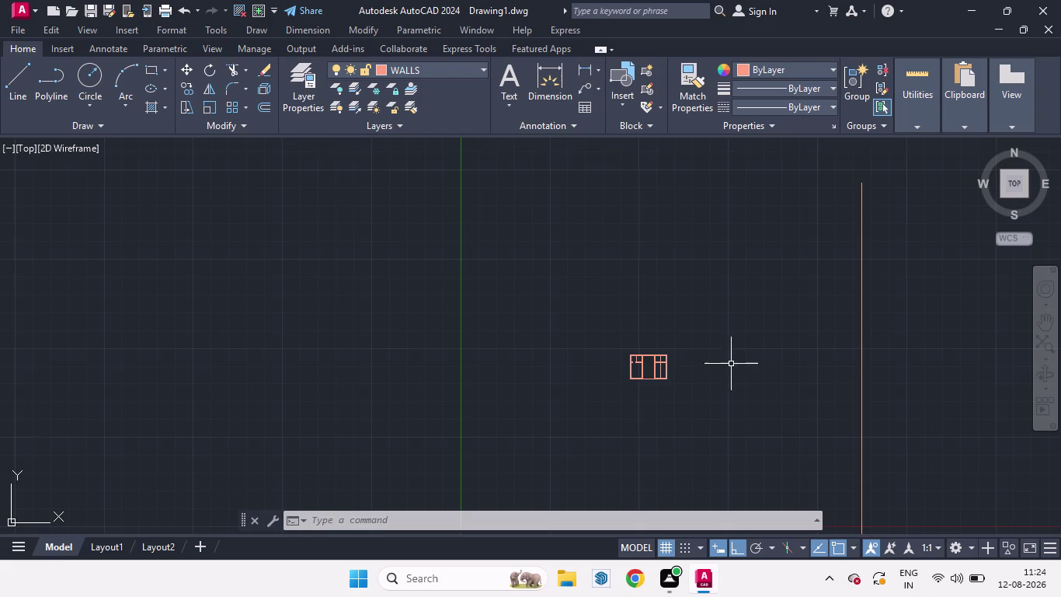
Pan around the floor plan and delete the stray object.
scroll(up, 3)
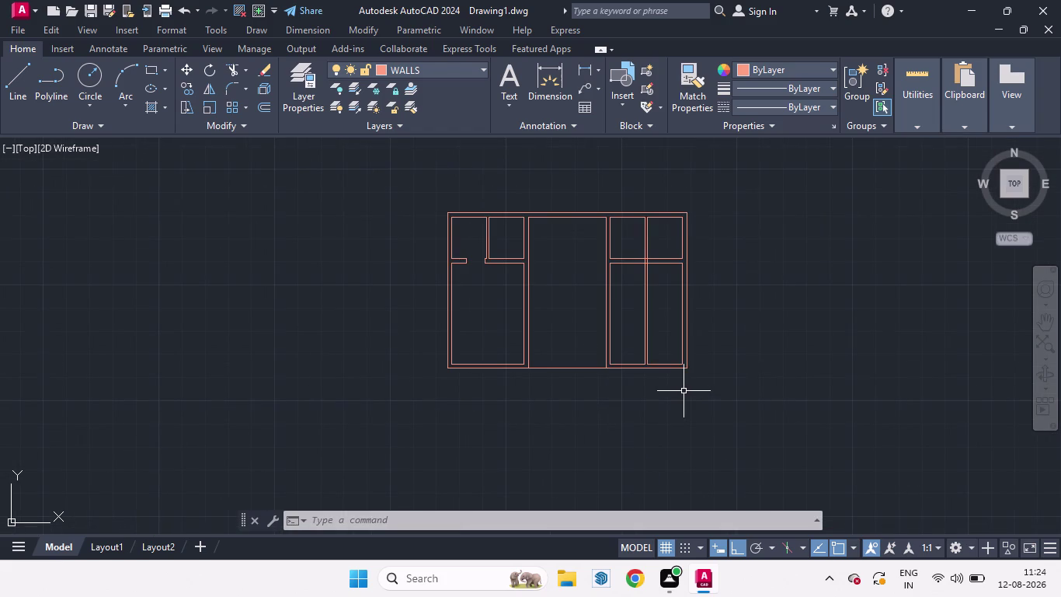
scroll(down, 3)
scroll(up, 3)
scroll(down, 3)
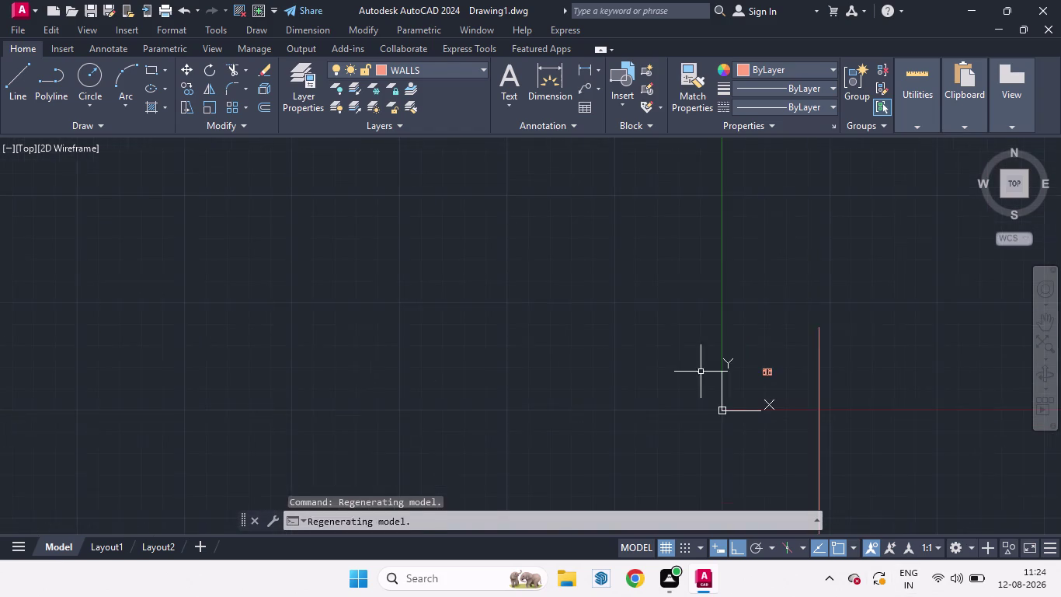
scroll(up, 3)
click(757, 359)
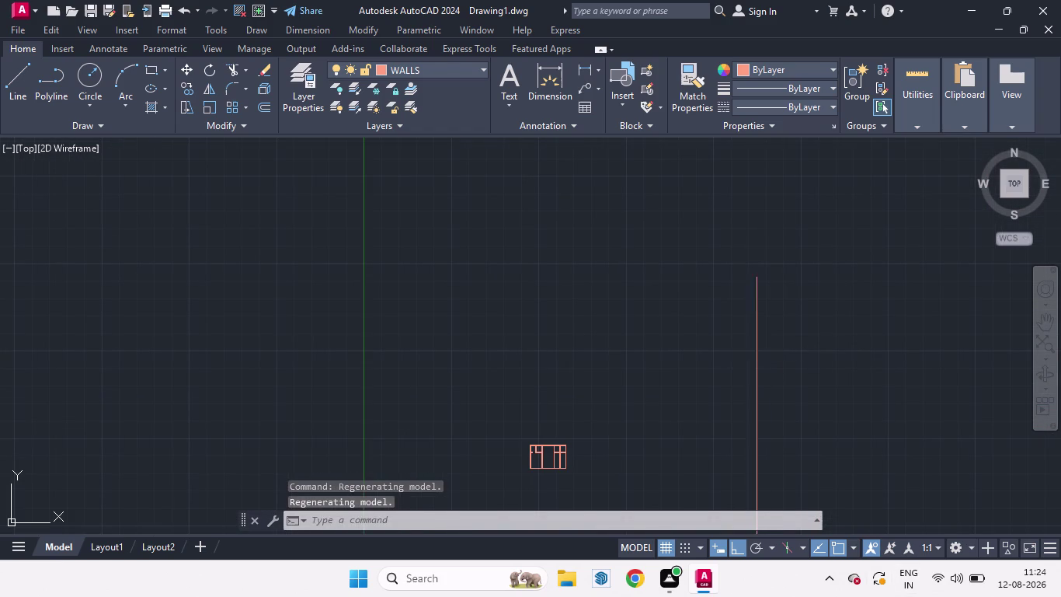
key(Delete)
Zoom in on the door gap in the upper-left room.
scroll(down, 3)
scroll(up, 3)
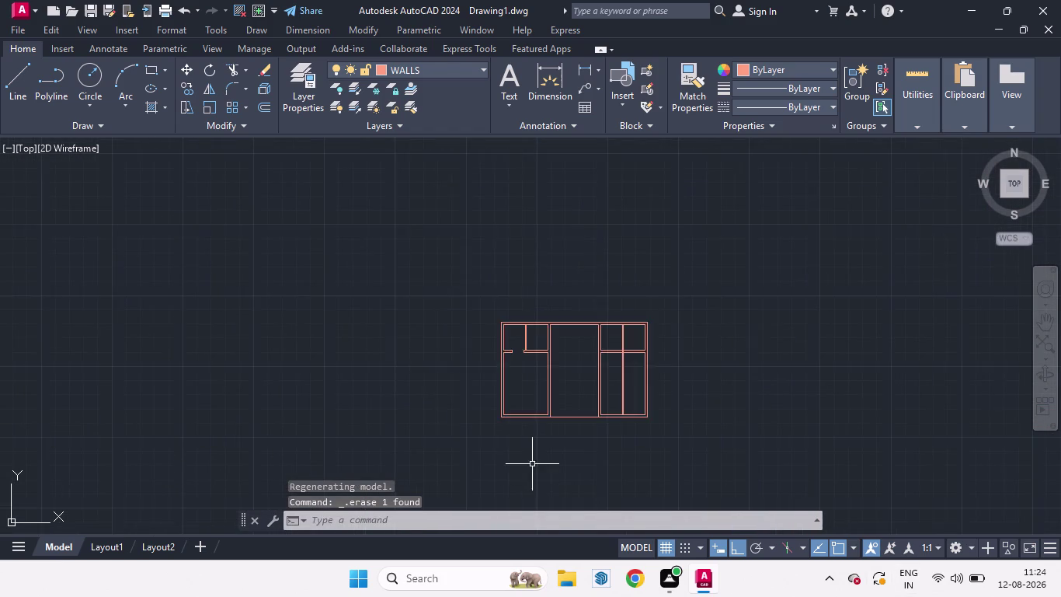
scroll(up, 3)
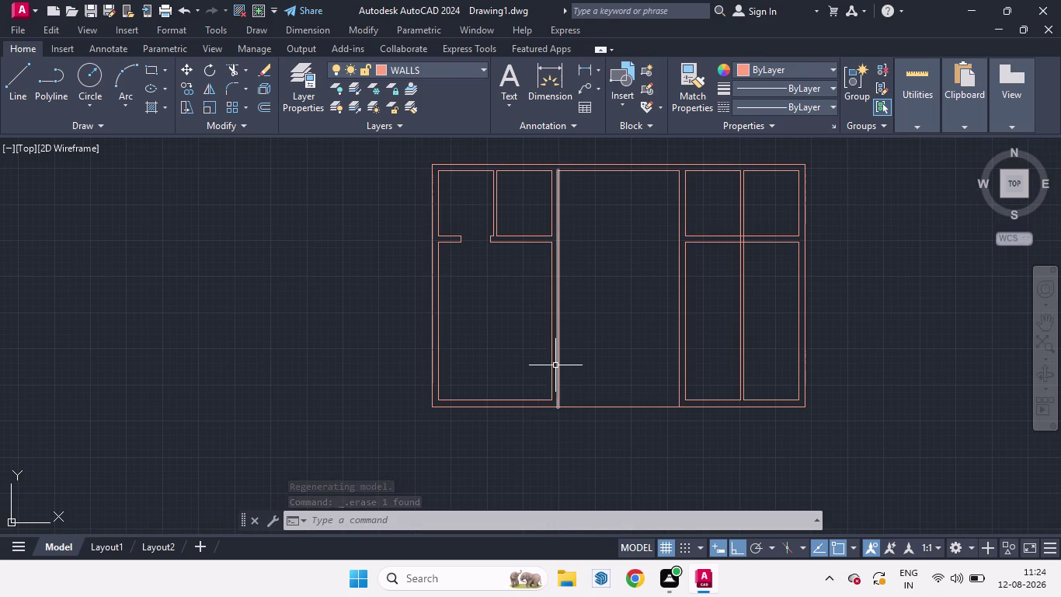
scroll(up, 3)
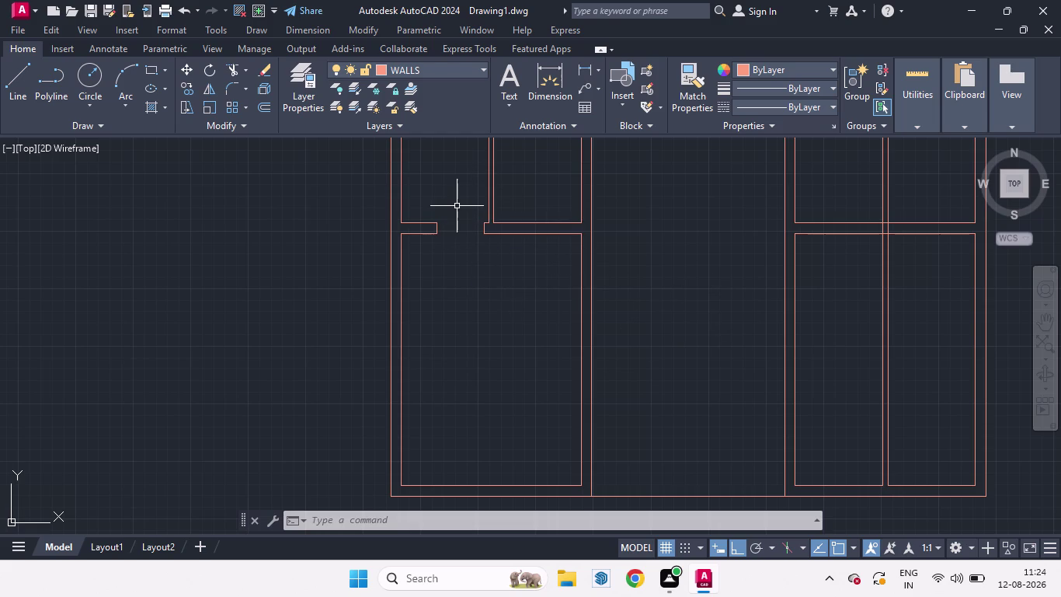
Draw a short line from the wall corner across the wall.
key(l)
key(Return)
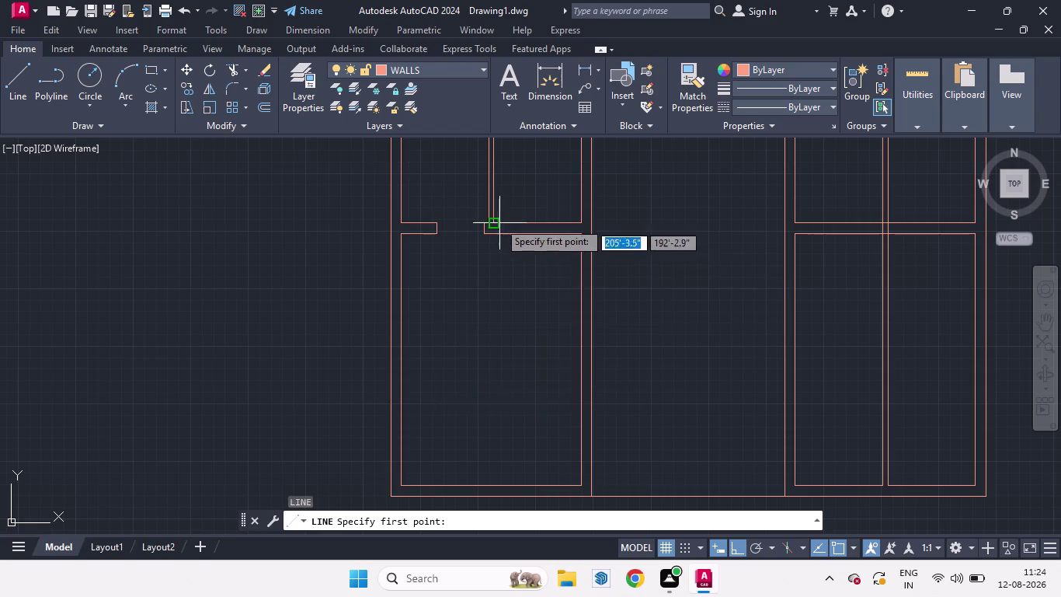
scroll(up, 3)
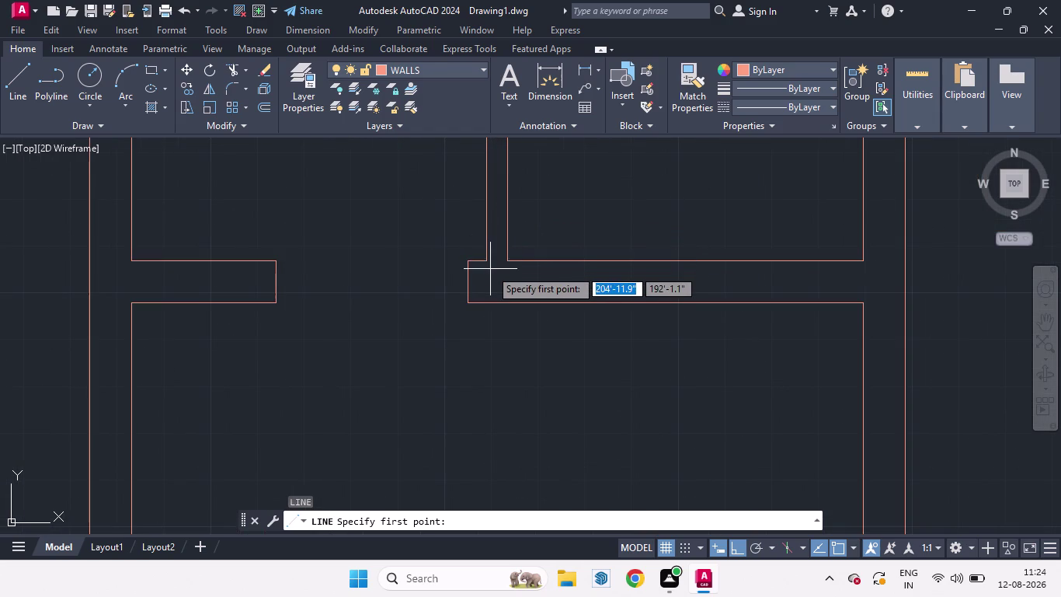
click(485, 261)
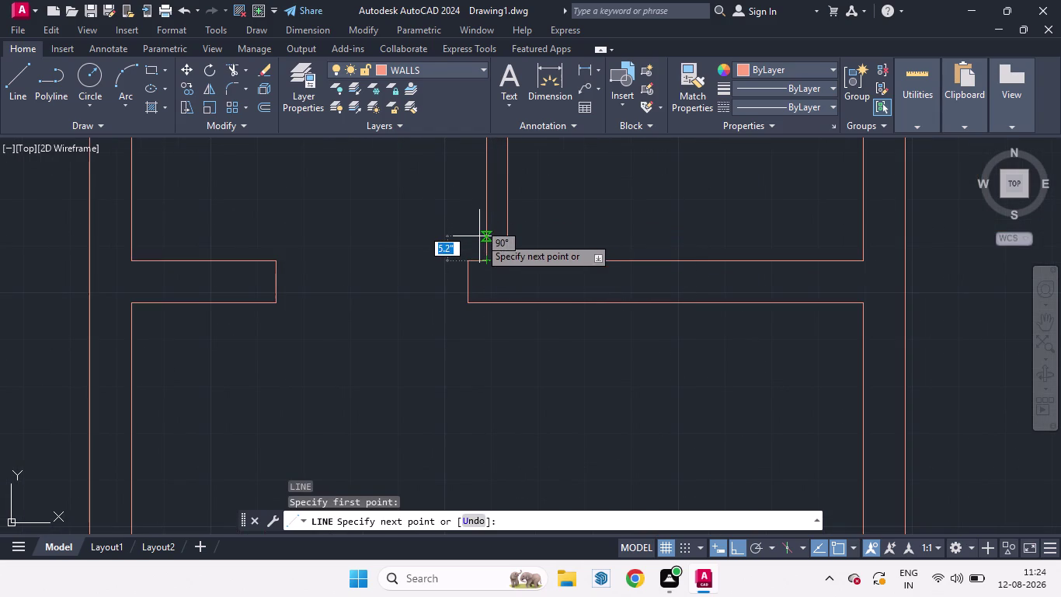
key(4)
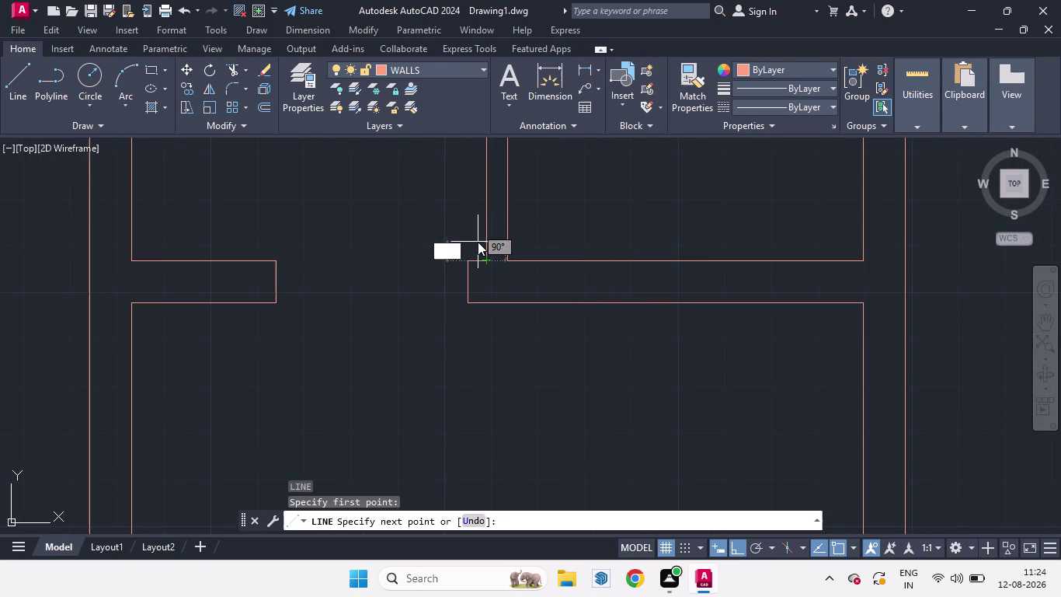
key(Return)
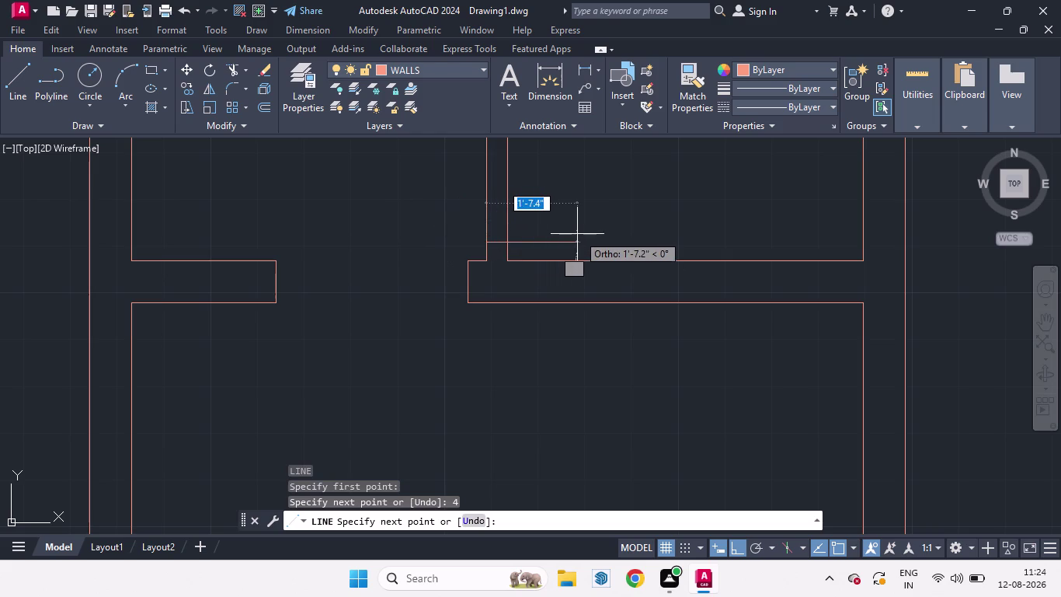
click(578, 234)
key(space)
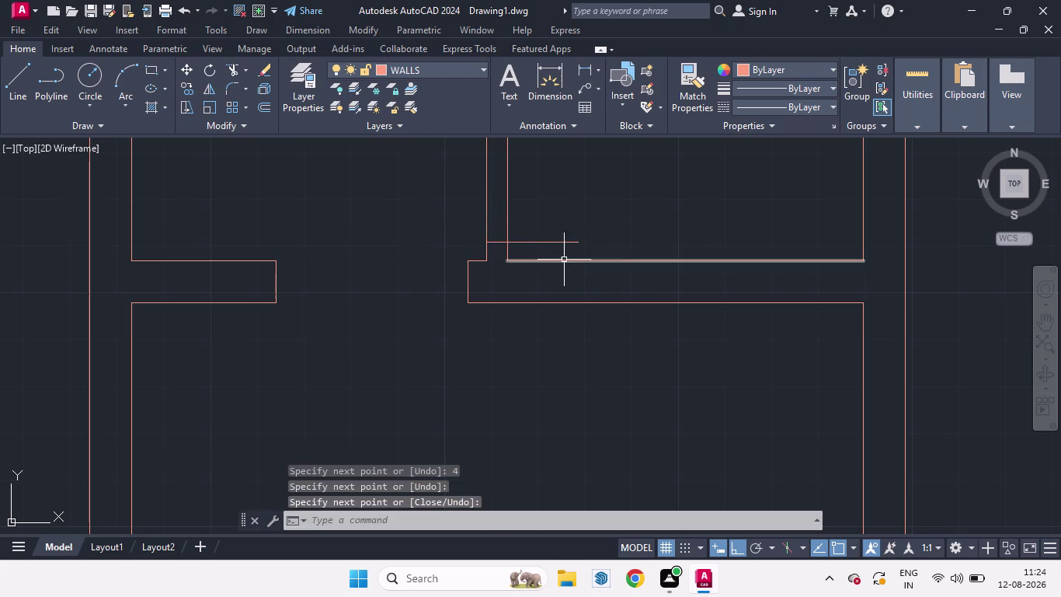
Offset the short line 2'5" upward to make a parallel copy.
key(o)
key(Return)
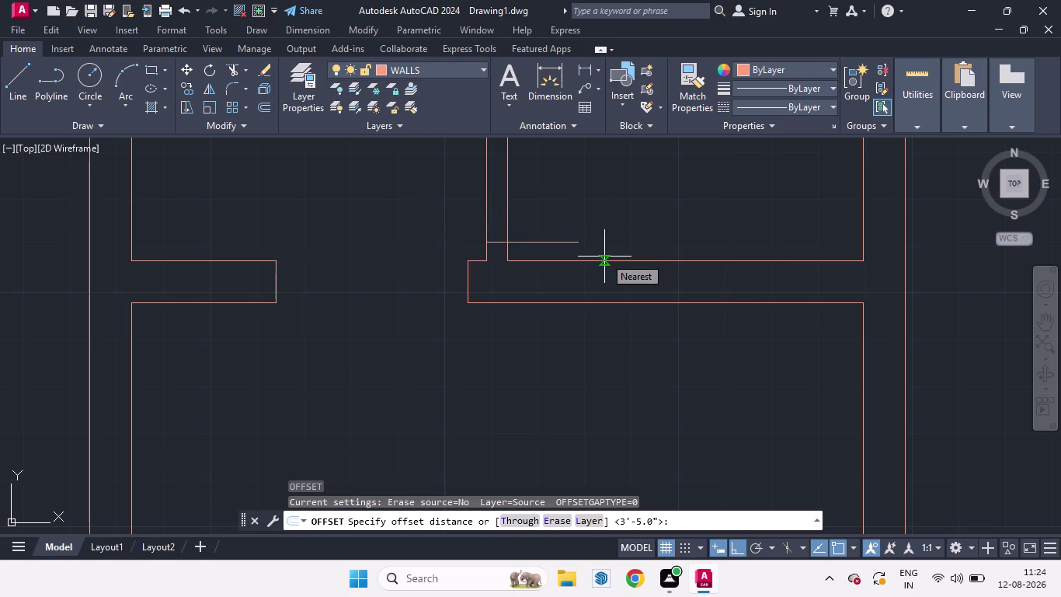
text(2')
key(5)
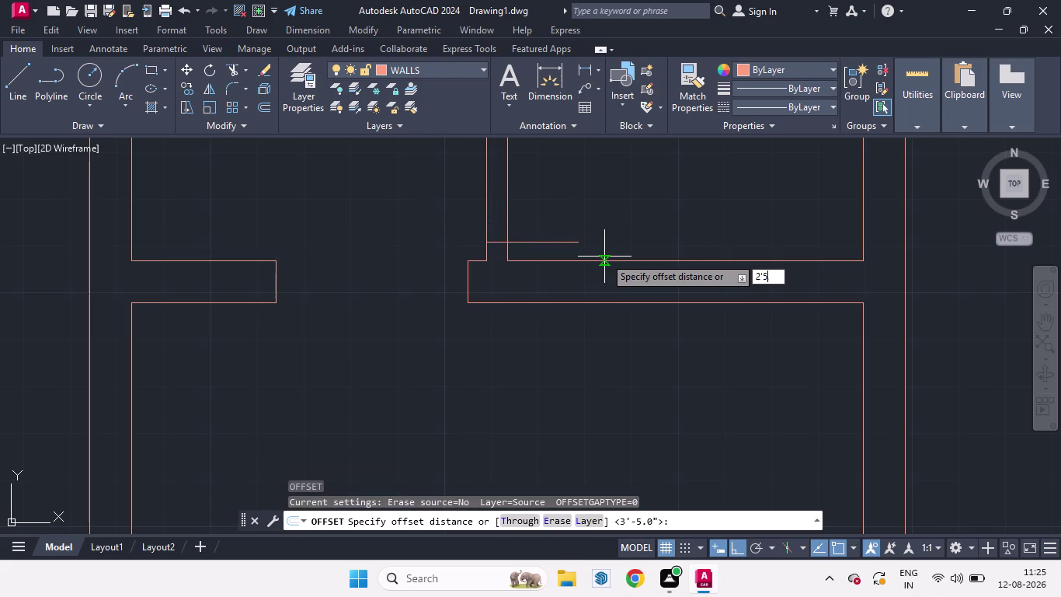
key(Return)
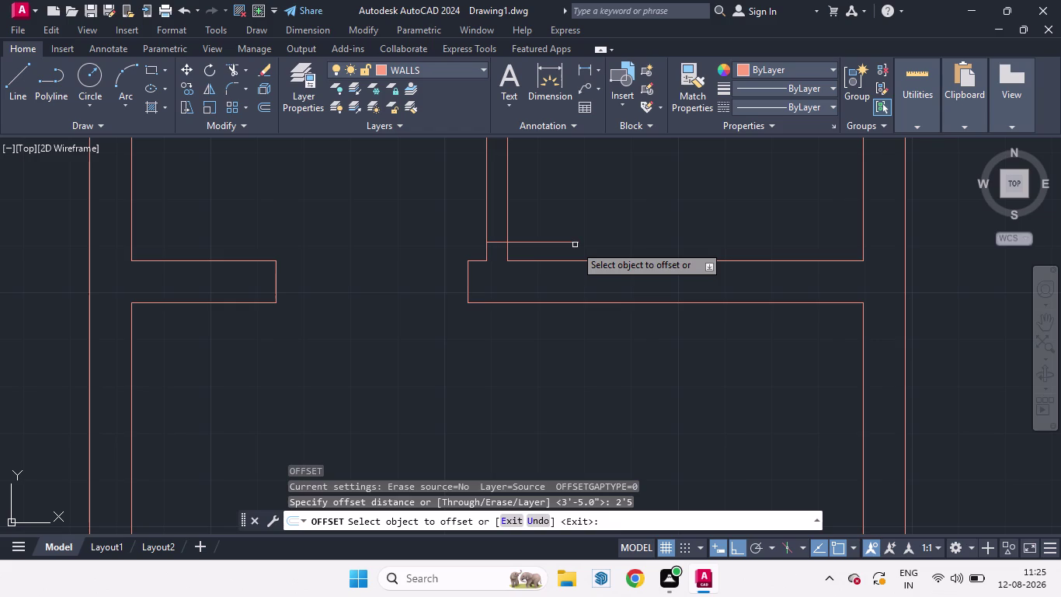
drag(564, 242, 558, 223)
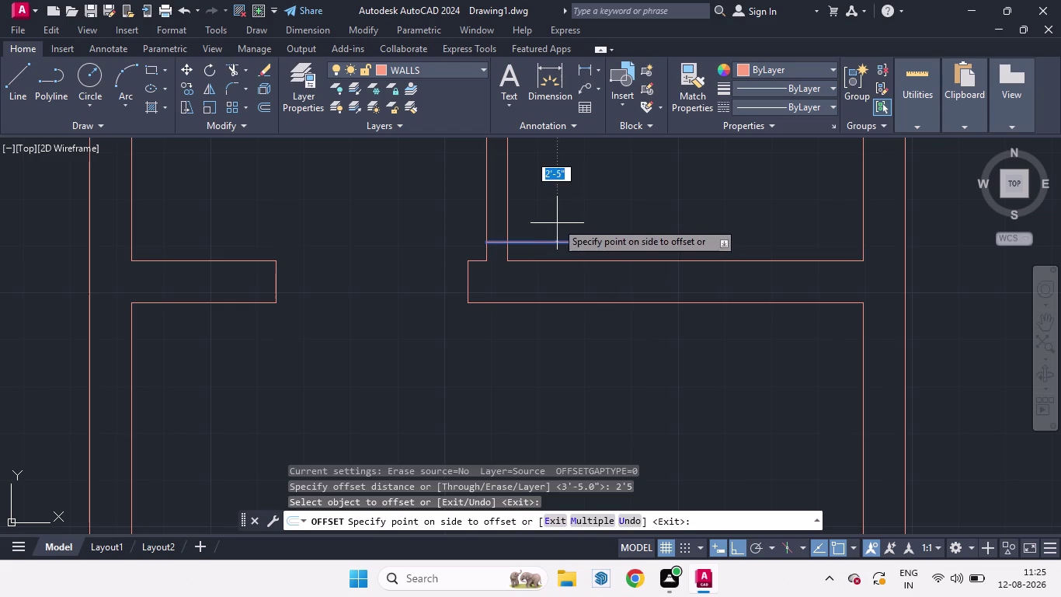
drag(557, 223, 556, 220)
click(554, 216)
scroll(down, 3)
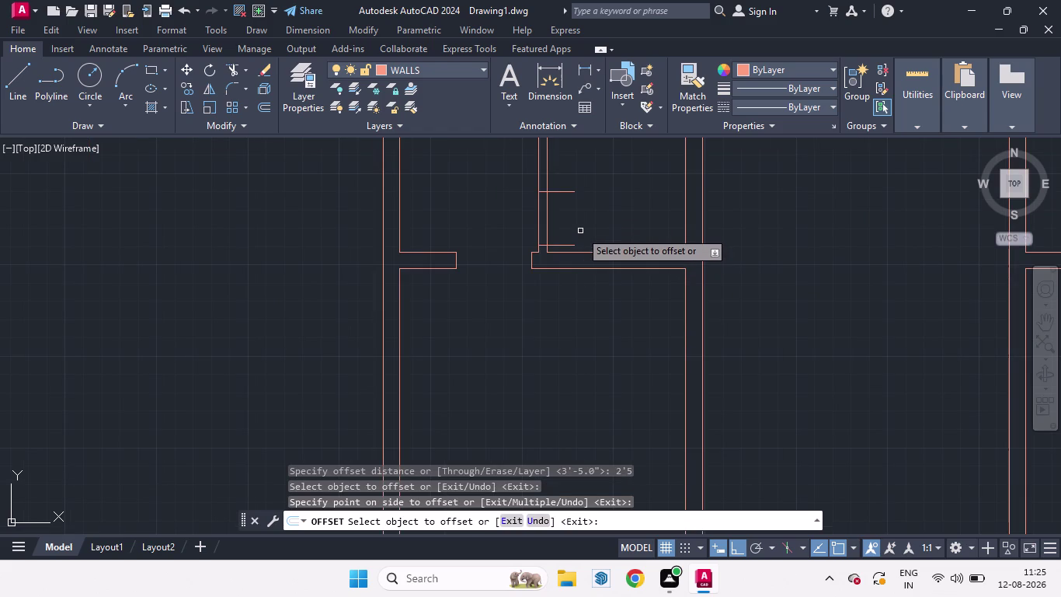
key(space)
key(t)
key(r)
key(Return)
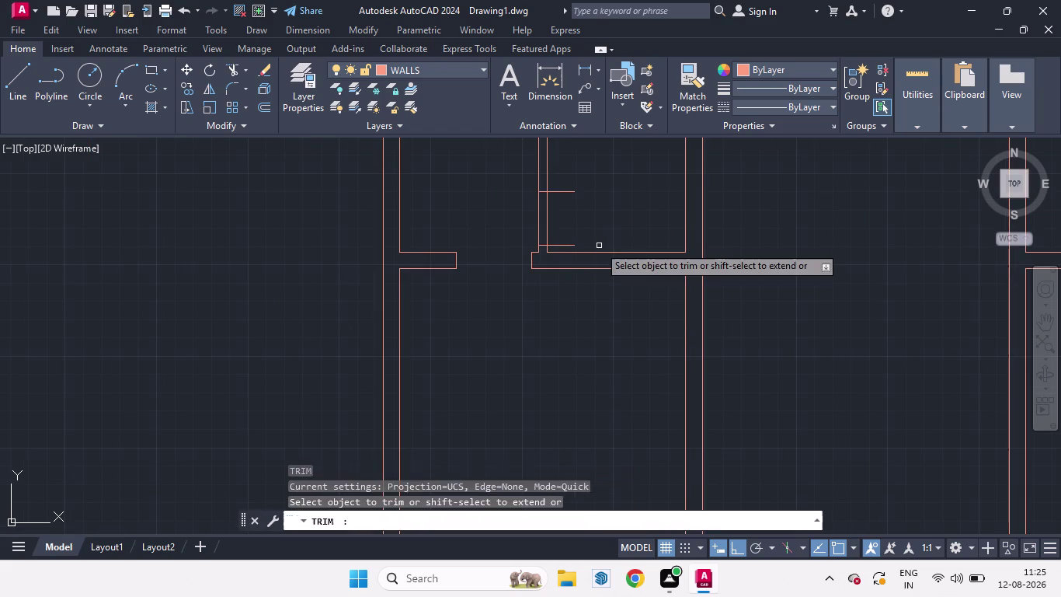
Trim the wall between the two short lines, then zoom out.
key(Return)
drag(565, 176, 567, 244)
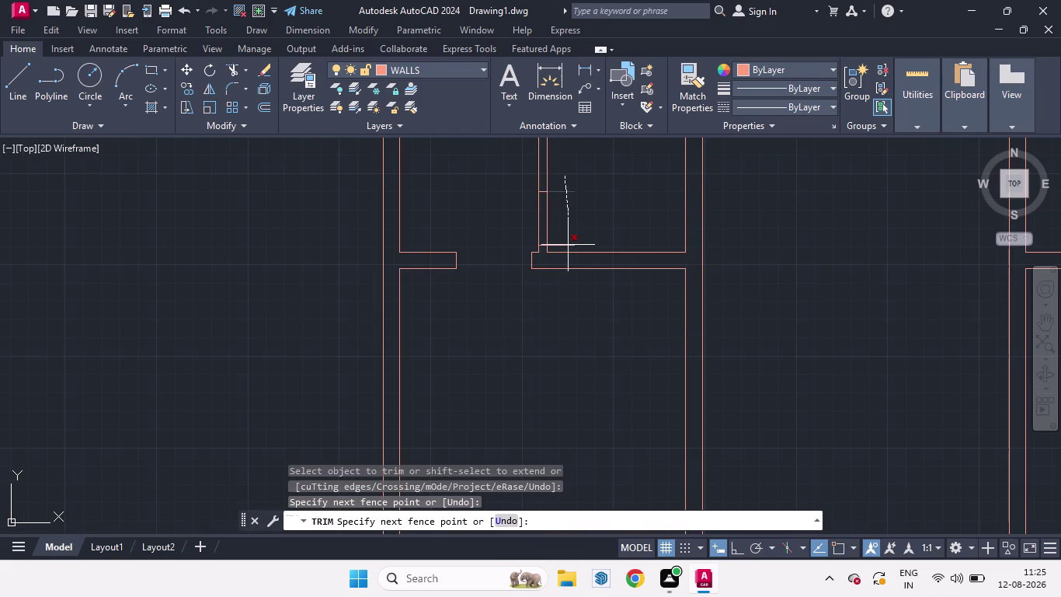
drag(568, 244, 567, 246)
drag(559, 229, 503, 223)
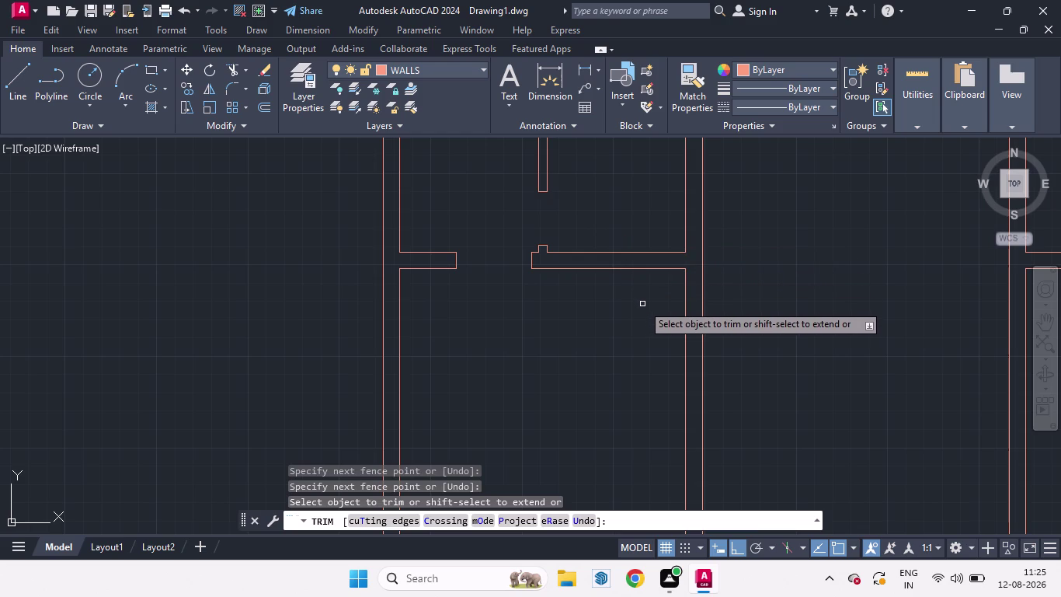
scroll(down, 3)
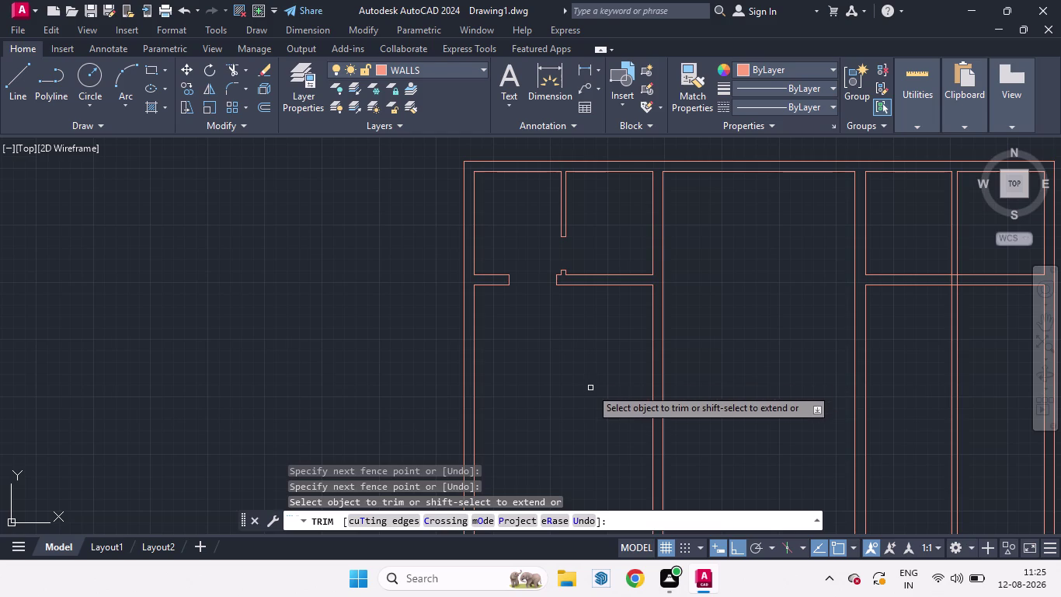
key(space)
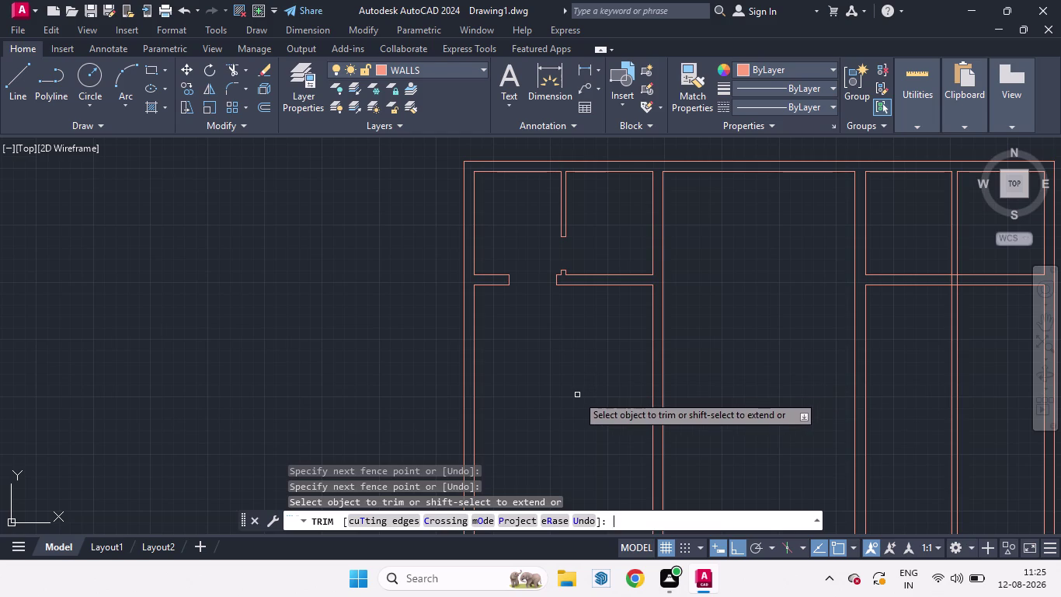
scroll(down, 3)
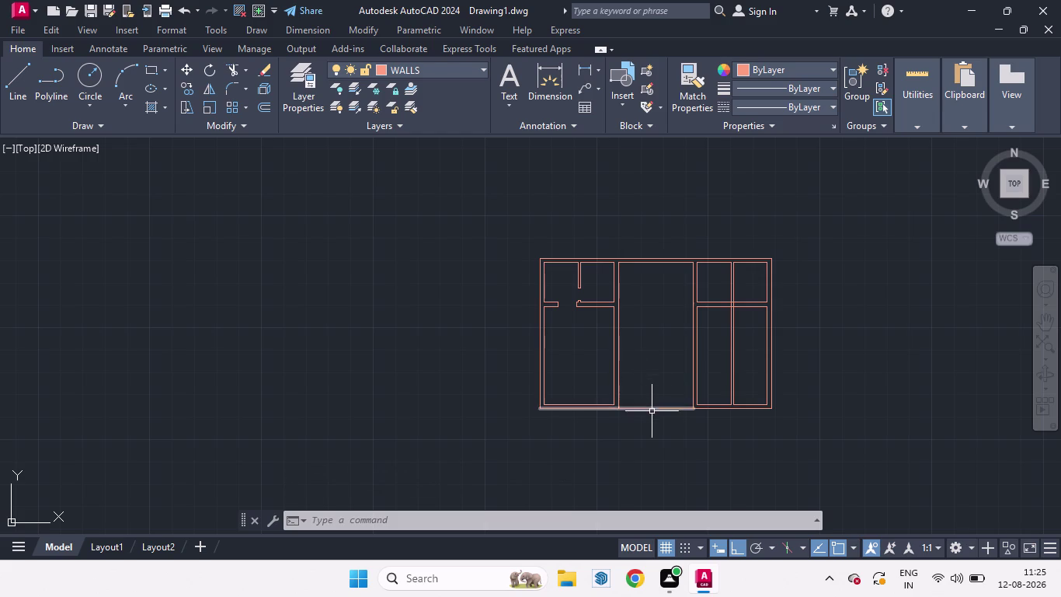
Offset the central room's top wall line 12'5" downward, then delete that copy.
scroll(down, 3)
scroll(up, 3)
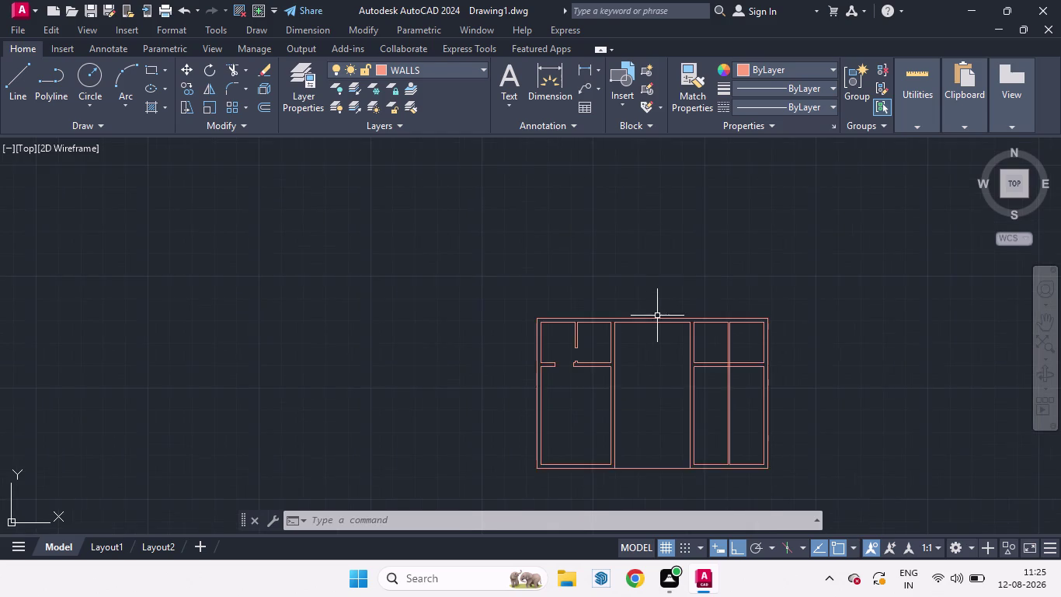
scroll(up, 3)
key(o)
key(Return)
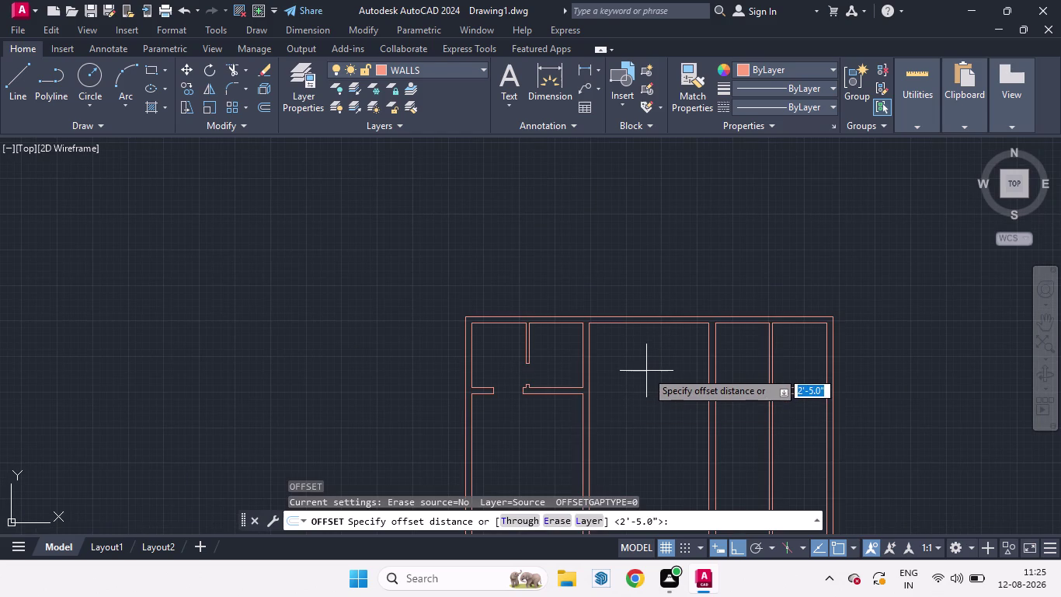
text(12')
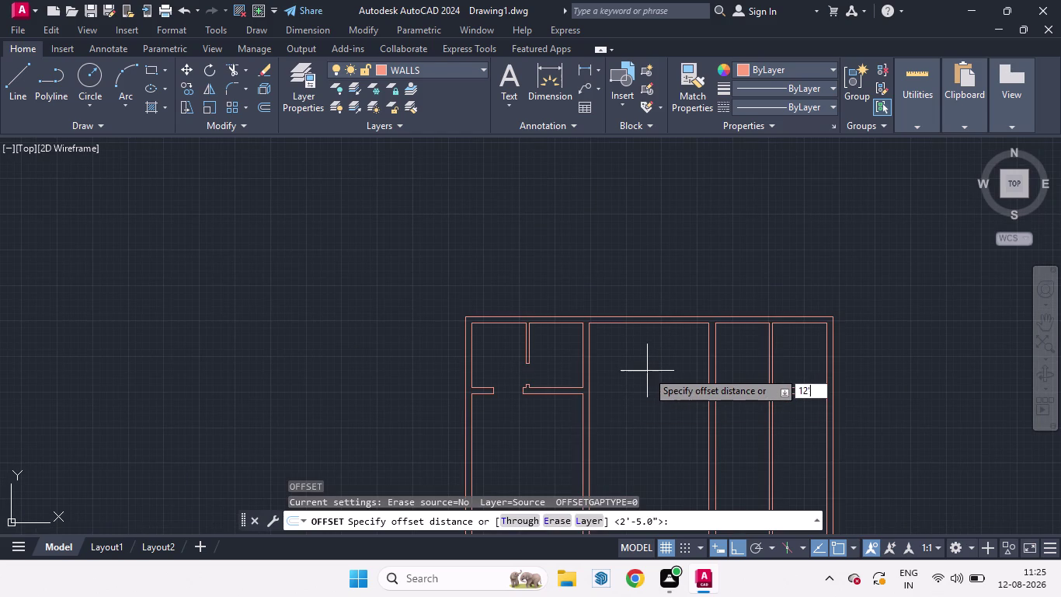
key(5)
key(Return)
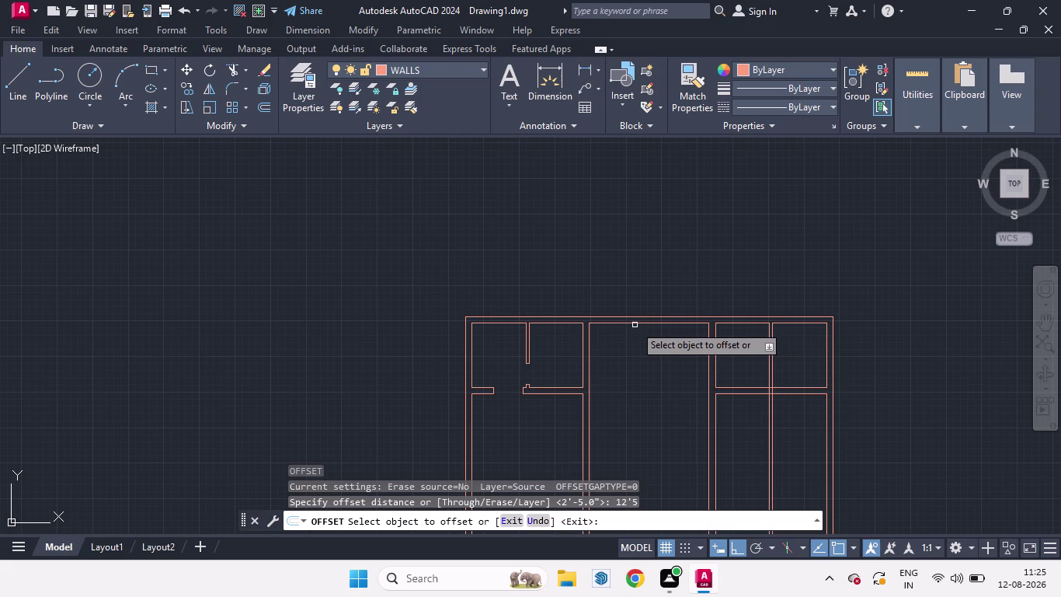
drag(620, 322, 627, 417)
click(627, 417)
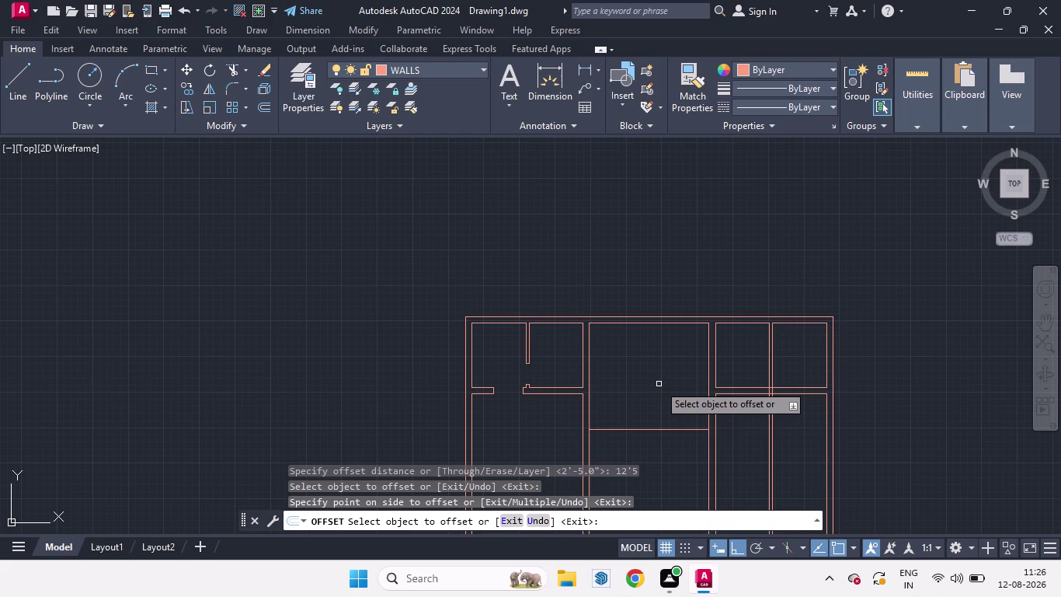
scroll(down, 3)
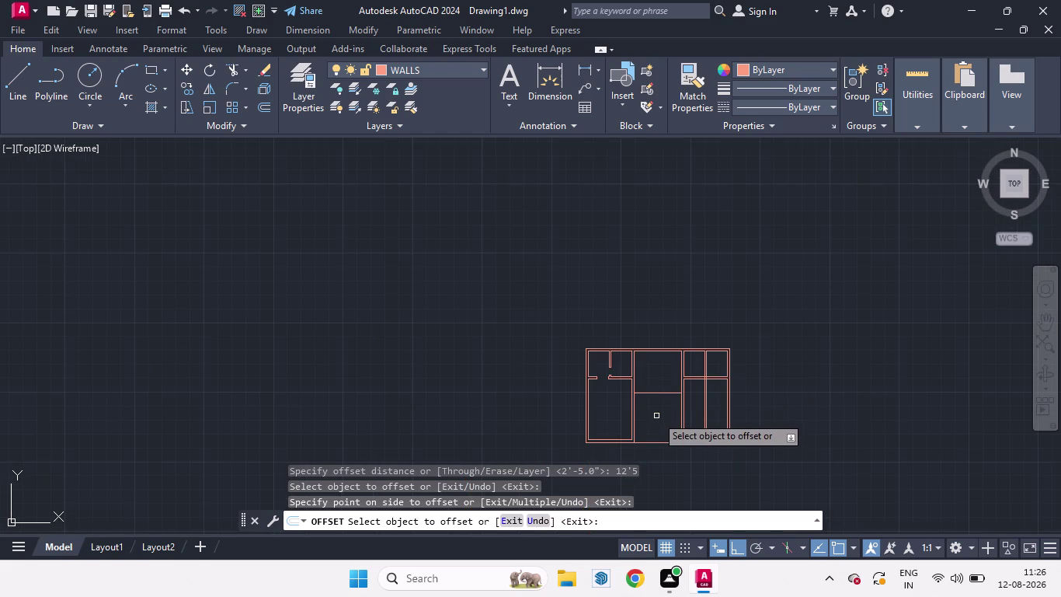
key(space)
click(655, 394)
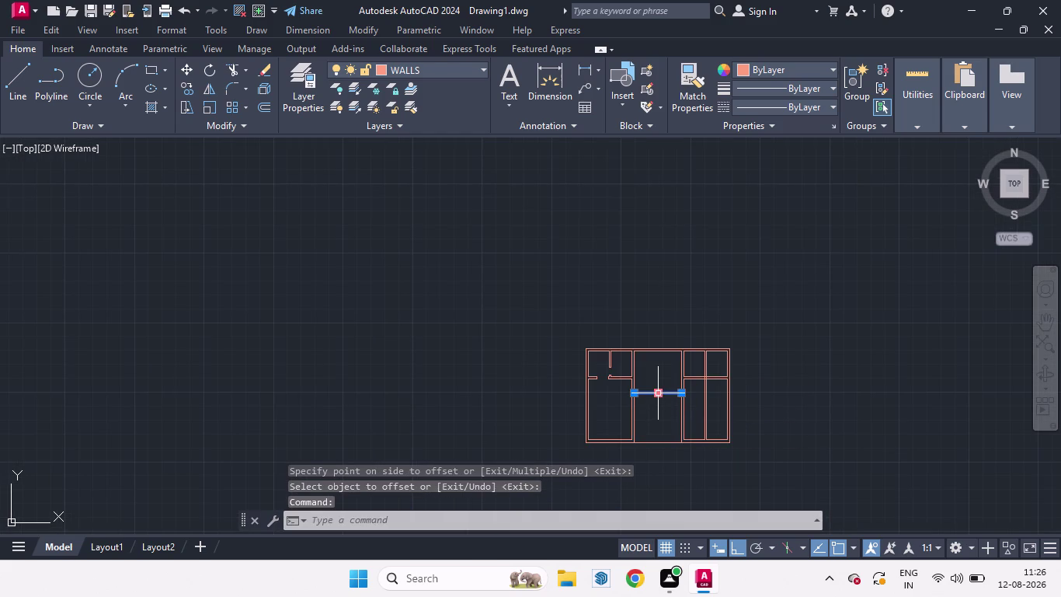
key(Delete)
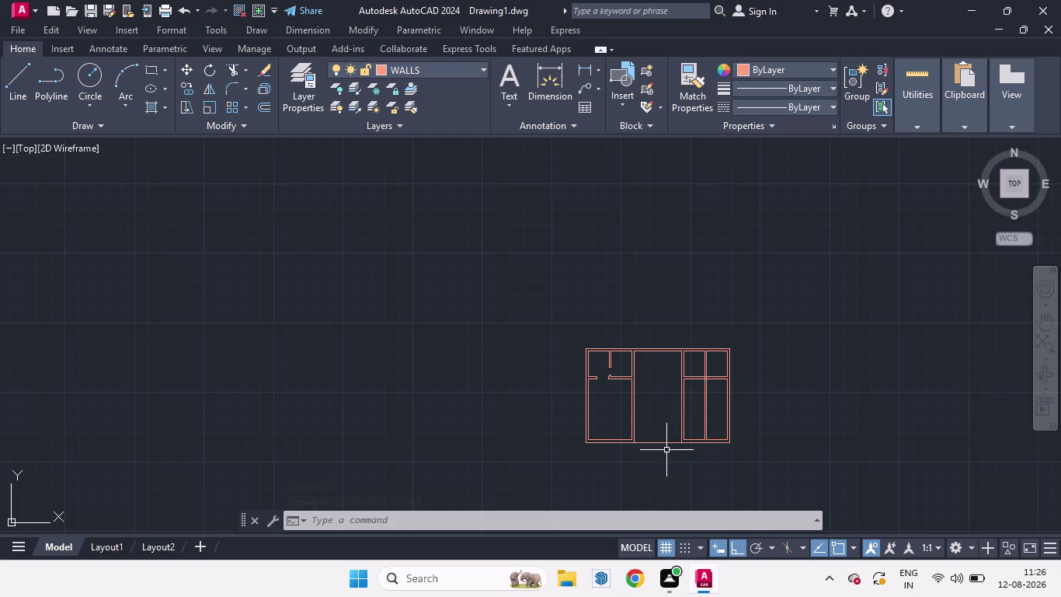
Pick the bottom wall line, then cancel the stray selection.
scroll(up, 3)
scroll(up, 3)
scroll(up, 3)
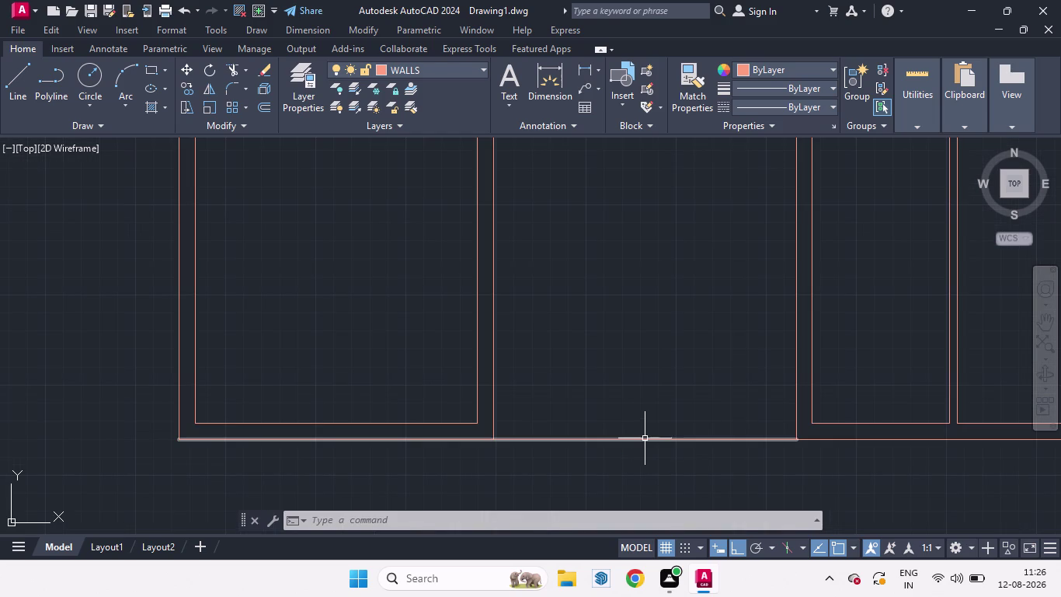
click(645, 439)
click(627, 485)
key(space)
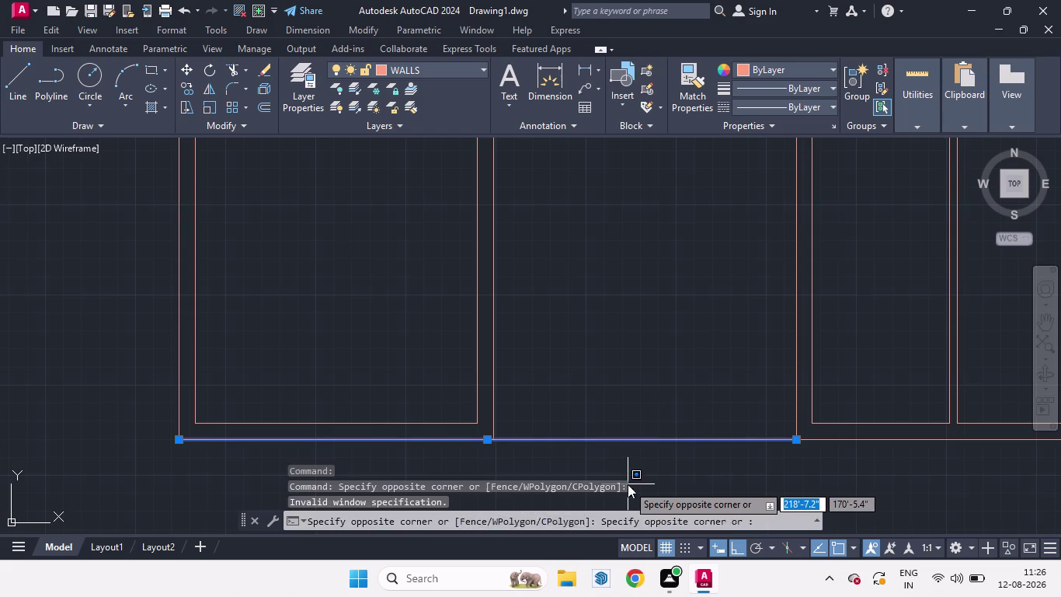
key(Escape)
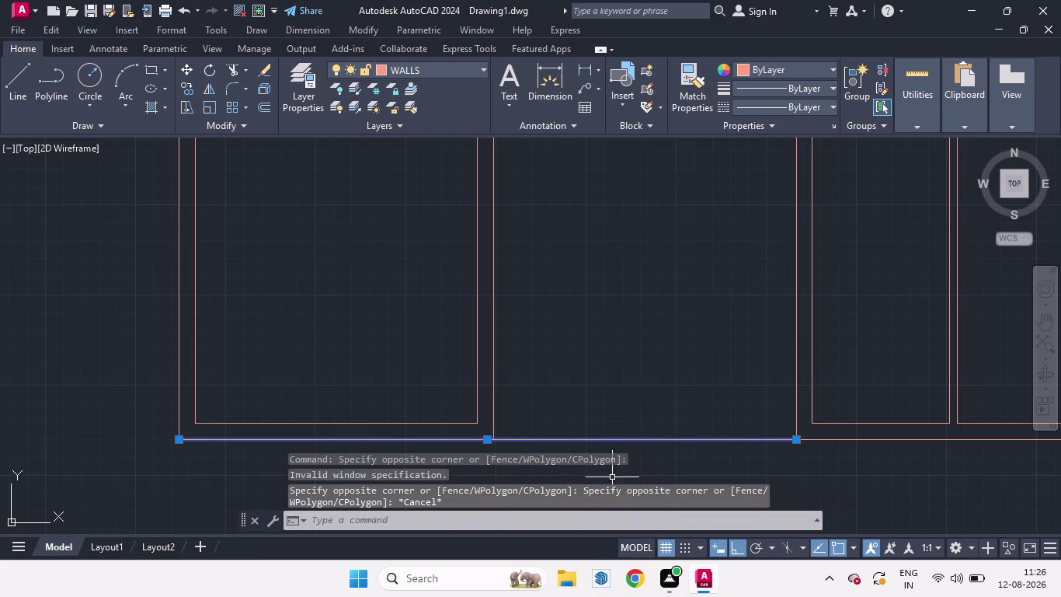
key(Escape)
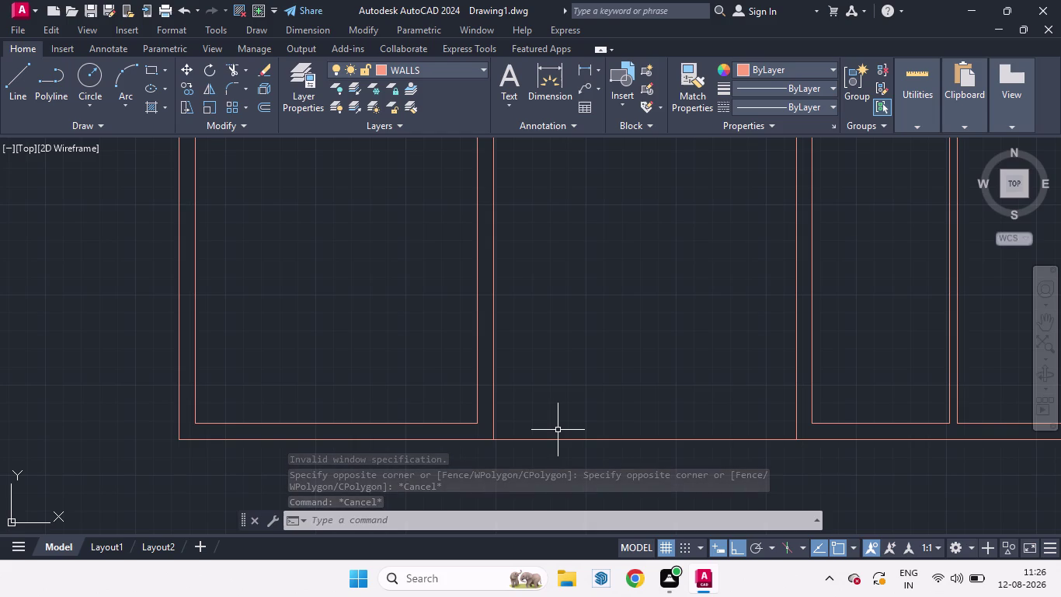
Extend the inner wall lines with EX.
text(EX)
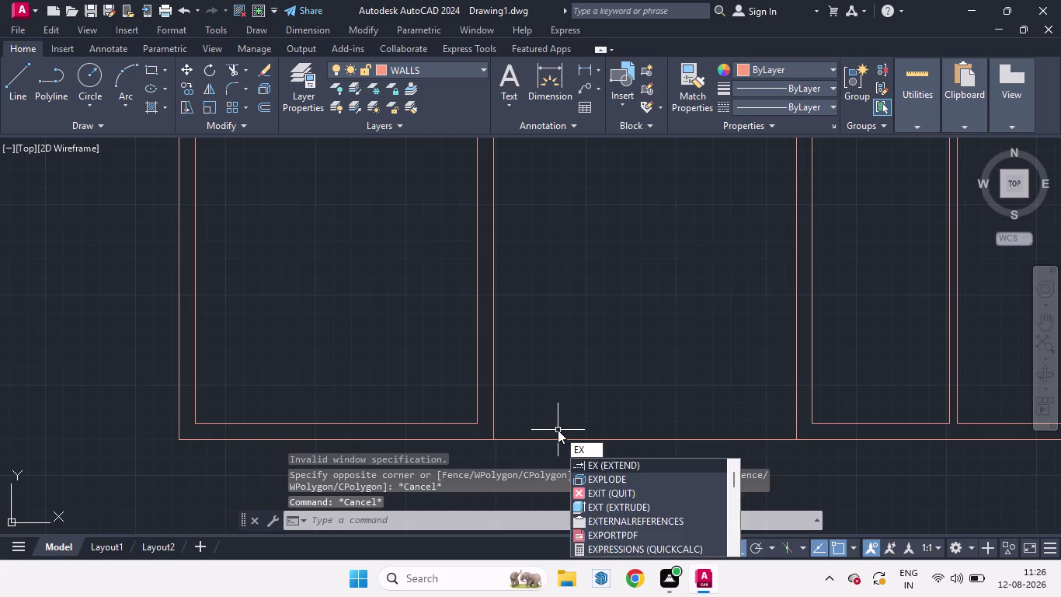
key(Return)
click(467, 423)
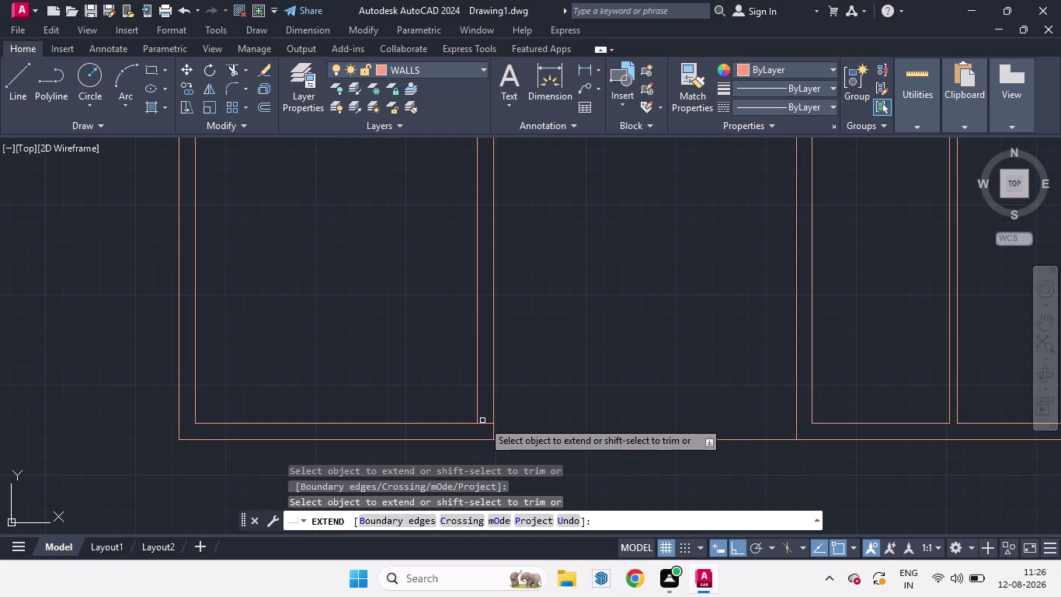
click(488, 423)
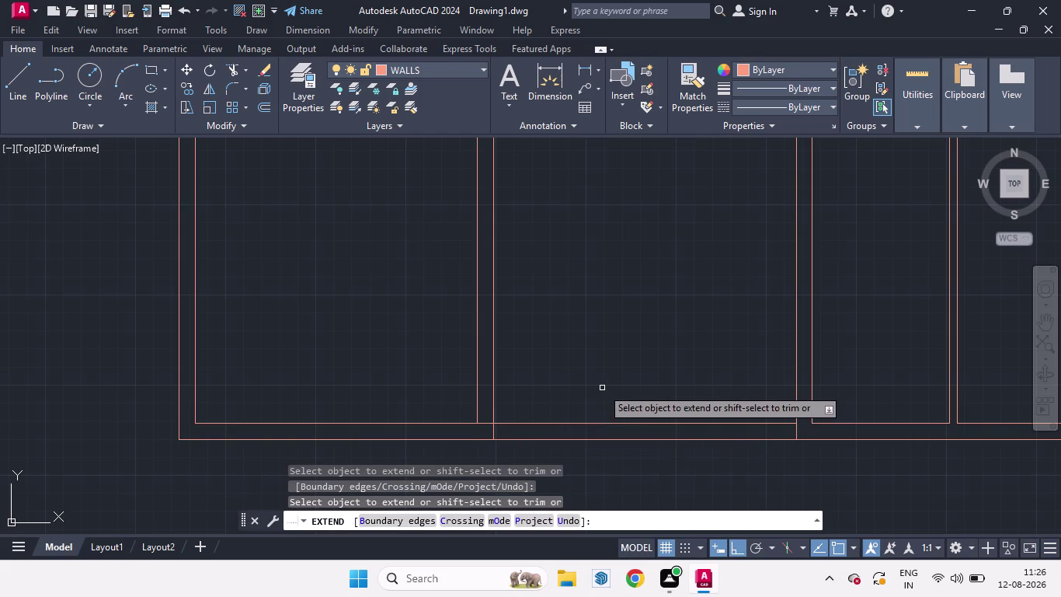
key(space)
Offset the middle room's inner bottom wall 6'6" upward.
key(o)
key(Return)
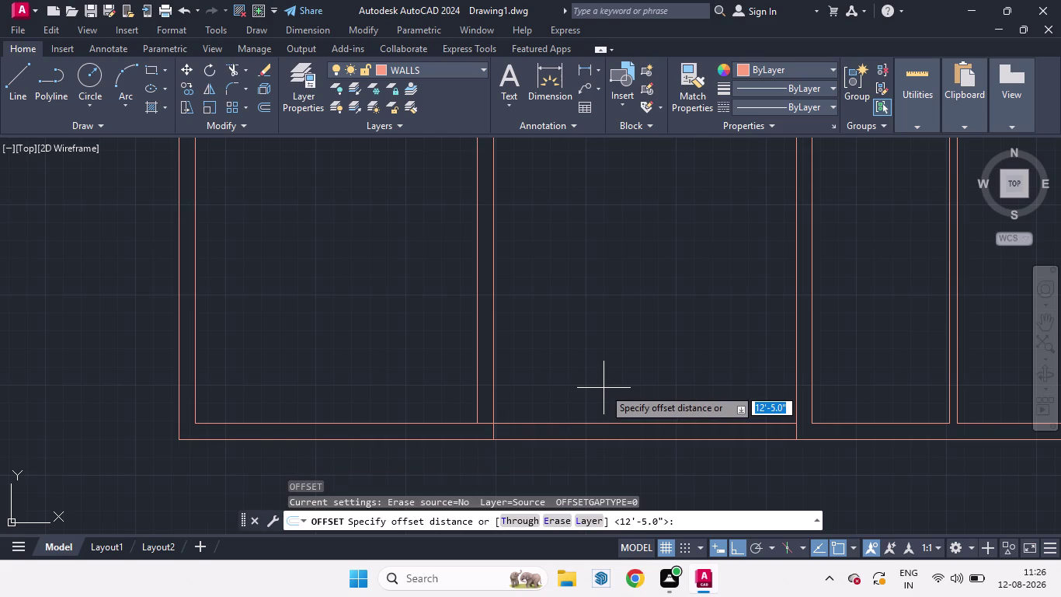
text(6')
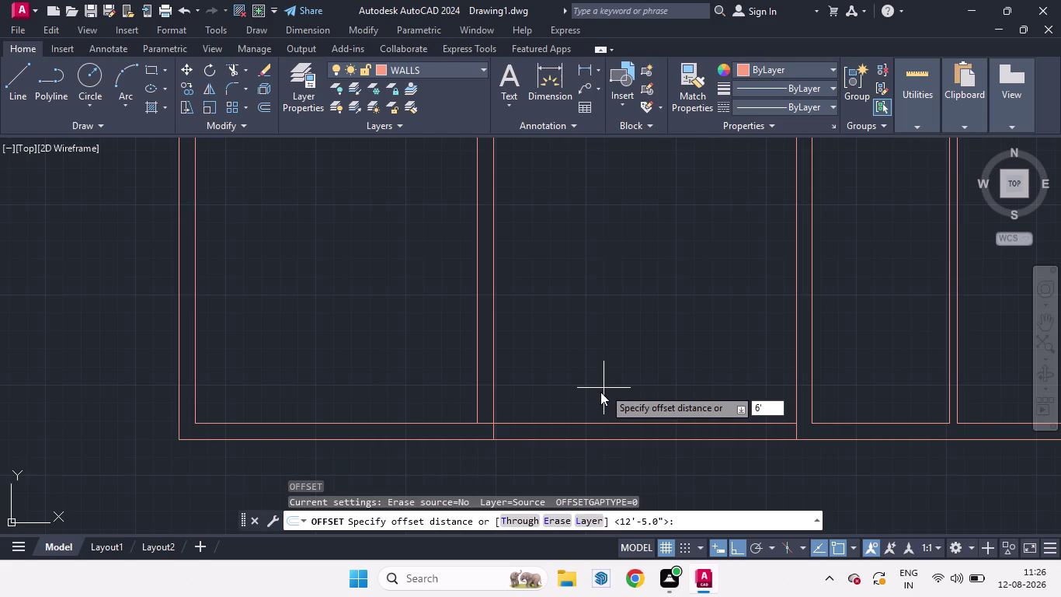
key(6)
key(Return)
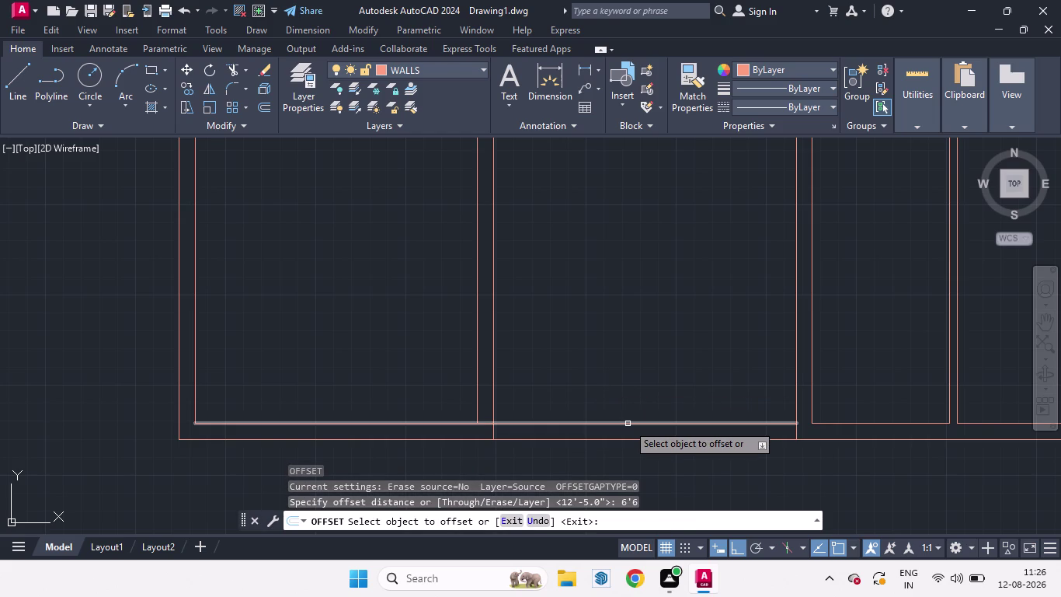
drag(628, 424, 631, 391)
click(631, 339)
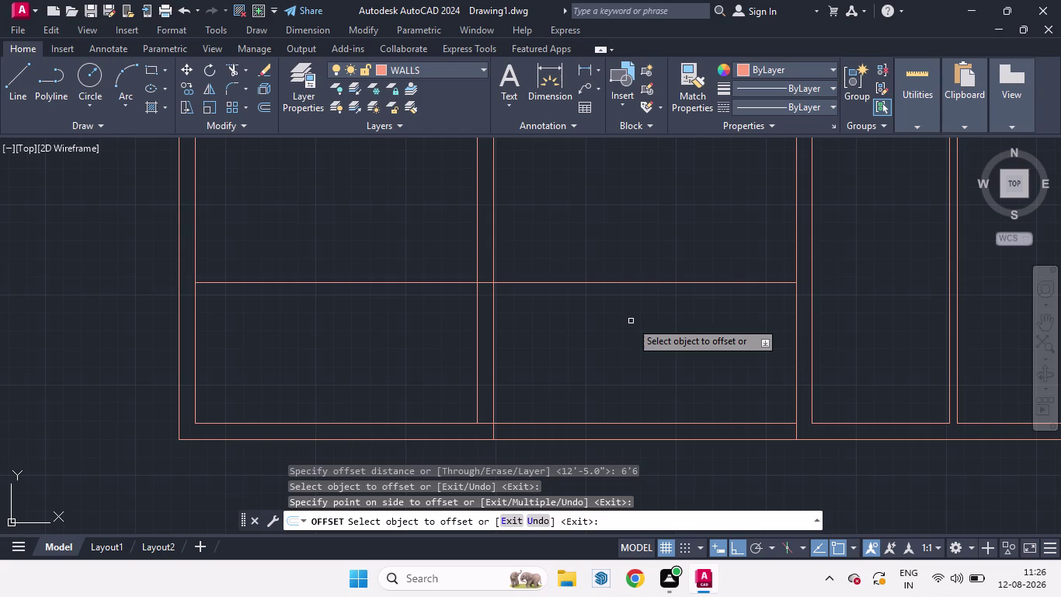
key(space)
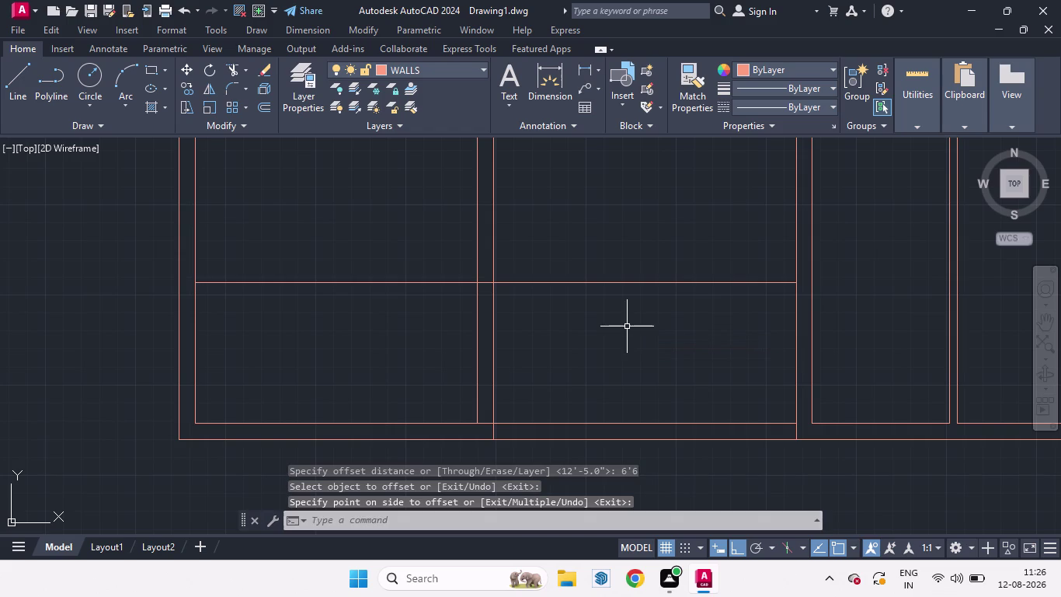
Offset the new partition line 9" upward to form a double-line wall.
key(space)
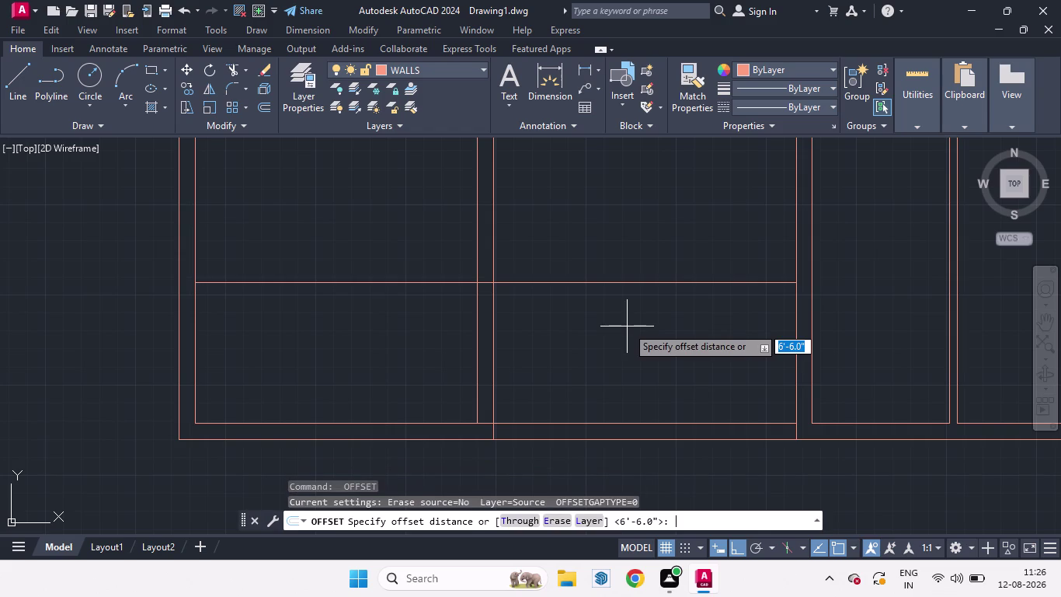
key(9)
key(Return)
drag(614, 282, 618, 244)
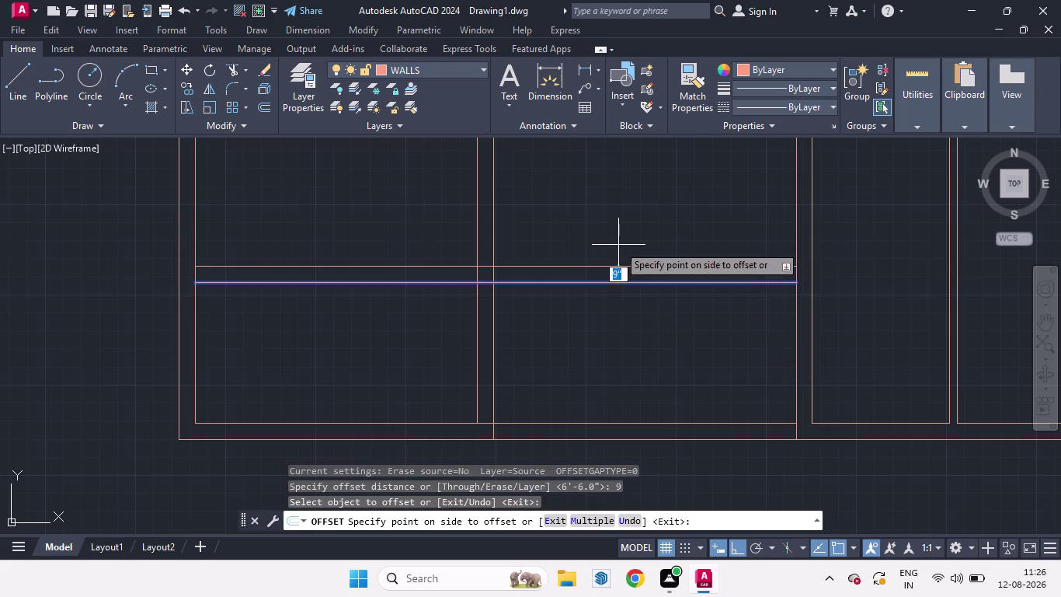
click(618, 245)
key(space)
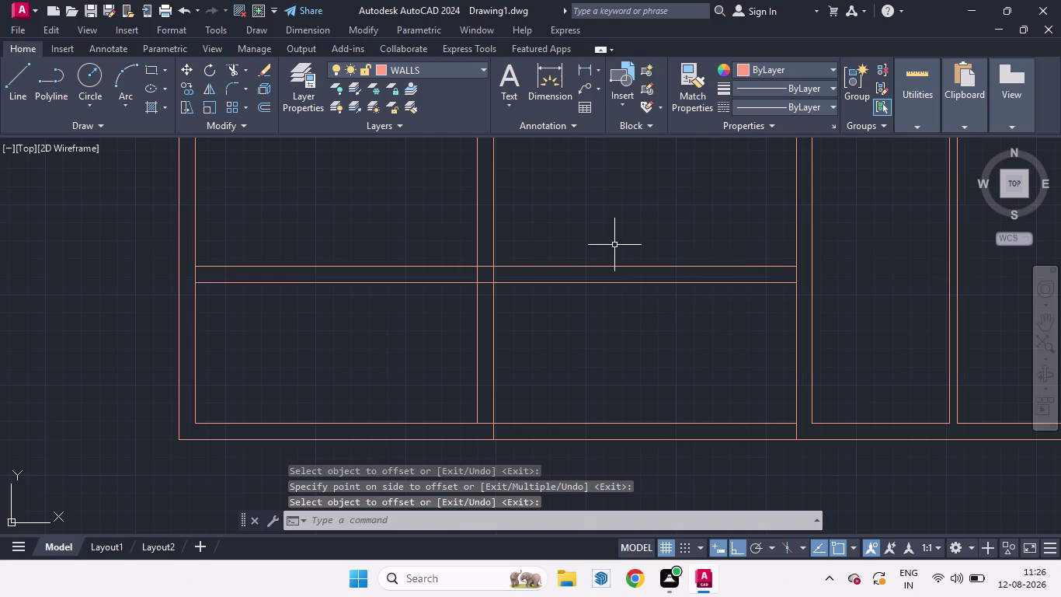
Trim the partition lines at the left wall and the wall segment between them.
key(t)
key(r)
key(Return)
key(Return)
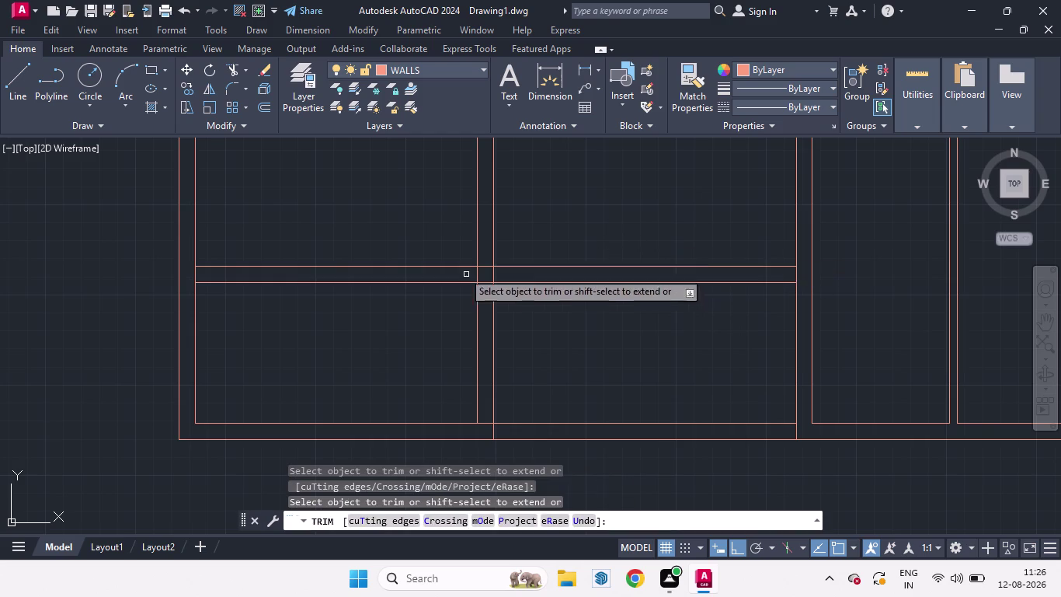
drag(421, 205, 410, 353)
scroll(up, 3)
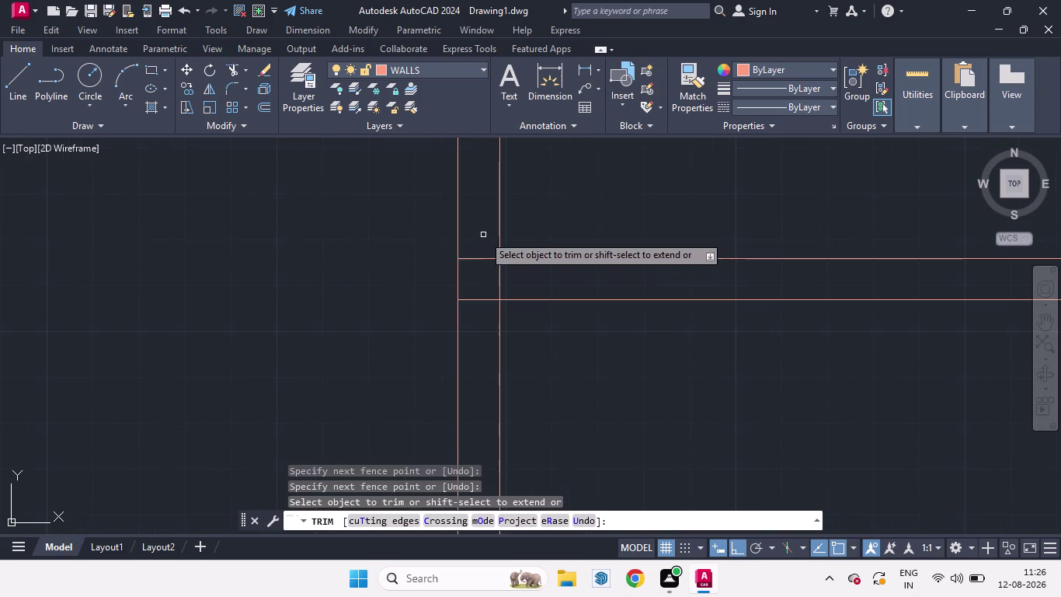
drag(484, 235, 520, 286)
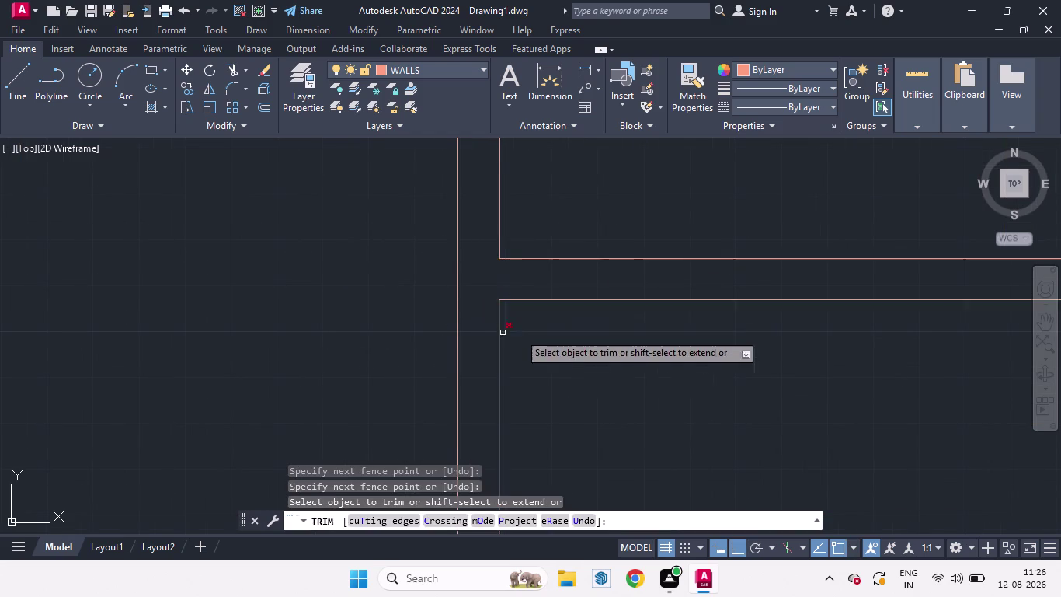
Trim the right wall where the partition joins, undo it, and end trimming.
scroll(down, 3)
scroll(up, 3)
scroll(up, 3)
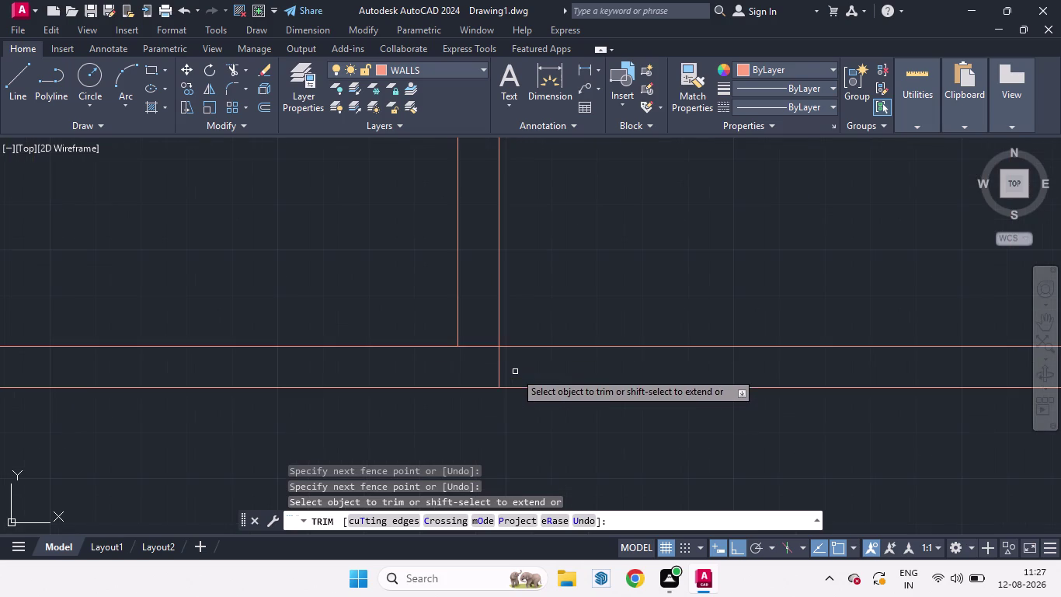
drag(520, 374, 463, 370)
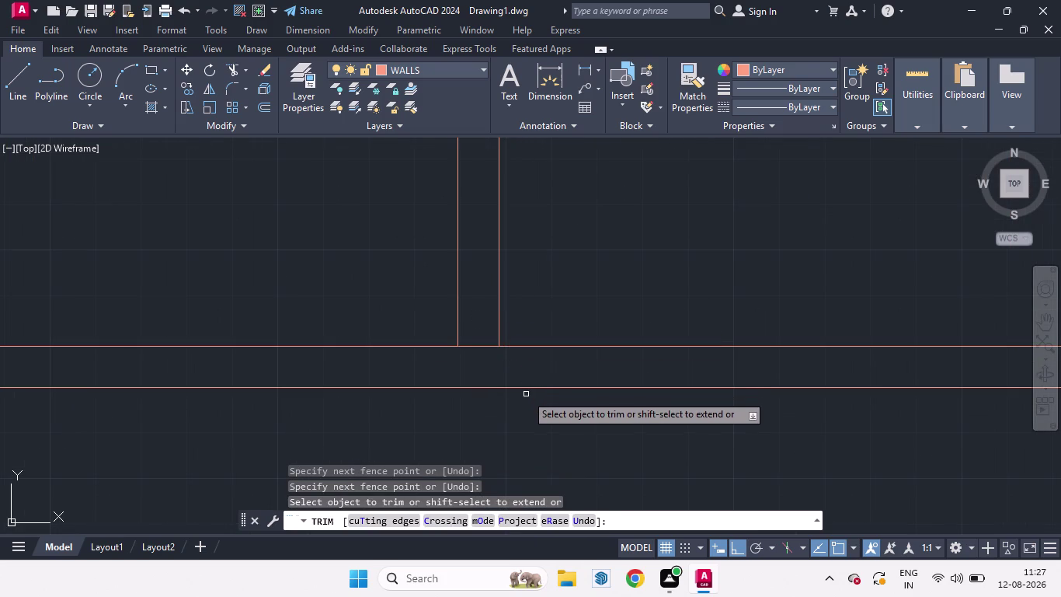
key(ctrl+z)
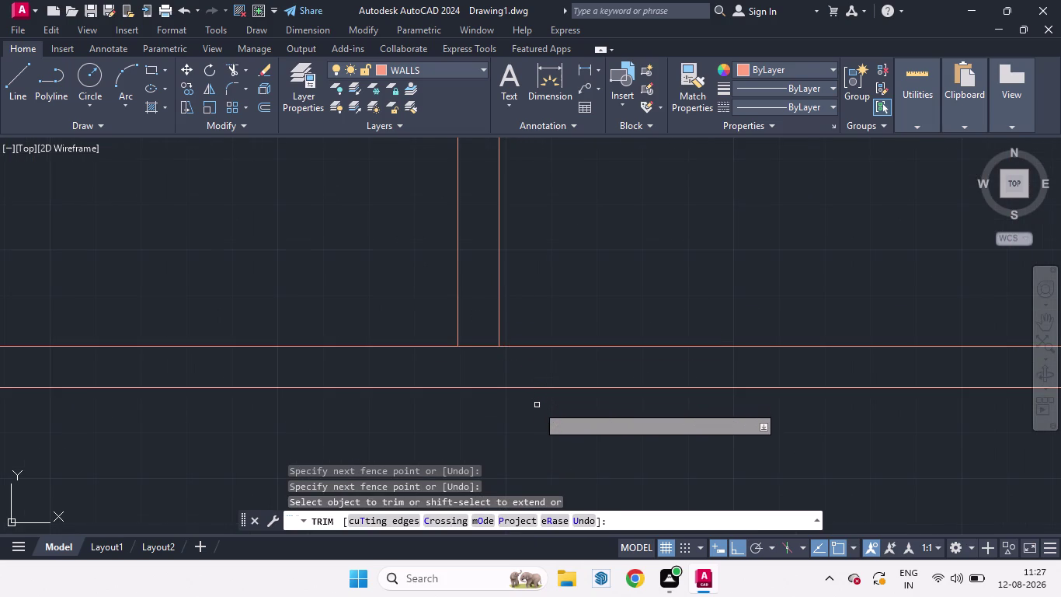
scroll(down, 3)
scroll(up, 3)
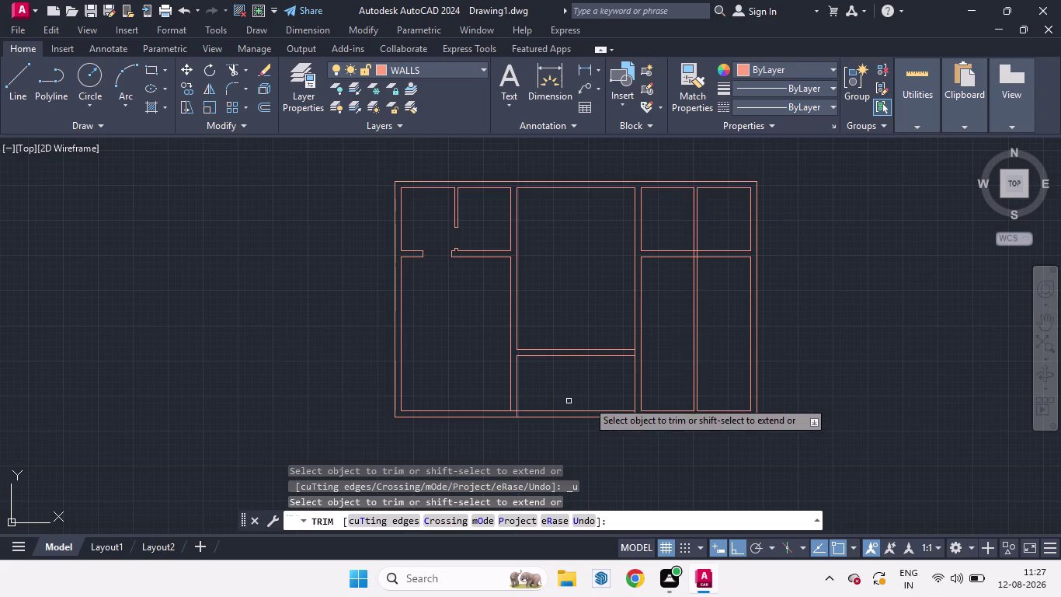
key(space)
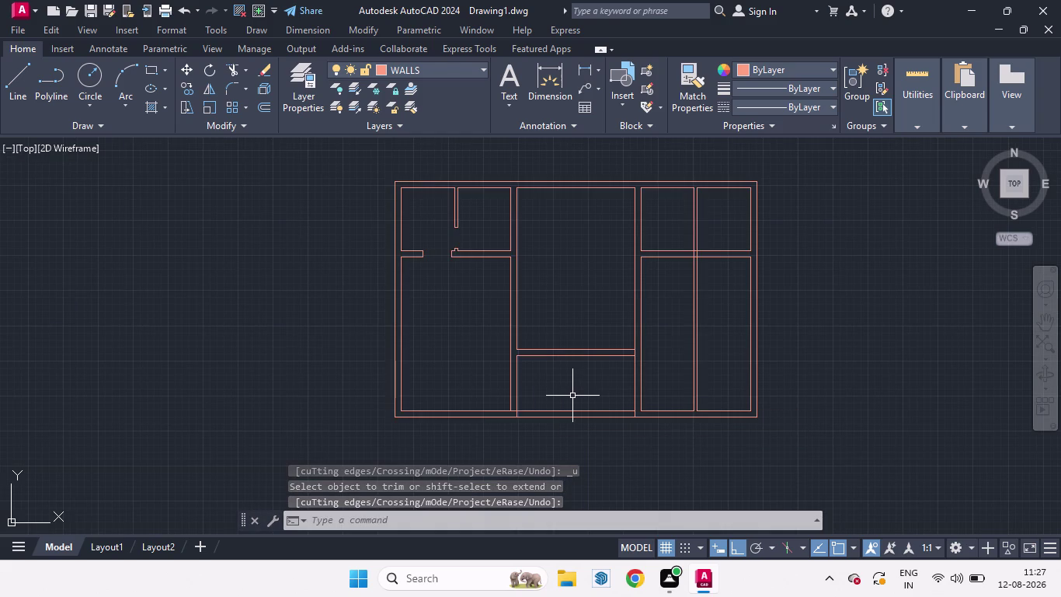
Offset the partition's top line 12'5" higher.
key(o)
key(Return)
text(1)
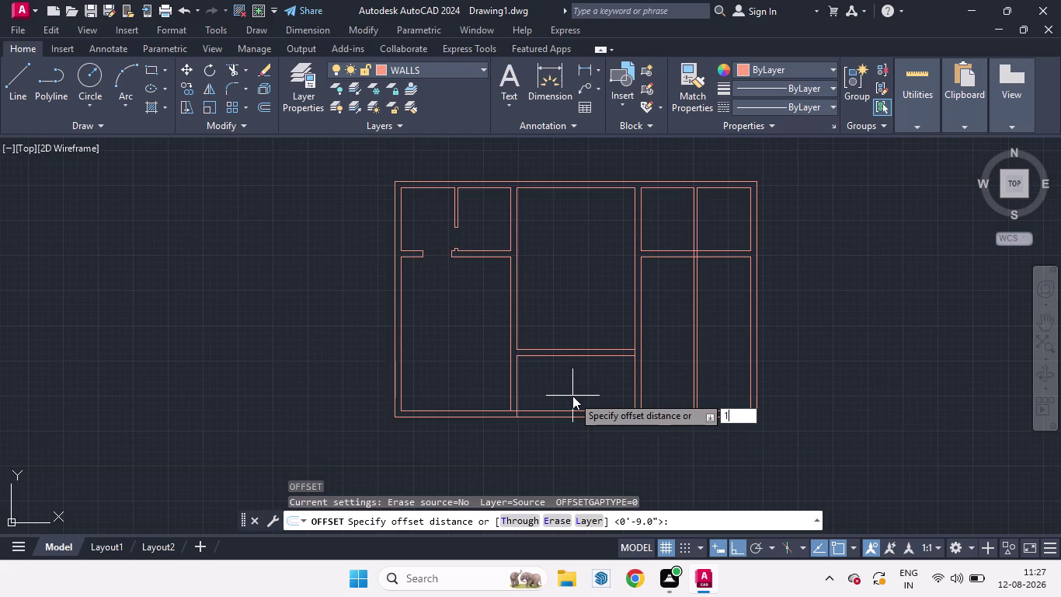
text(2')
key(5)
key(Return)
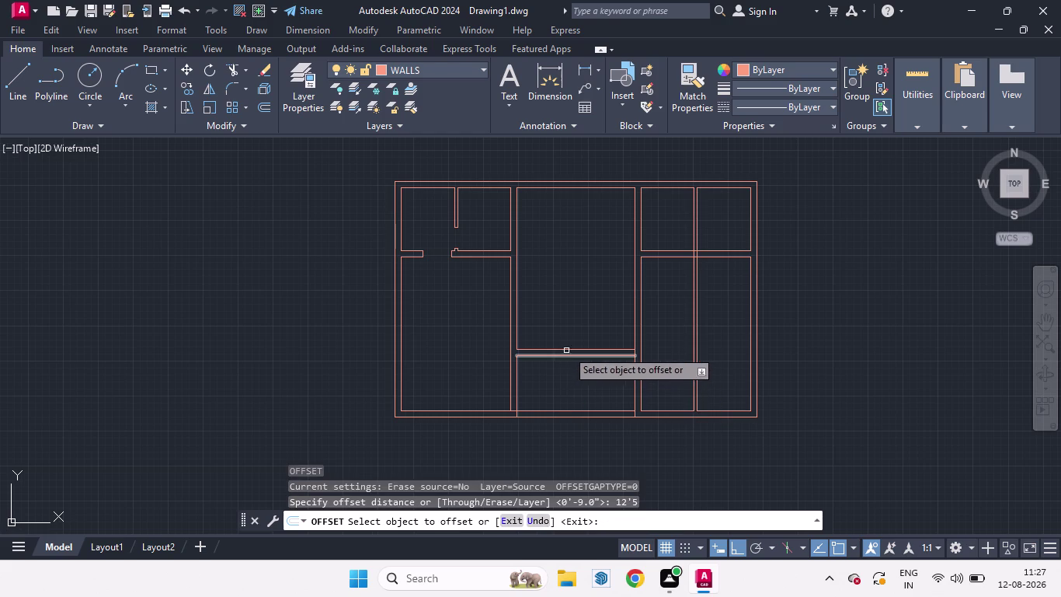
drag(573, 349, 576, 299)
click(576, 293)
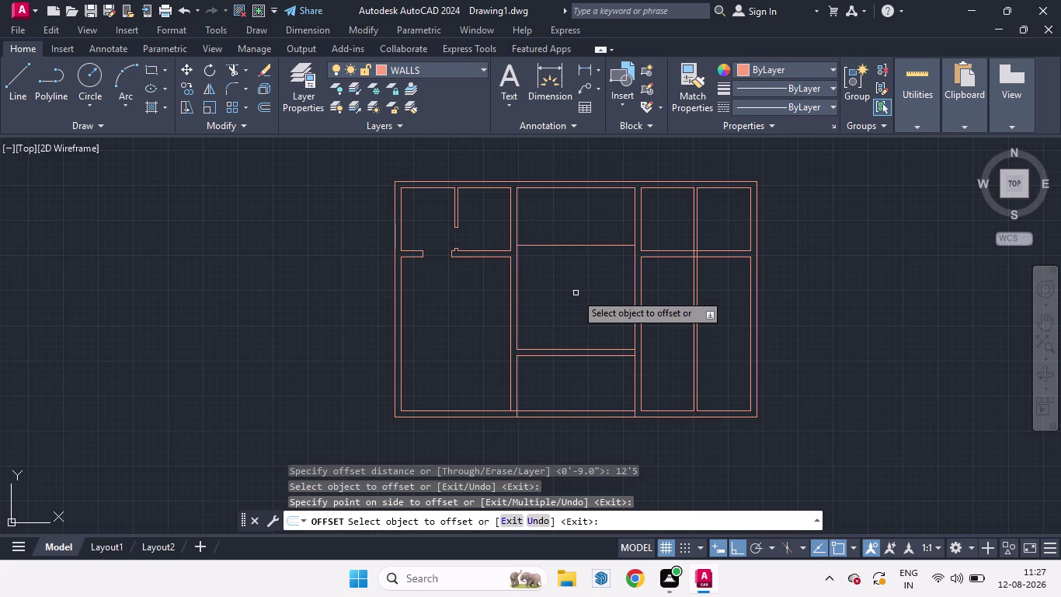
key(space)
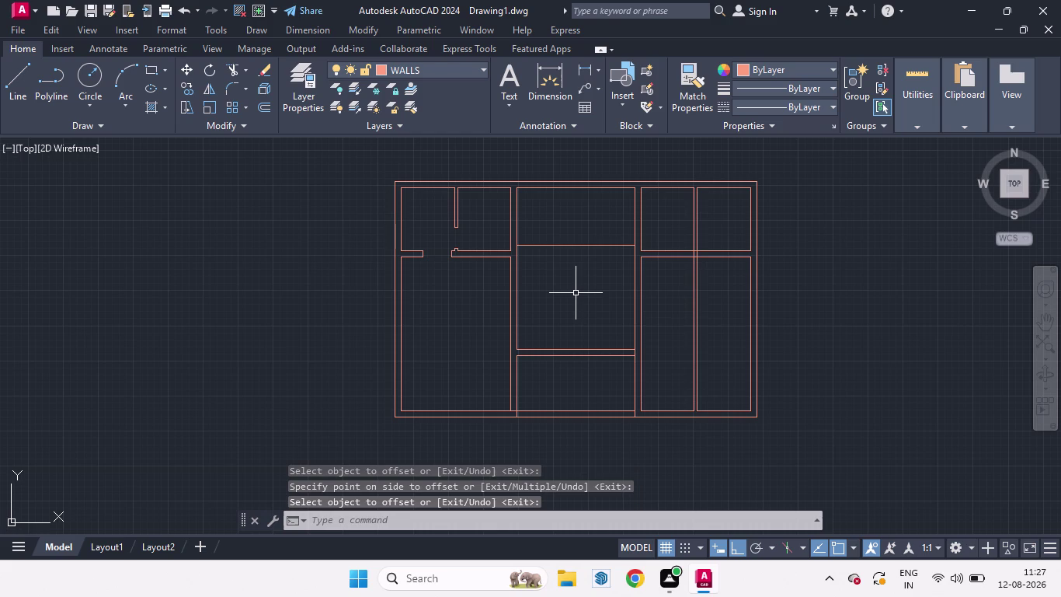
Offset the new upper line 4" upward to make a double-line wall.
key(o)
key(Return)
key(4)
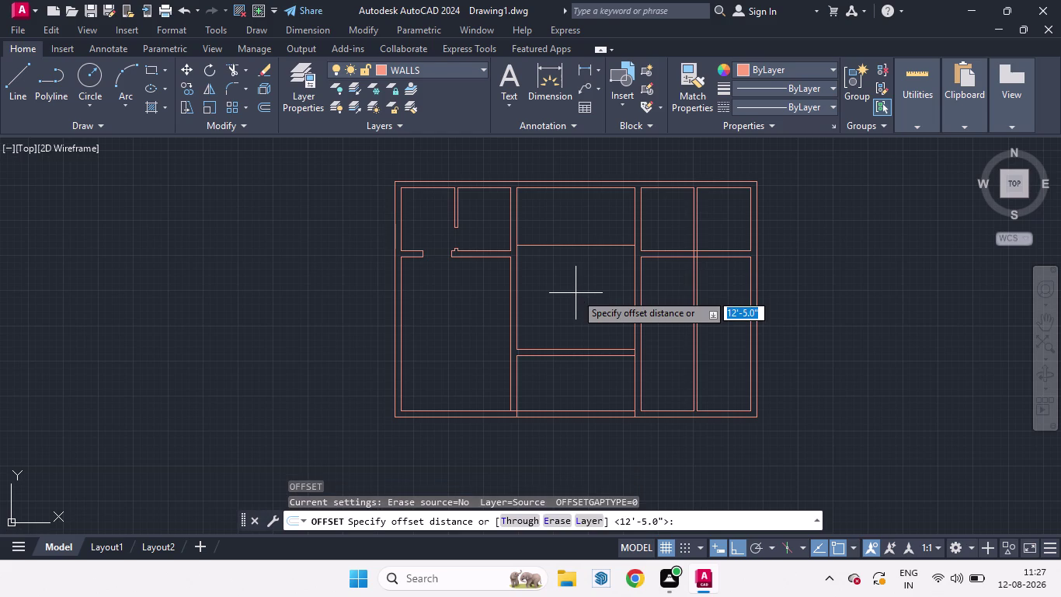
key(Return)
scroll(up, 3)
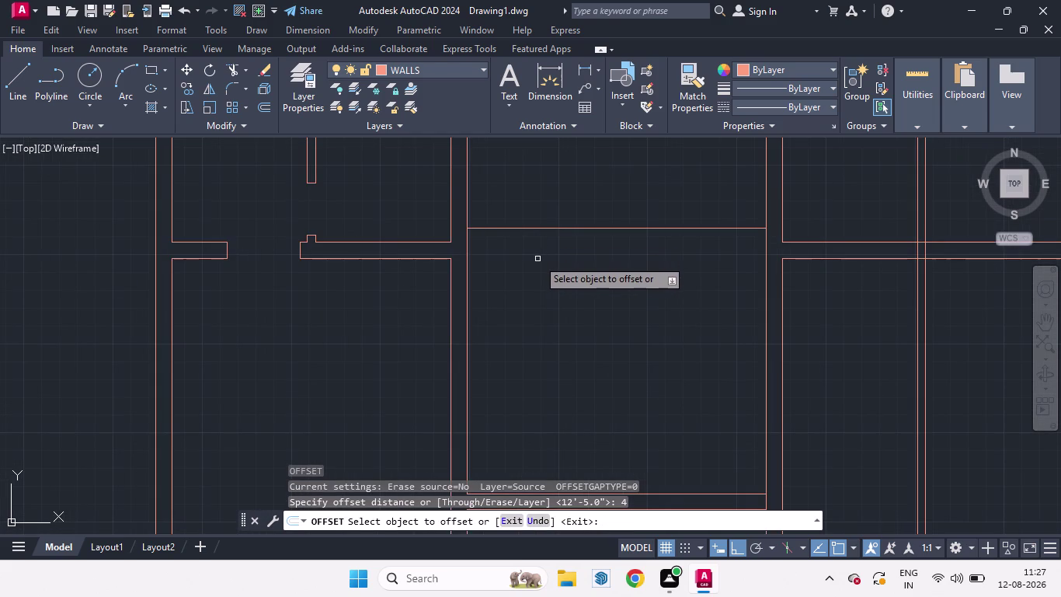
drag(520, 226, 519, 212)
click(519, 212)
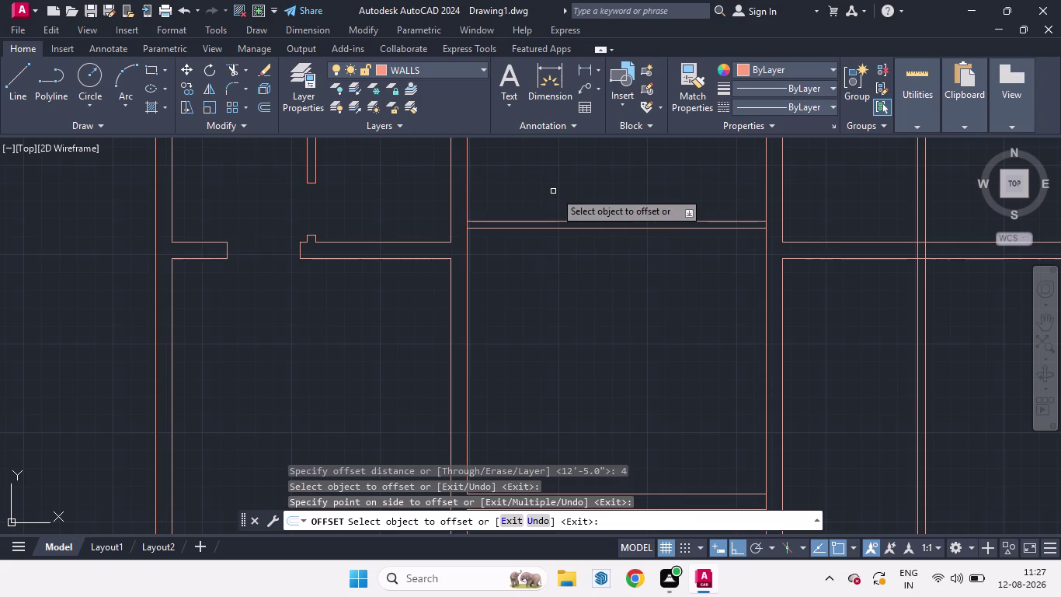
key(space)
Zoom around the plan and select the extra parallel line for removal.
scroll(down, 3)
scroll(up, 3)
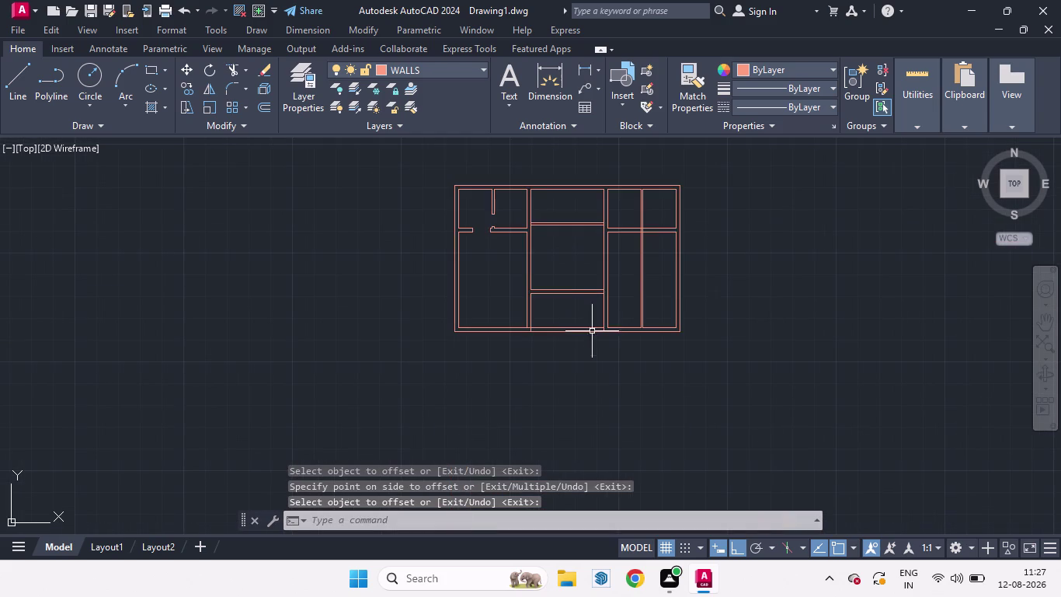
scroll(up, 3)
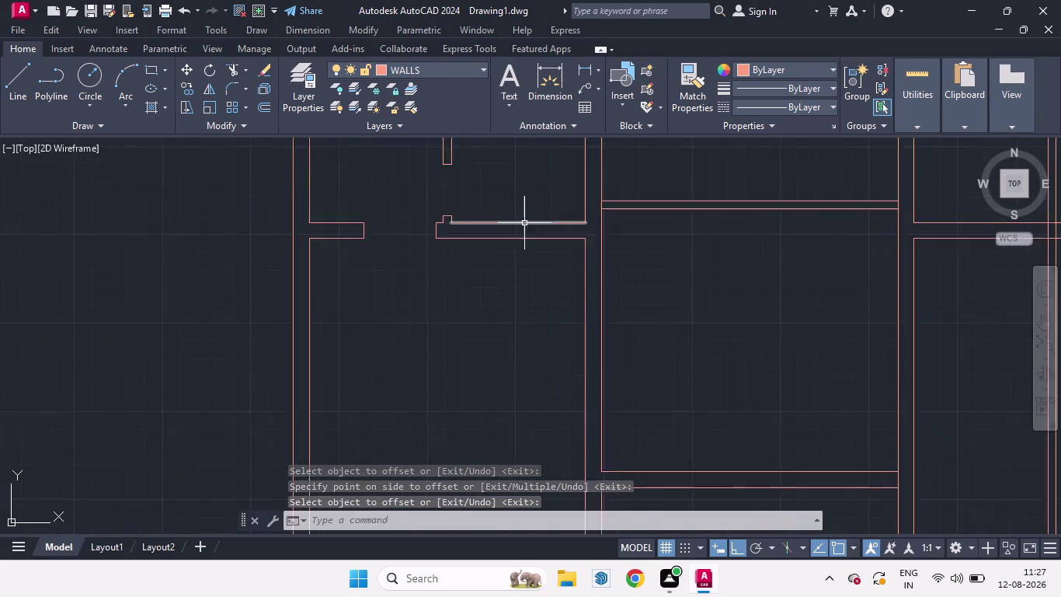
scroll(up, 3)
scroll(up, 3)
scroll(down, 3)
scroll(up, 3)
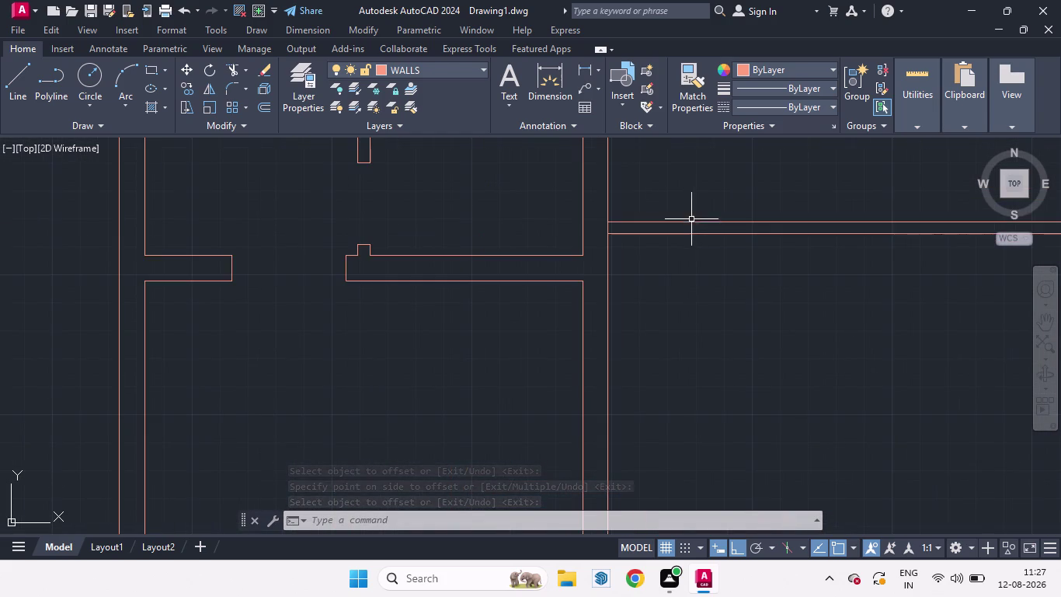
click(684, 220)
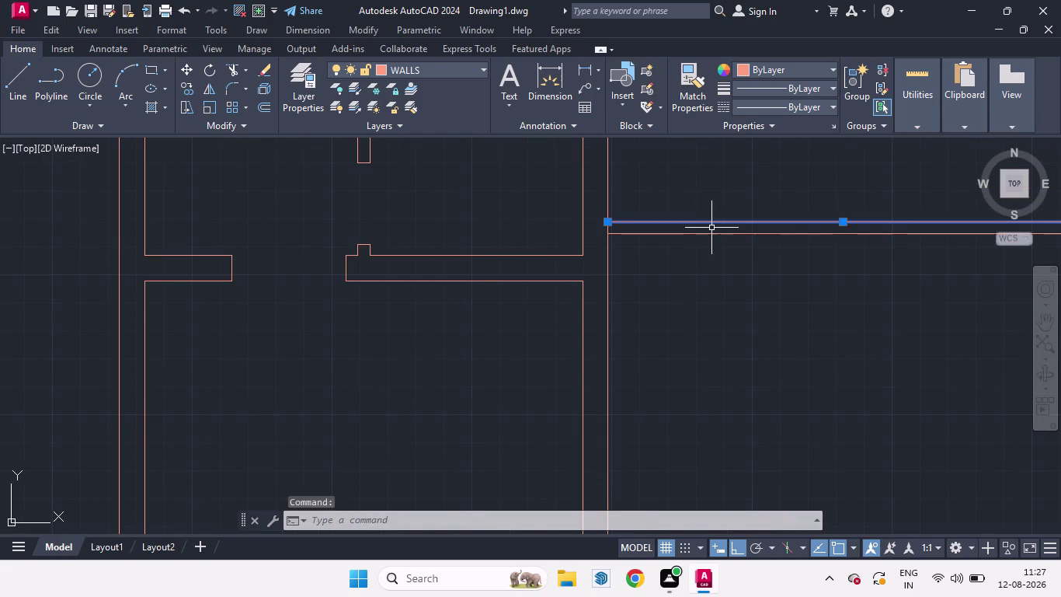
Delete the extra parallel line and offset a wall line by 3 again.
key(Delete)
key(o)
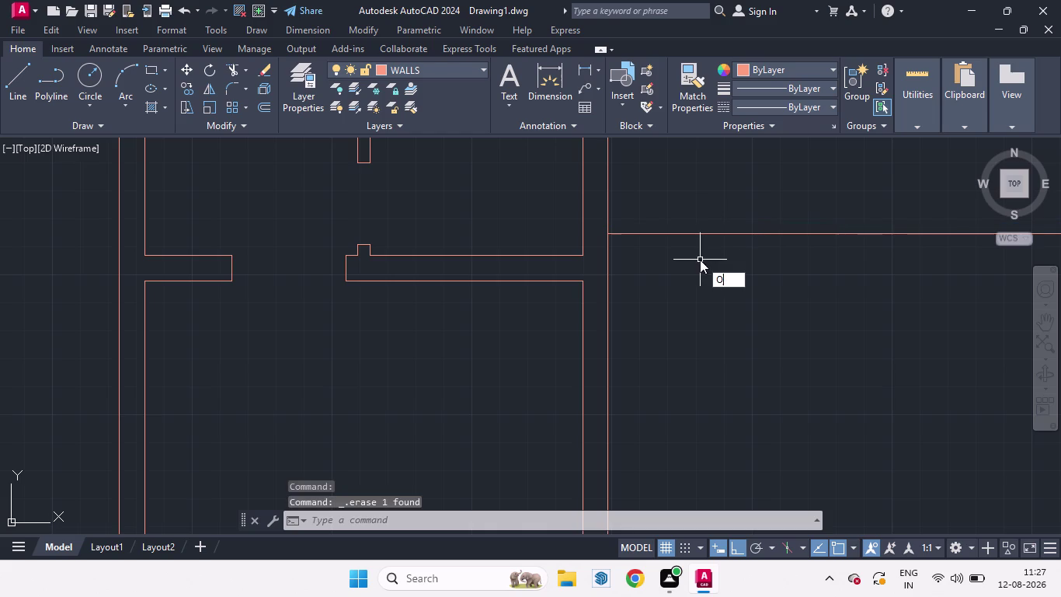
key(Return)
key(3)
key(Return)
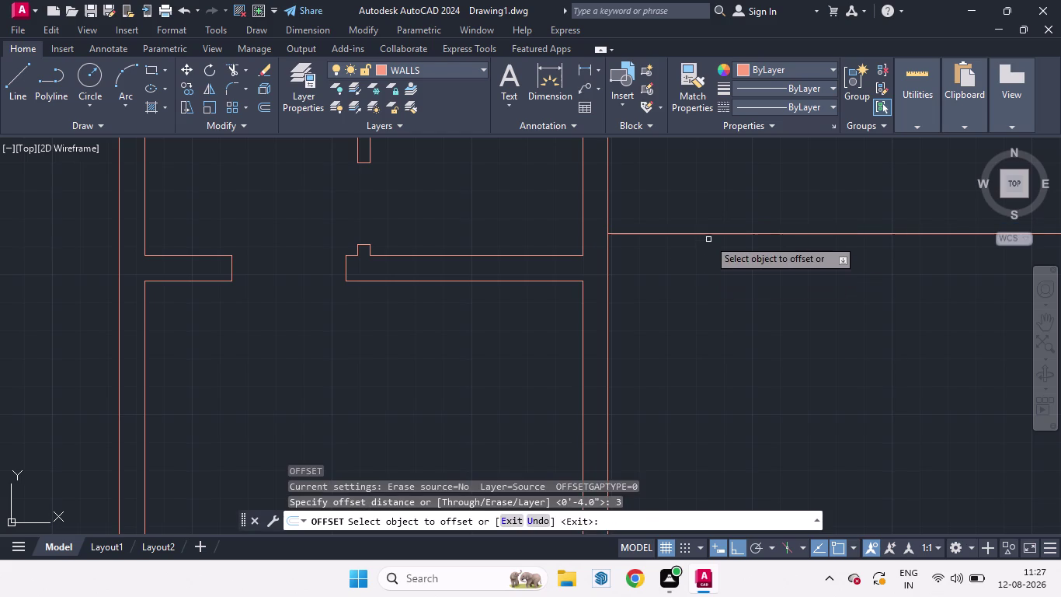
drag(695, 233, 695, 223)
click(696, 223)
click(704, 205)
key(space)
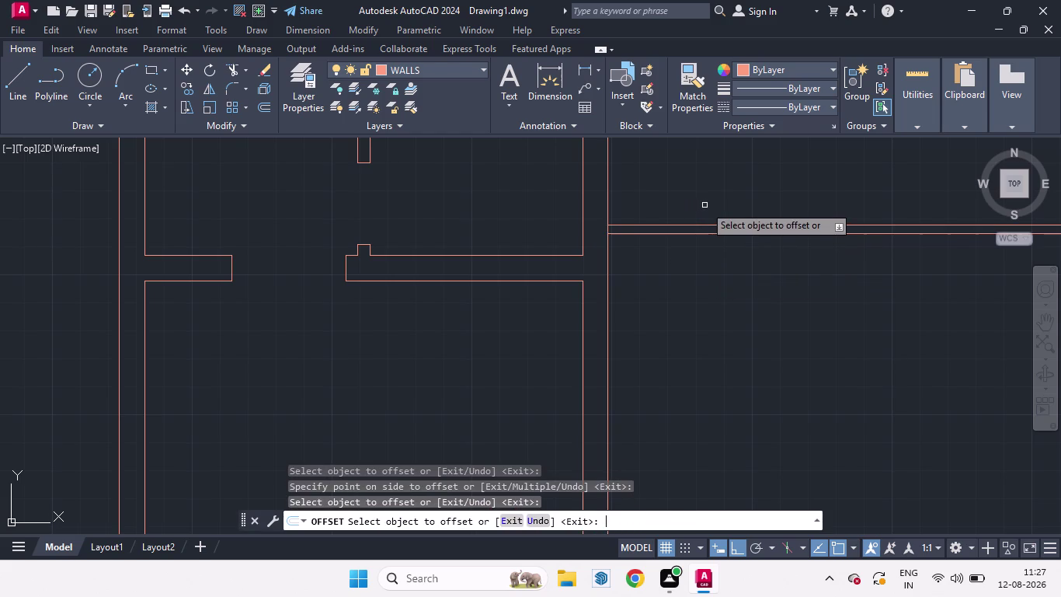
key(space)
Try the offset Layer option, then cancel the offset.
scroll(down, 3)
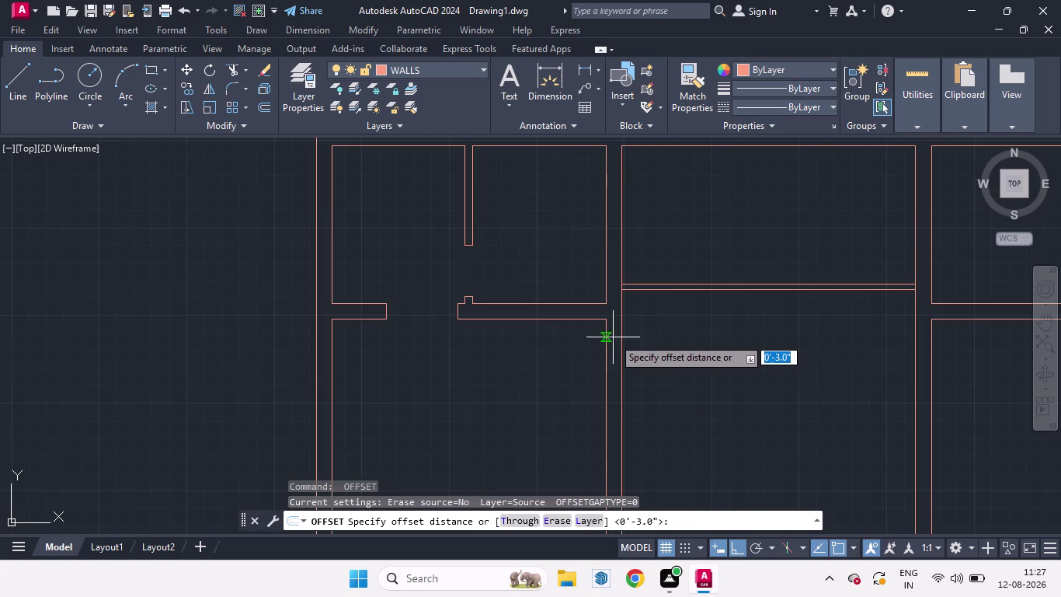
scroll(down, 3)
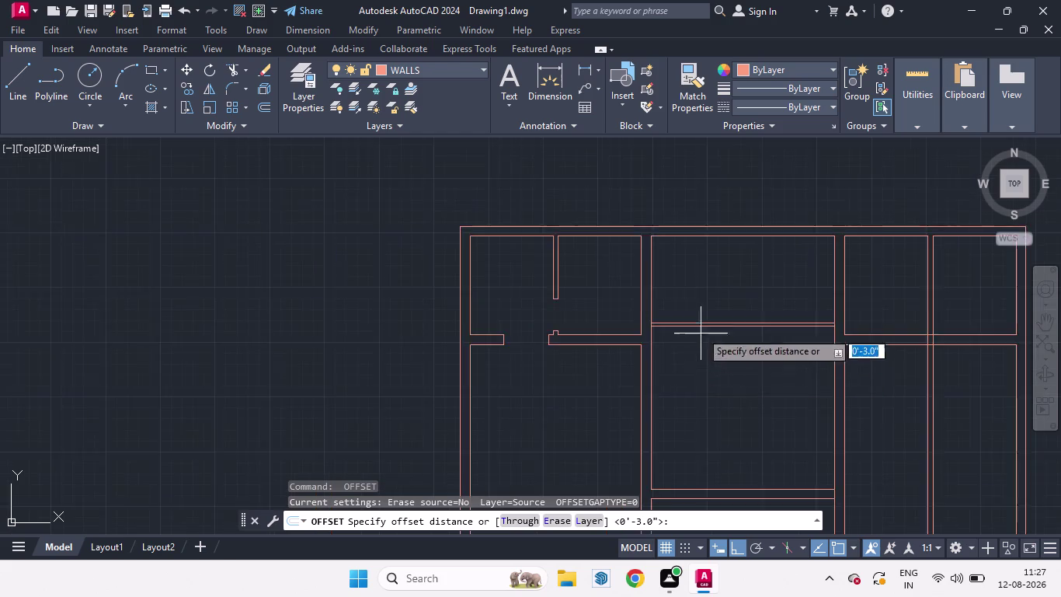
scroll(up, 3)
scroll(up, 3)
key(l)
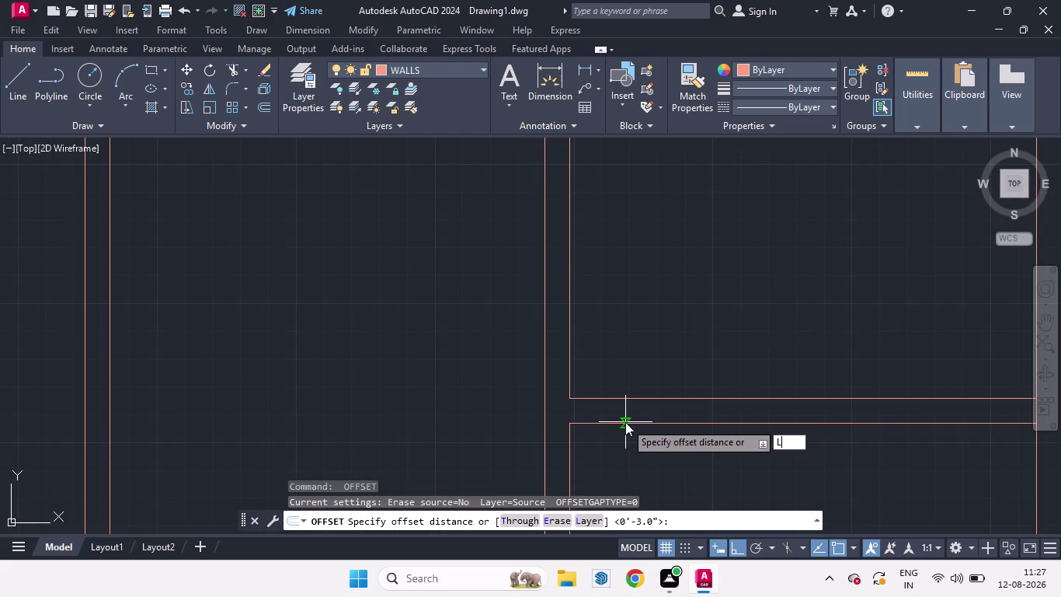
key(Return)
key(space)
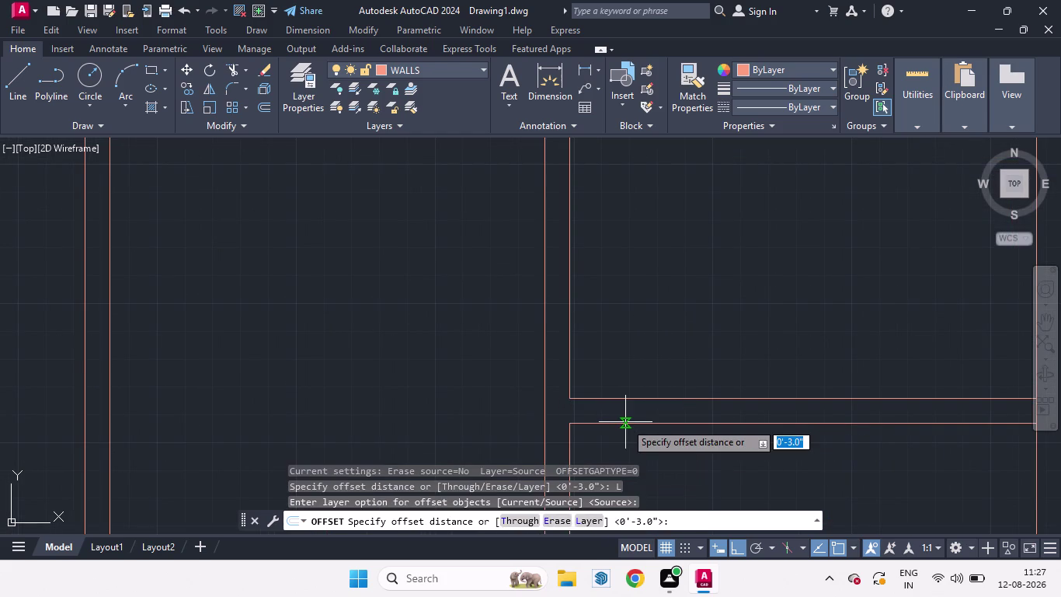
key(Escape)
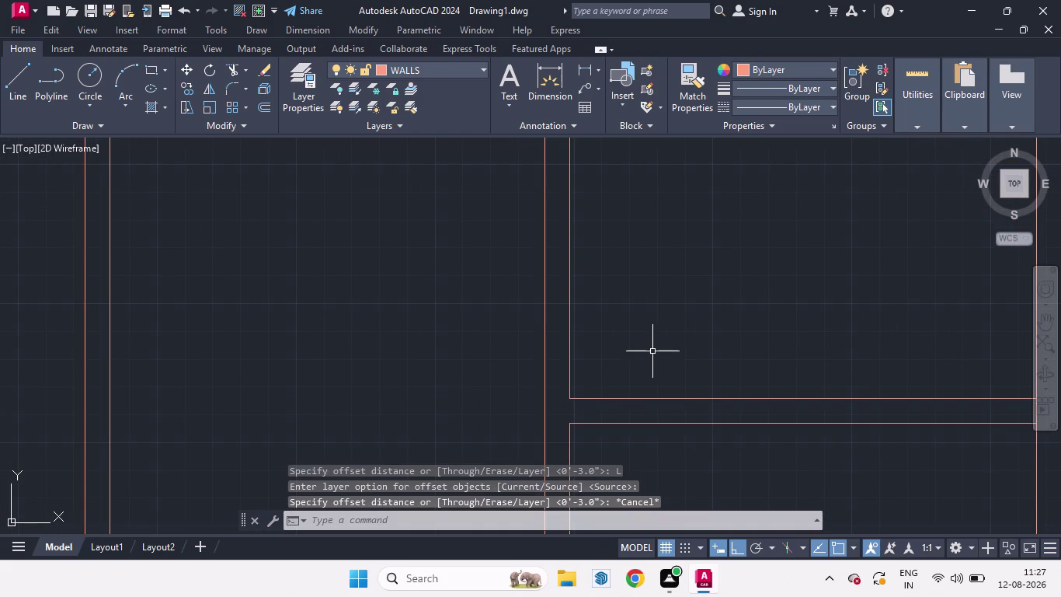
Draw a 4-unit line extending left from the wall corner.
key(l)
key(Return)
click(569, 398)
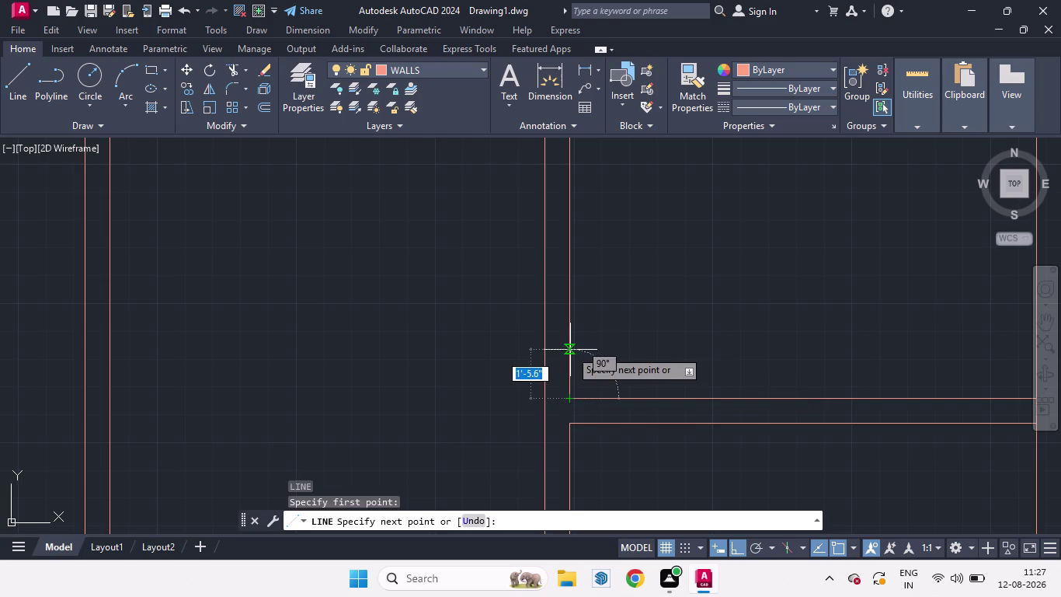
key(4)
key(Return)
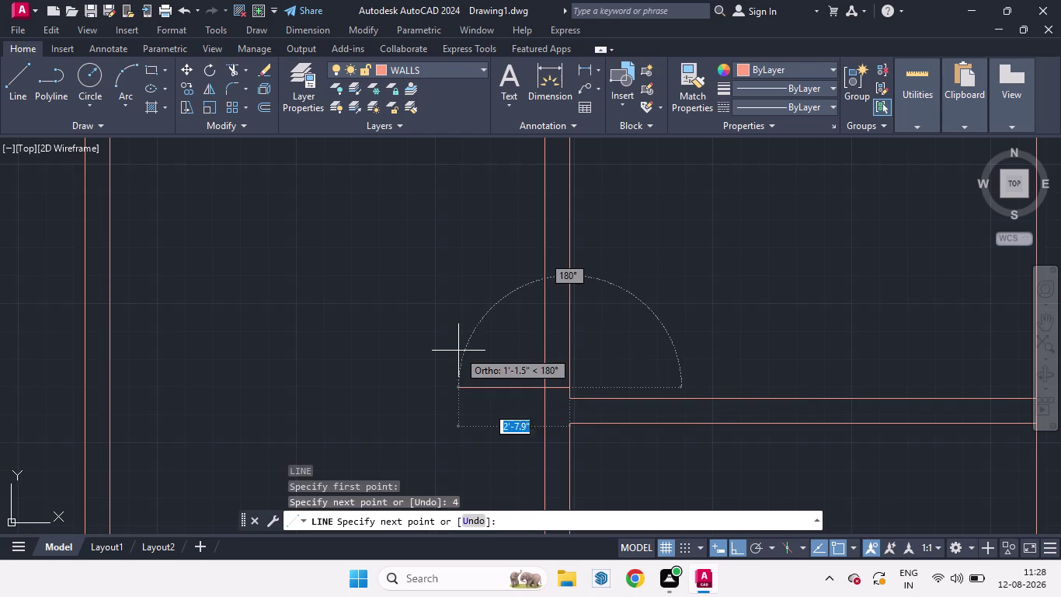
click(455, 352)
key(space)
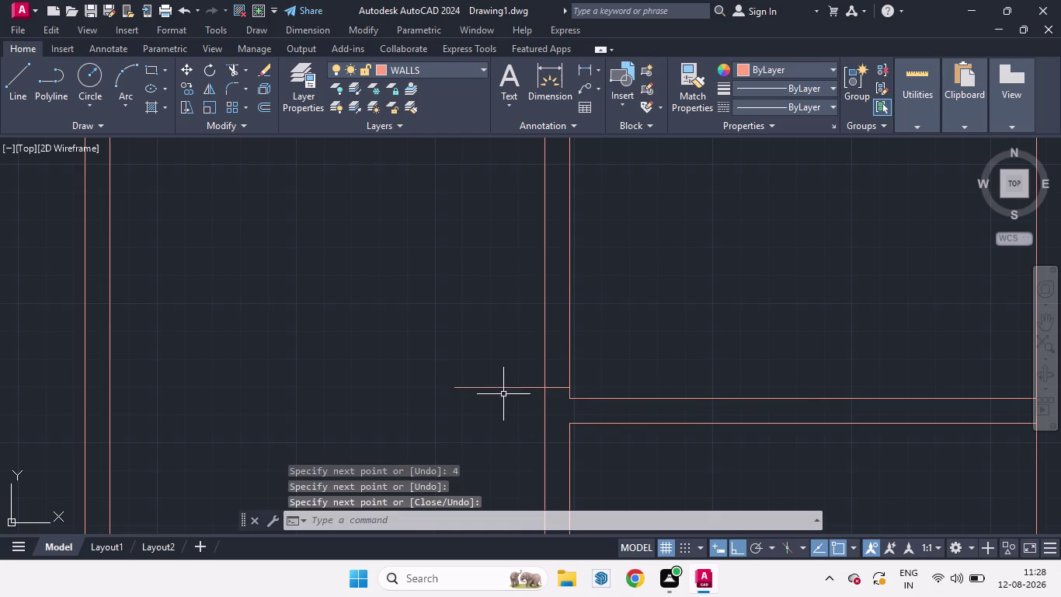
key(o)
key(Return)
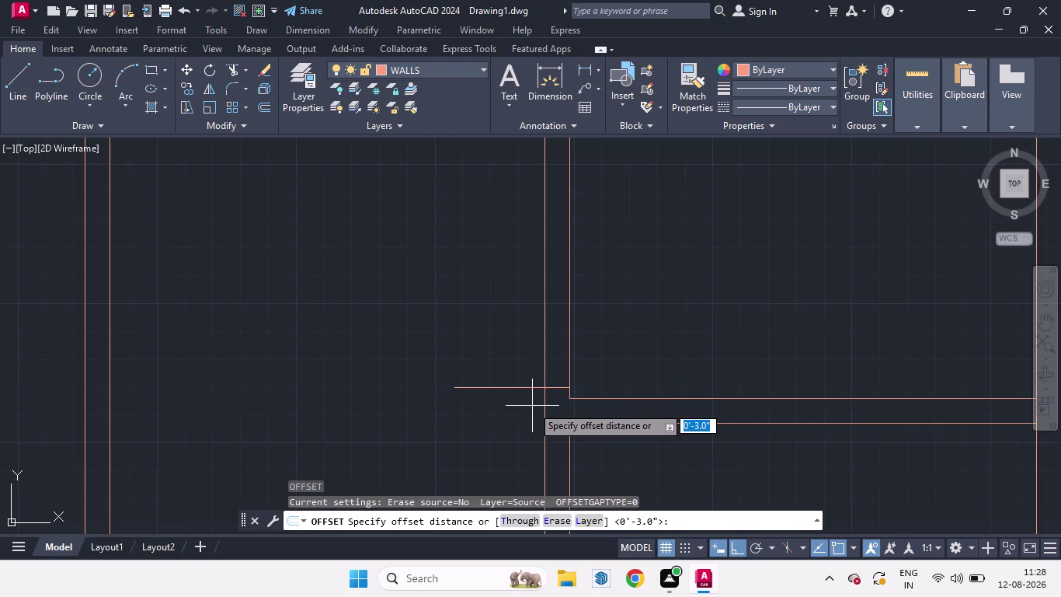
Offset the short line 3' upward.
text(3')
key(Return)
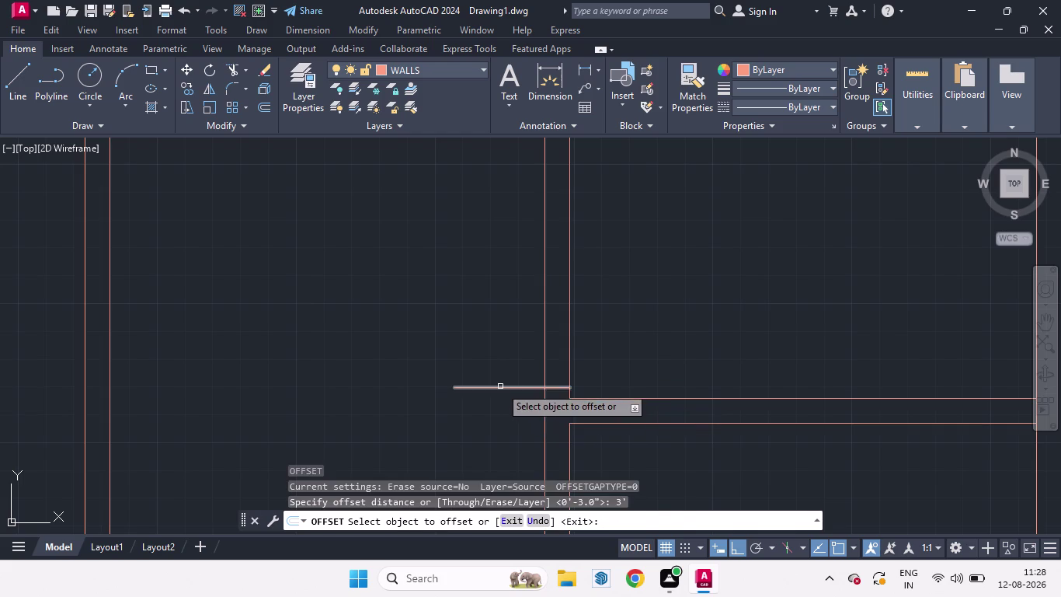
drag(501, 387, 502, 368)
click(502, 329)
key(space)
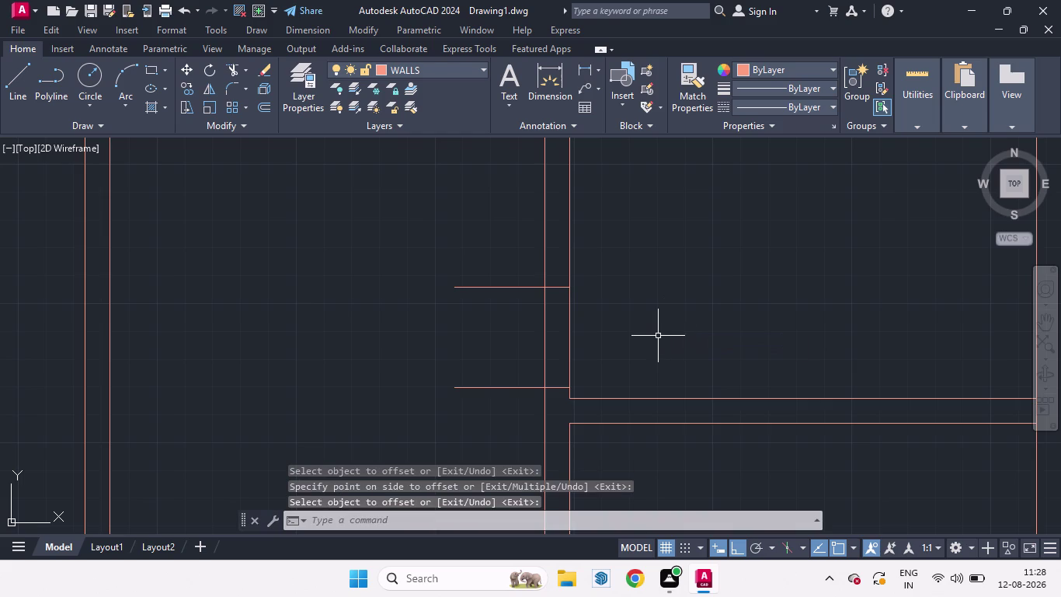
Trim the wall segment between the two short lines to form a doorway.
key(t)
key(r)
key(Return)
key(Return)
drag(487, 245, 484, 468)
drag(499, 327, 728, 336)
scroll(down, 3)
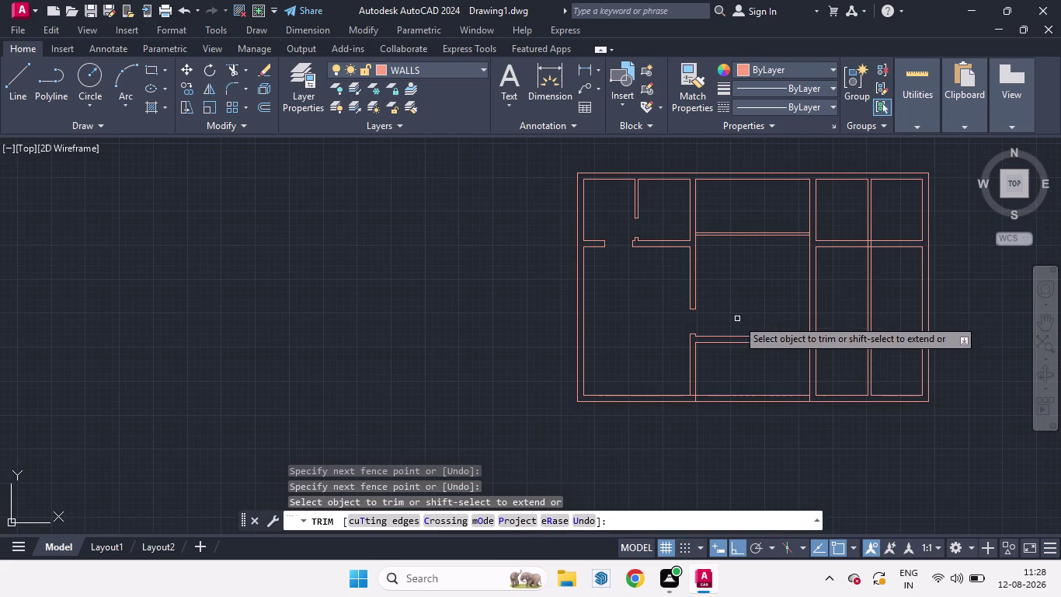
key(space)
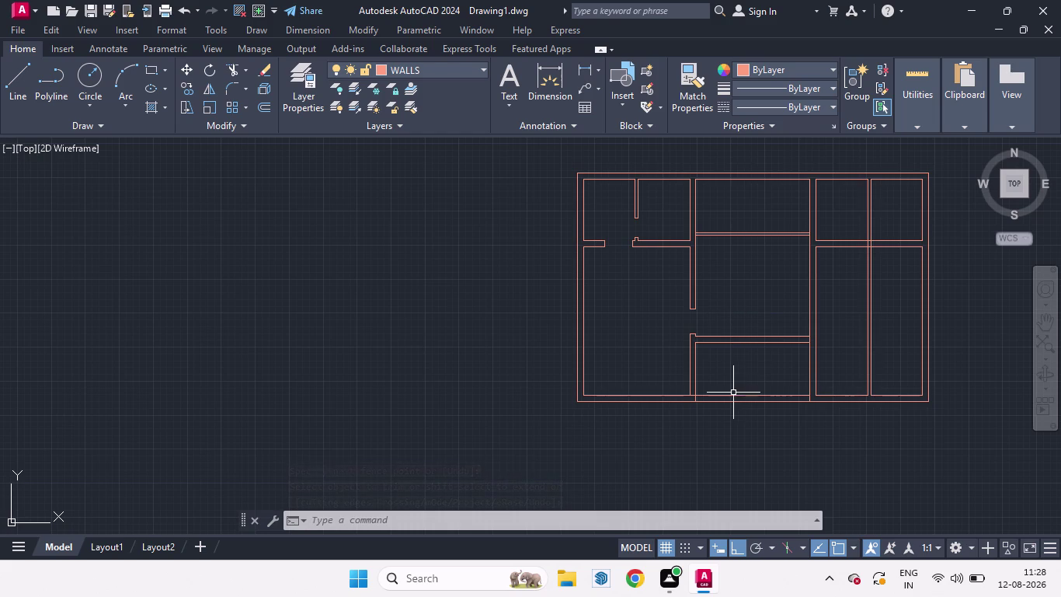
scroll(up, 3)
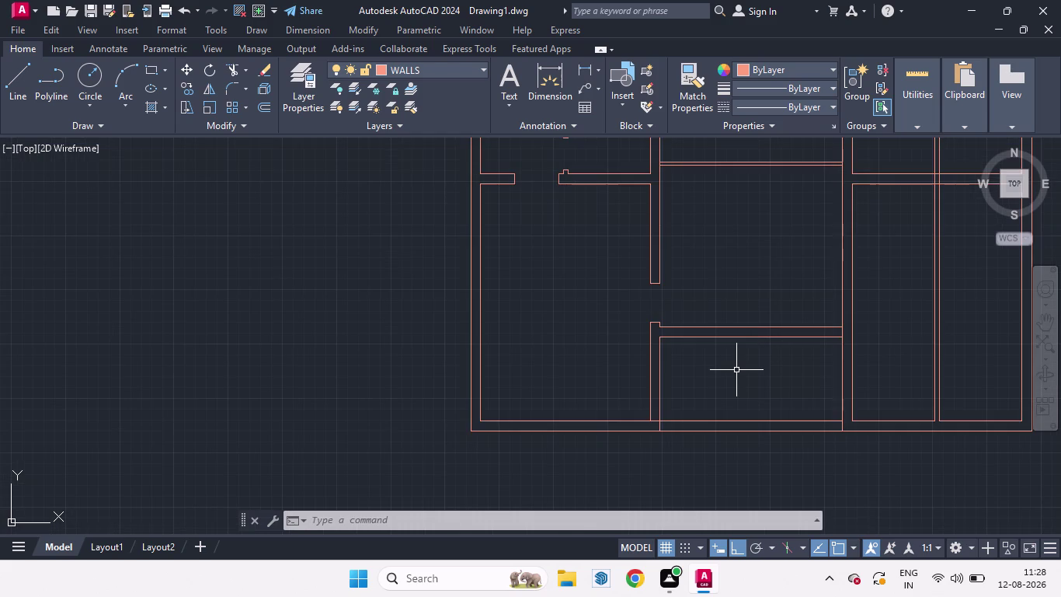
Draw a 2'5 line upward from the wall.
key(l)
key(Return)
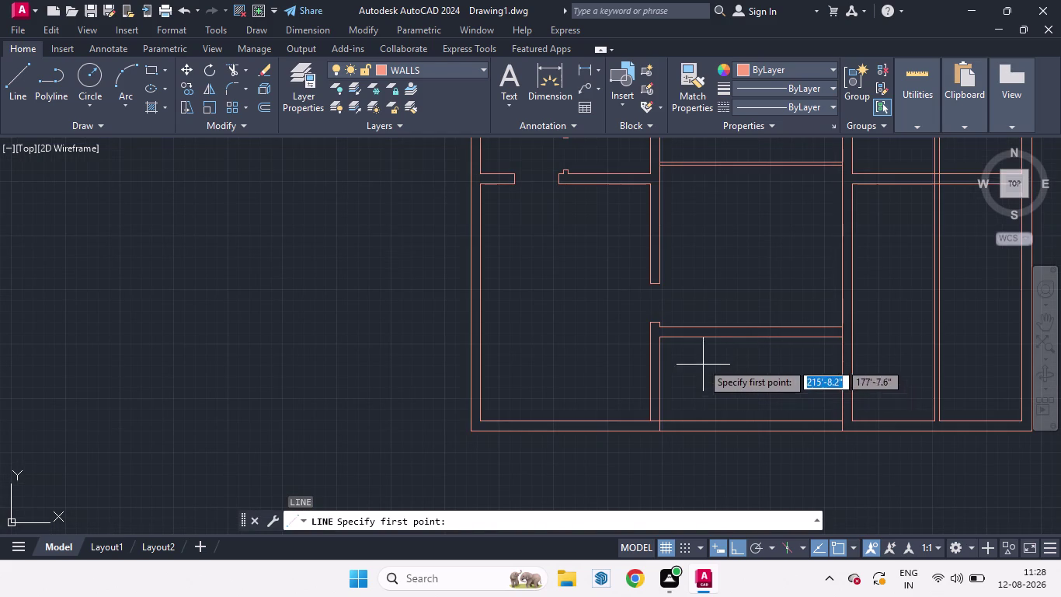
click(660, 344)
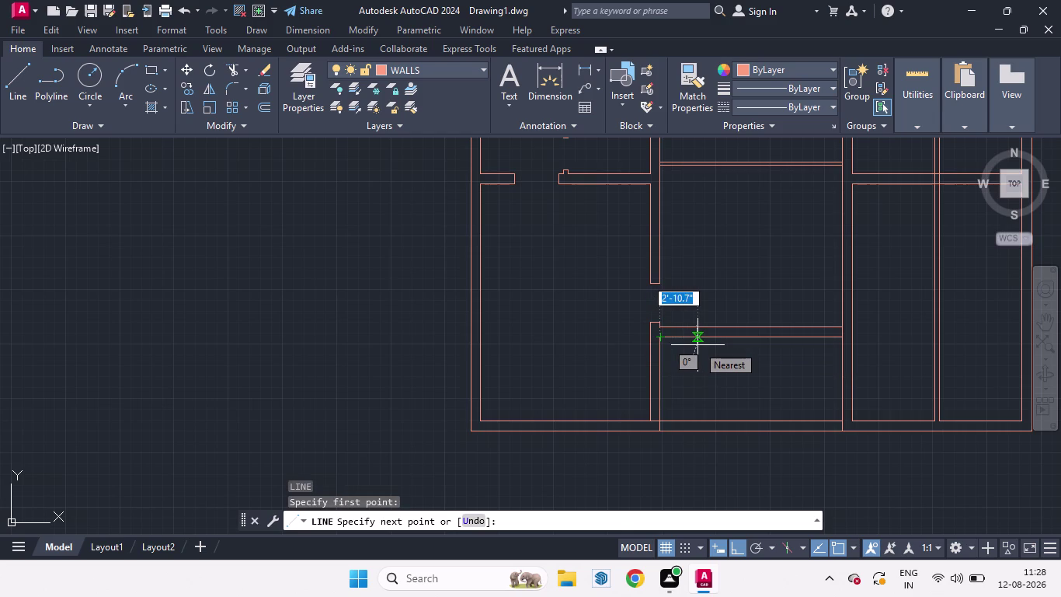
key(2)
key(apostrophe)
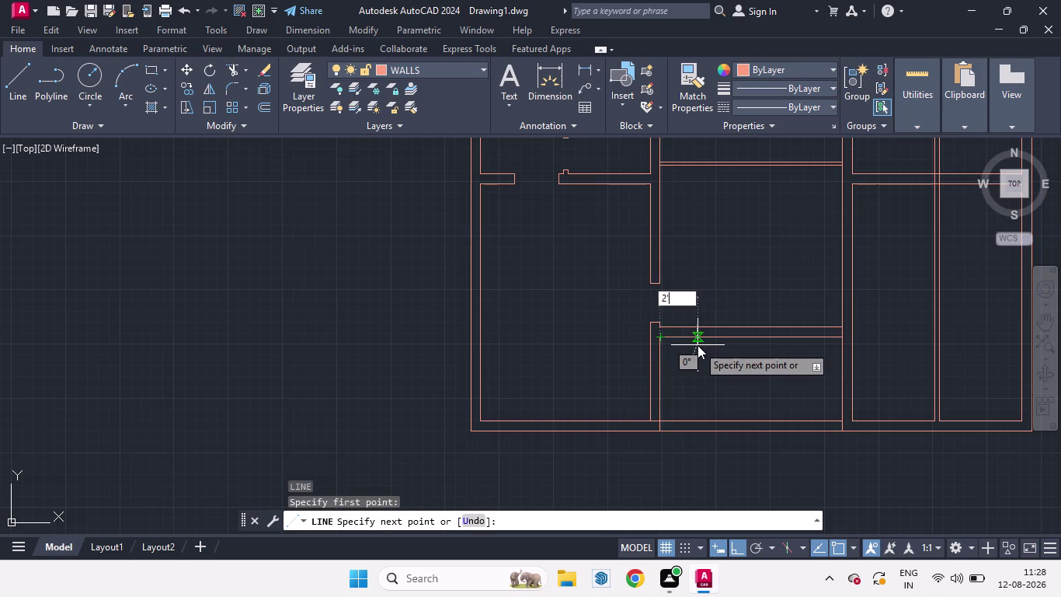
key(5)
key(Return)
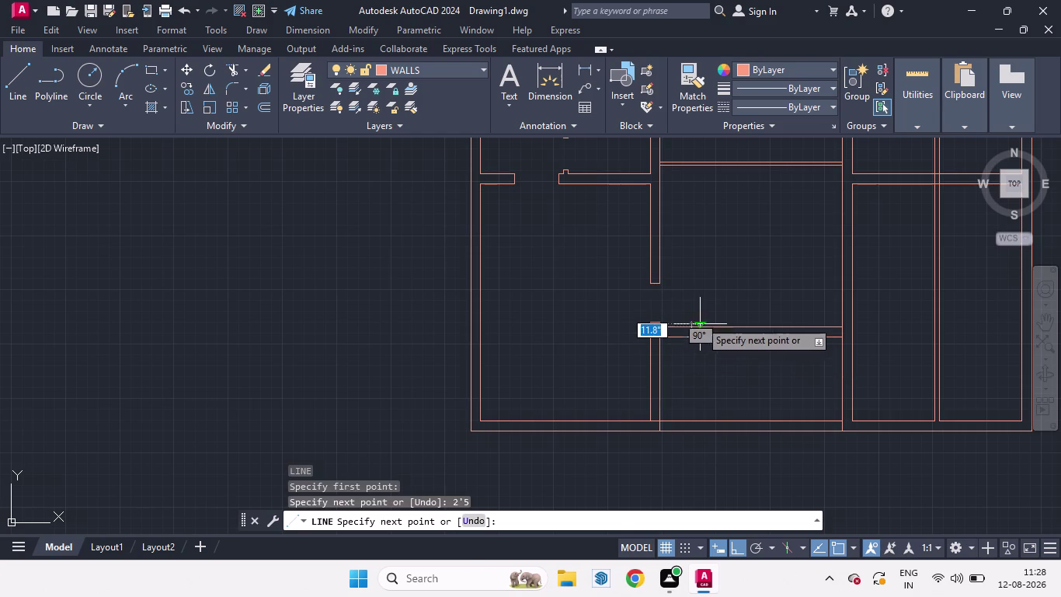
click(706, 271)
key(space)
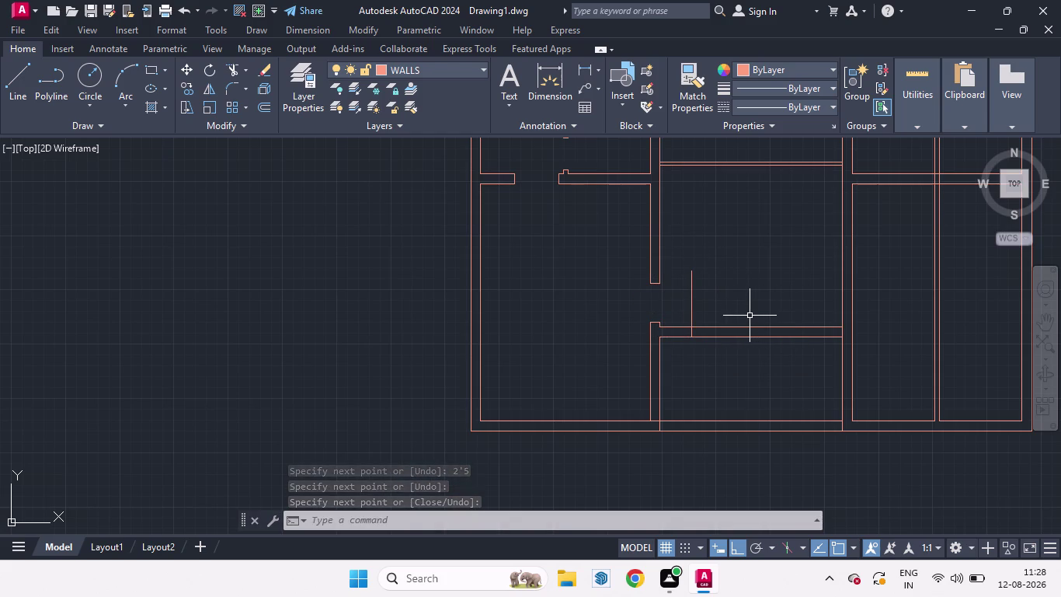
Offset the vertical line 6' to create the second jamb.
key(o)
key(Return)
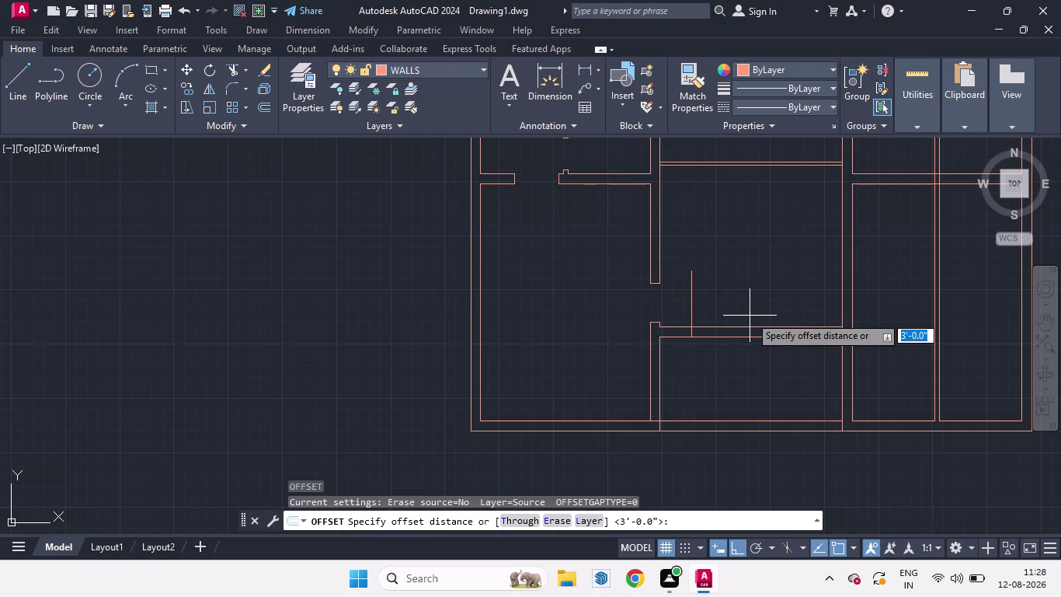
click(689, 302)
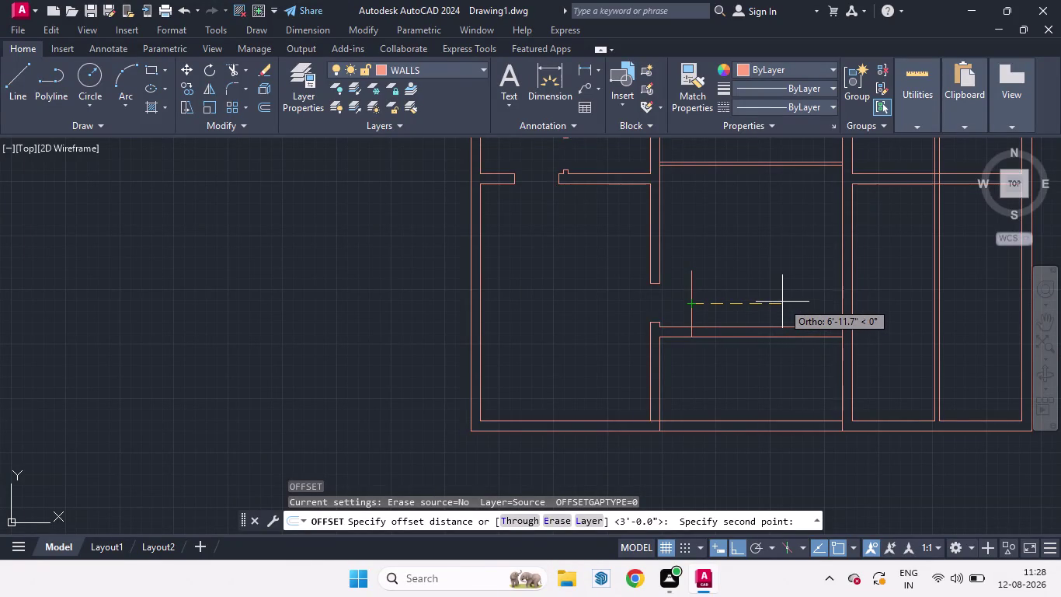
text(6')
key(Return)
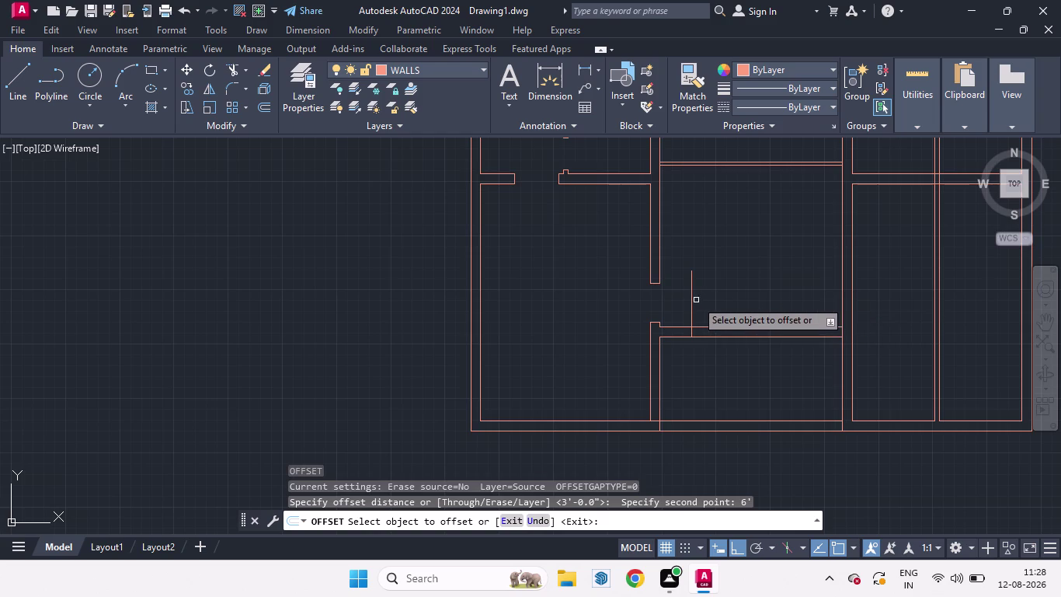
drag(692, 301, 720, 310)
click(800, 304)
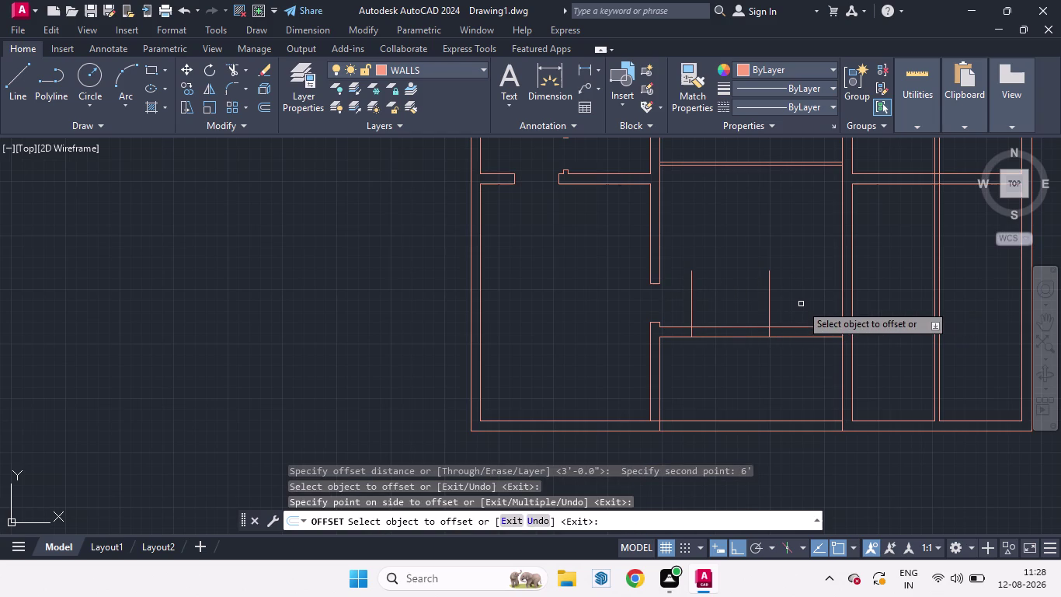
key(space)
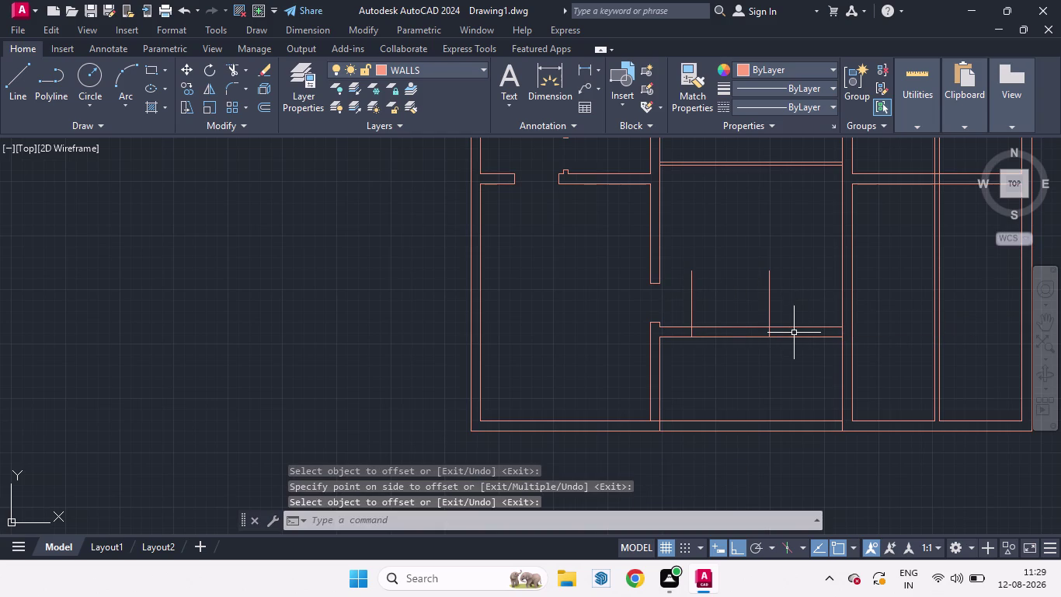
scroll(down, 3)
scroll(up, 3)
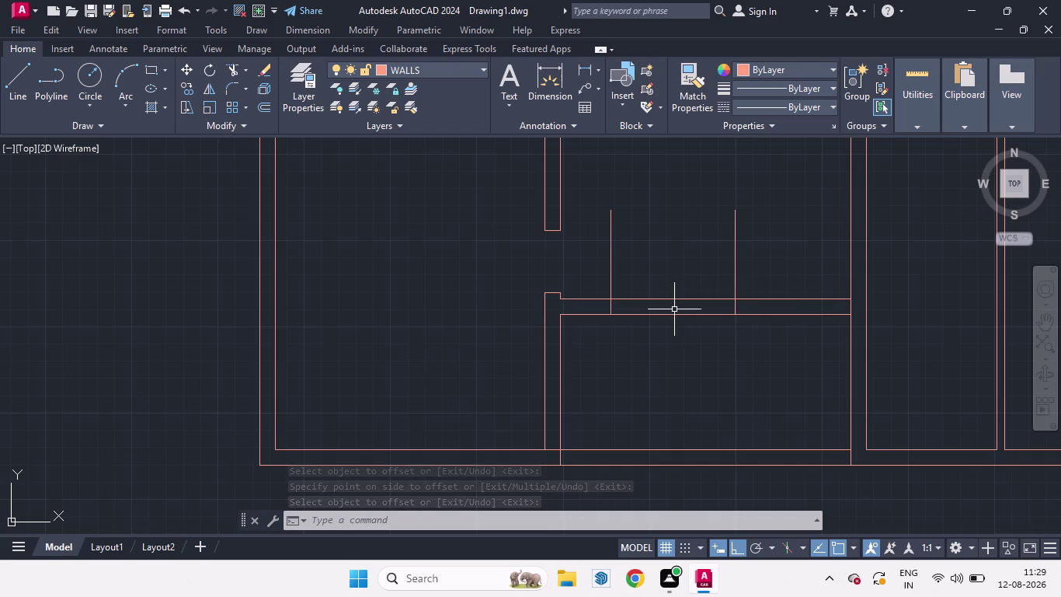
Move both vertical jamb lines onto the horizontal wall.
click(611, 273)
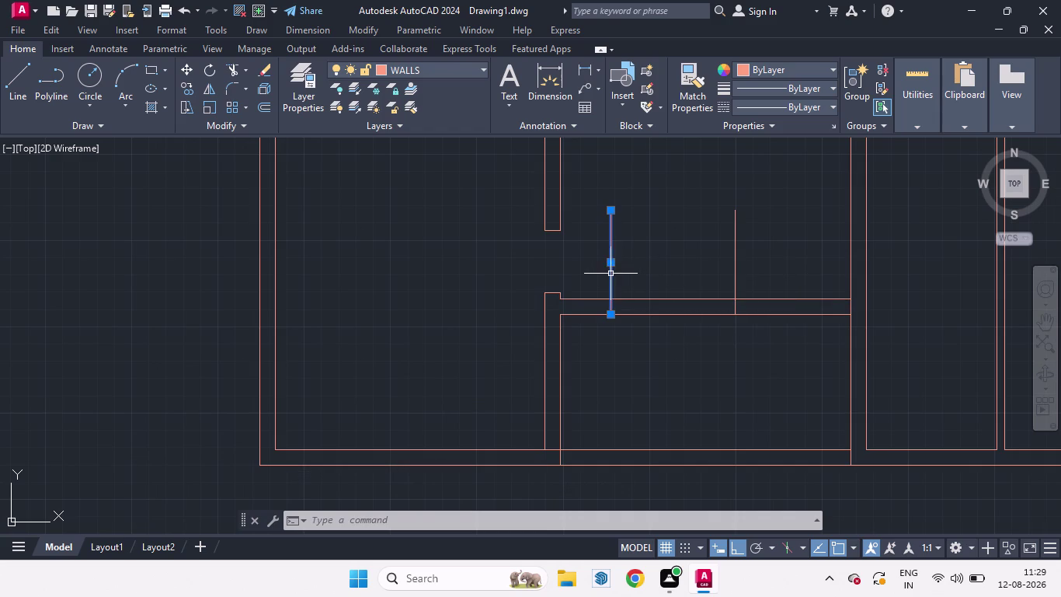
click(736, 271)
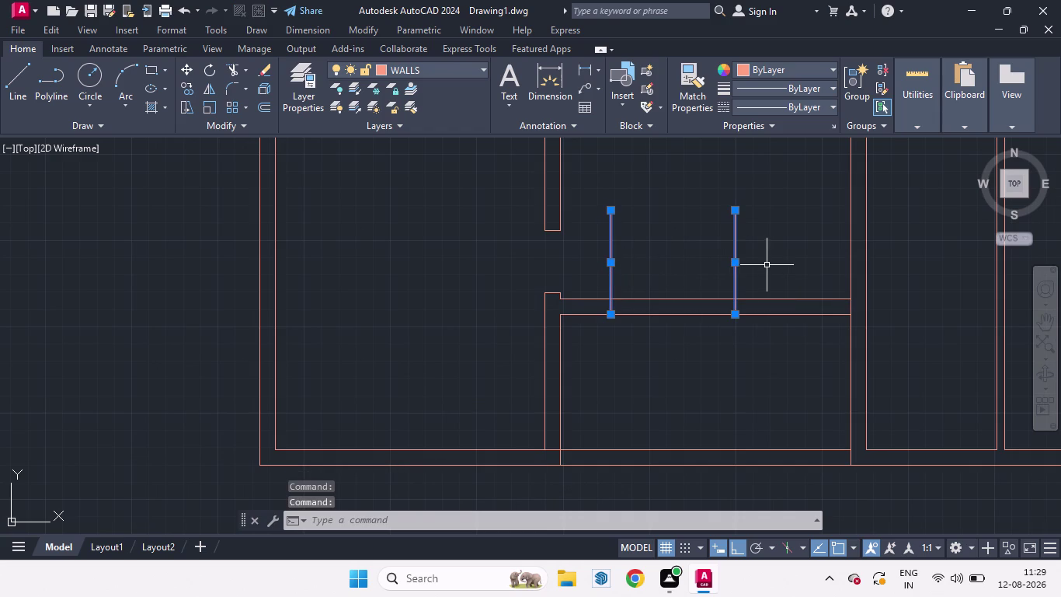
key(m)
key(Return)
click(761, 270)
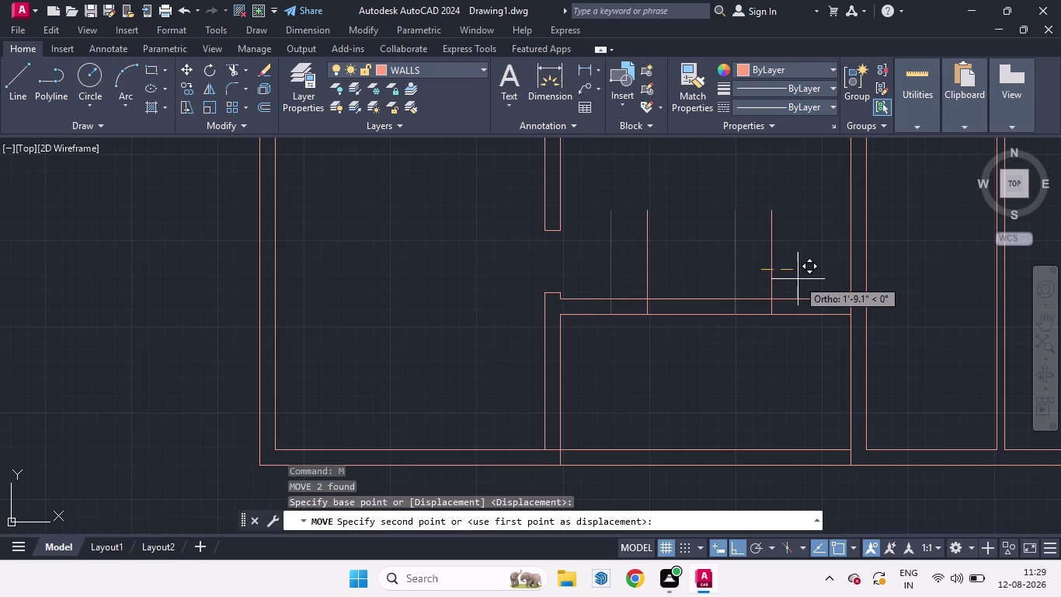
click(796, 279)
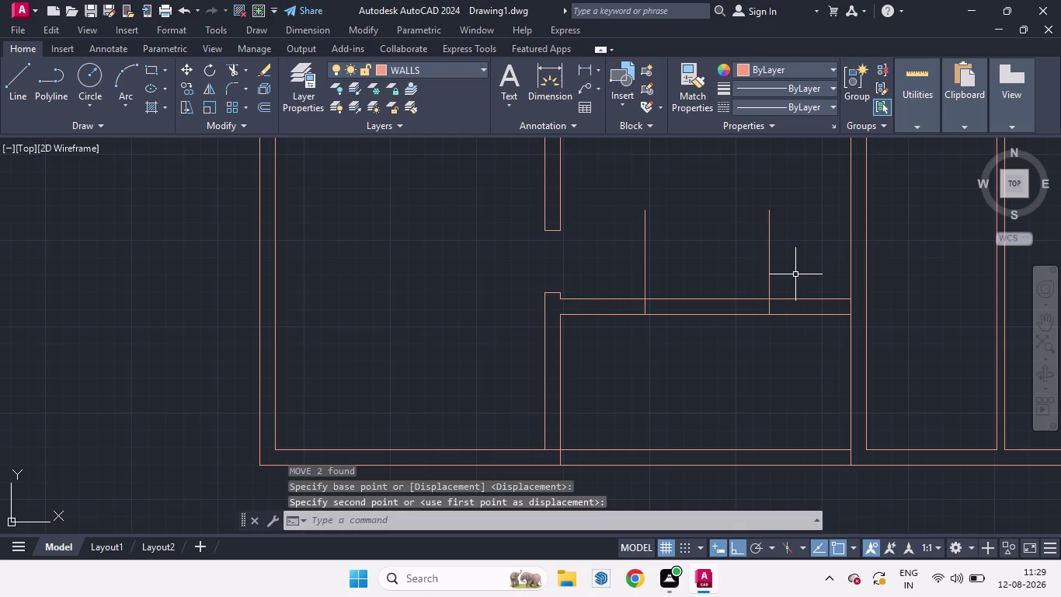
key(space)
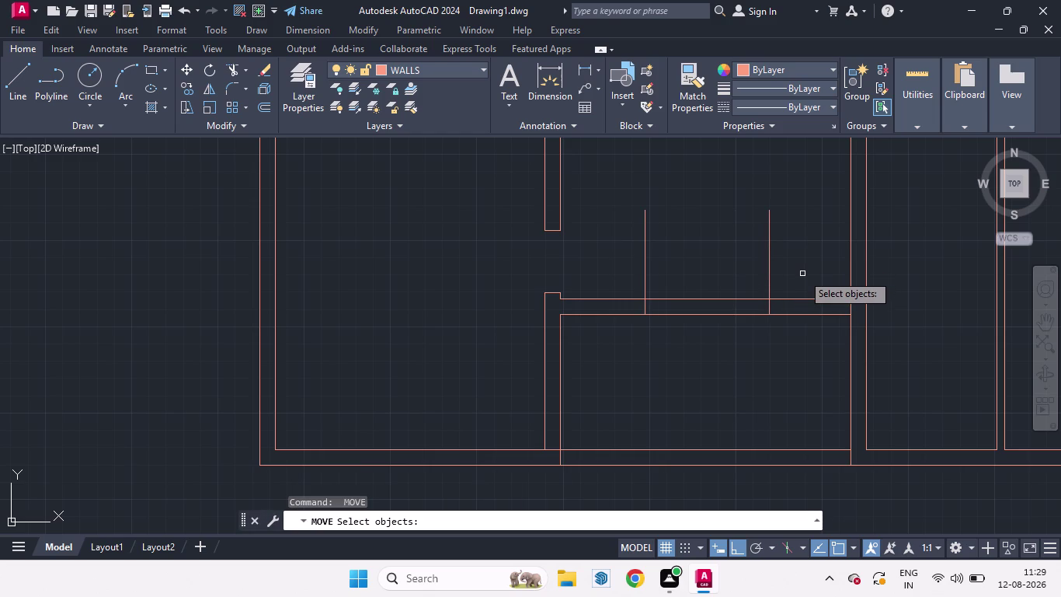
key(Escape)
Trim the jamb ends above the wall with a fence and zoom out.
text(TR)
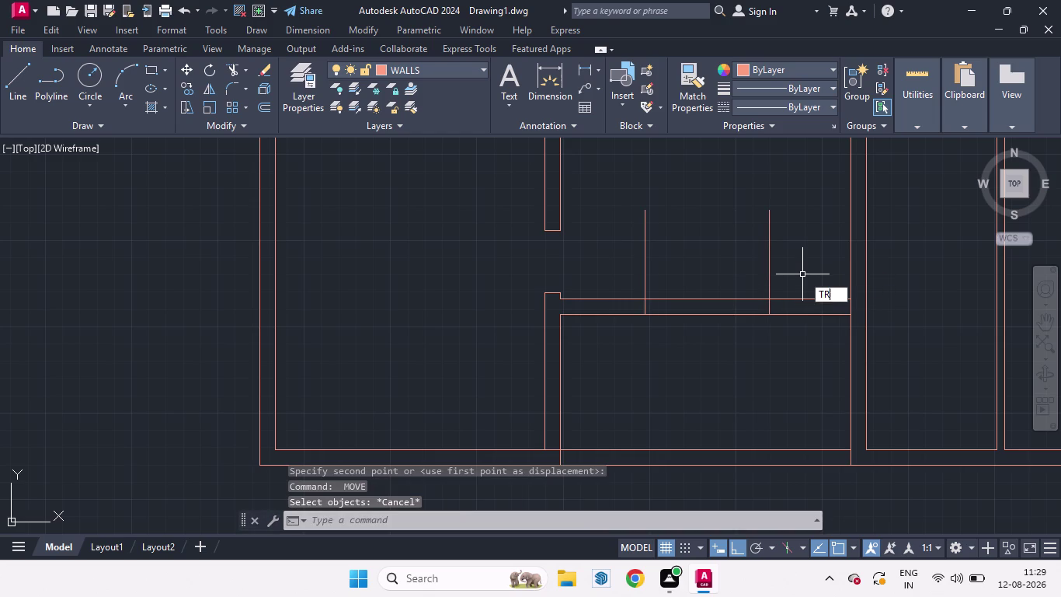
key(Return)
key(Return)
drag(800, 271, 609, 243)
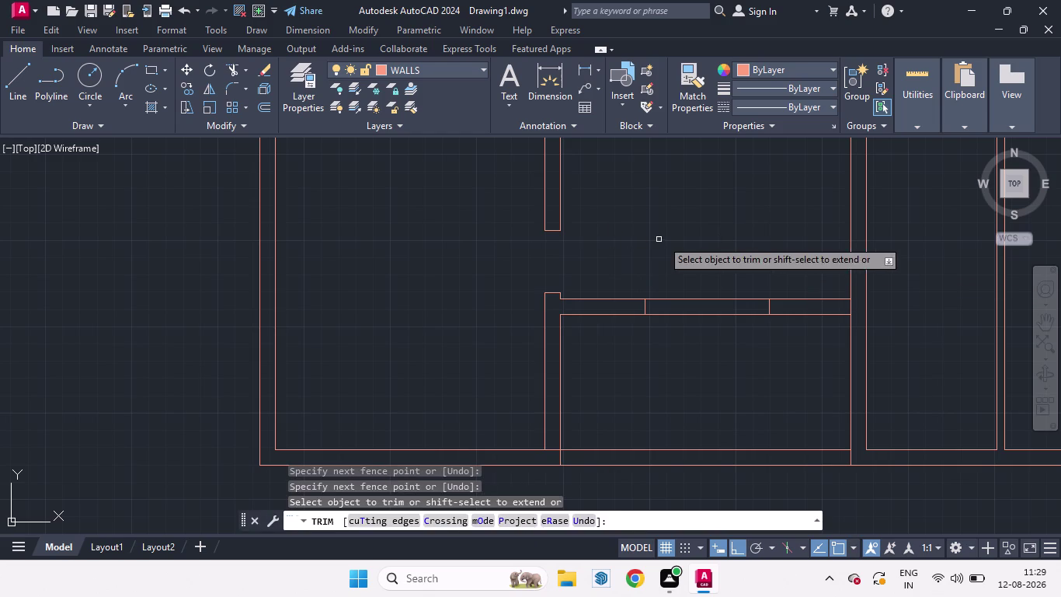
key(space)
scroll(down, 3)
scroll(up, 3)
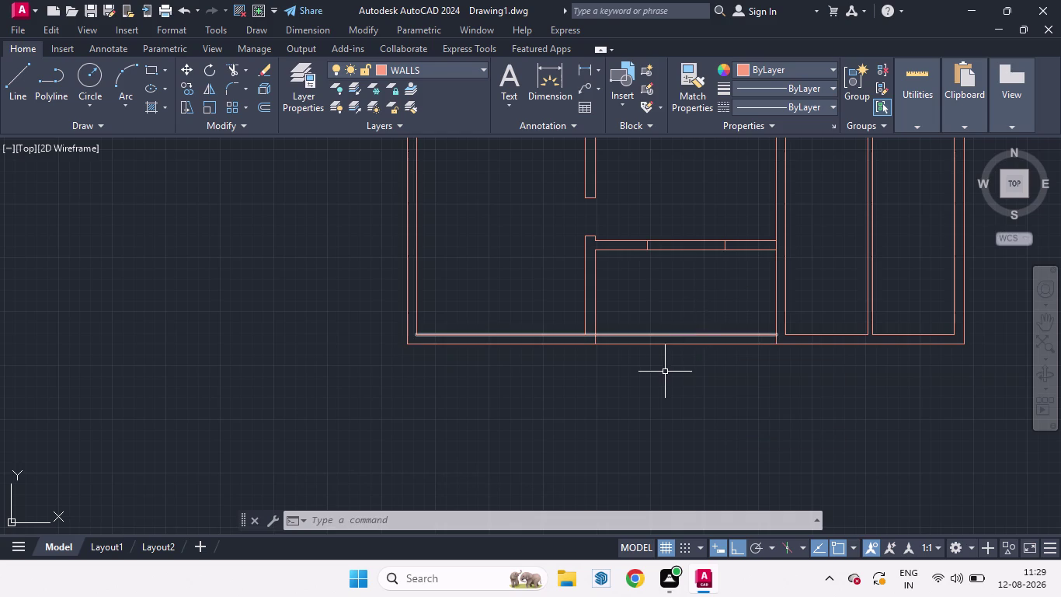
scroll(down, 3)
scroll(up, 3)
scroll(down, 3)
scroll(up, 3)
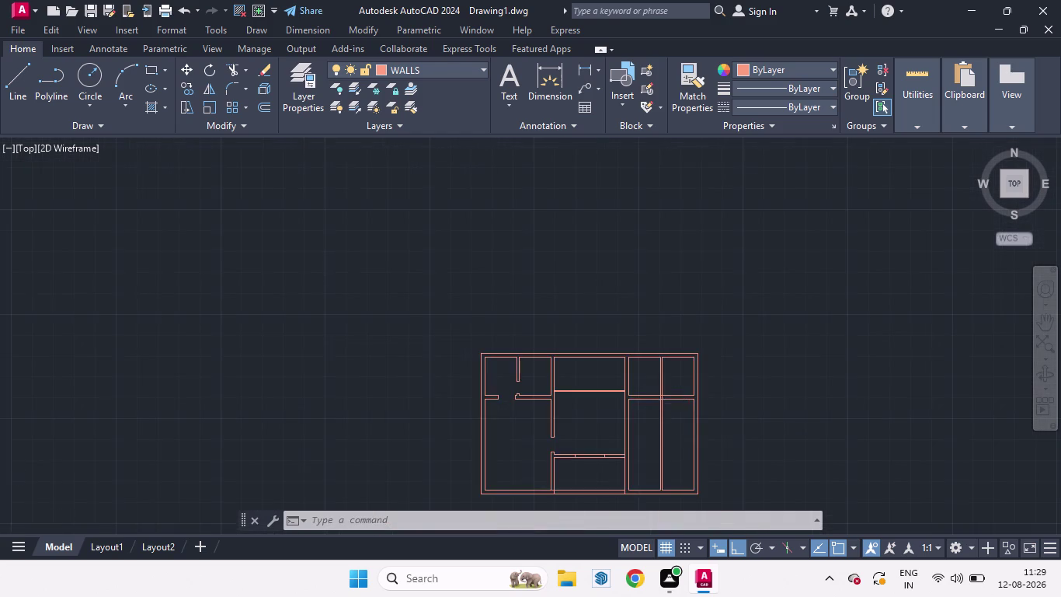
Draw a 4' line left from the central hall's right wall.
key(l)
key(Return)
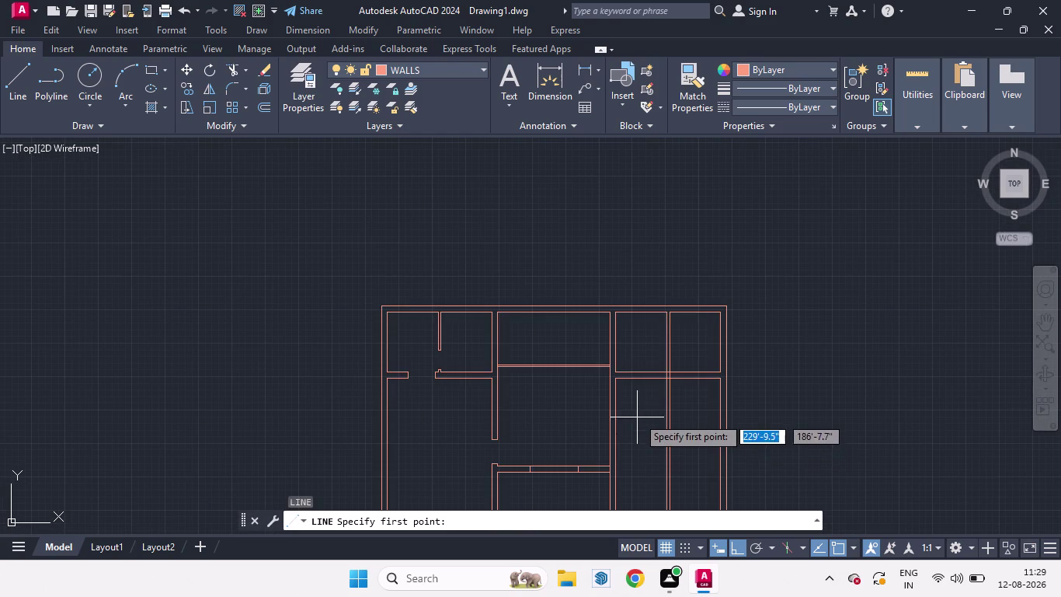
scroll(up, 3)
click(583, 326)
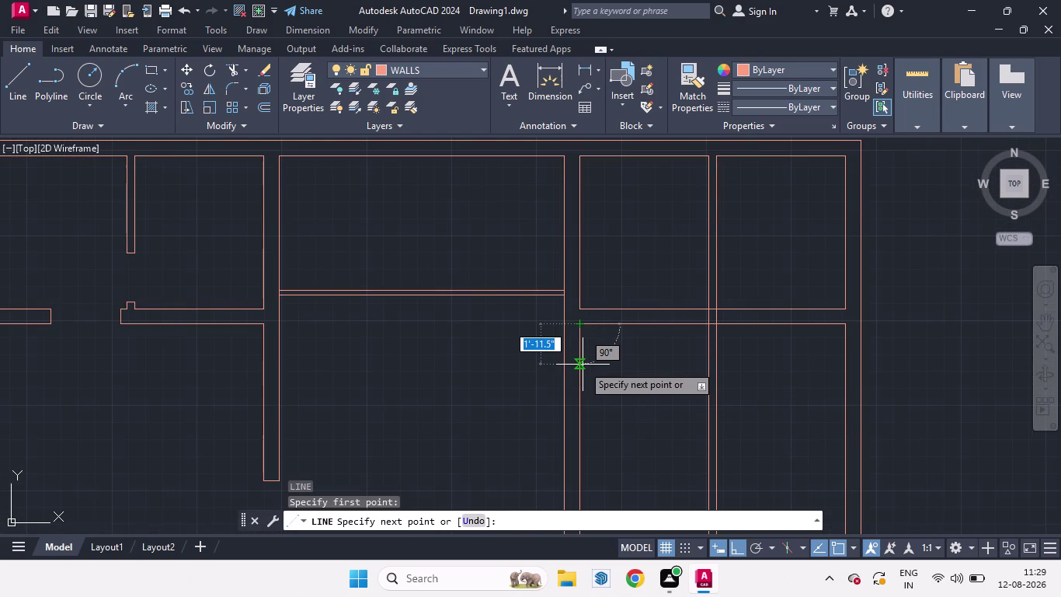
key(4)
key(Return)
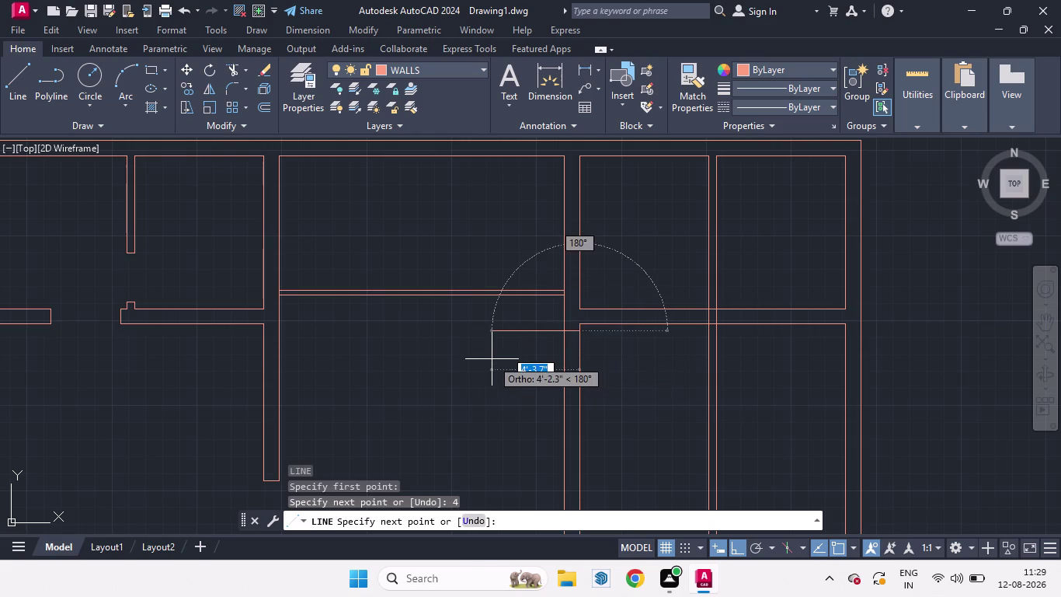
click(492, 359)
key(space)
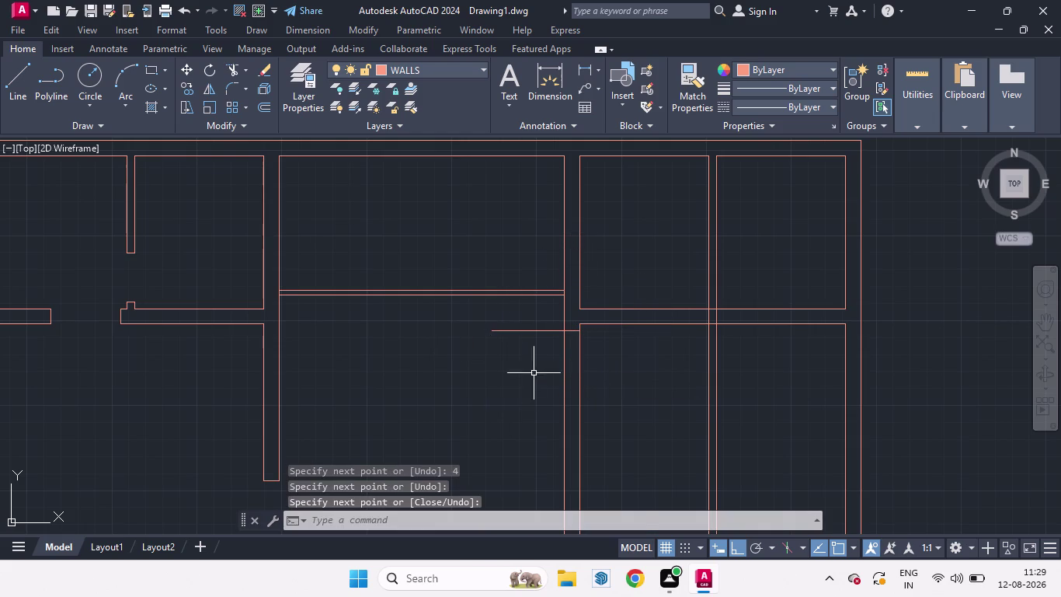
scroll(down, 3)
Offset the 4' line 3' downward.
key(o)
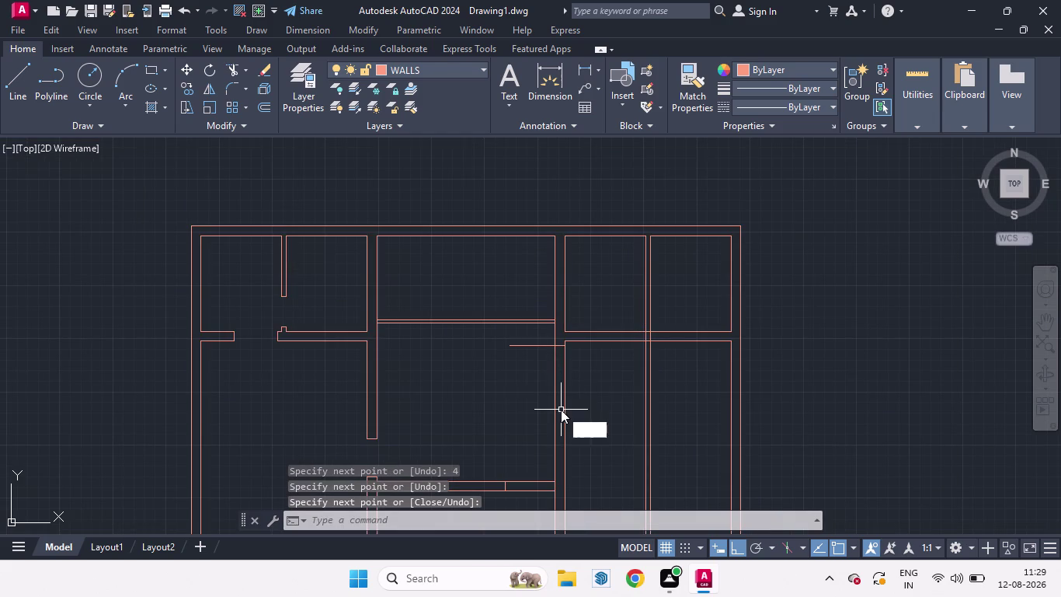
key(Return)
text(3')
key(Return)
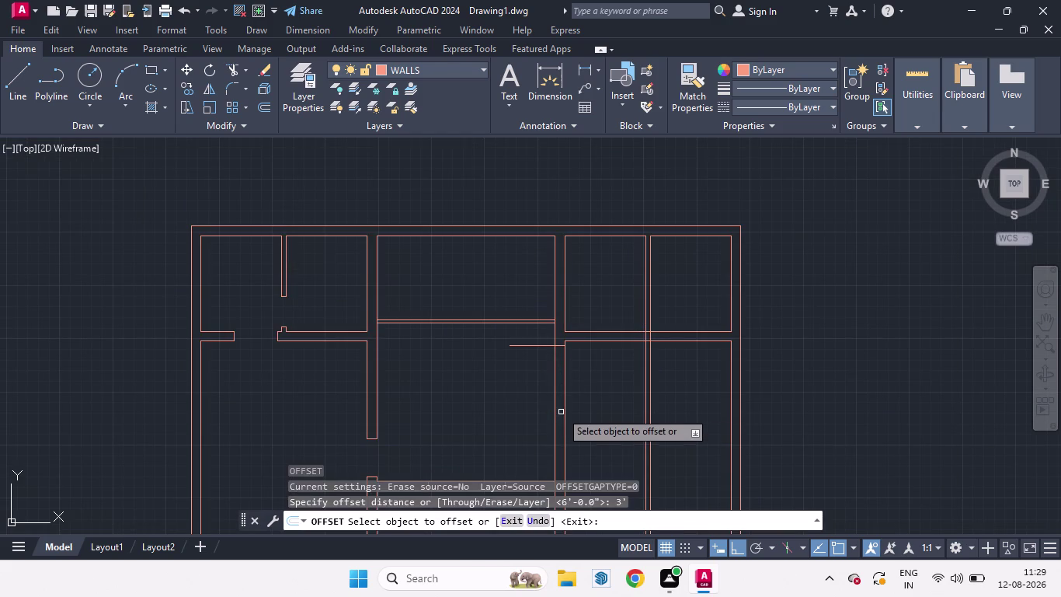
drag(532, 344, 543, 414)
click(543, 413)
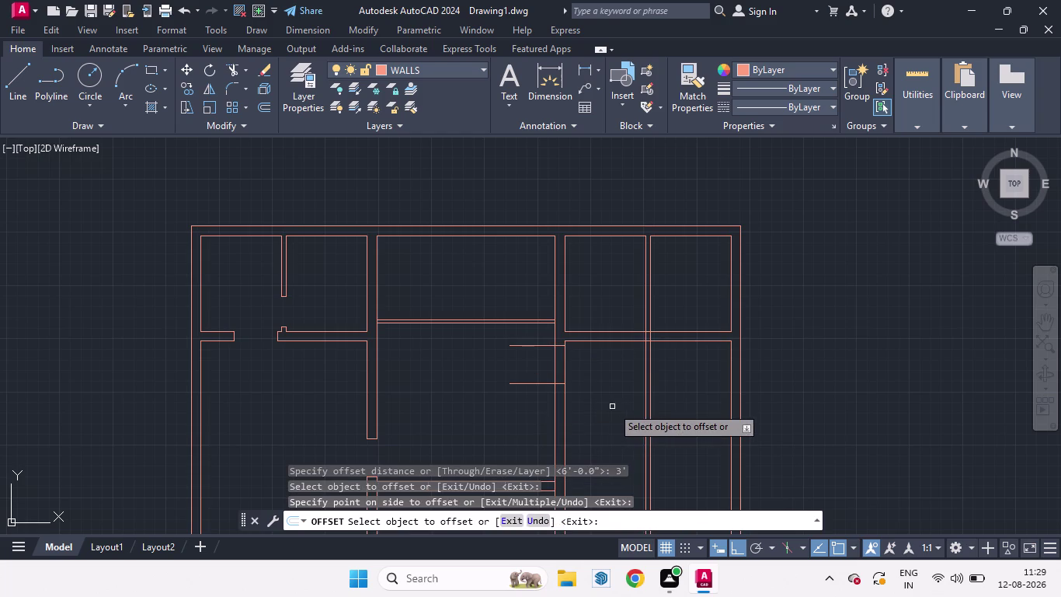
scroll(down, 3)
scroll(up, 3)
drag(606, 418, 607, 414)
key(space)
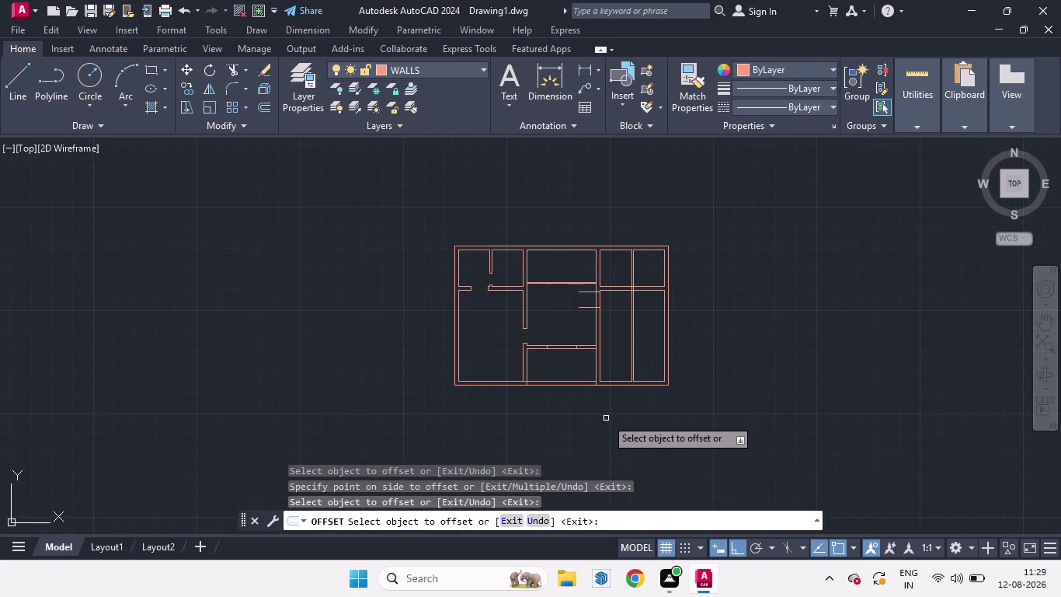
drag(606, 413, 606, 411)
Trim the wall between the two doorway lines.
key(t)
key(r)
key(Return)
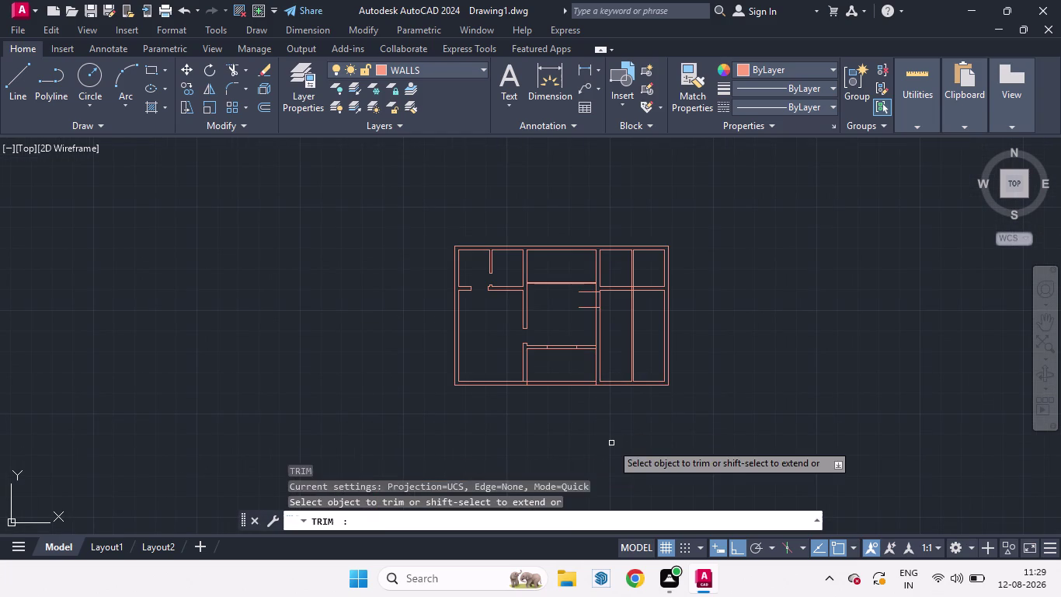
key(Return)
scroll(up, 3)
drag(599, 291, 505, 271)
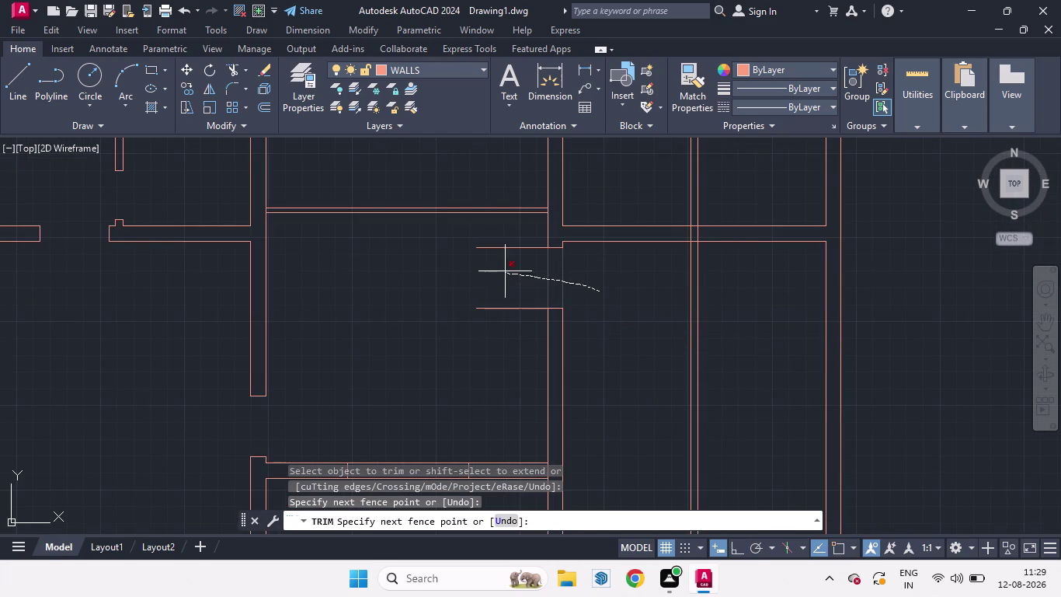
drag(505, 272, 505, 242)
drag(504, 252, 504, 345)
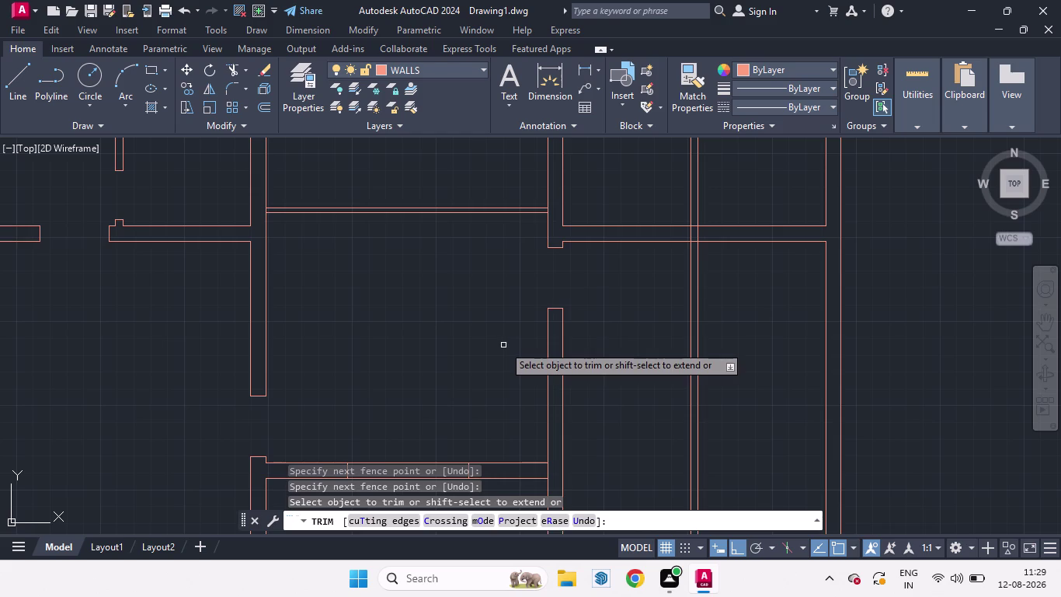
key(space)
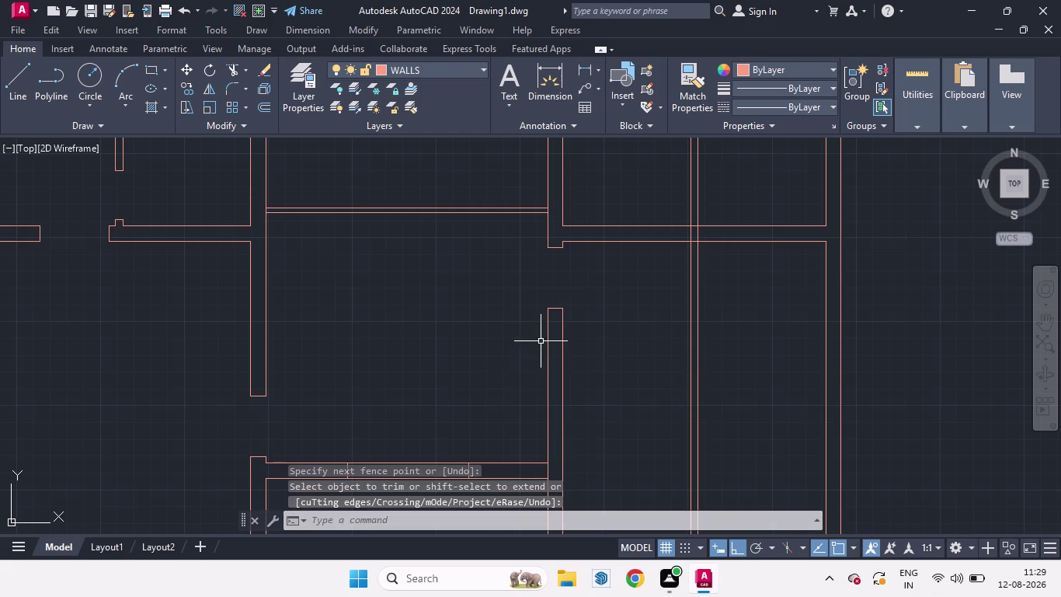
scroll(down, 3)
scroll(down, 3)
scroll(up, 3)
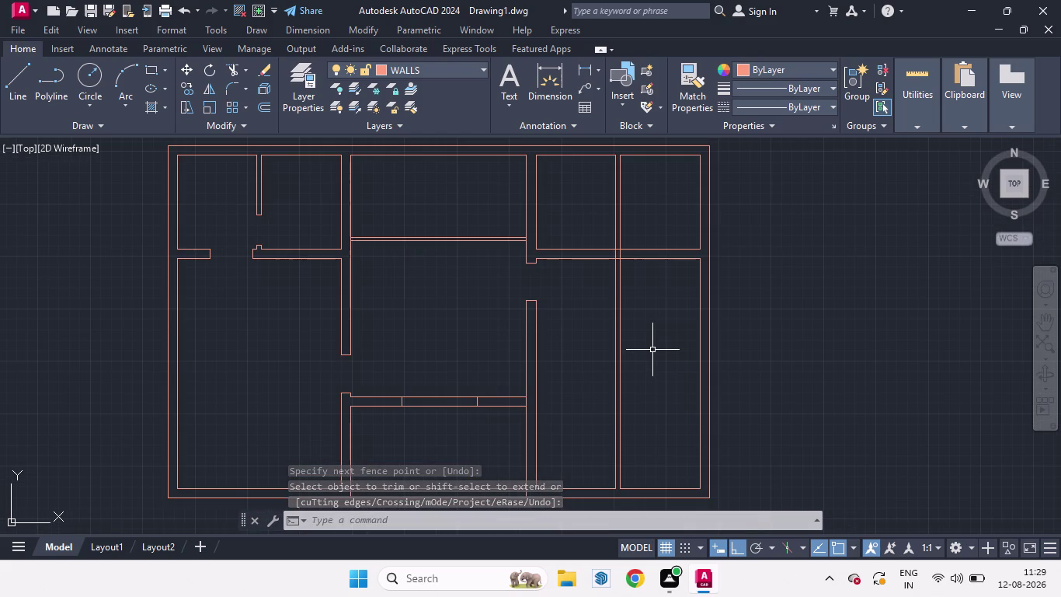
Trim the leftover wall lines at the doorway.
text(TR)
key(Return)
key(Return)
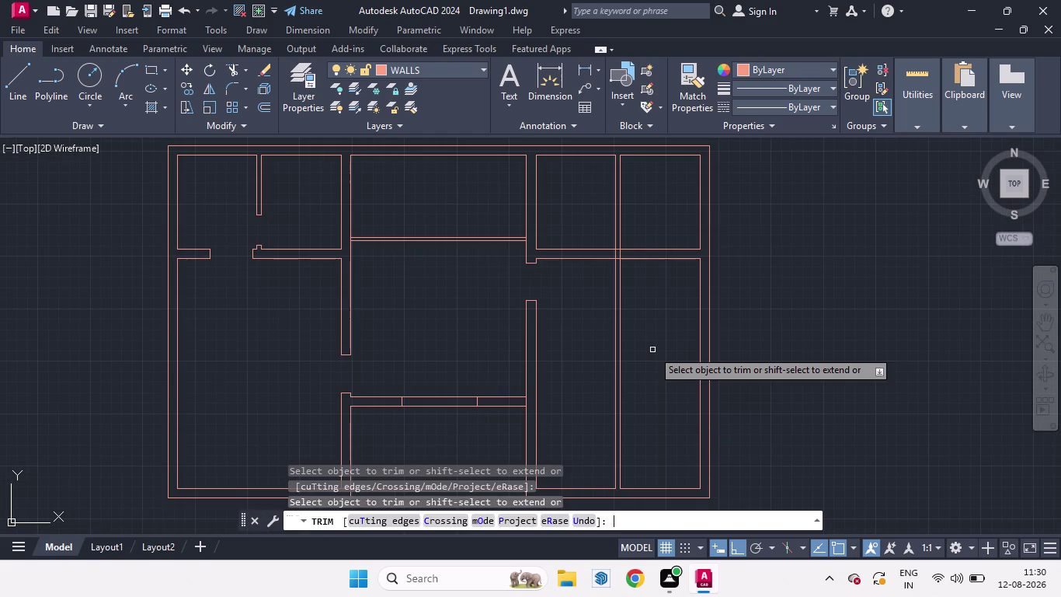
drag(651, 350, 598, 352)
key(space)
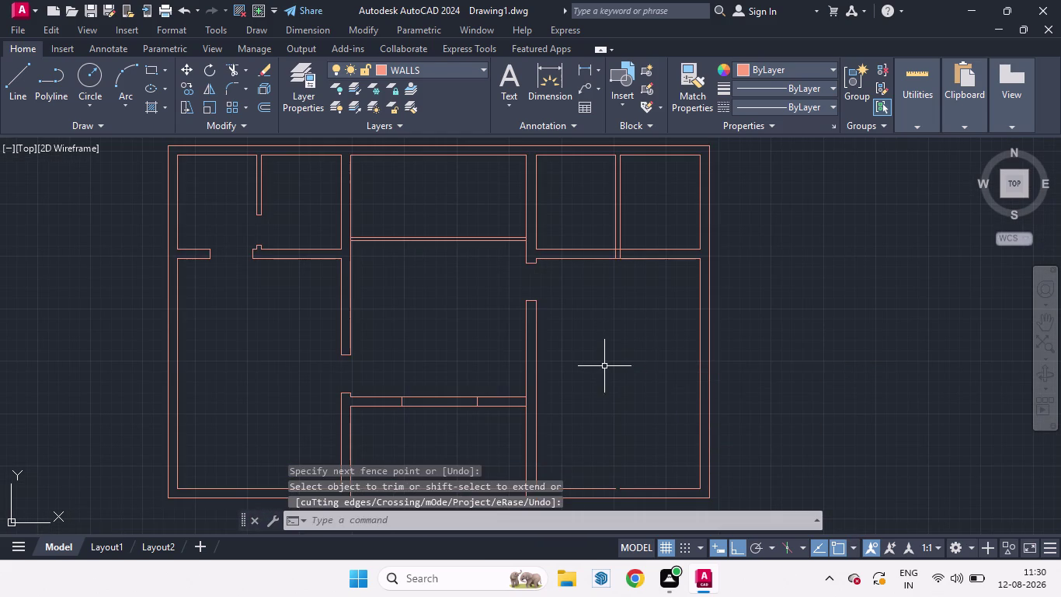
Extend the remaining wall line to meet its boundary wall.
key(e)
key(x)
key(Return)
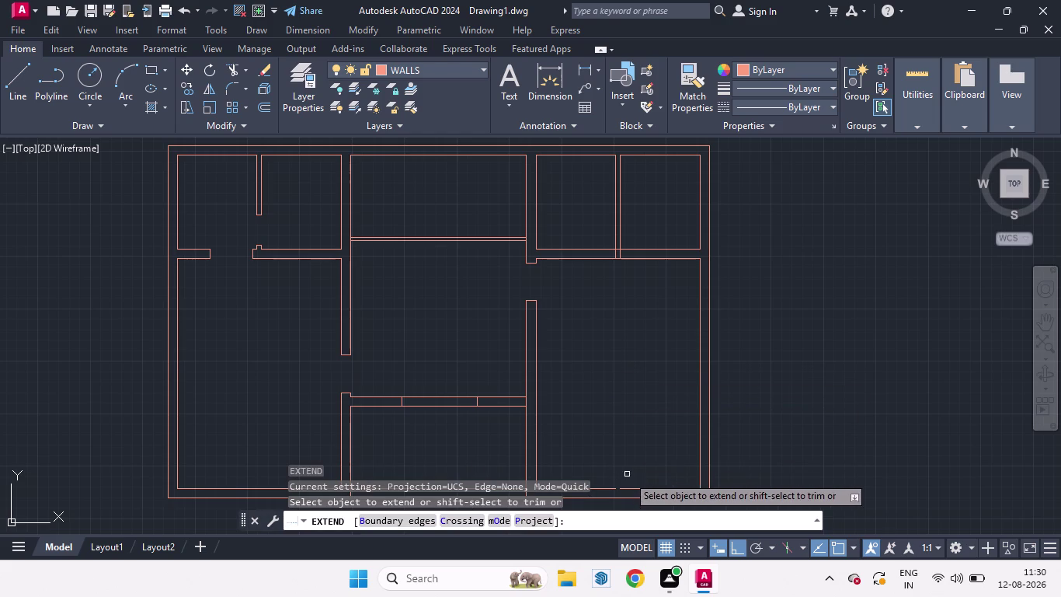
click(635, 487)
key(space)
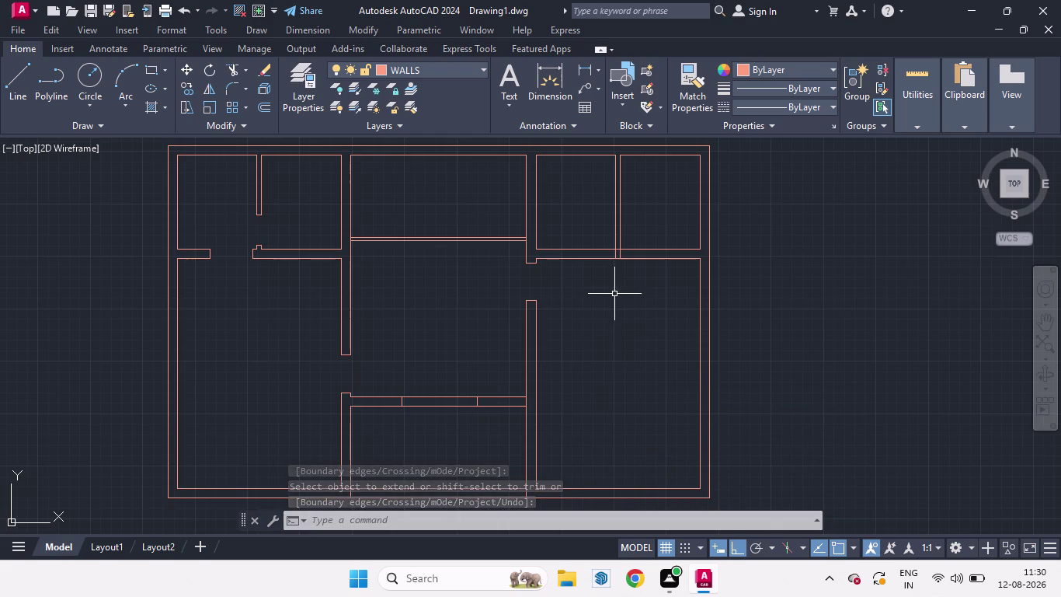
scroll(up, 3)
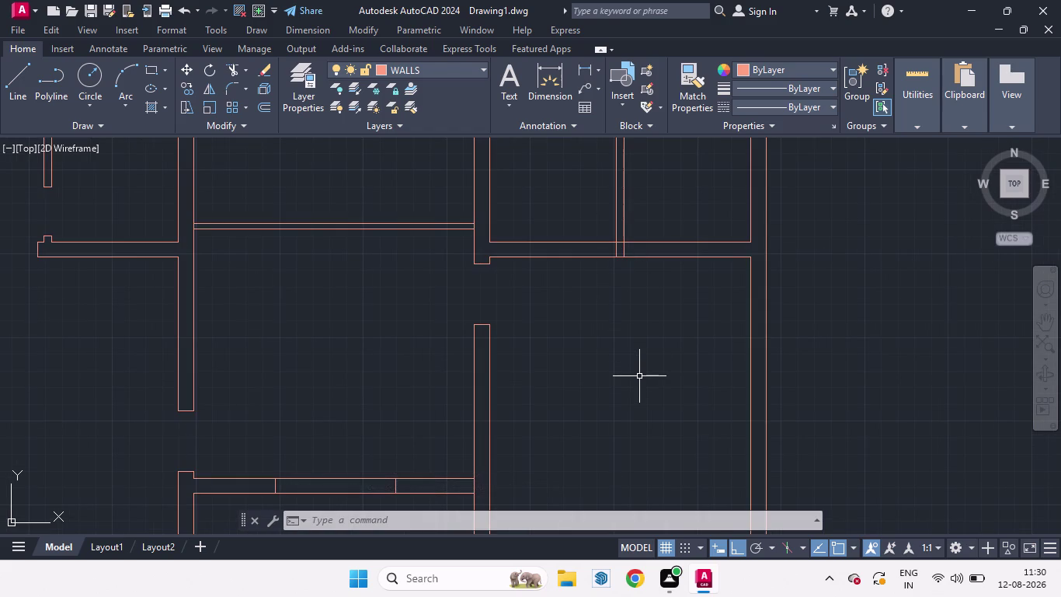
key(l)
key(apostrophe)
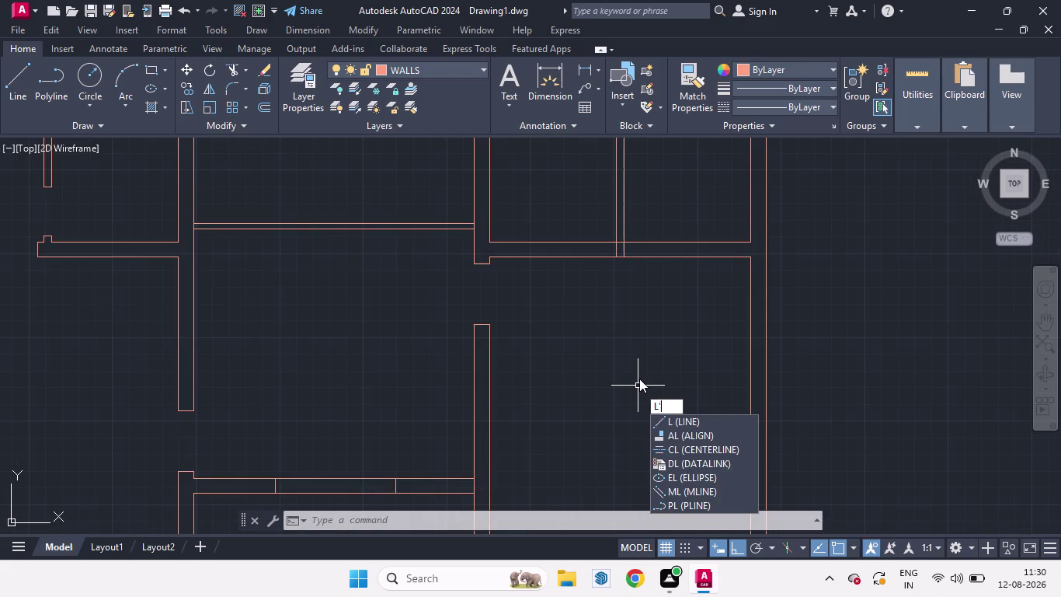
Draw a 4-foot vertical guide line down from the wall for the first doorway.
key(BackSpace)
key(Return)
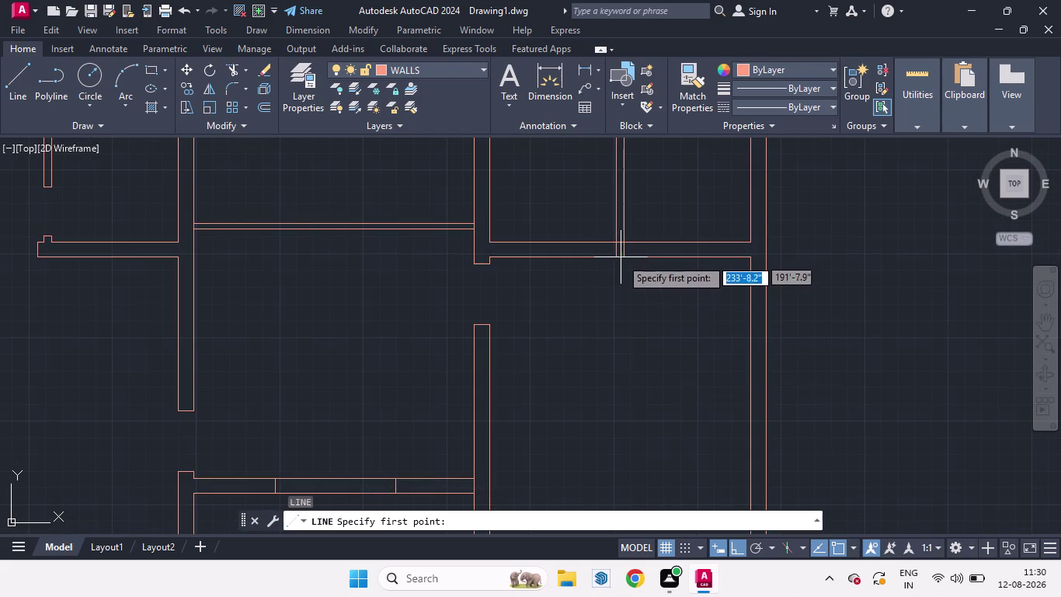
scroll(up, 3)
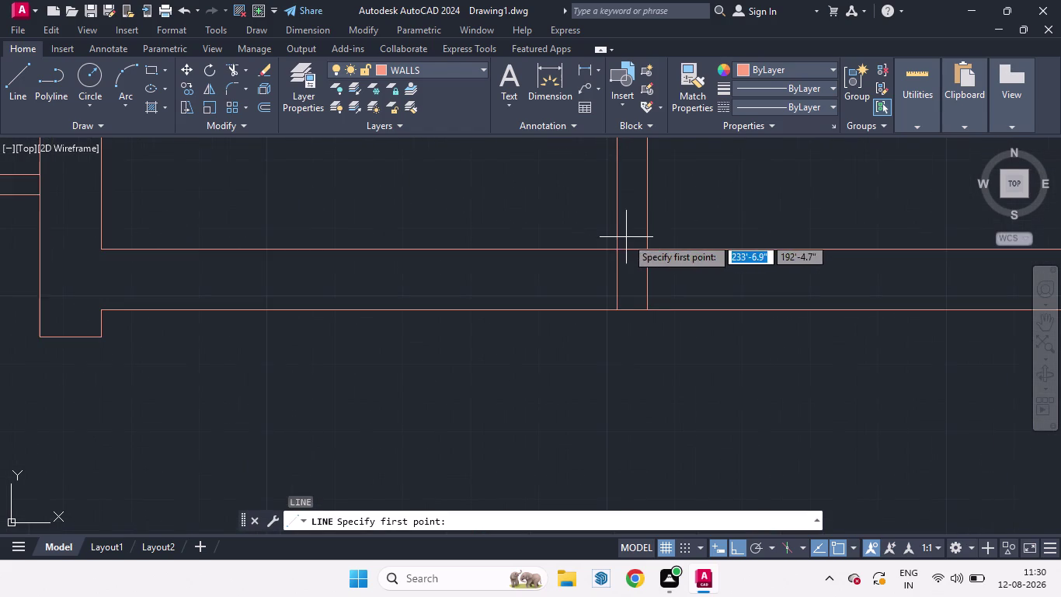
click(619, 250)
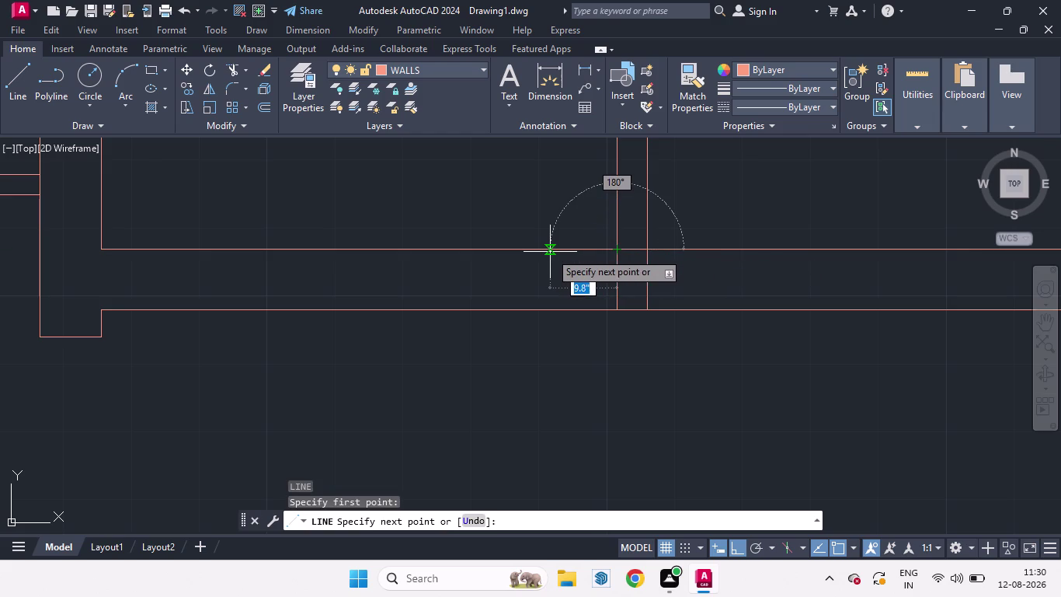
key(4)
key(Return)
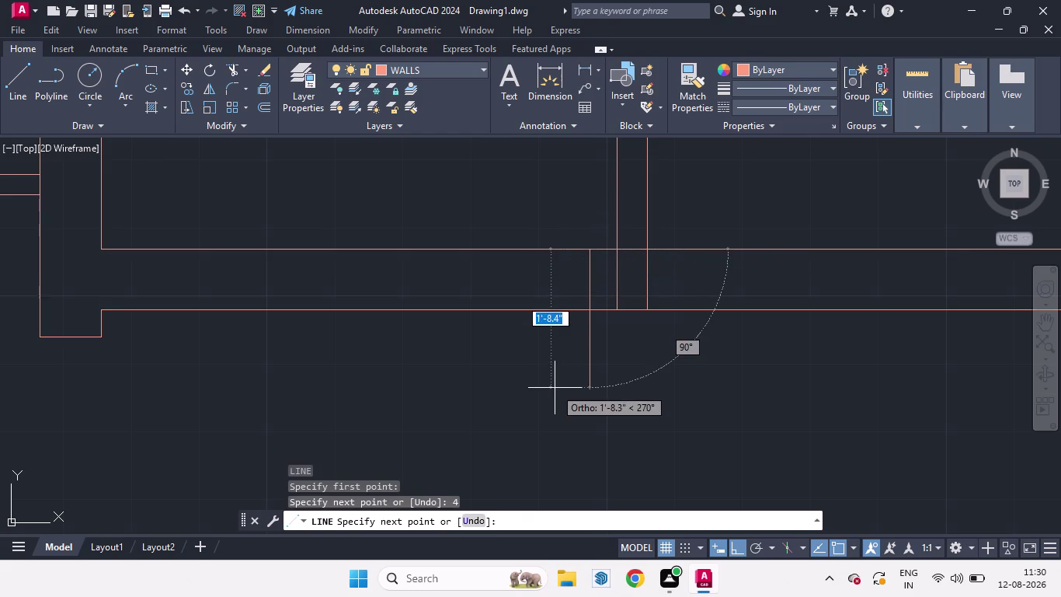
click(555, 388)
key(space)
scroll(down, 3)
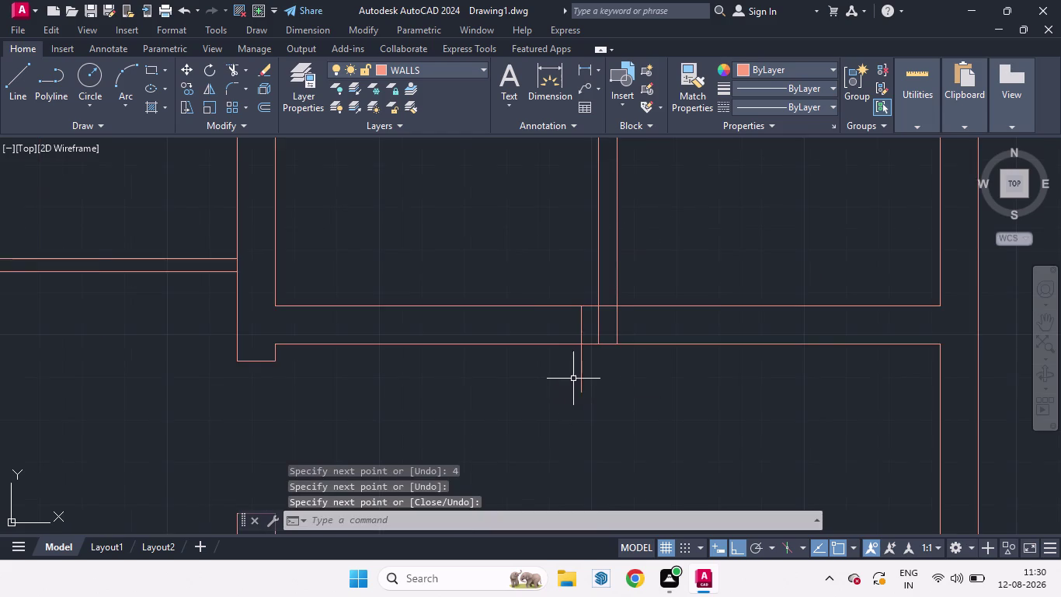
scroll(up, 3)
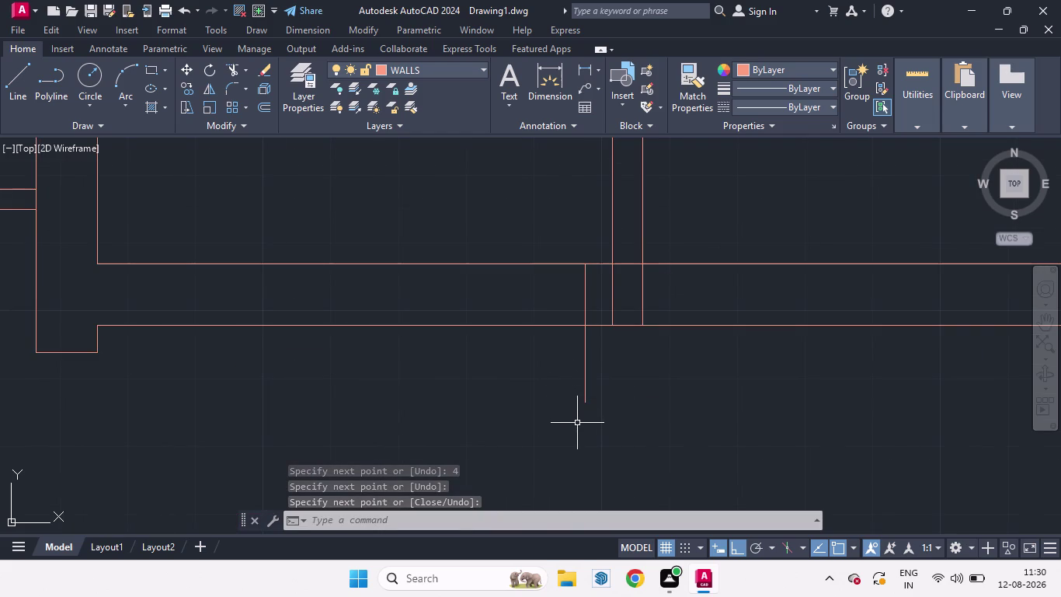
scroll(down, 3)
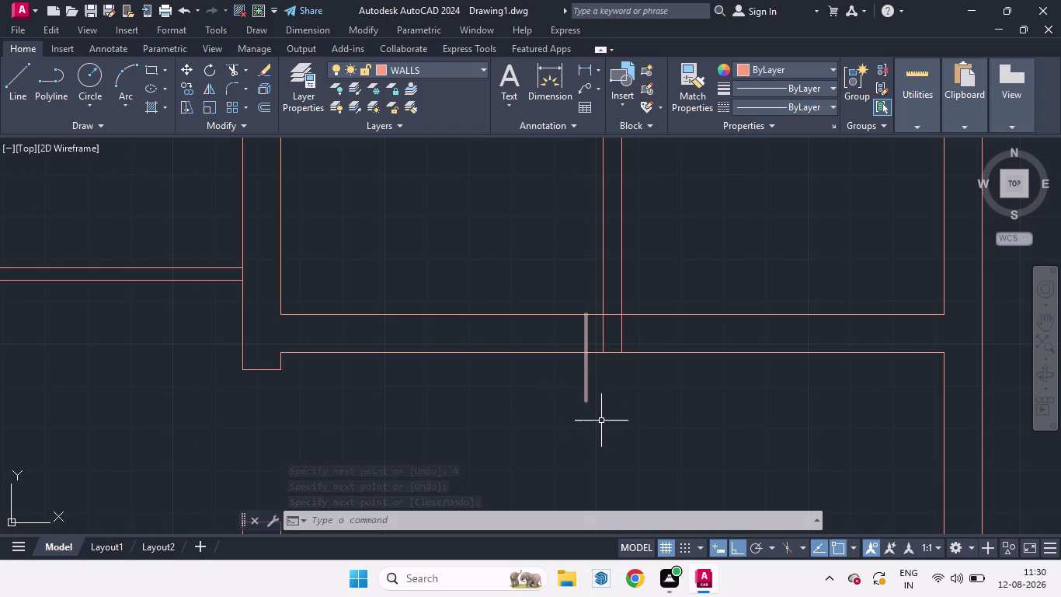
Offset the guide line 3' to the left to mark the doorway width.
key(o)
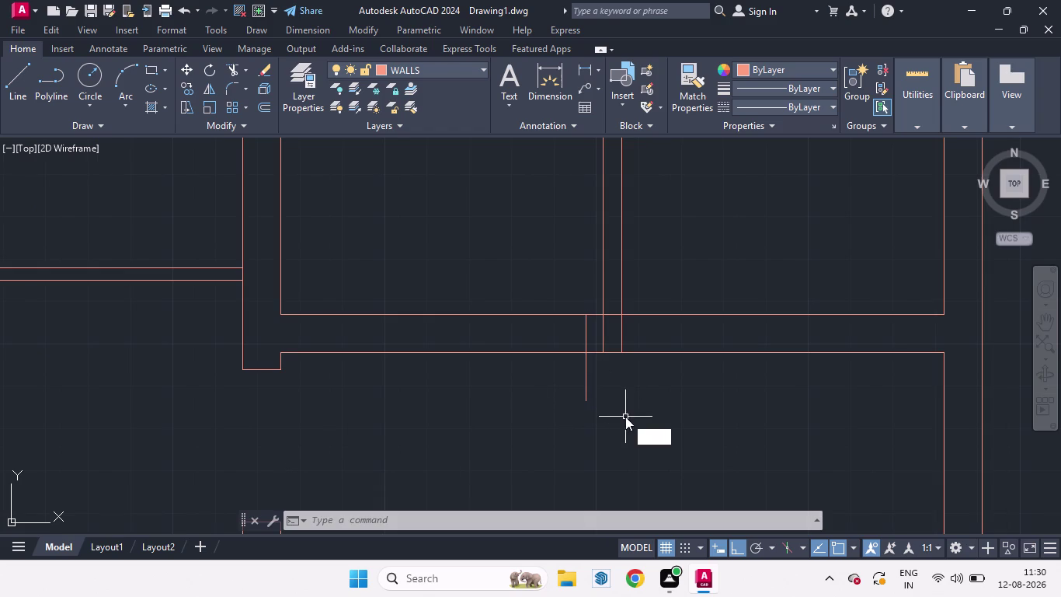
key(Return)
text(3')
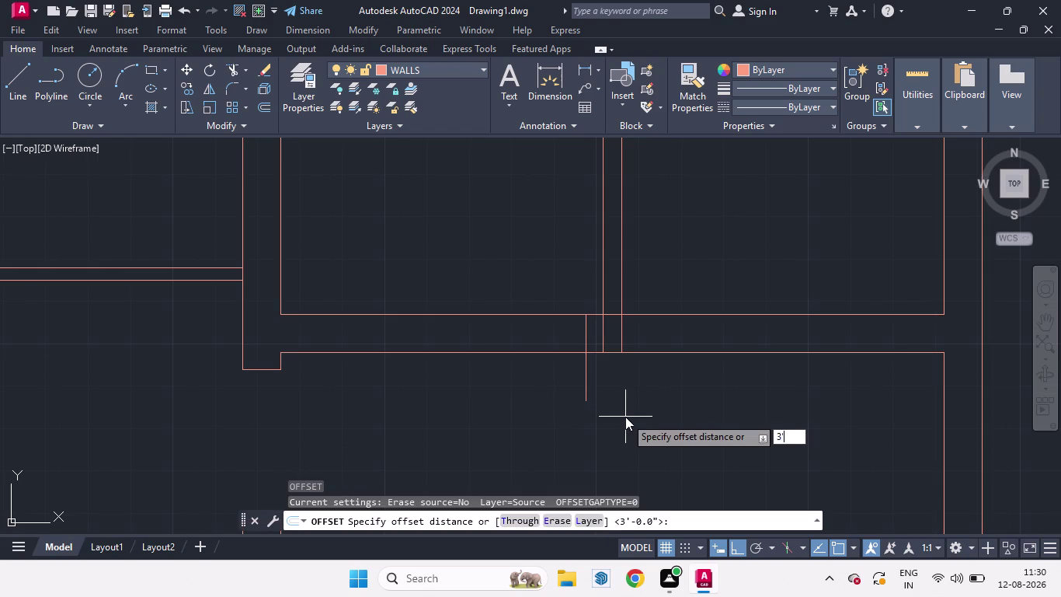
key(Return)
drag(586, 385, 567, 382)
click(536, 376)
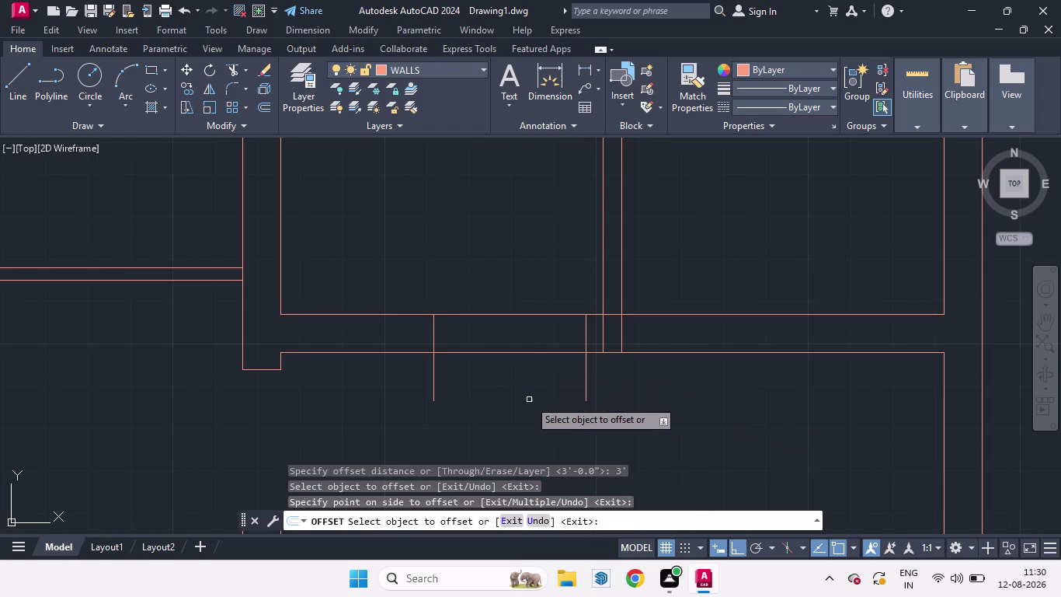
key(space)
Trim the wall lines and guide ends between the two guides to open the first doorway.
key(t)
key(r)
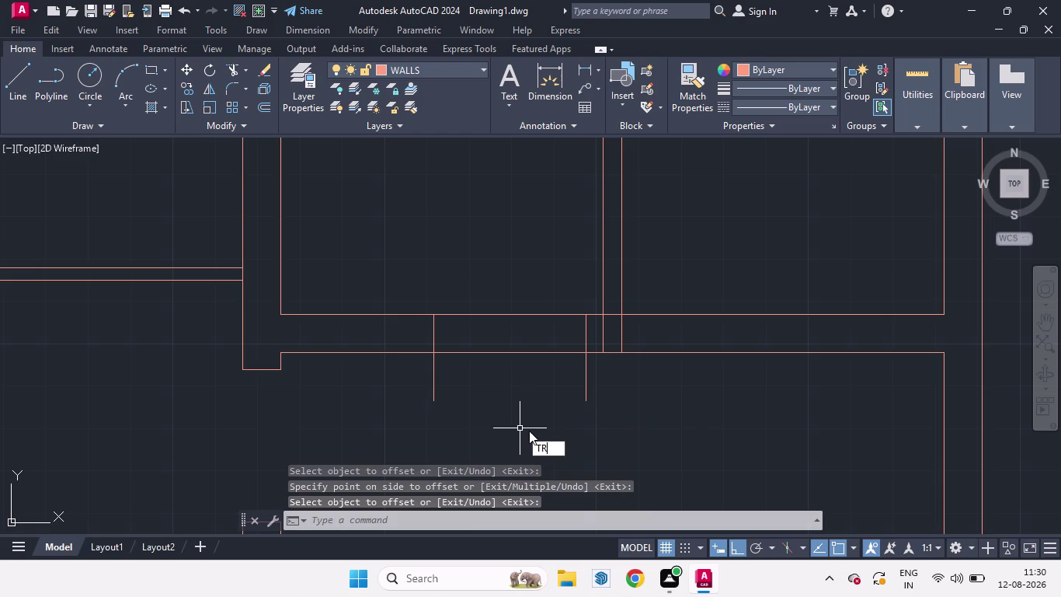
key(Return)
key(Return)
drag(514, 256, 509, 391)
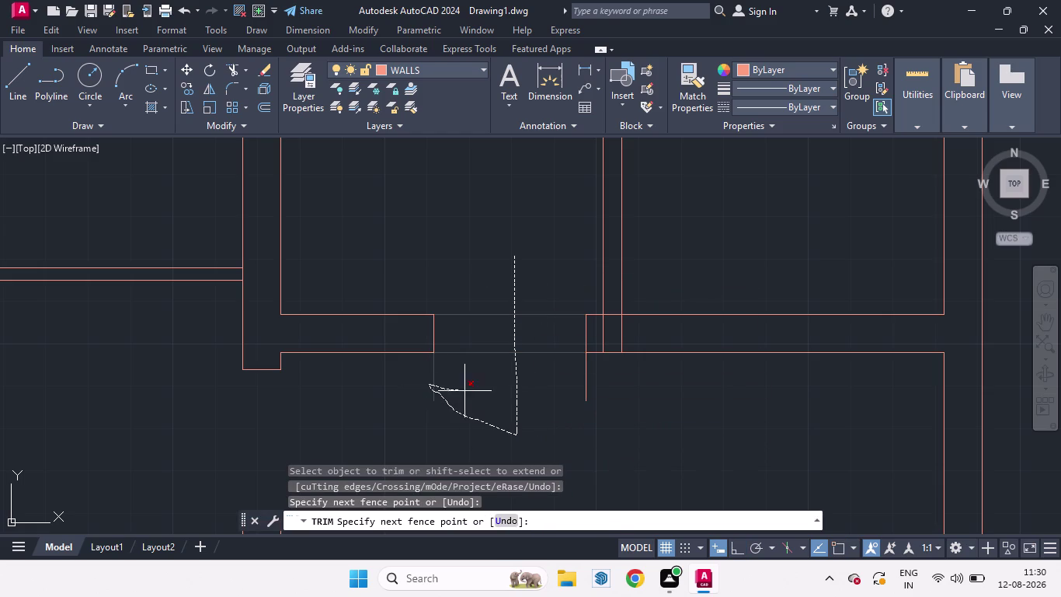
drag(509, 391, 614, 394)
drag(616, 309, 615, 334)
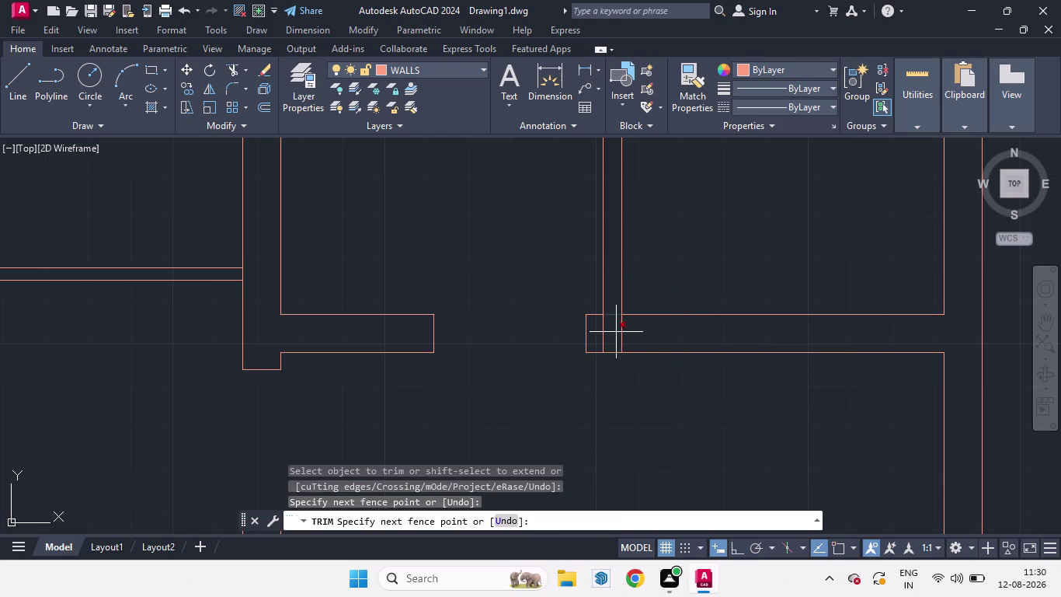
drag(615, 334, 646, 345)
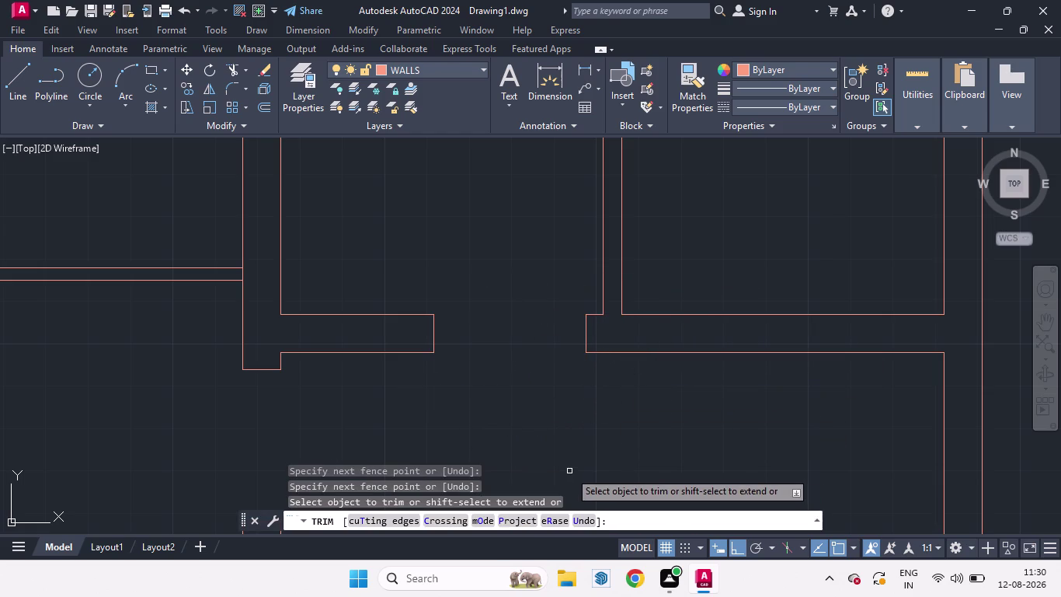
key(space)
scroll(down, 3)
scroll(up, 3)
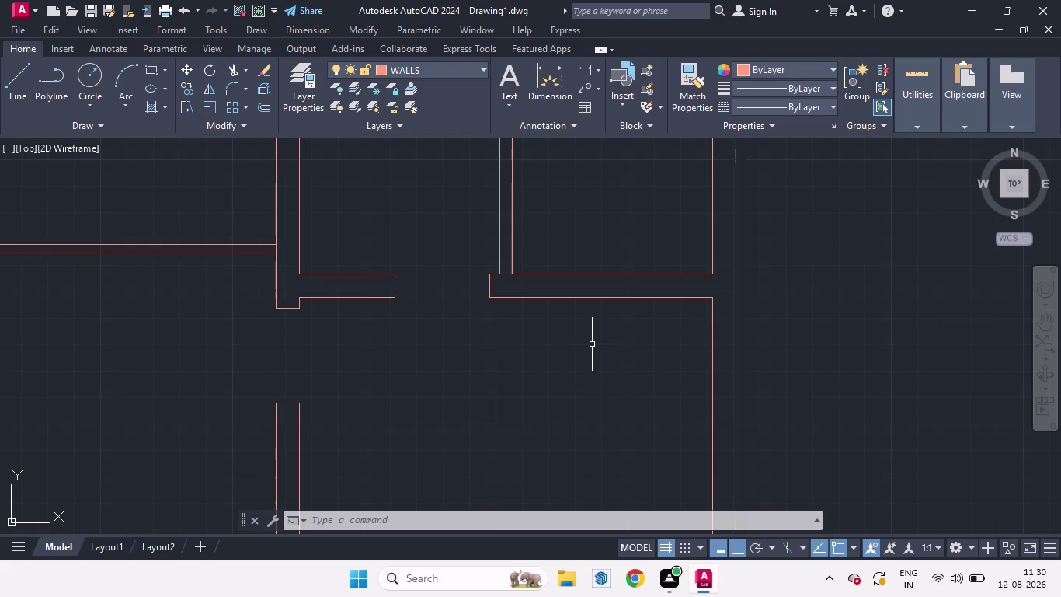
scroll(down, 3)
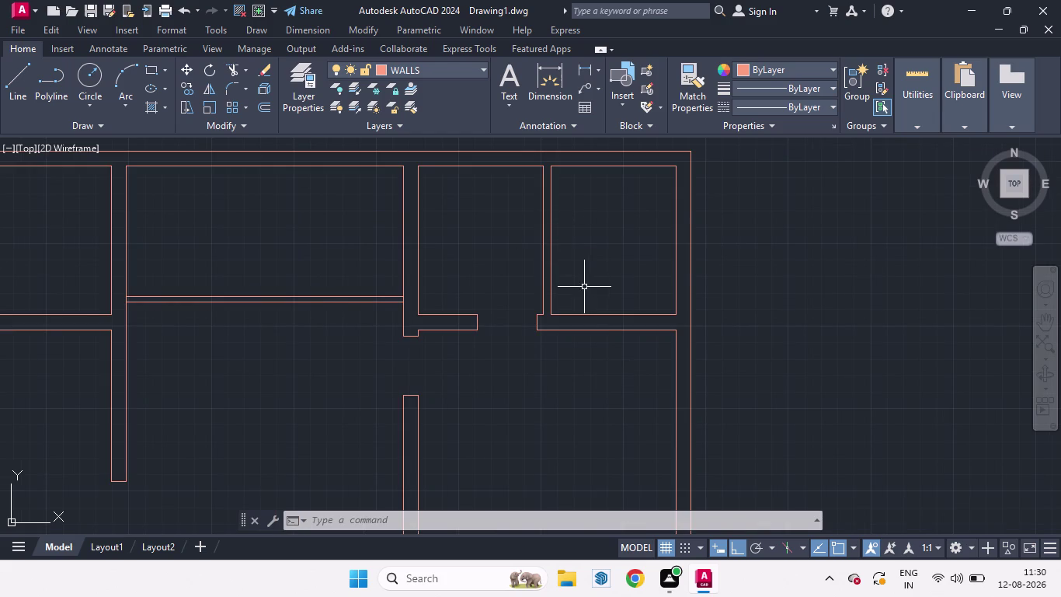
Draw a horizontal guide line from the wall corner for the second doorway.
key(l)
key(Return)
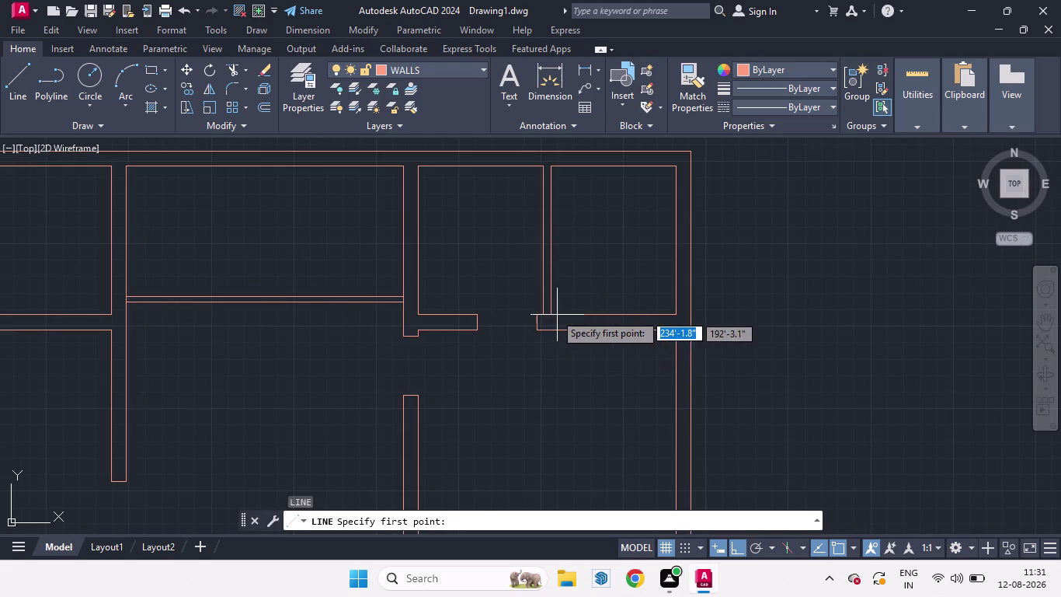
click(552, 311)
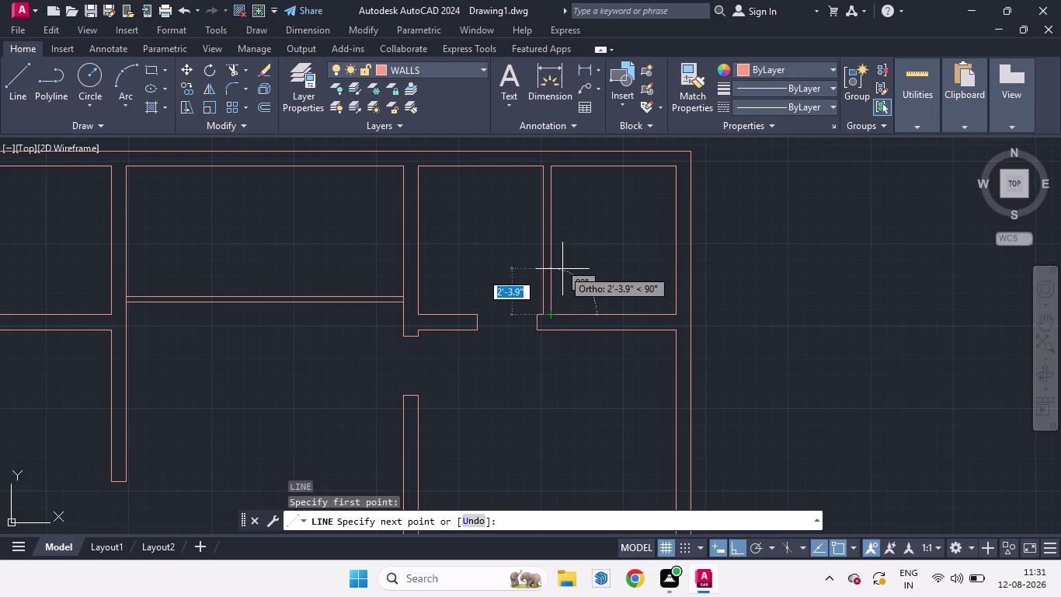
key(3)
key(Return)
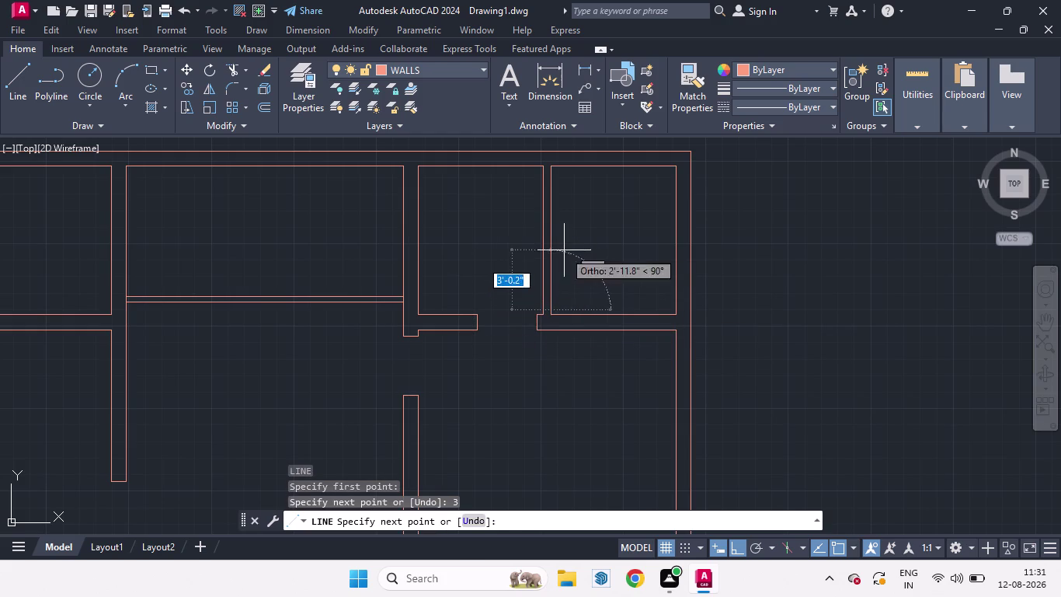
key(1)
key(Return)
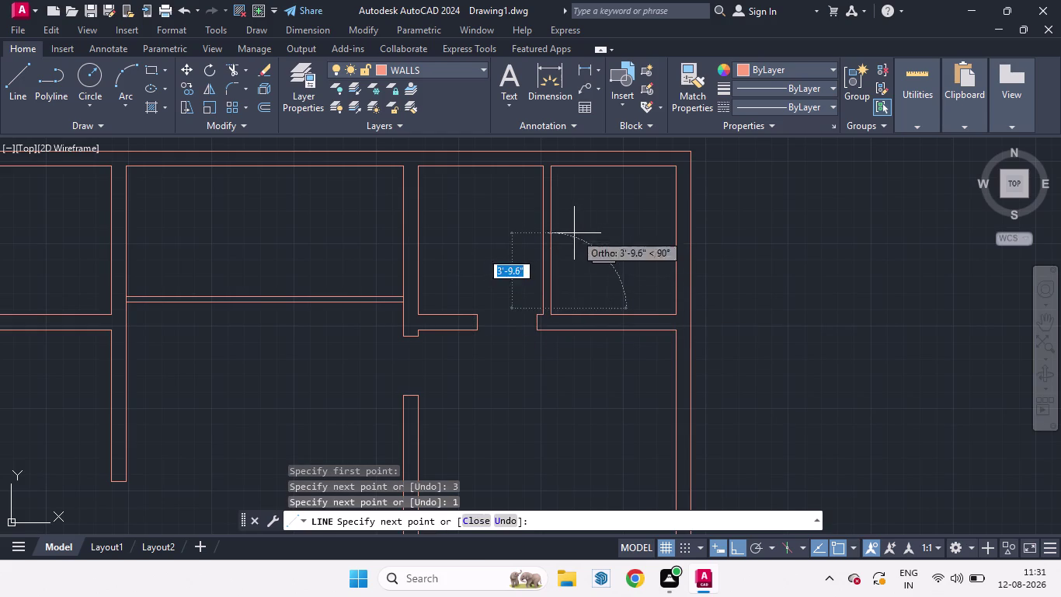
click(437, 255)
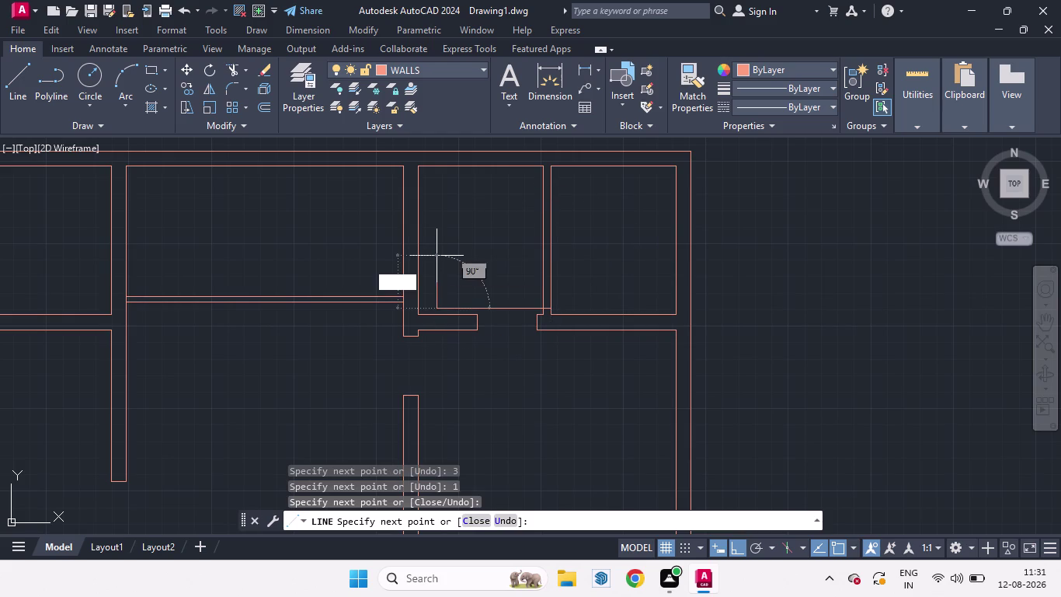
key(space)
Offset the horizontal guide line 2'5" upward.
key(o)
key(Return)
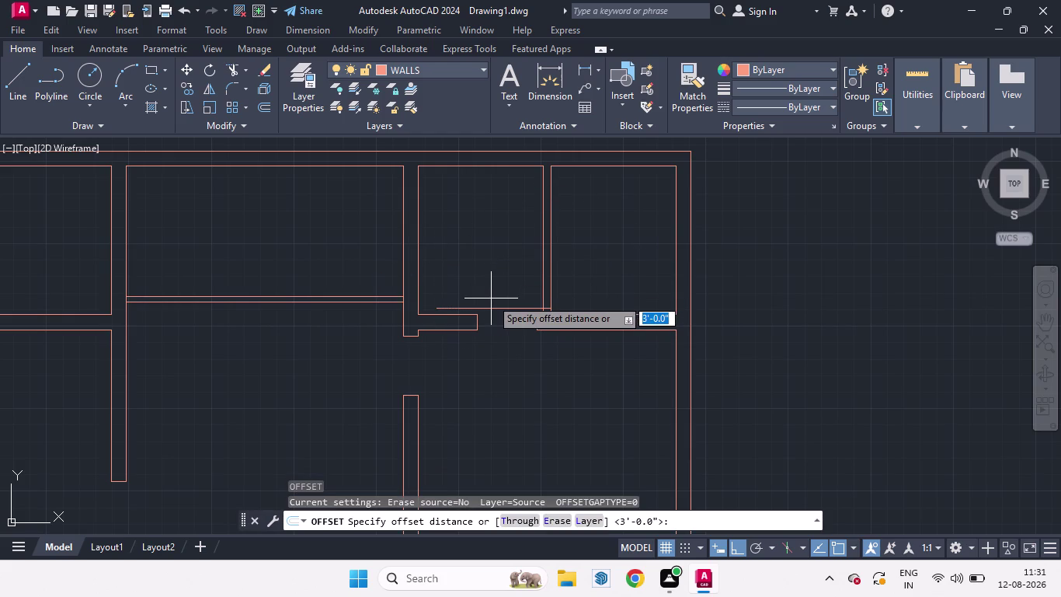
key(2)
key(apostrophe)
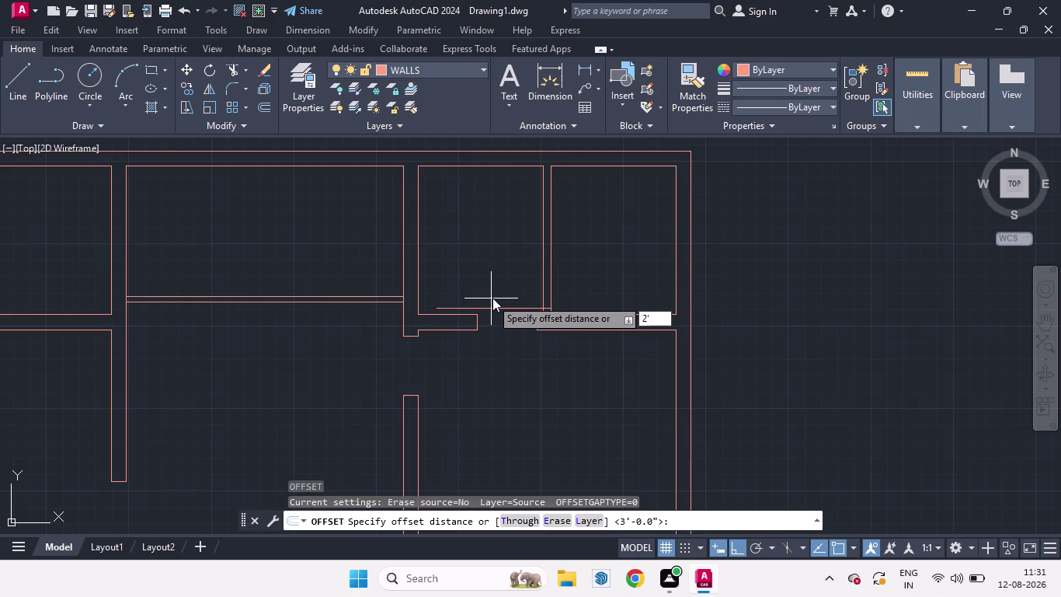
key(5)
key(Return)
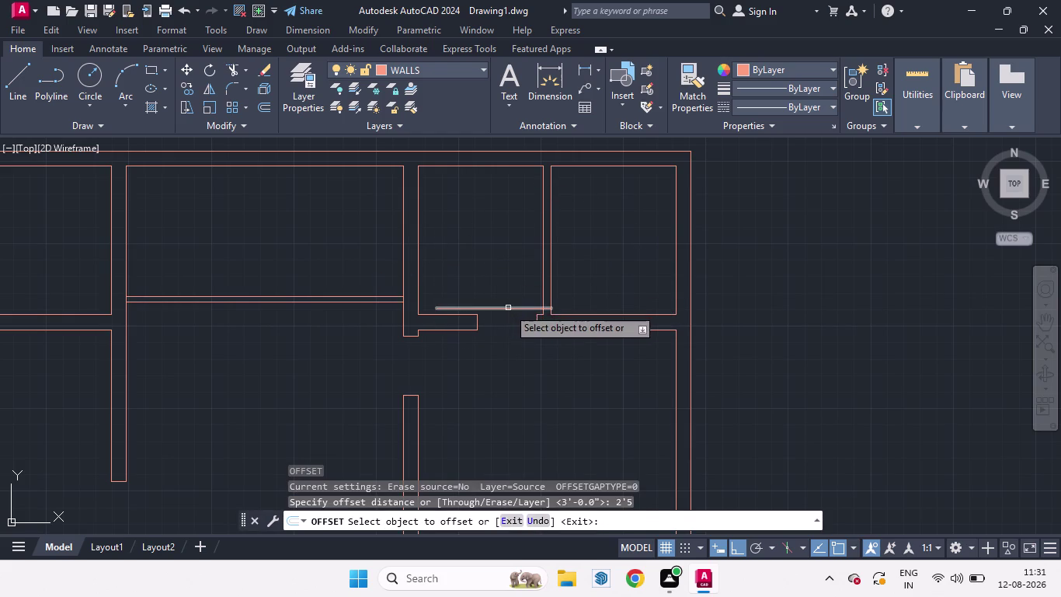
drag(508, 308, 509, 266)
click(509, 267)
key(space)
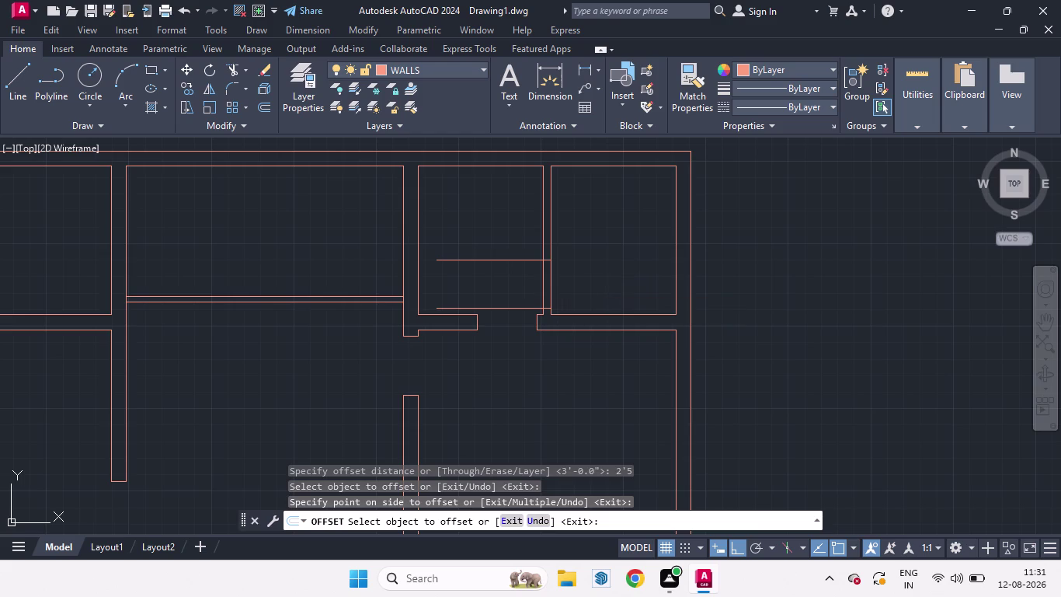
Trim the wall and leftover guides between the lines to open the 2'5" doorway.
text(TR)
key(Return)
key(Return)
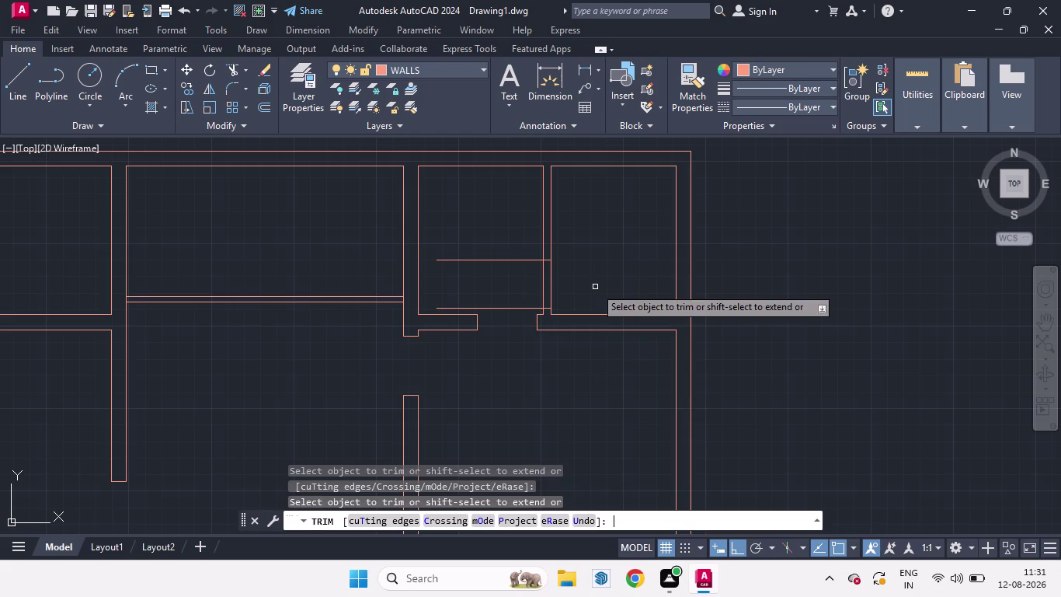
drag(501, 235, 506, 327)
drag(516, 279, 578, 282)
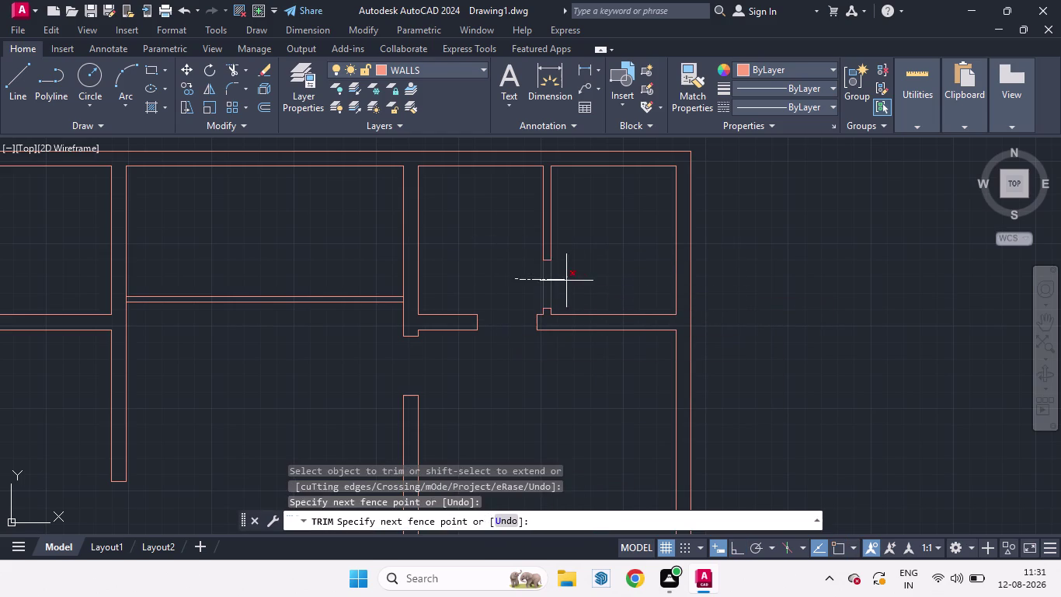
drag(578, 281, 585, 282)
key(space)
scroll(down, 3)
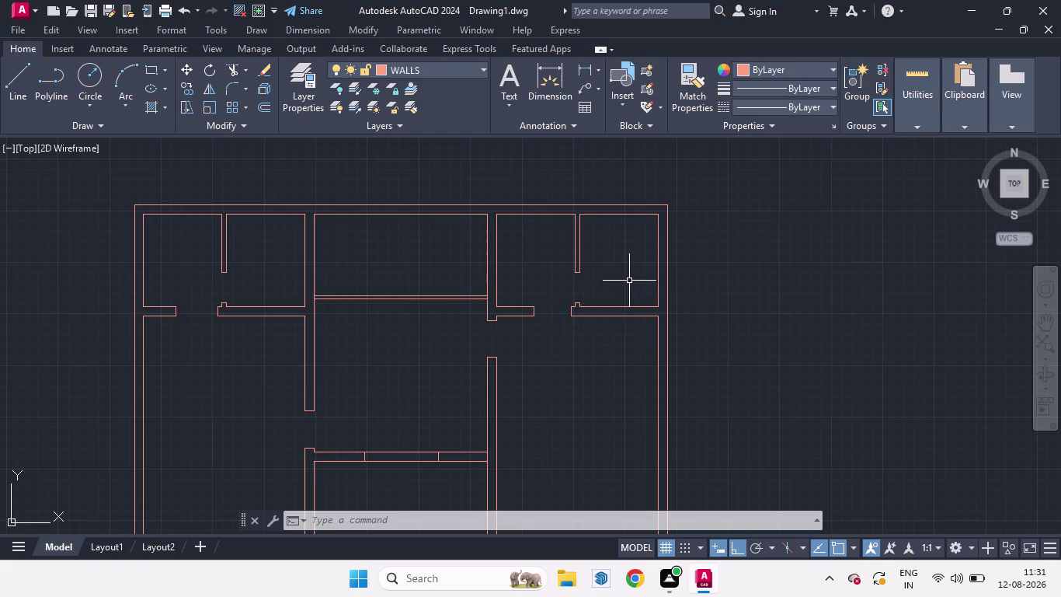
Make Defpoints the current layer and draw a vertical line across the first doorway.
key(l)
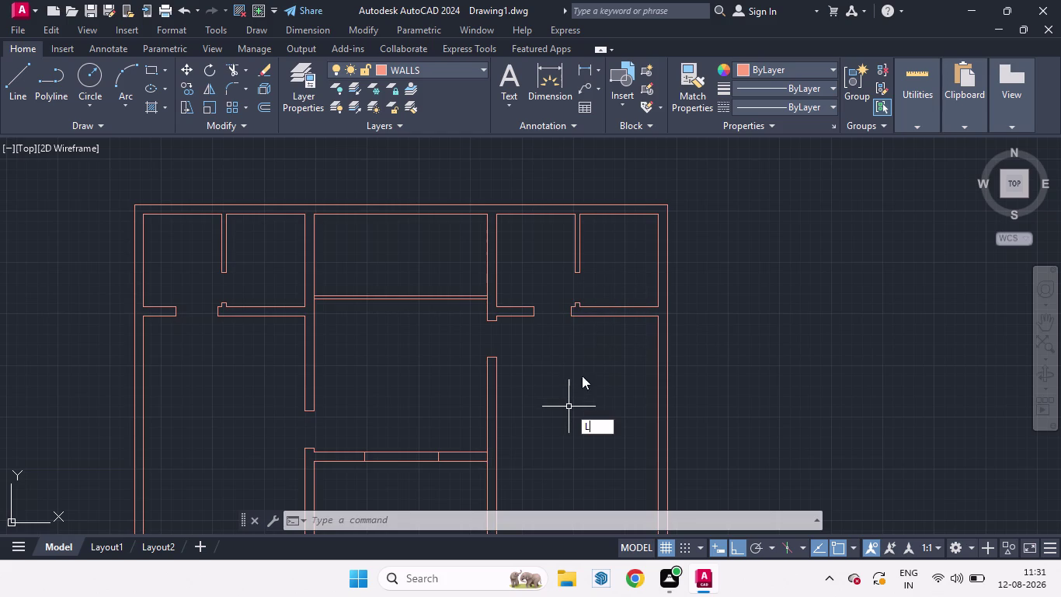
key(space)
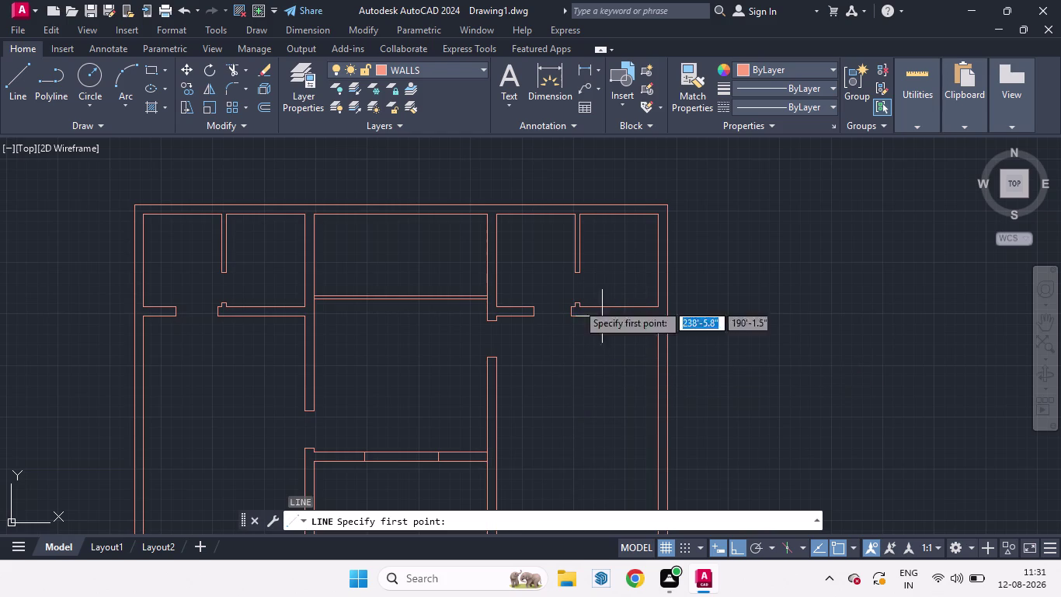
click(486, 71)
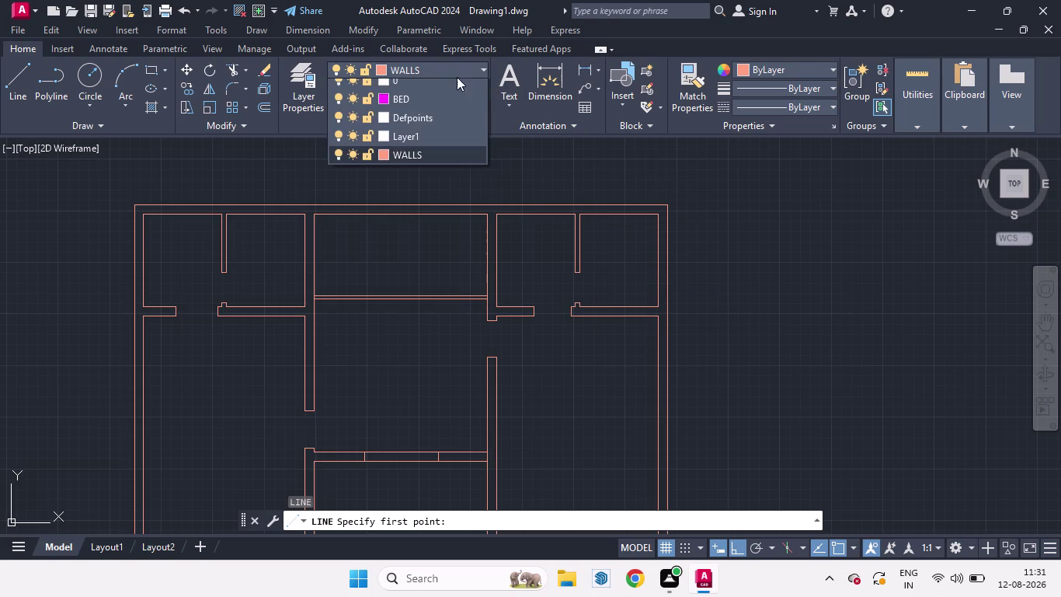
click(400, 128)
scroll(up, 3)
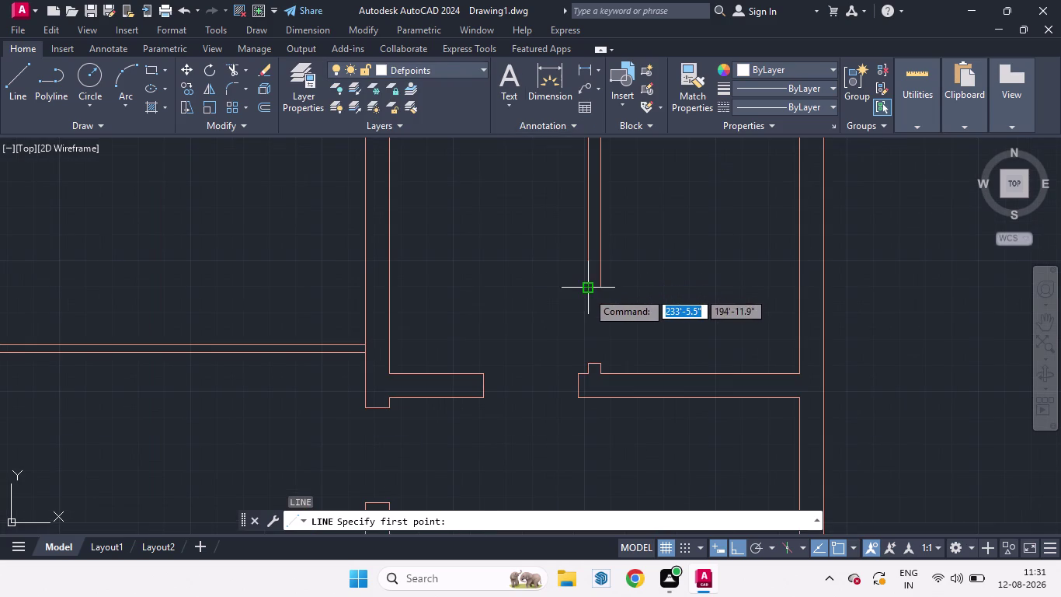
click(588, 291)
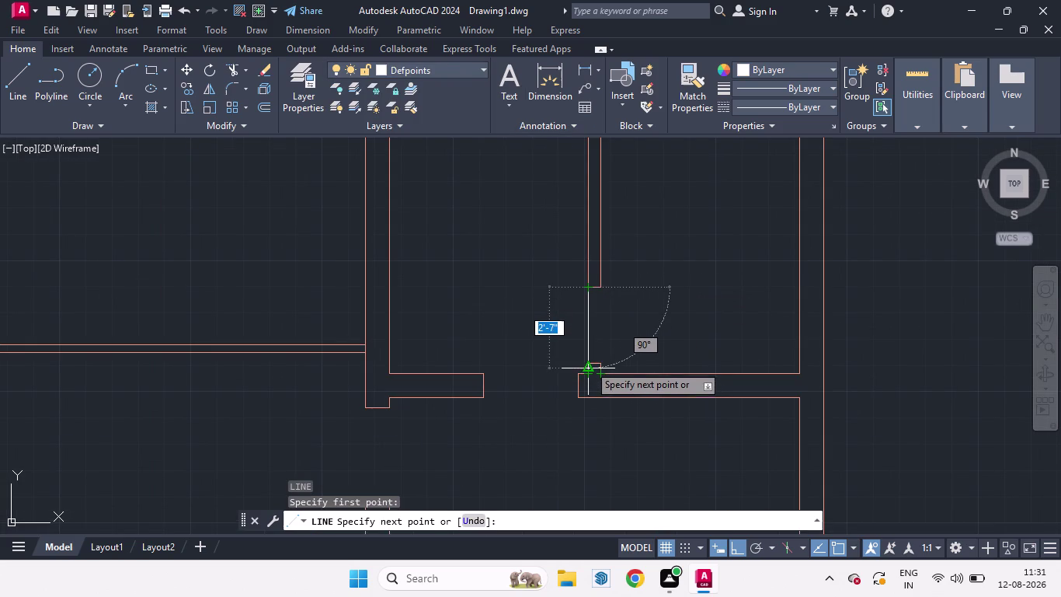
scroll(up, 3)
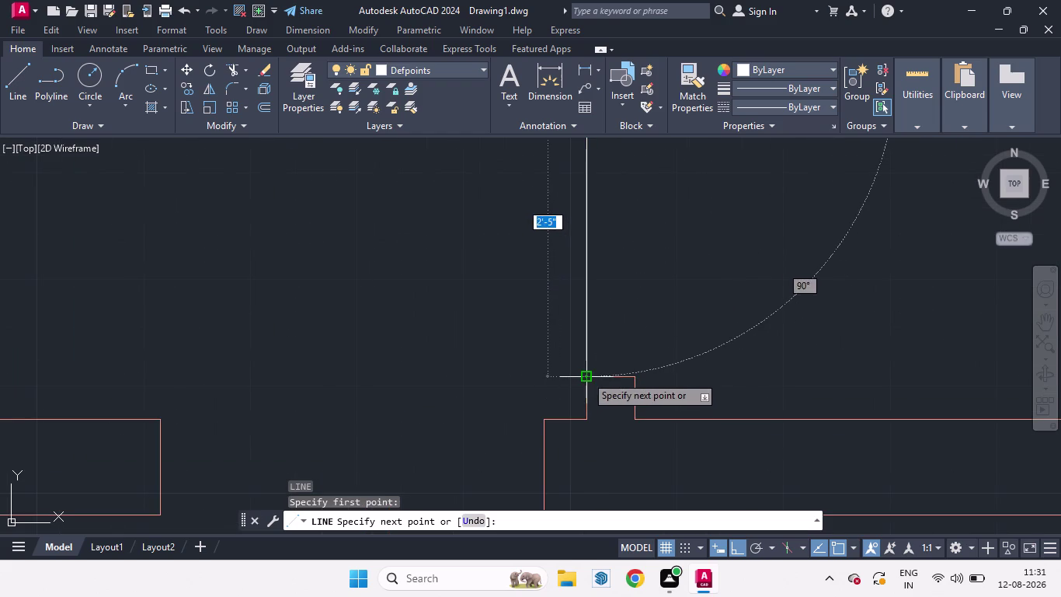
click(586, 375)
key(space)
scroll(down, 3)
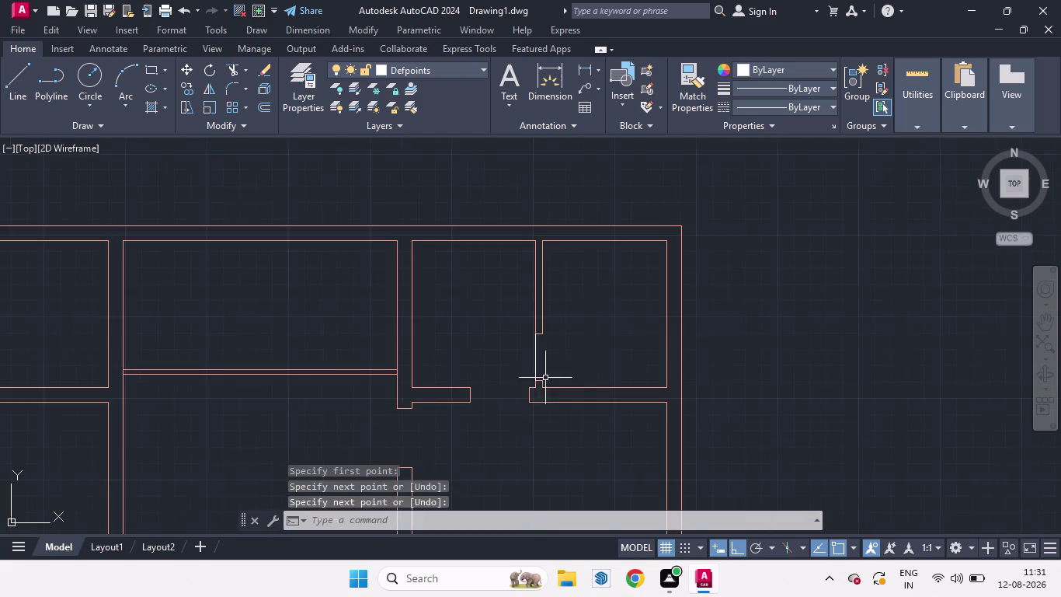
scroll(down, 3)
scroll(up, 3)
Draw lines across the central room's doorway and the lower doorway.
key(l)
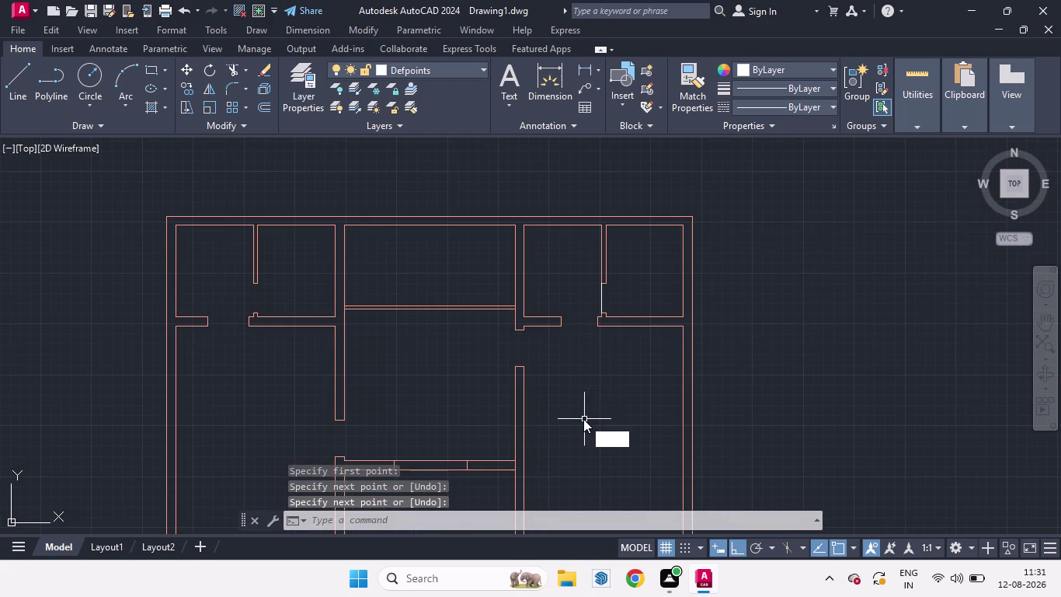
key(Return)
scroll(up, 3)
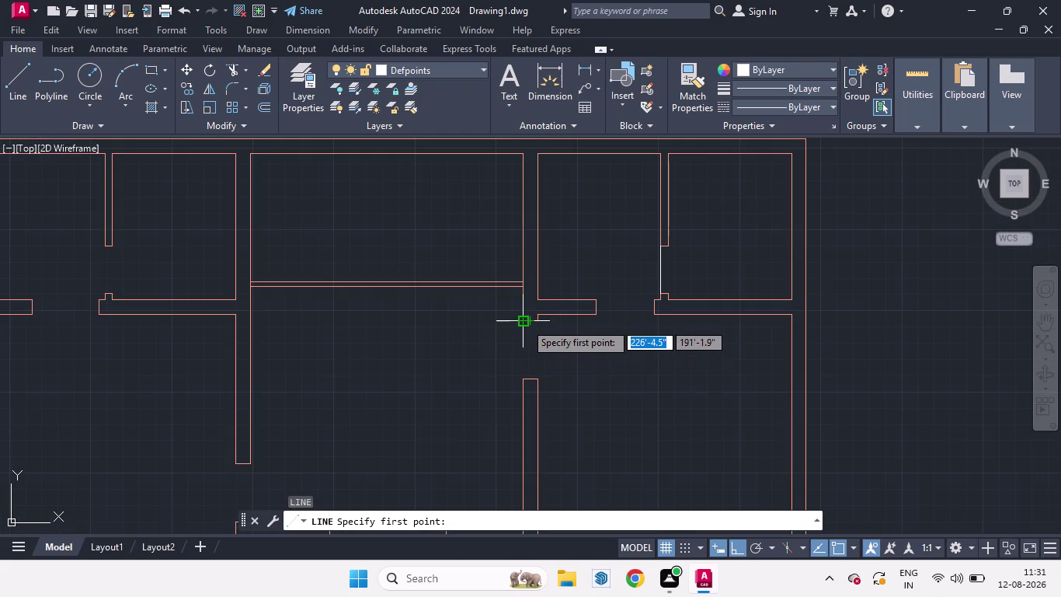
click(526, 323)
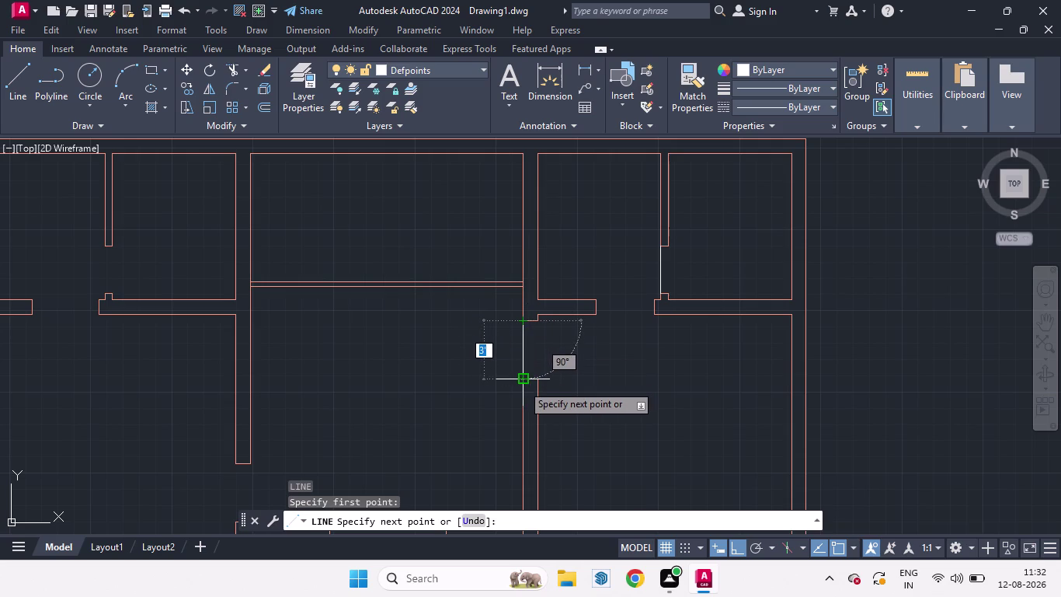
click(523, 384)
key(space)
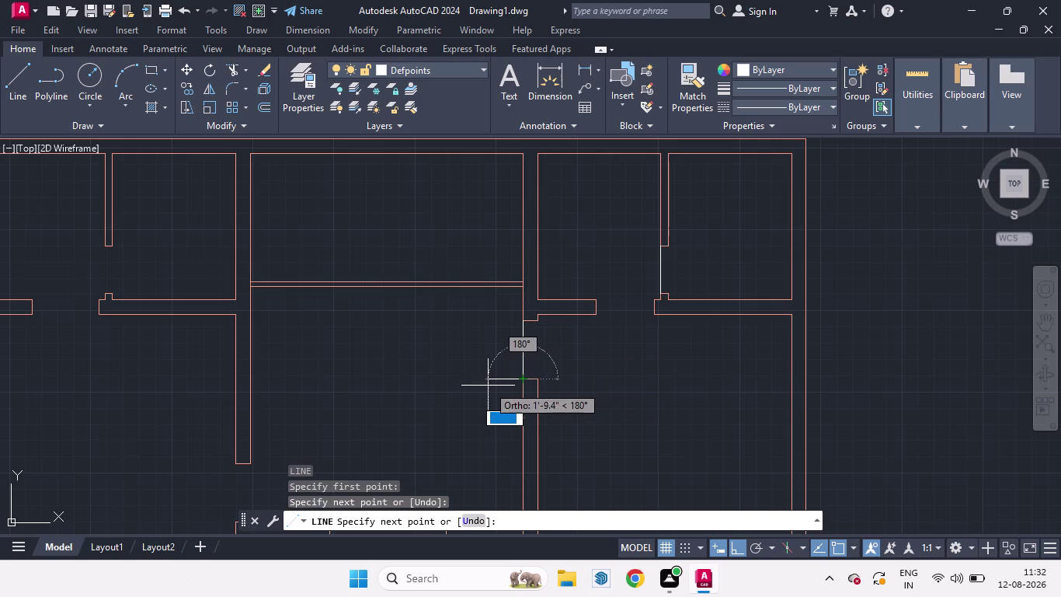
key(space)
scroll(down, 3)
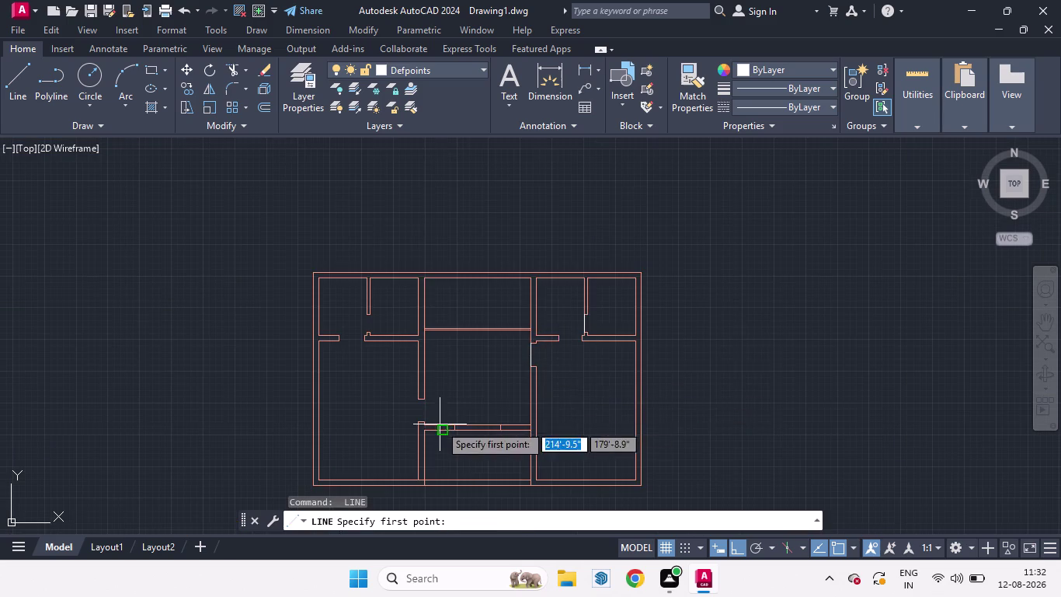
scroll(up, 3)
click(380, 364)
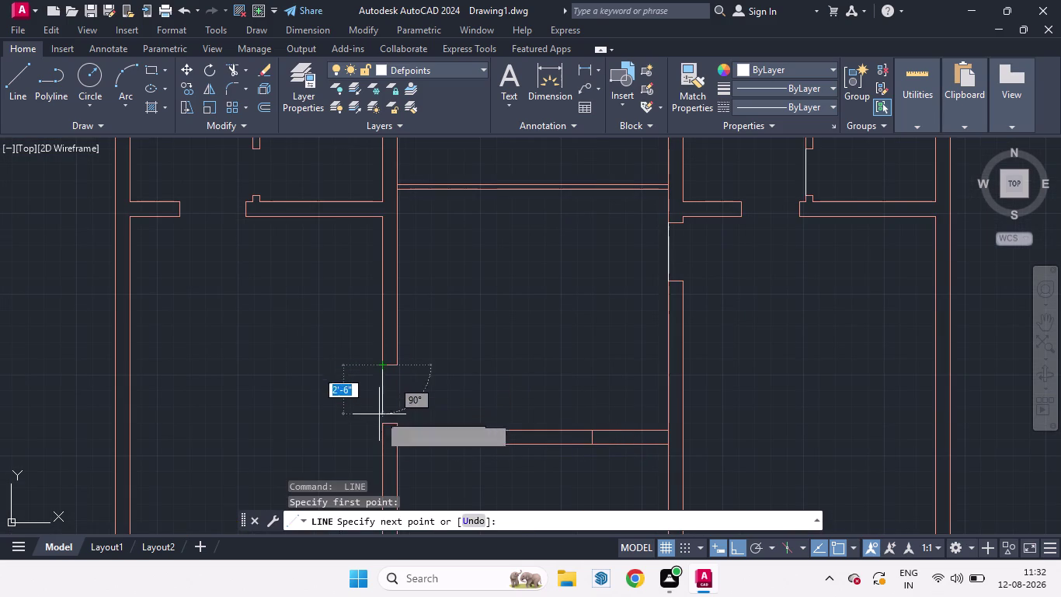
click(382, 427)
key(space)
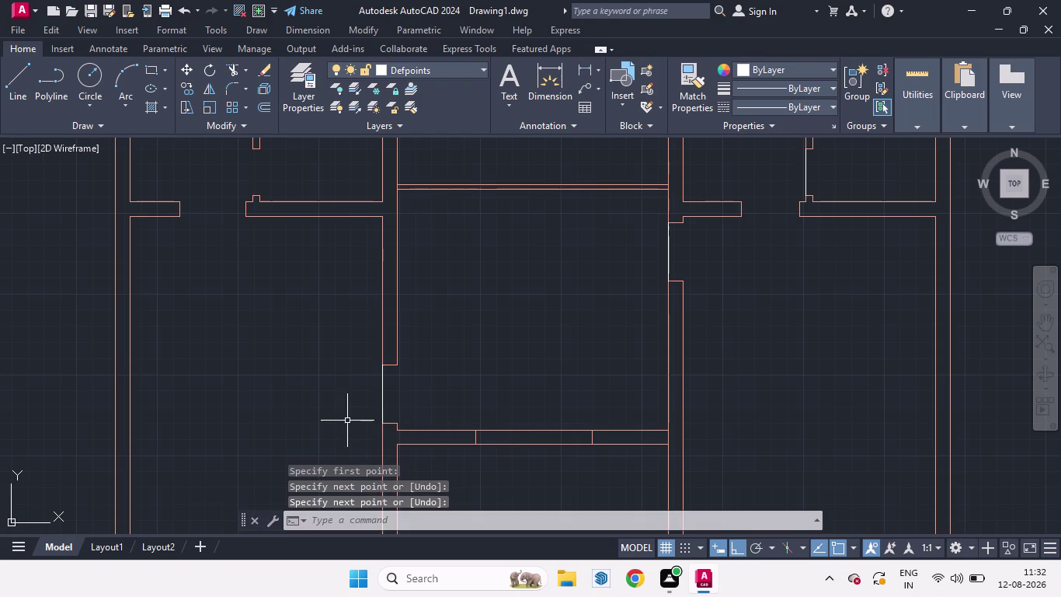
Draw lines closing the upper-left room's doorway and the top room's opening.
key(space)
click(179, 219)
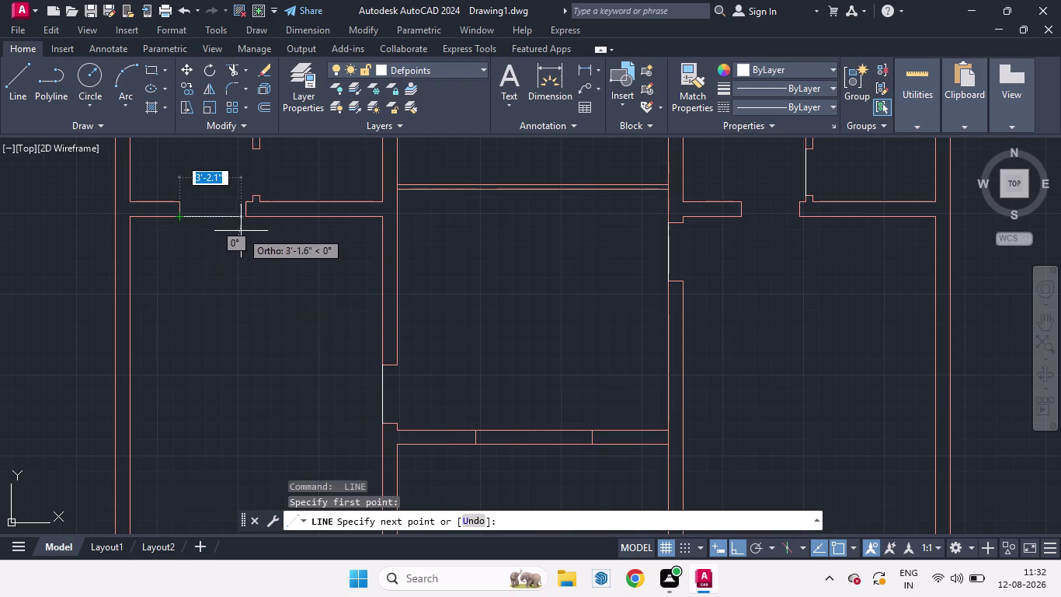
click(246, 221)
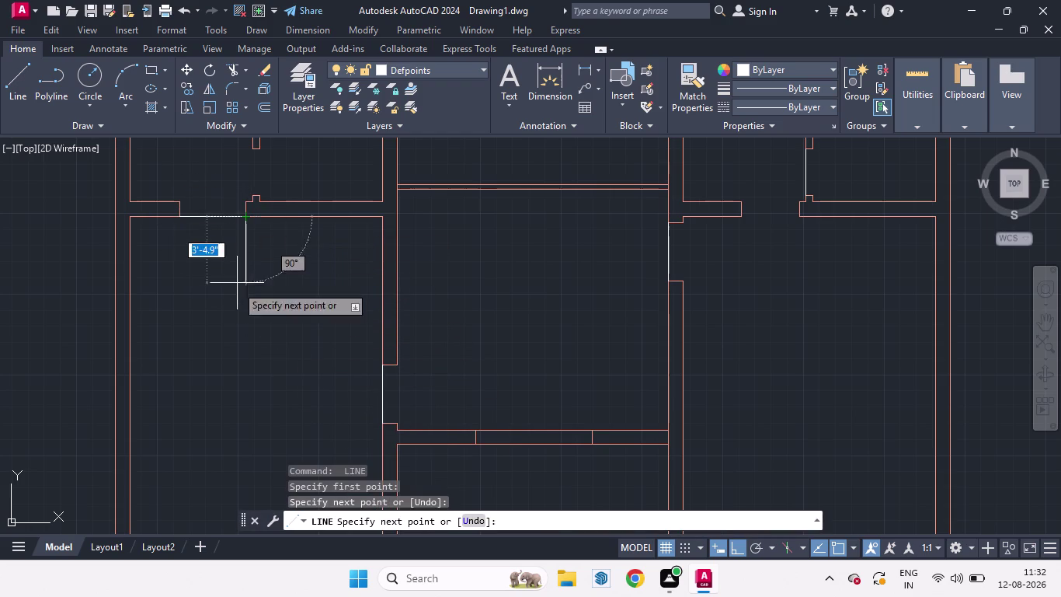
key(space)
scroll(down, 3)
scroll(up, 3)
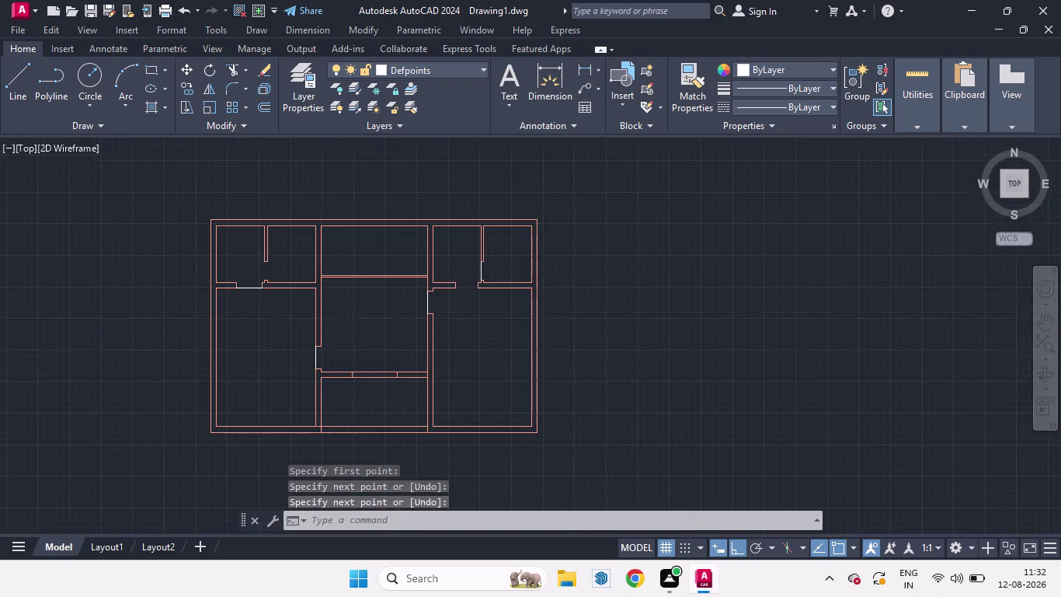
scroll(up, 3)
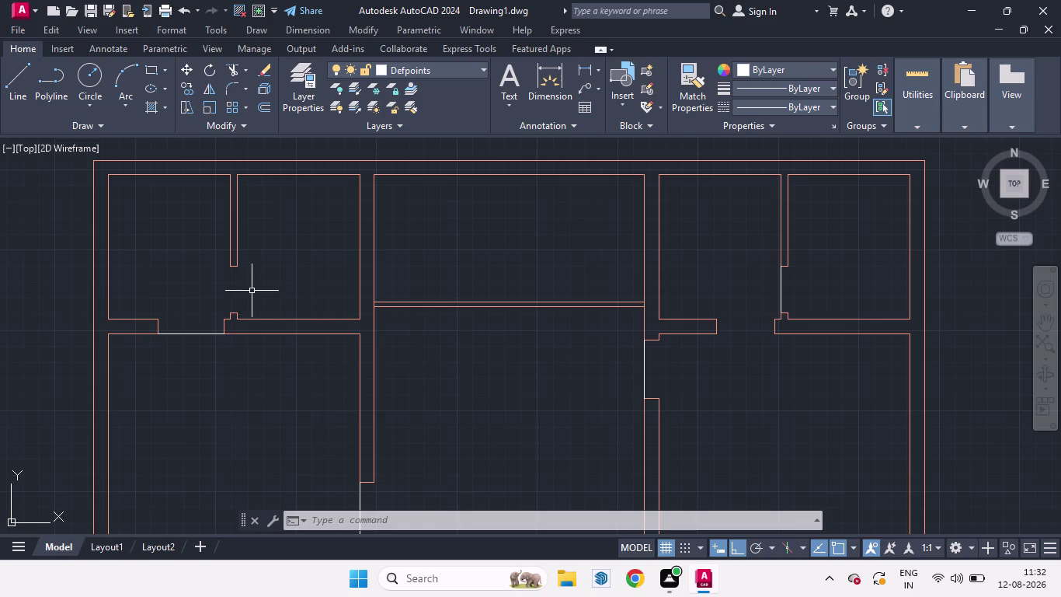
key(space)
scroll(up, 3)
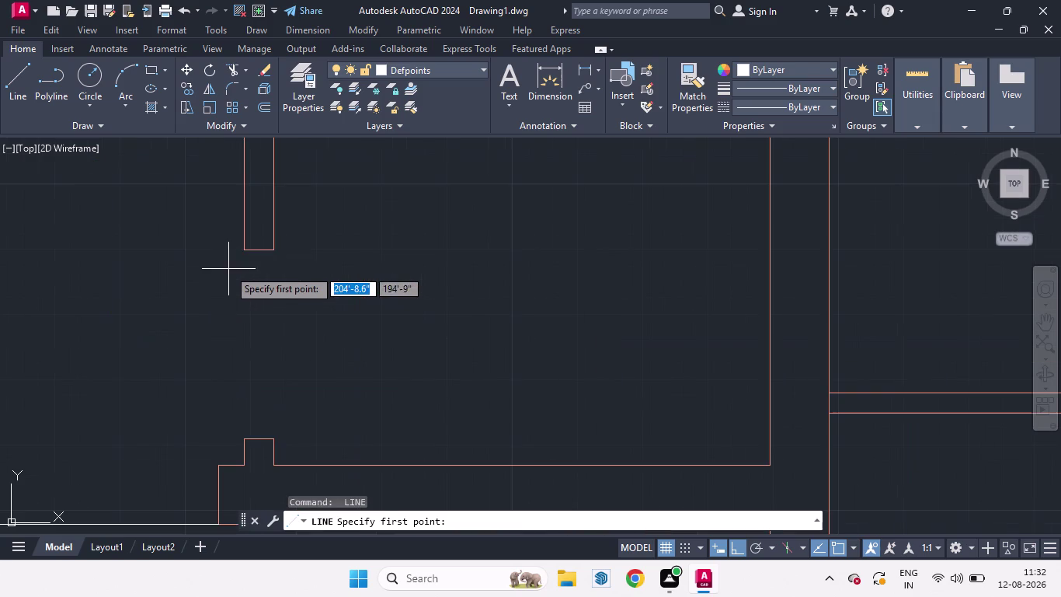
click(242, 245)
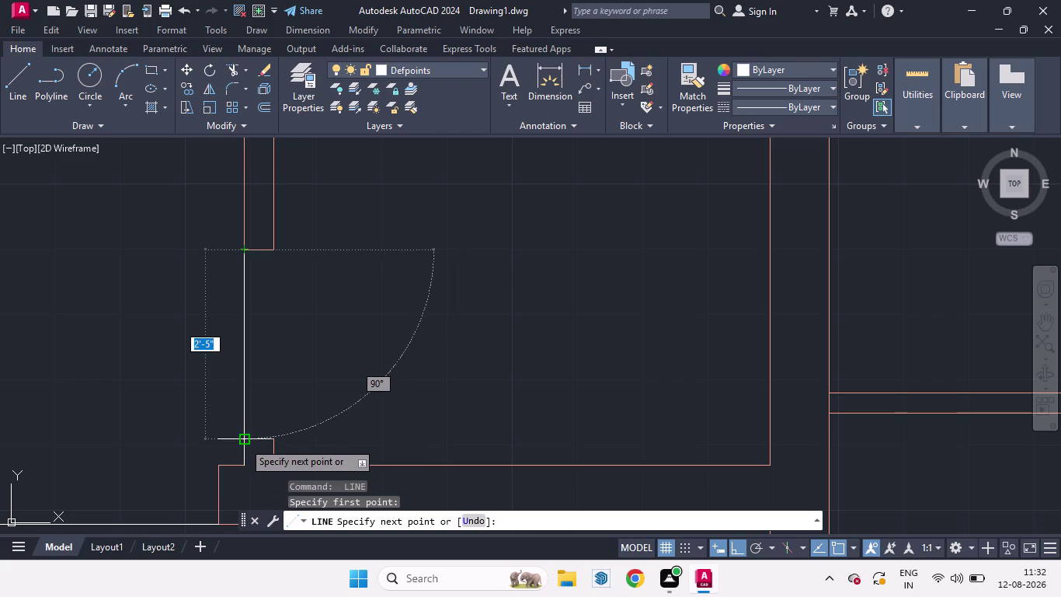
click(244, 441)
key(space)
scroll(down, 3)
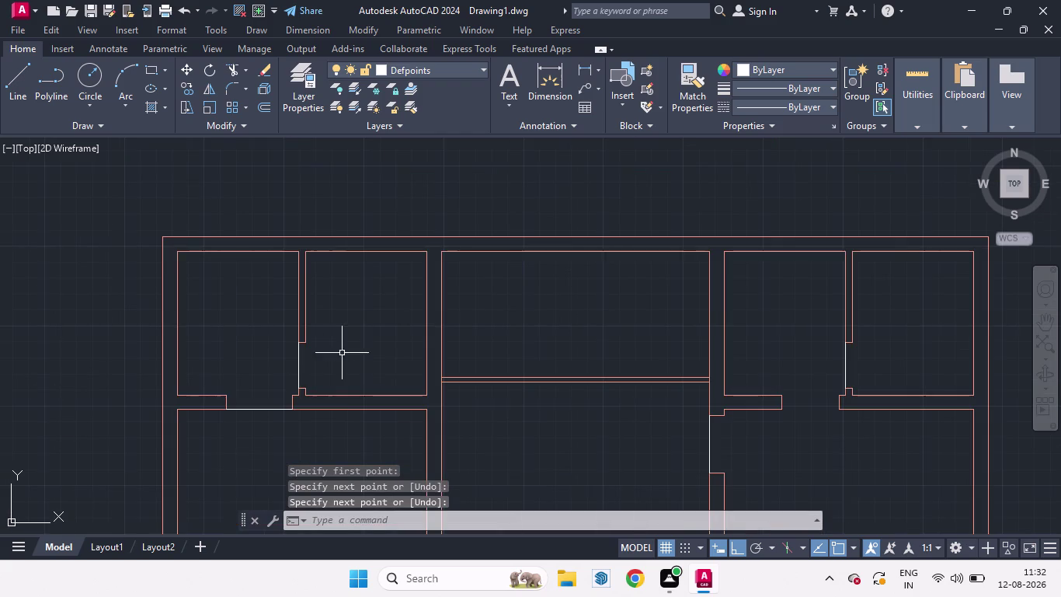
scroll(down, 3)
scroll(up, 3)
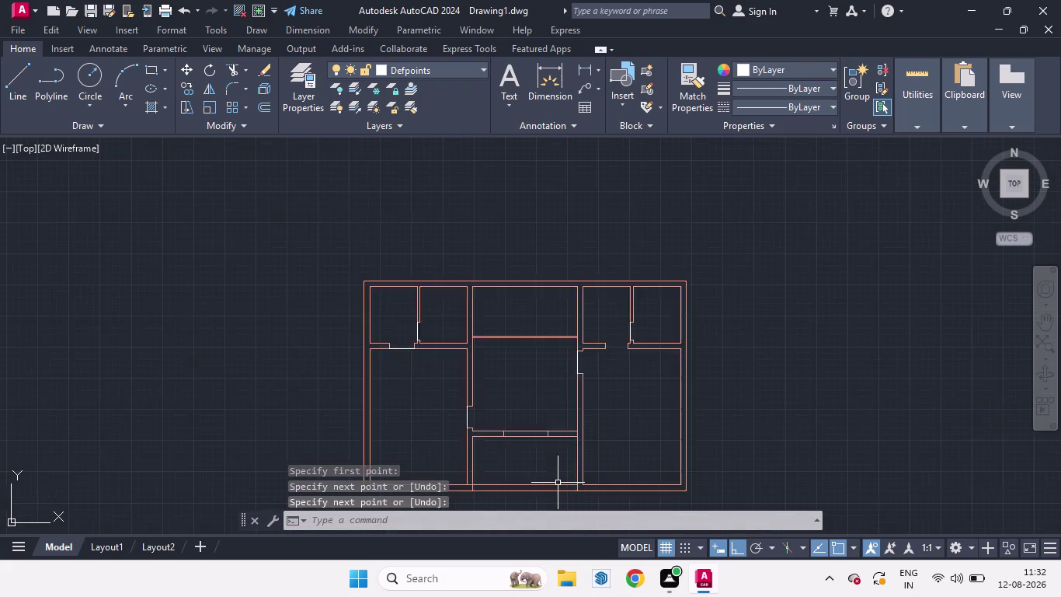
scroll(up, 3)
scroll(down, 3)
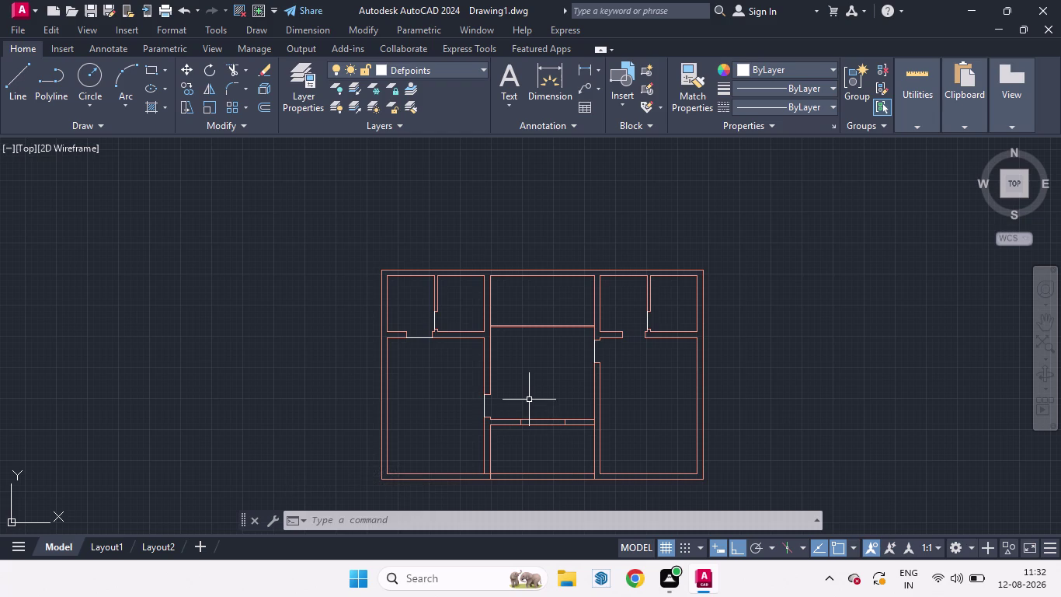
Start a rectangle with REC on the top room, then cancel it.
text(REC)
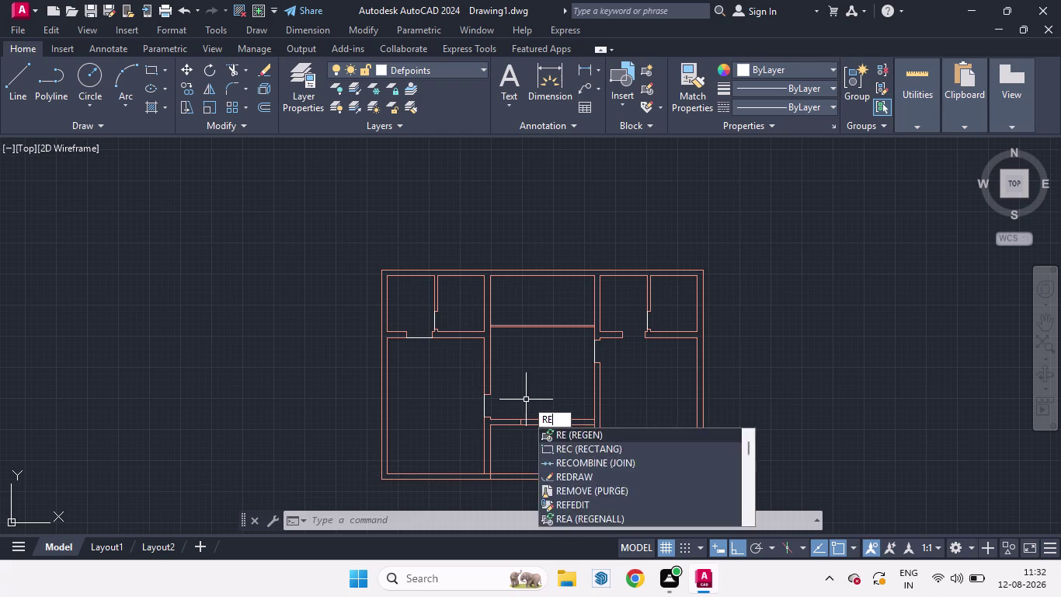
key(Return)
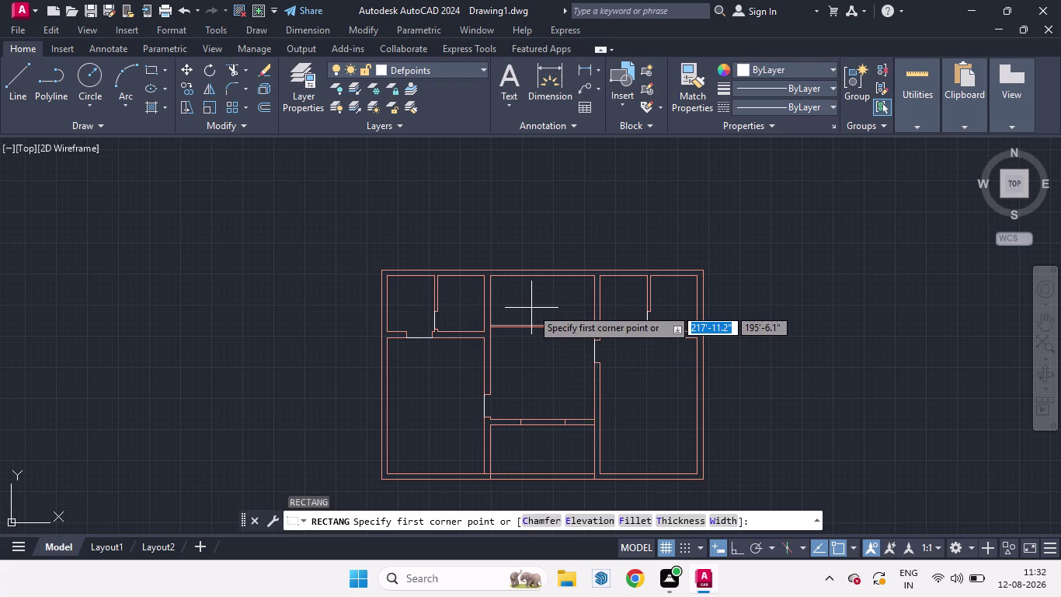
scroll(up, 3)
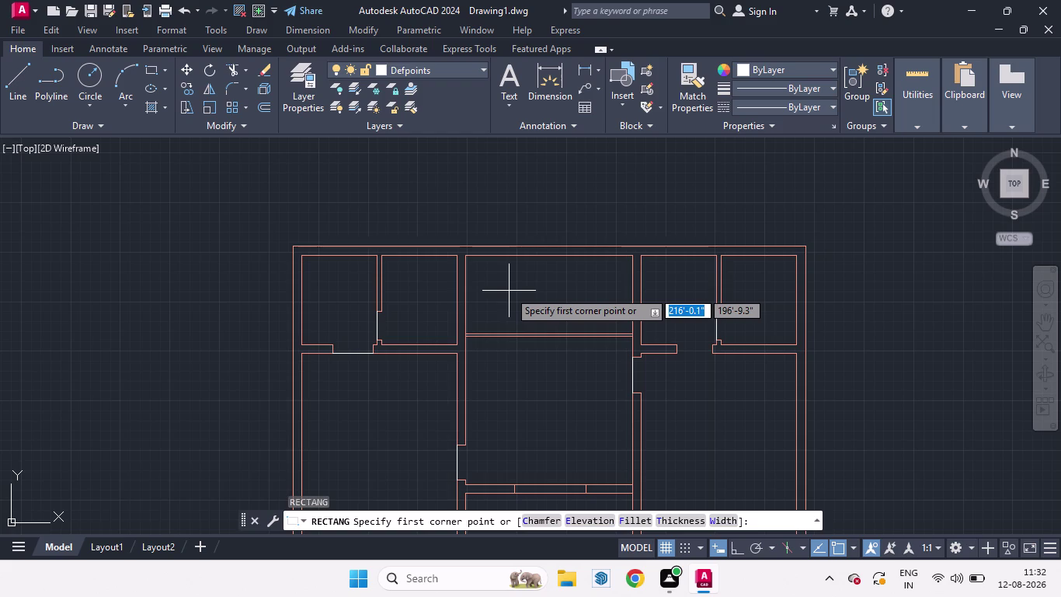
key(space)
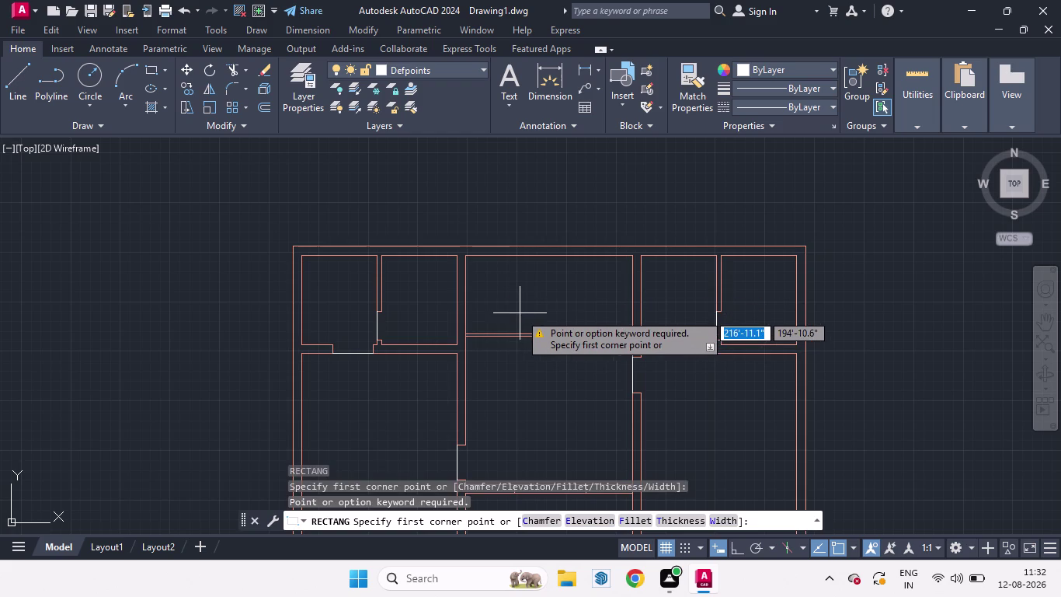
key(space)
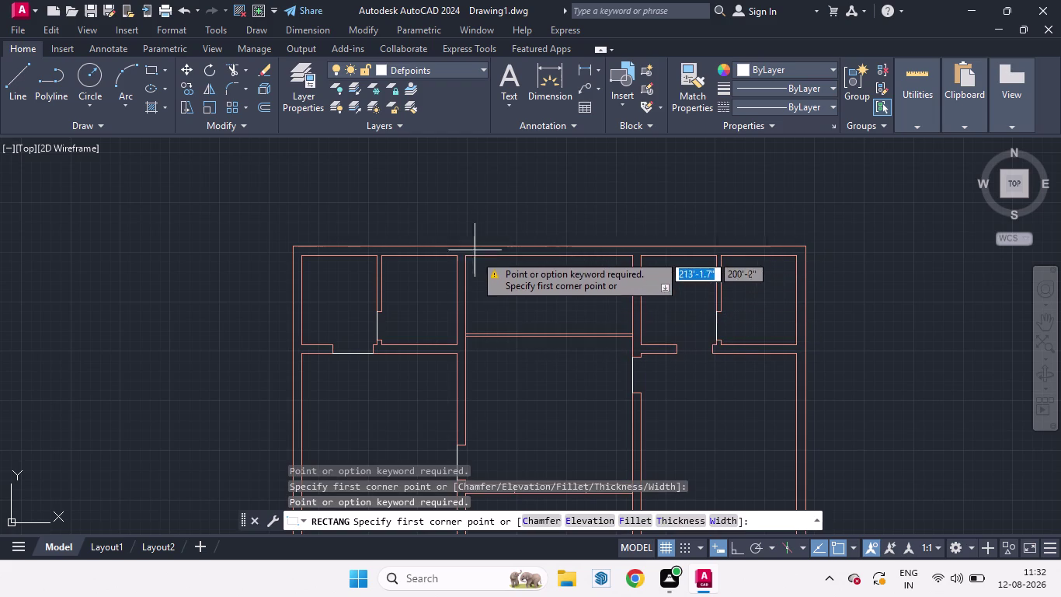
key(Escape)
Draw the outline's left, top and right sides with LINE, starting on the wall.
key(l)
key(Return)
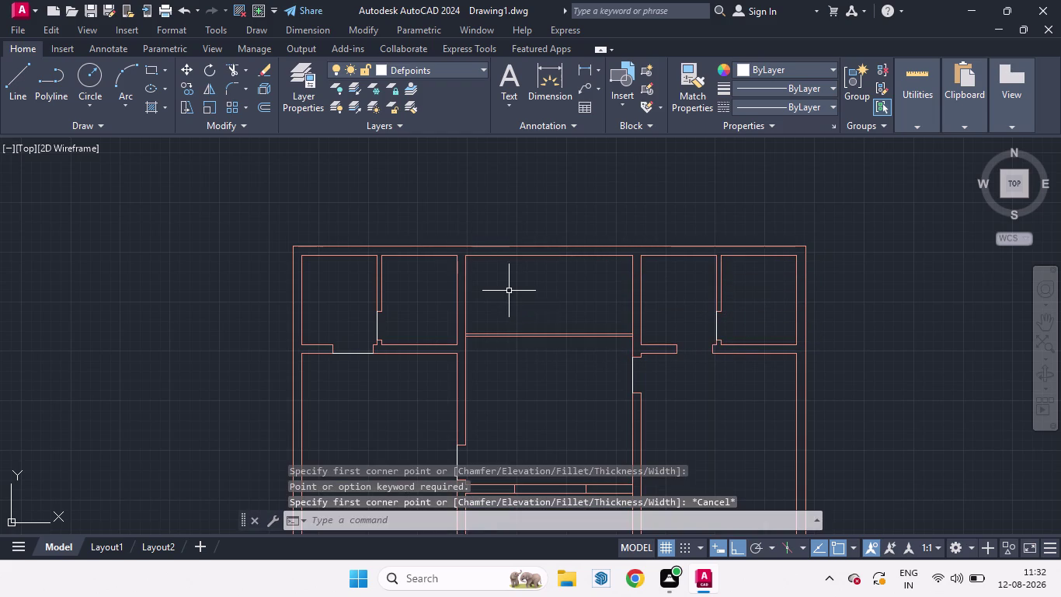
scroll(down, 3)
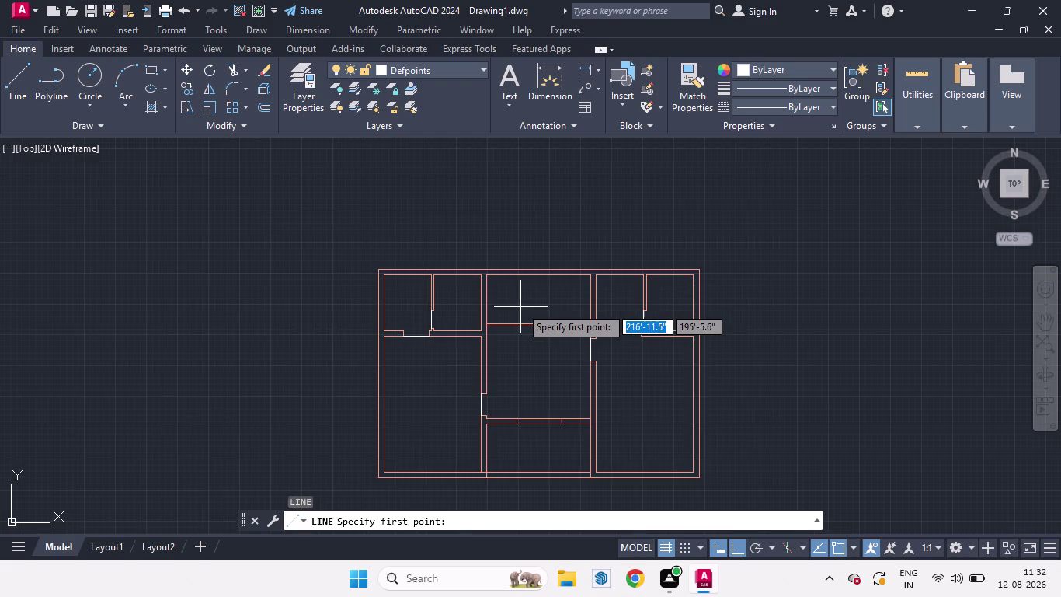
scroll(up, 3)
scroll(up, 3)
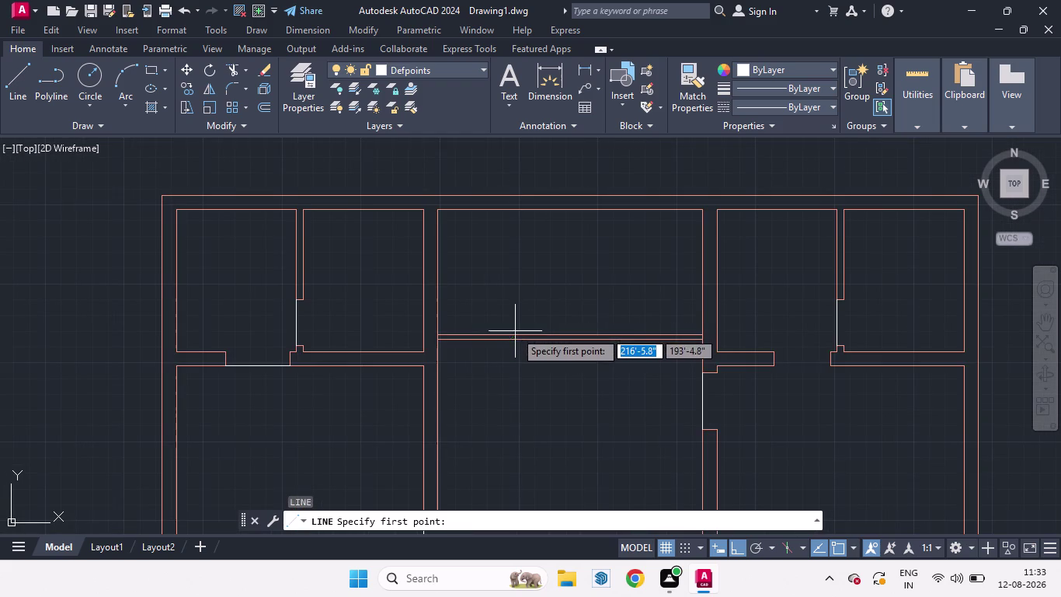
scroll(up, 3)
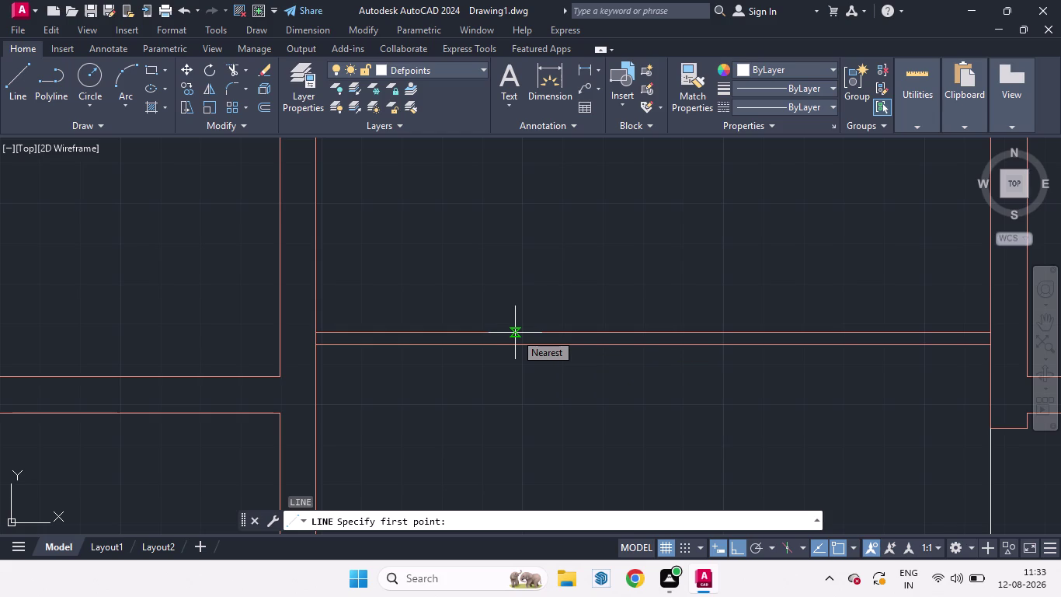
click(511, 333)
scroll(down, 3)
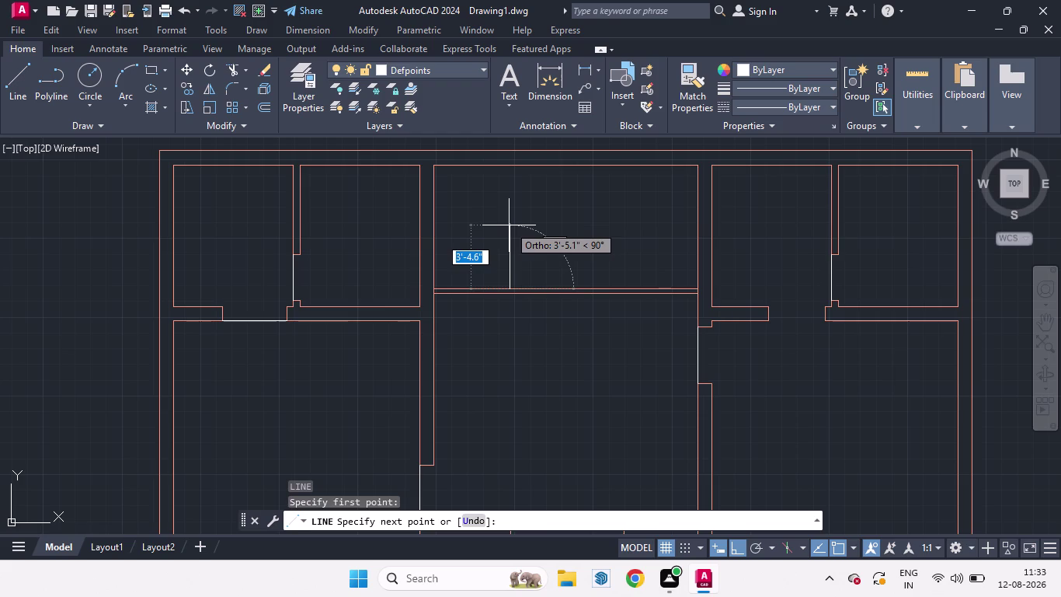
click(509, 225)
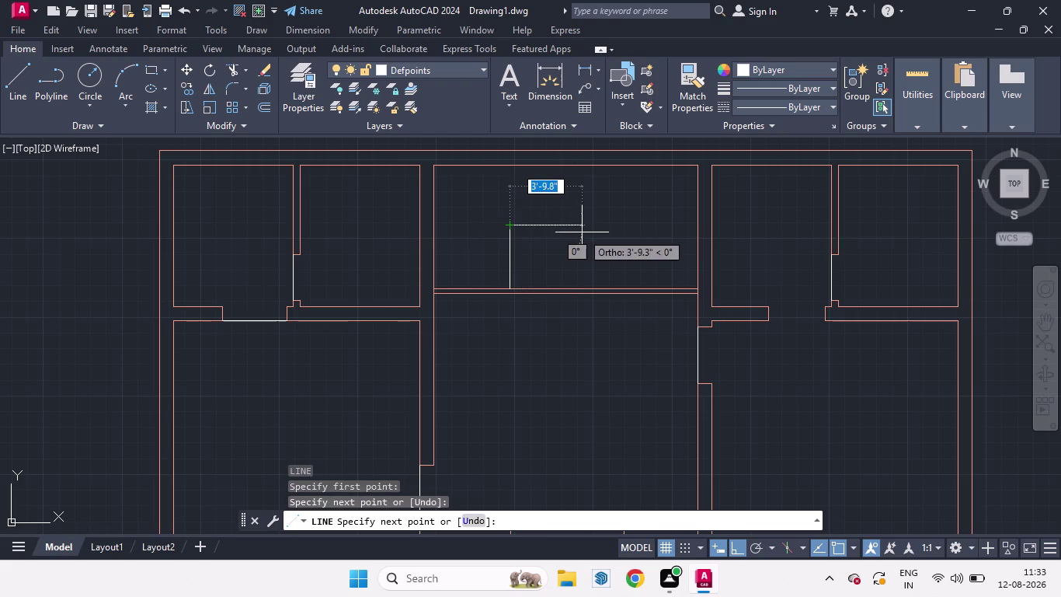
click(632, 233)
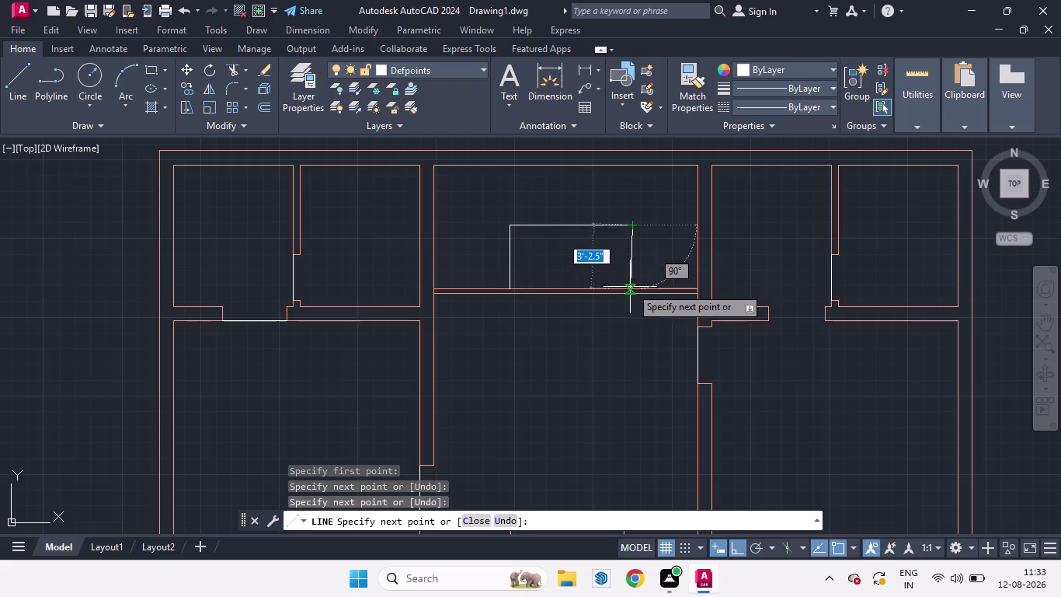
scroll(up, 3)
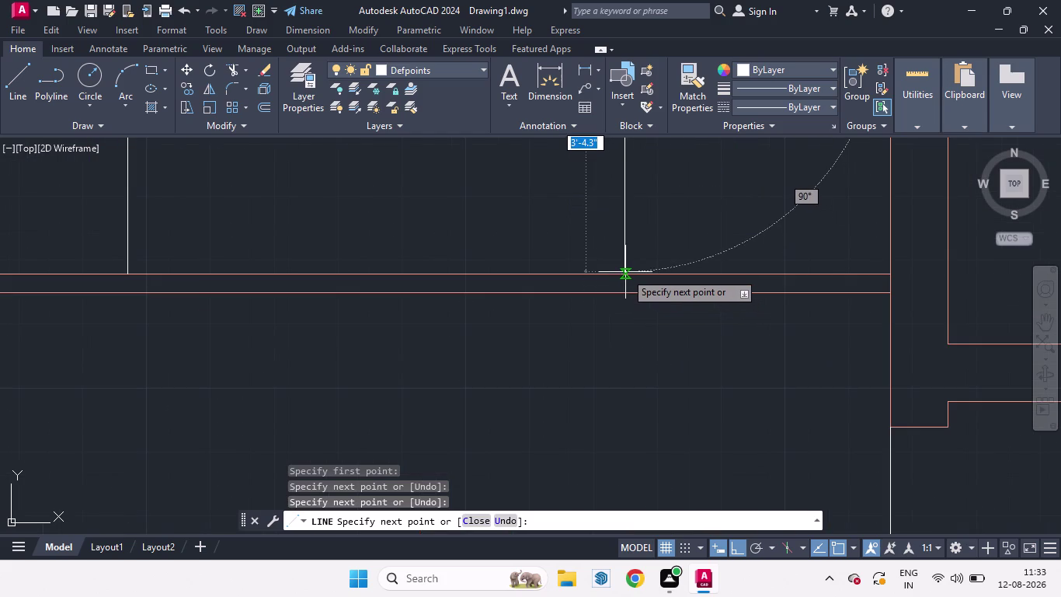
click(626, 272)
key(space)
Delete the stray vertical line inside the outline.
scroll(down, 3)
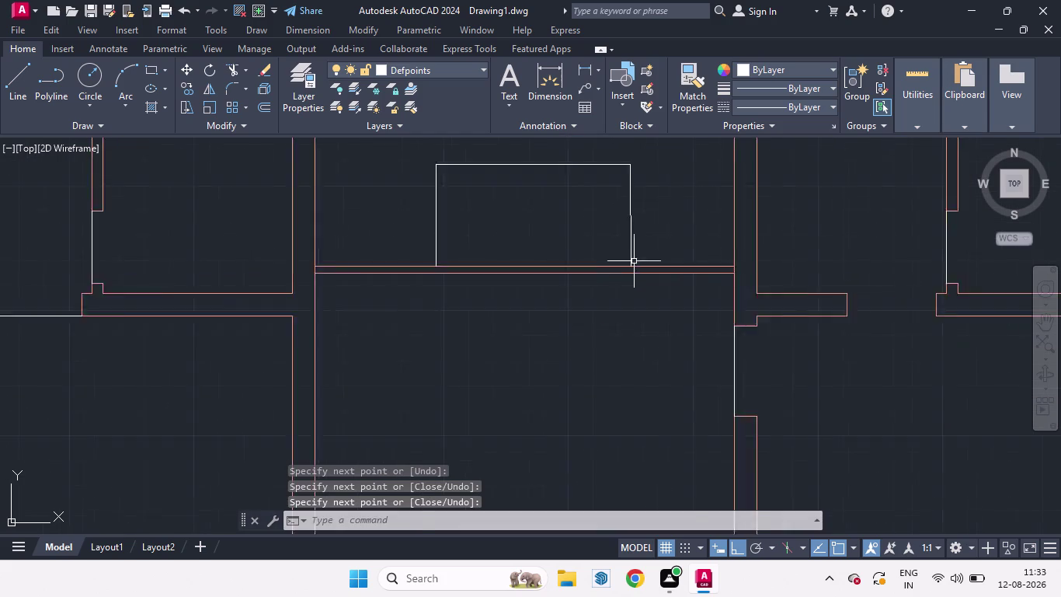
scroll(down, 3)
scroll(up, 3)
scroll(down, 3)
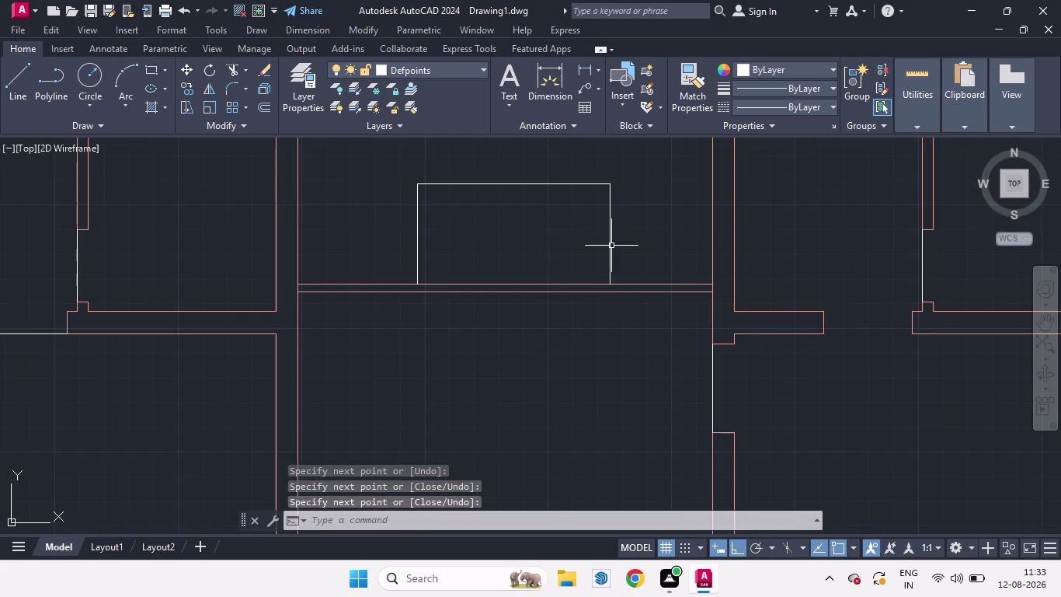
scroll(up, 3)
scroll(up, 3)
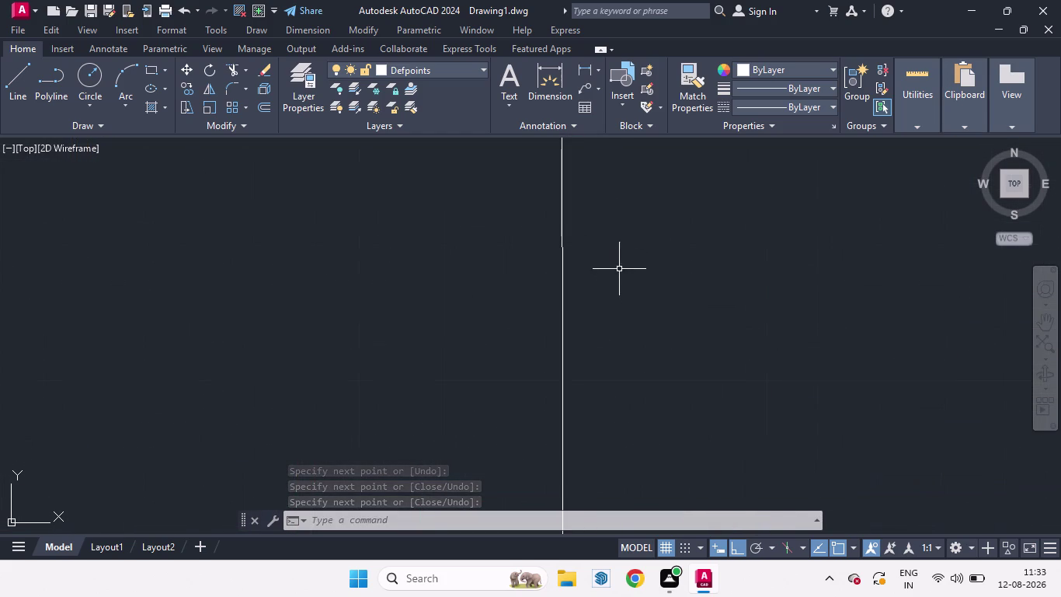
click(561, 296)
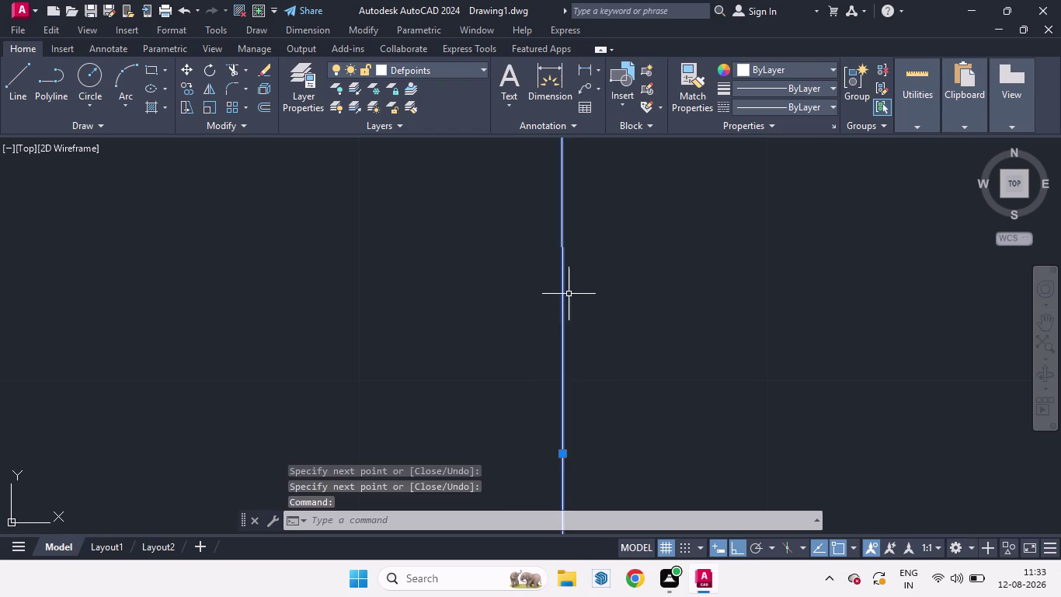
key(Delete)
Draw a replacement line for the outline's right side.
scroll(down, 3)
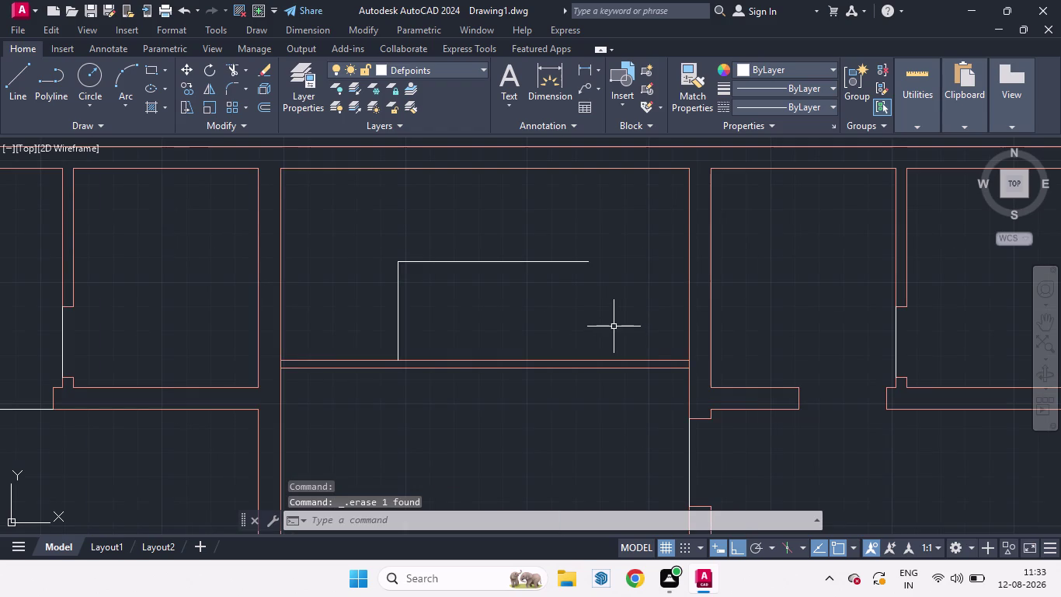
key(l)
key(space)
click(592, 265)
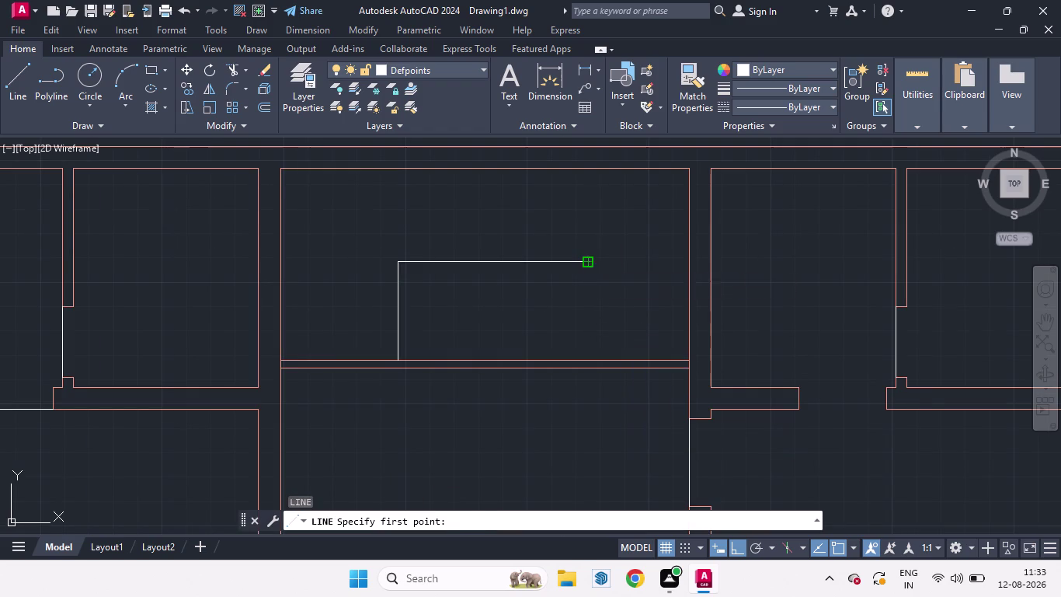
click(613, 426)
key(space)
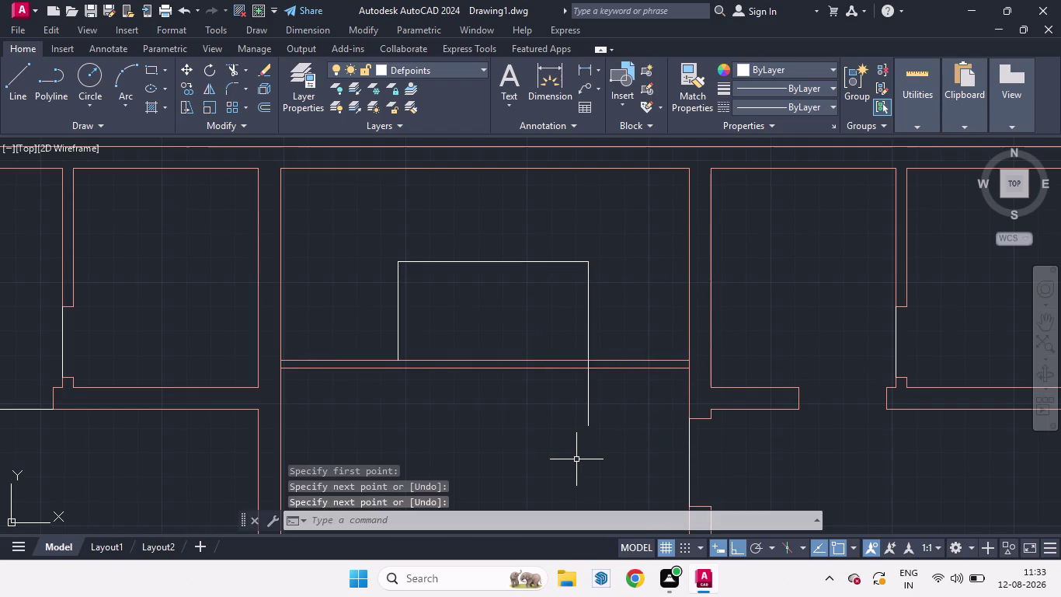
Trim the right line's overshoot below the wall, then select the outline sides.
key(t)
key(r)
key(Return)
key(Return)
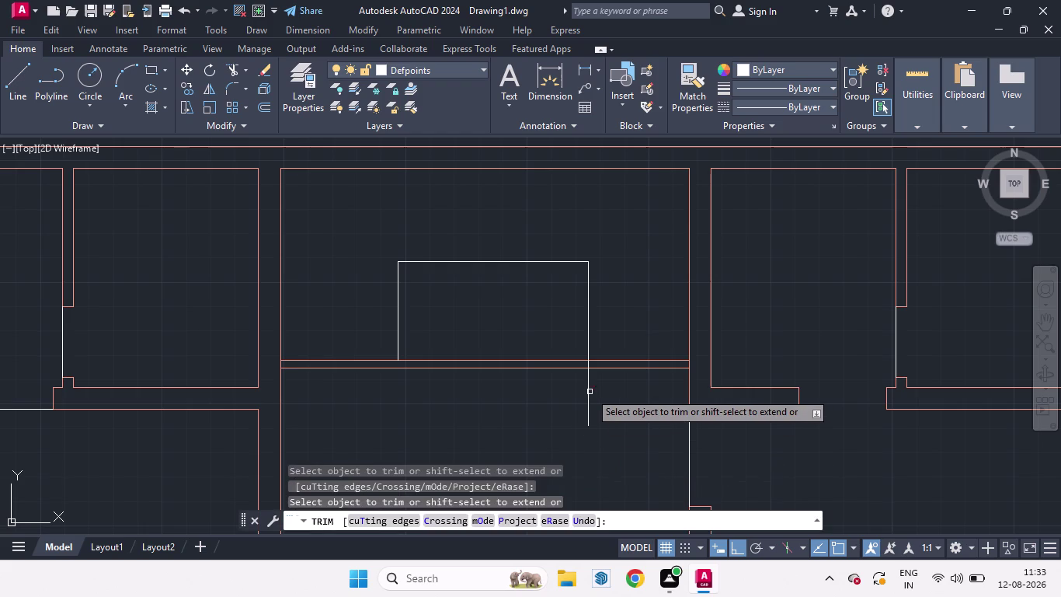
click(590, 392)
scroll(up, 3)
click(579, 361)
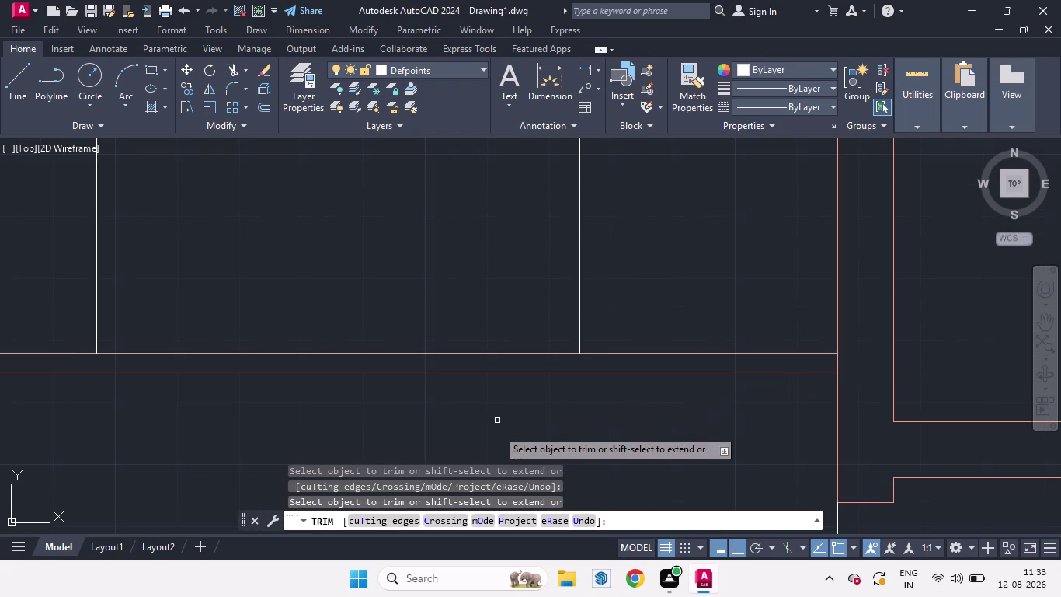
key(space)
click(580, 293)
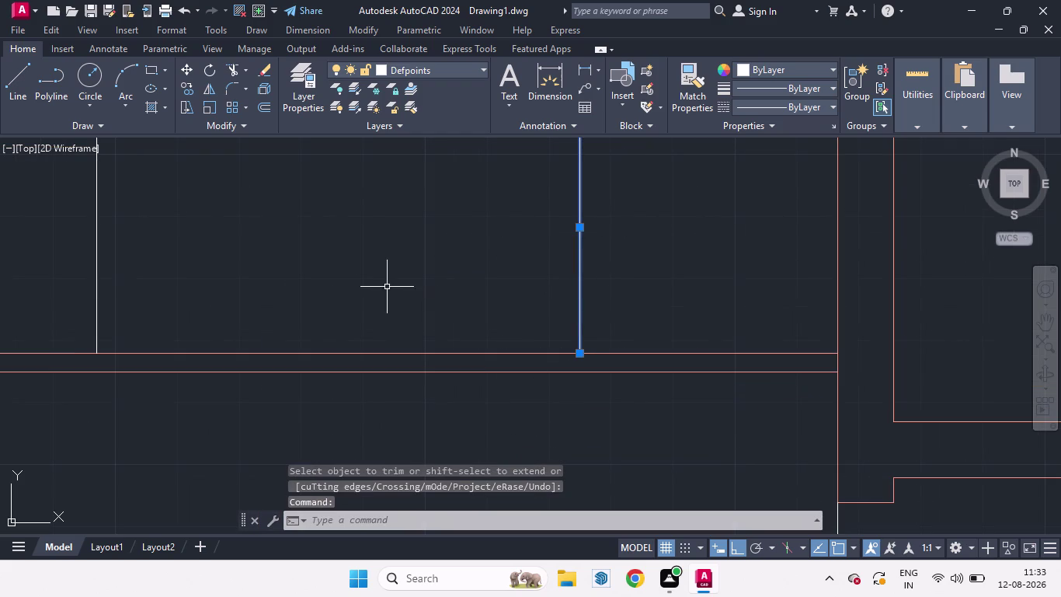
click(95, 275)
scroll(down, 3)
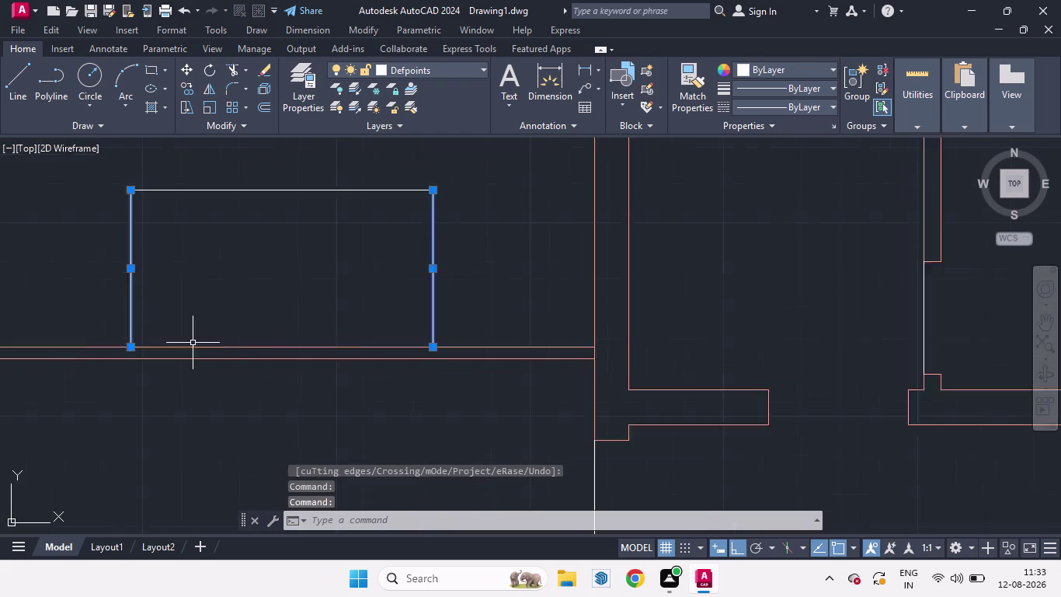
Select an outline side and start a TRIM, then cancel it.
scroll(down, 3)
click(207, 286)
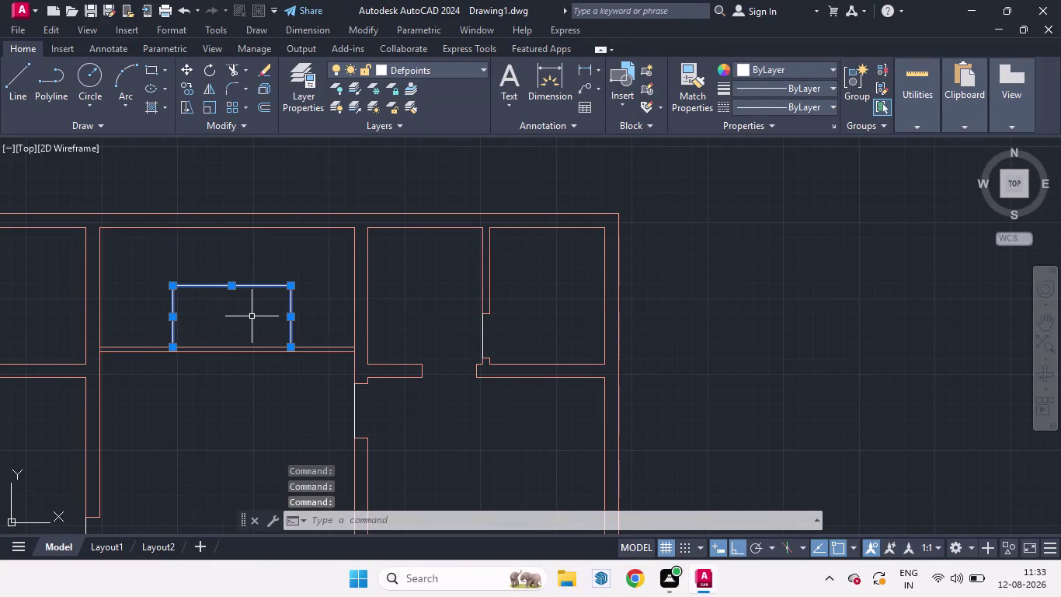
text(TR)
key(space)
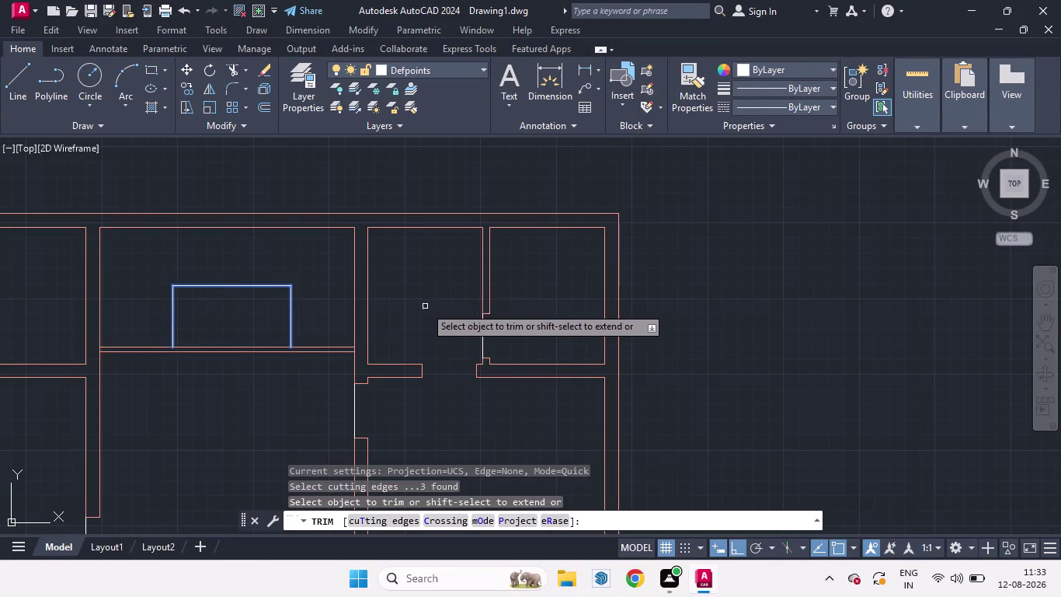
key(j)
key(Return)
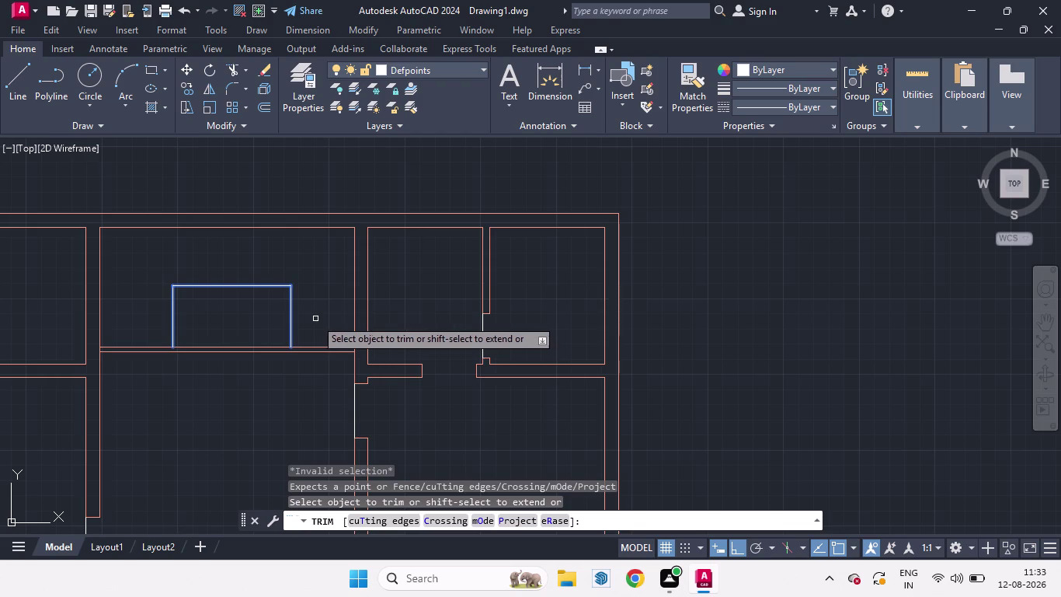
key(Escape)
Select the right, top and left sides and JOIN them into one polyline.
click(293, 318)
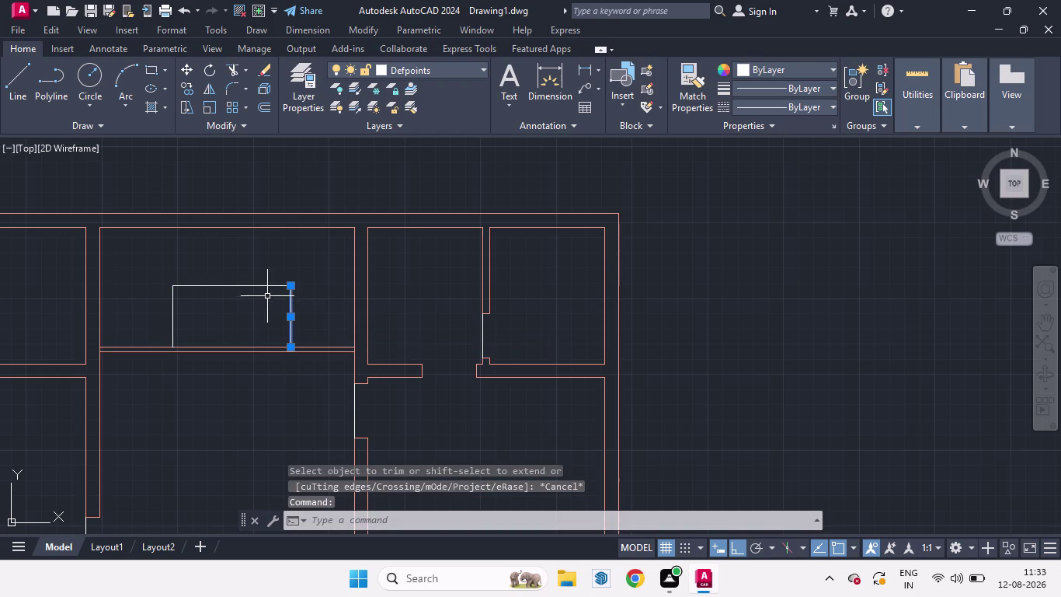
click(257, 287)
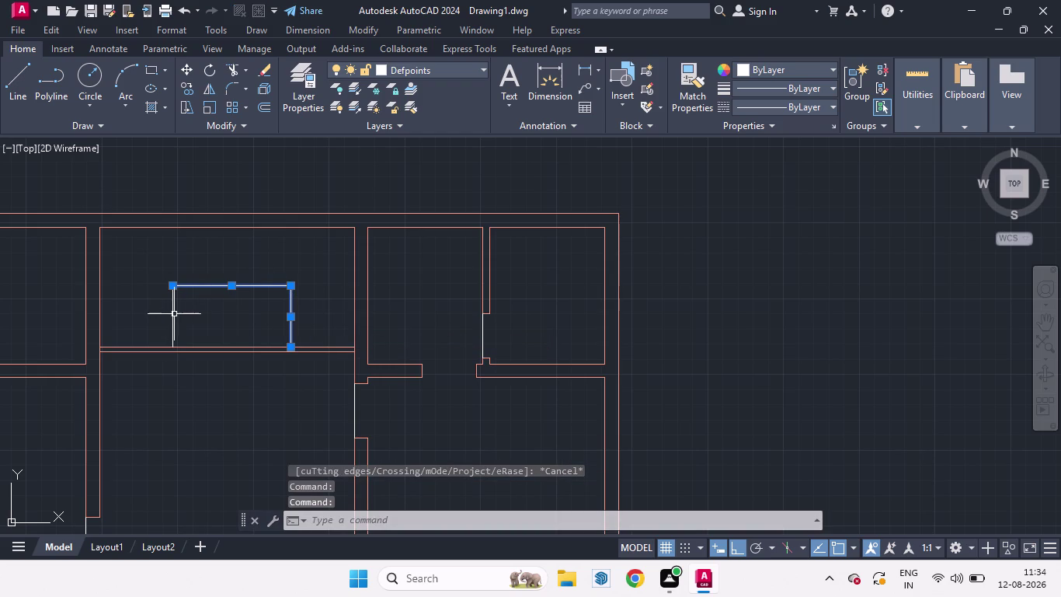
click(174, 314)
key(j)
key(Return)
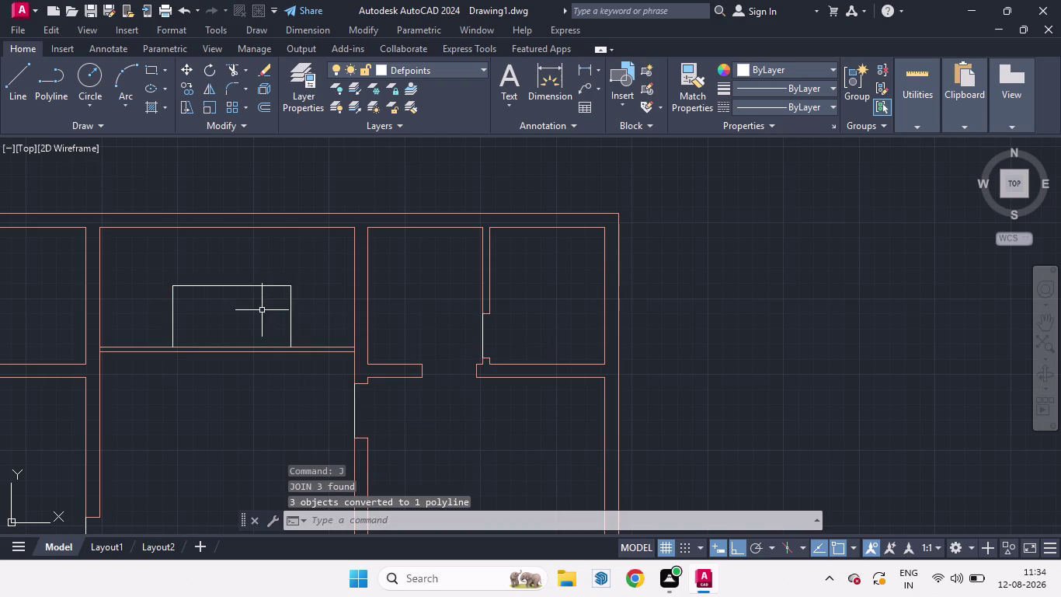
drag(310, 313, 318, 315)
key(space)
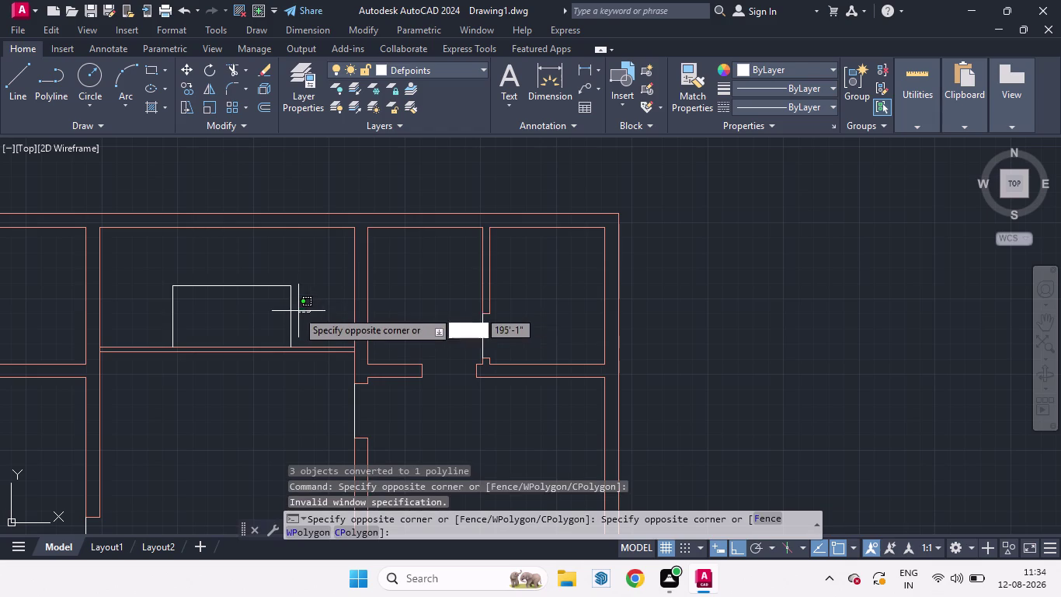
key(space)
key(Escape)
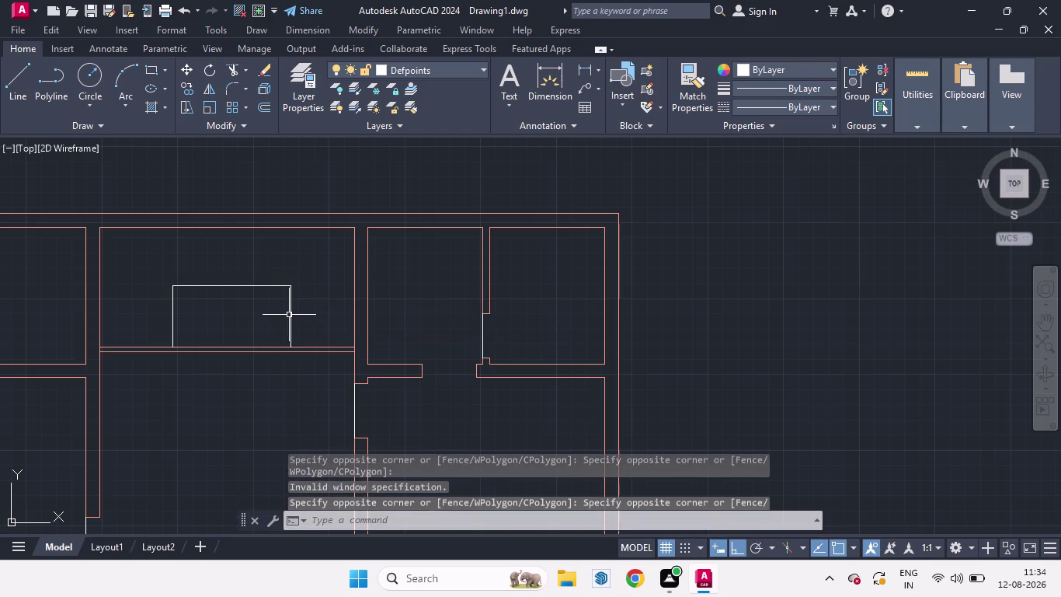
Pick the joined outline to check it, clear the selection, and reselect it.
click(292, 312)
click(322, 308)
key(space)
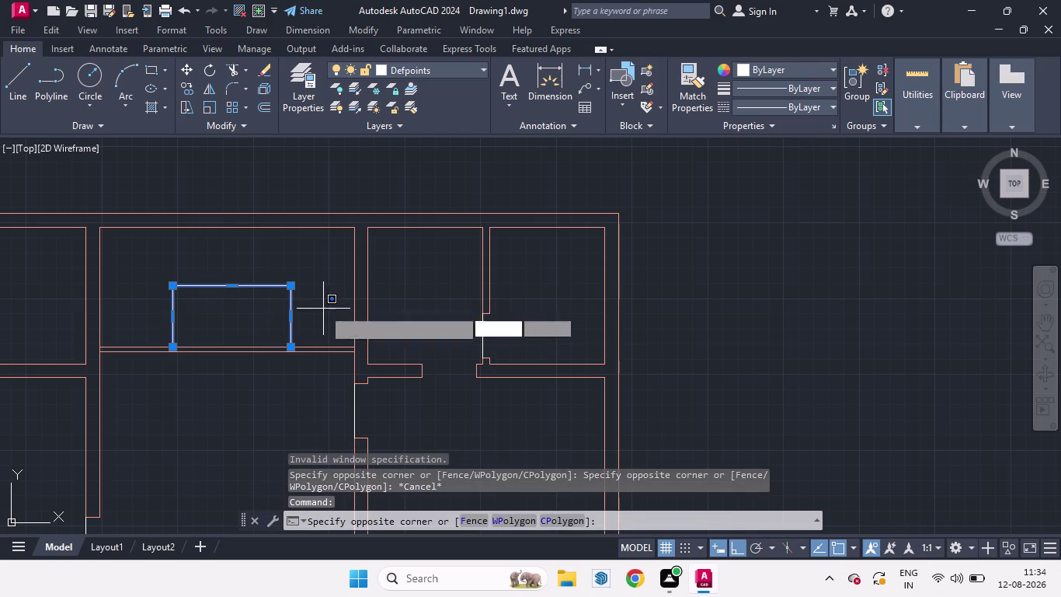
key(Escape)
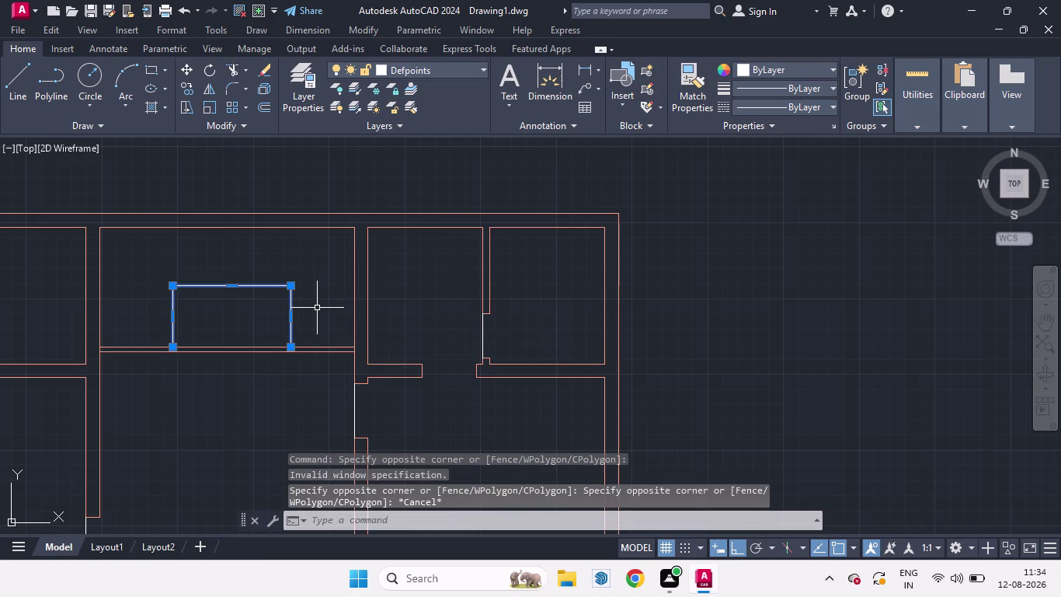
key(Escape)
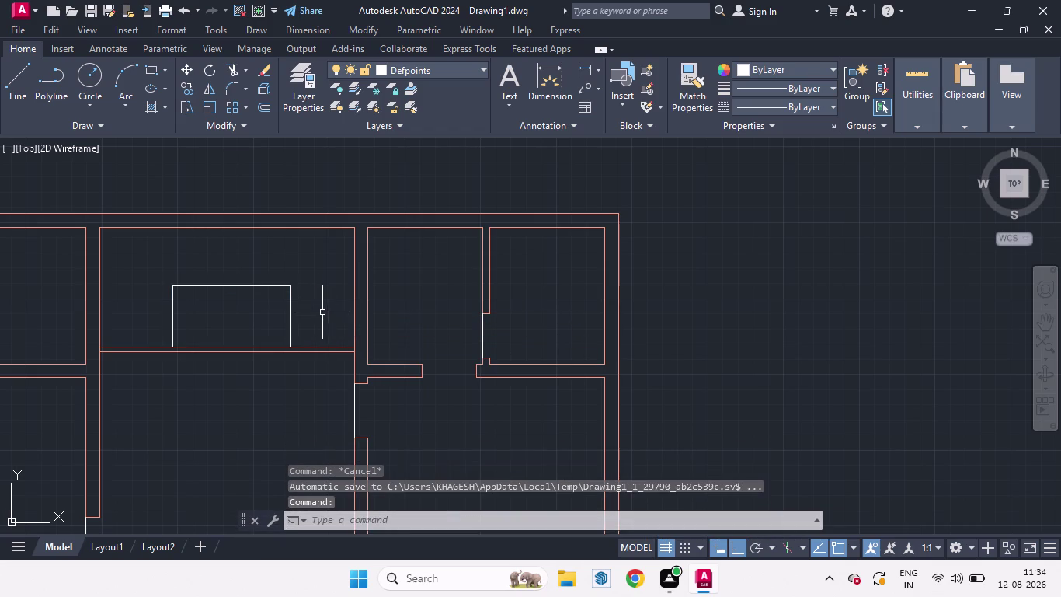
scroll(down, 3)
scroll(up, 3)
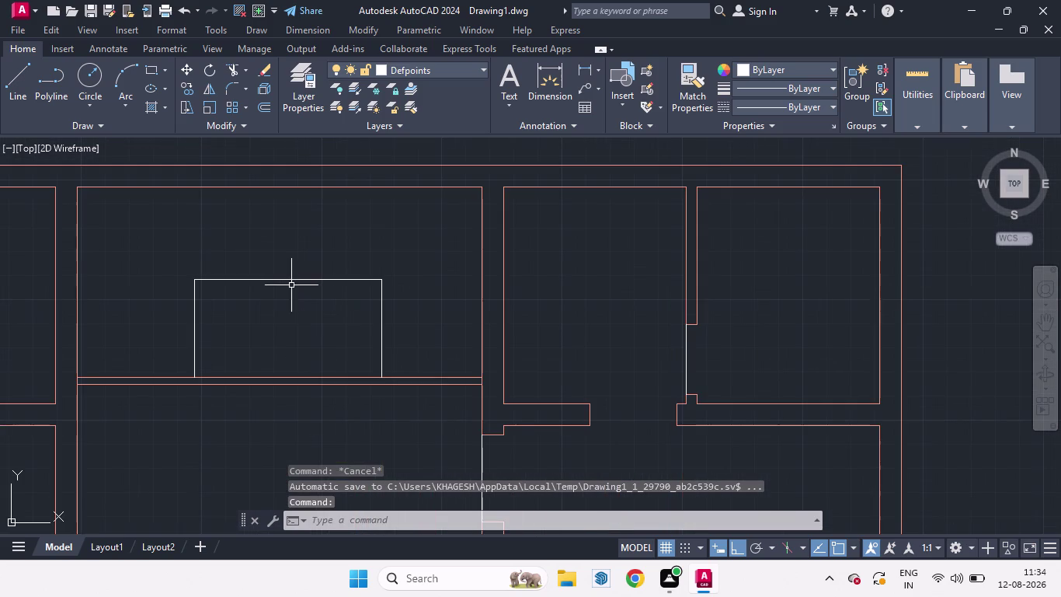
click(286, 280)
Set the OFFSET distance to 2 inches, exiting without making a copy.
key(o)
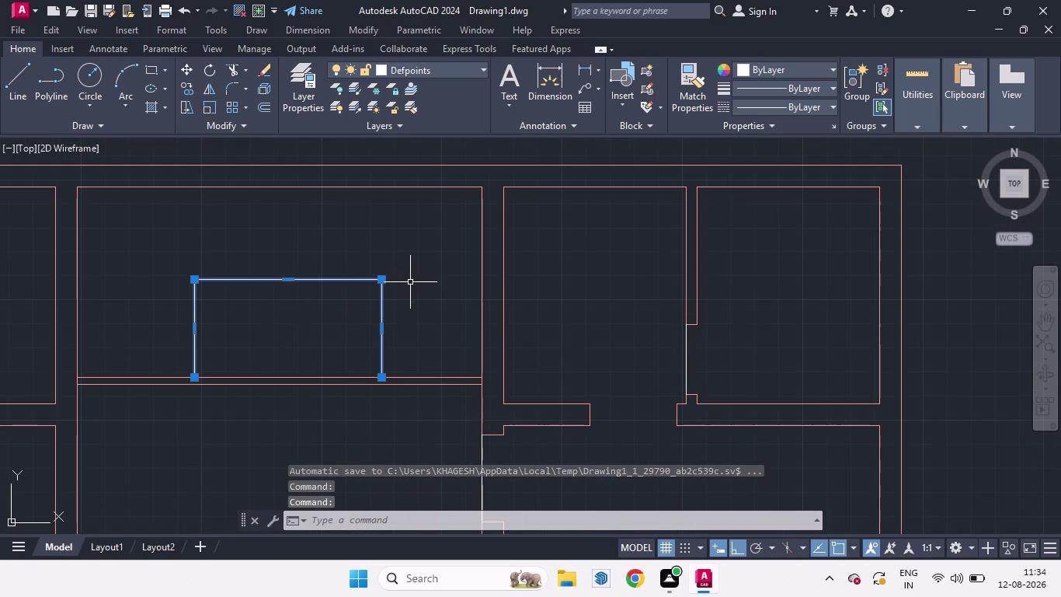
key(Return)
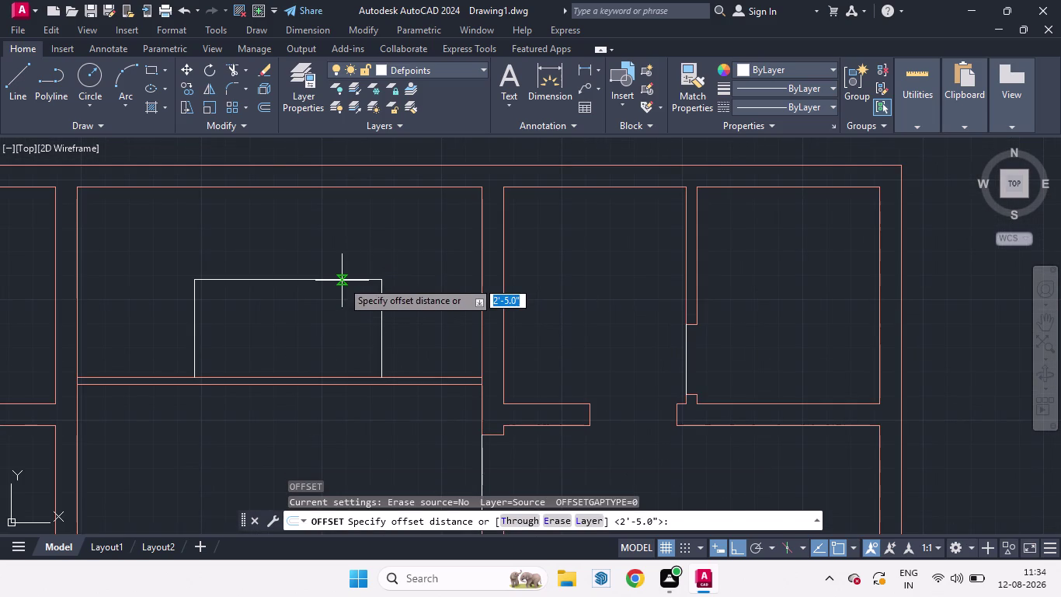
click(342, 280)
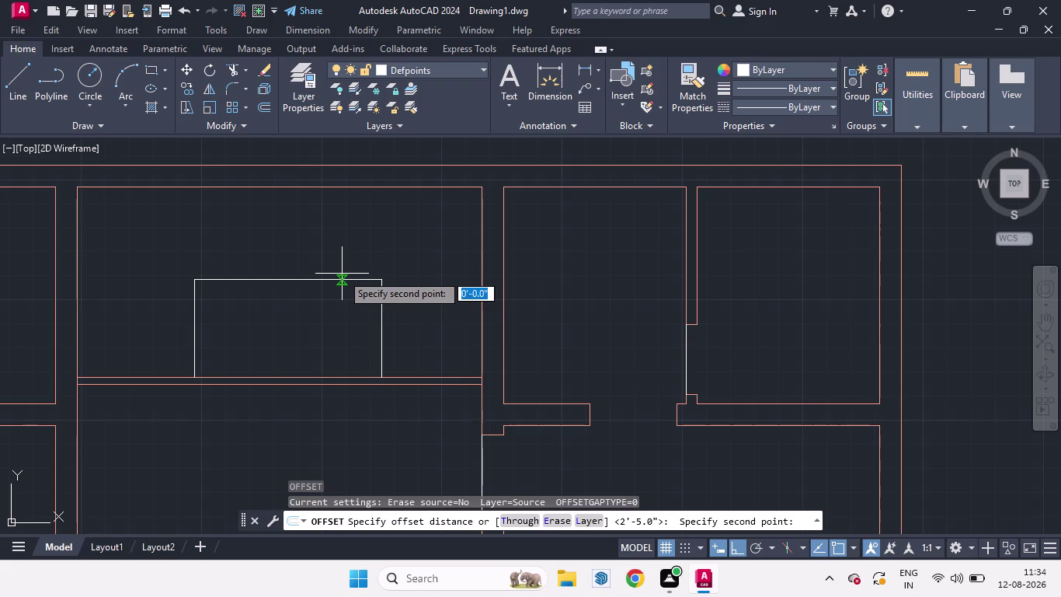
key(2)
key(Return)
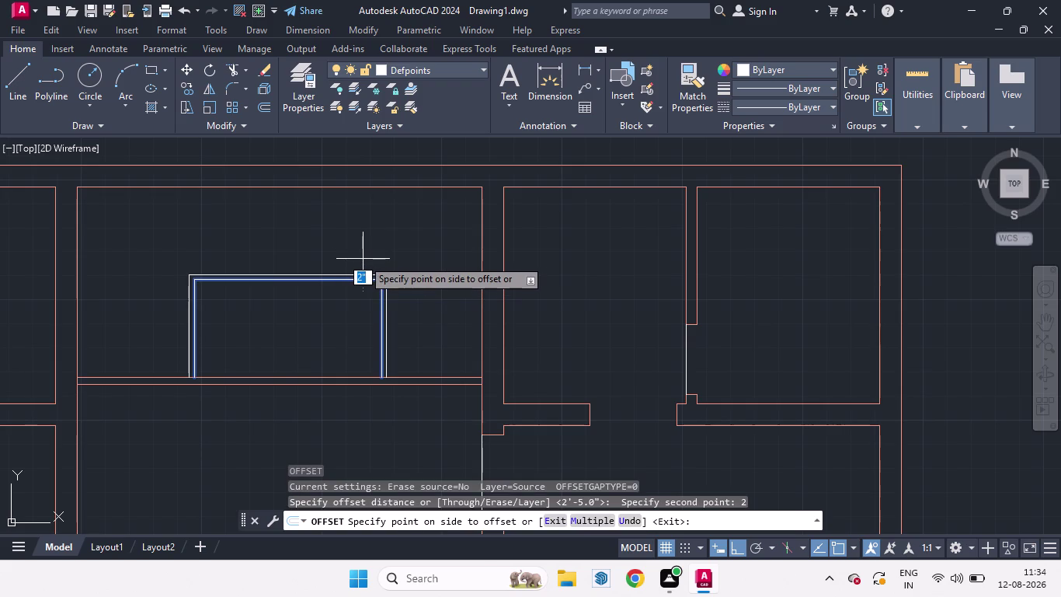
key(space)
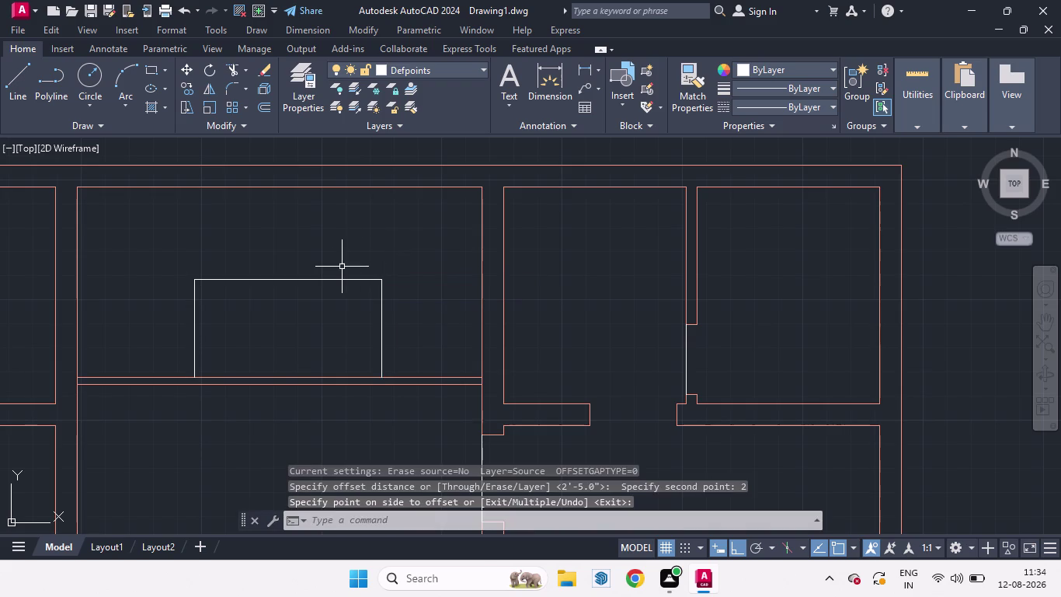
click(318, 280)
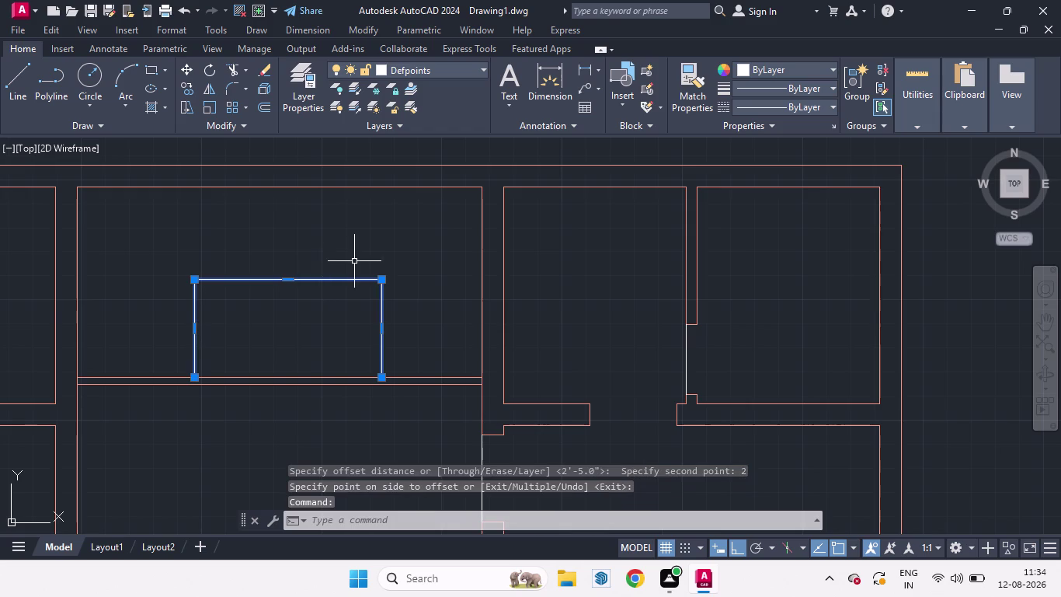
Offset the outline outward twice at 2 inches, creating two parallel copies.
key(o)
key(Return)
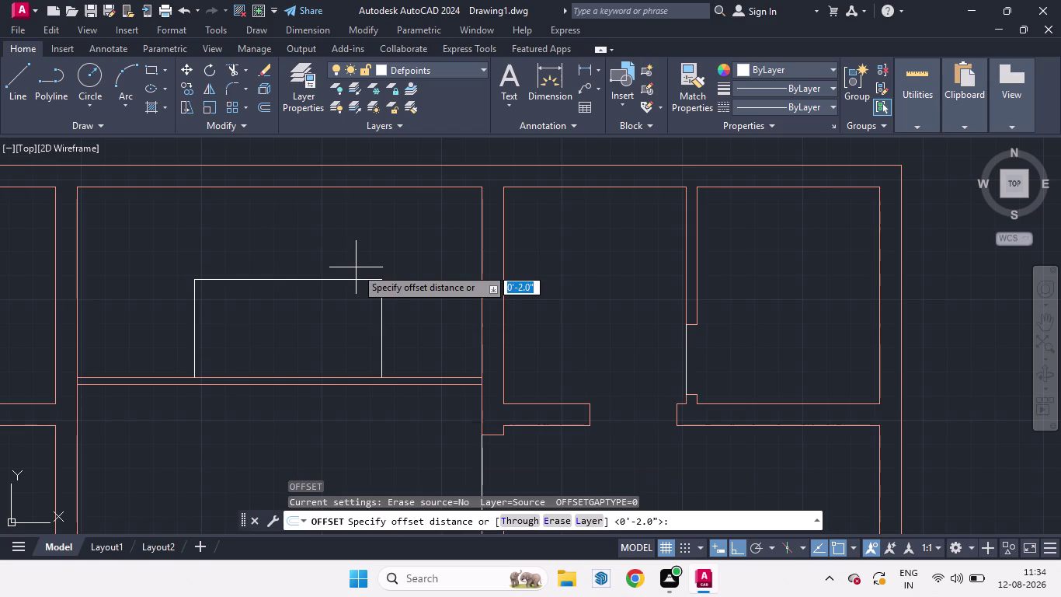
key(Return)
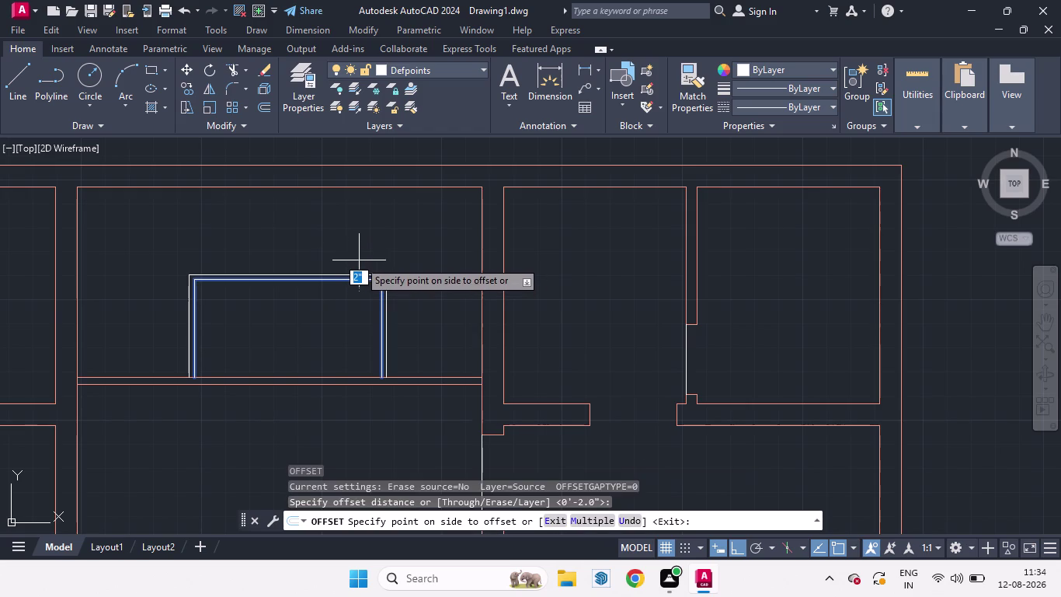
click(361, 256)
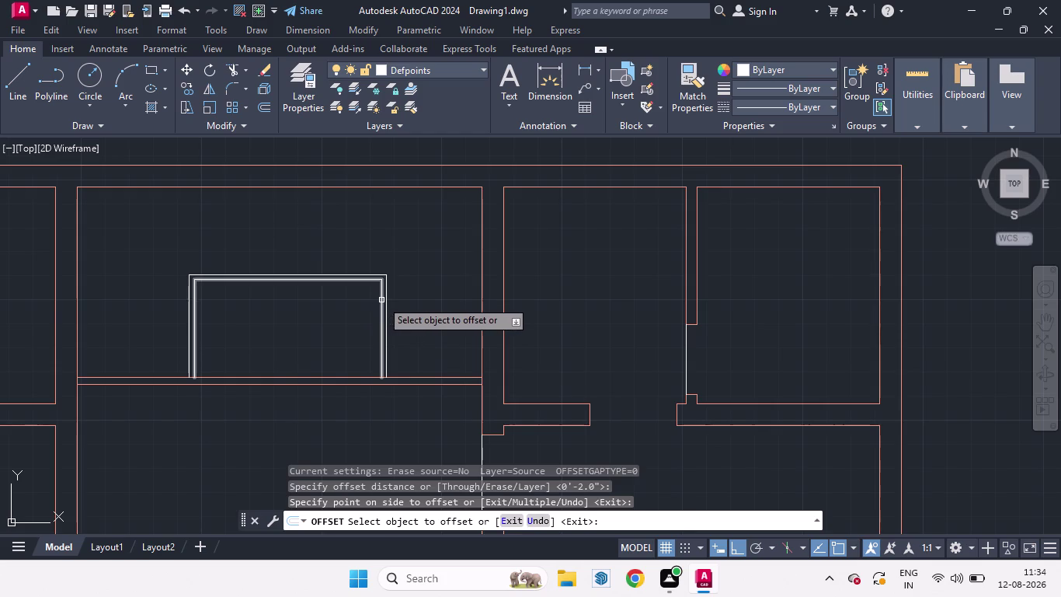
drag(381, 300, 366, 305)
click(366, 305)
key(space)
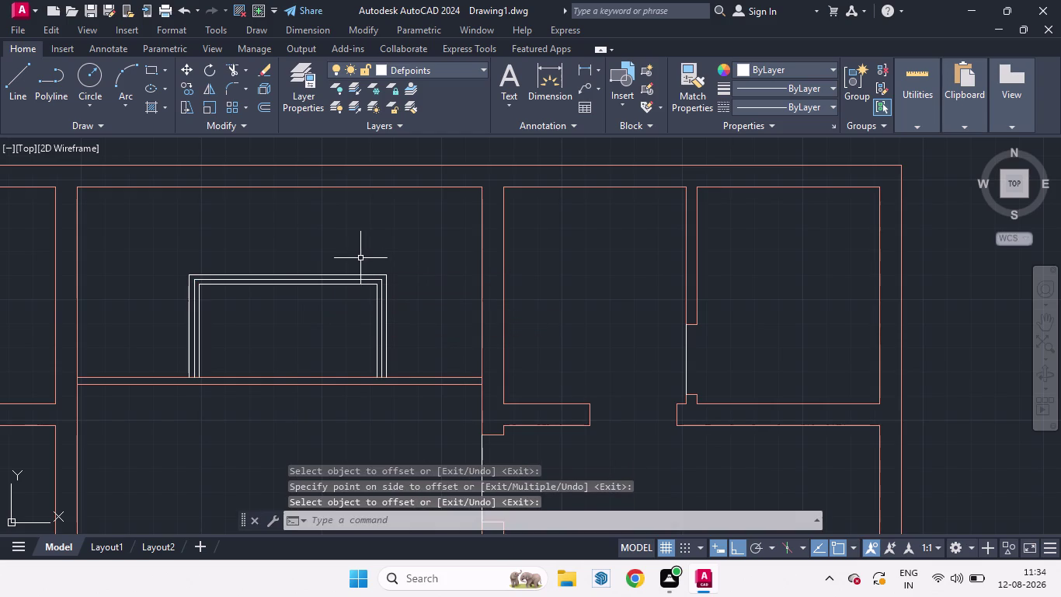
scroll(down, 3)
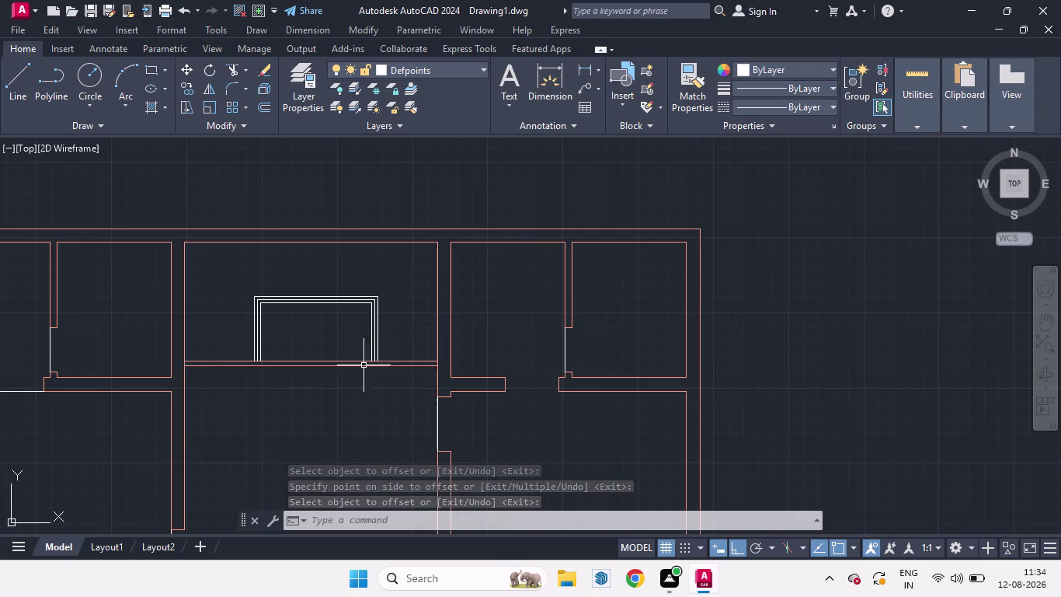
scroll(down, 3)
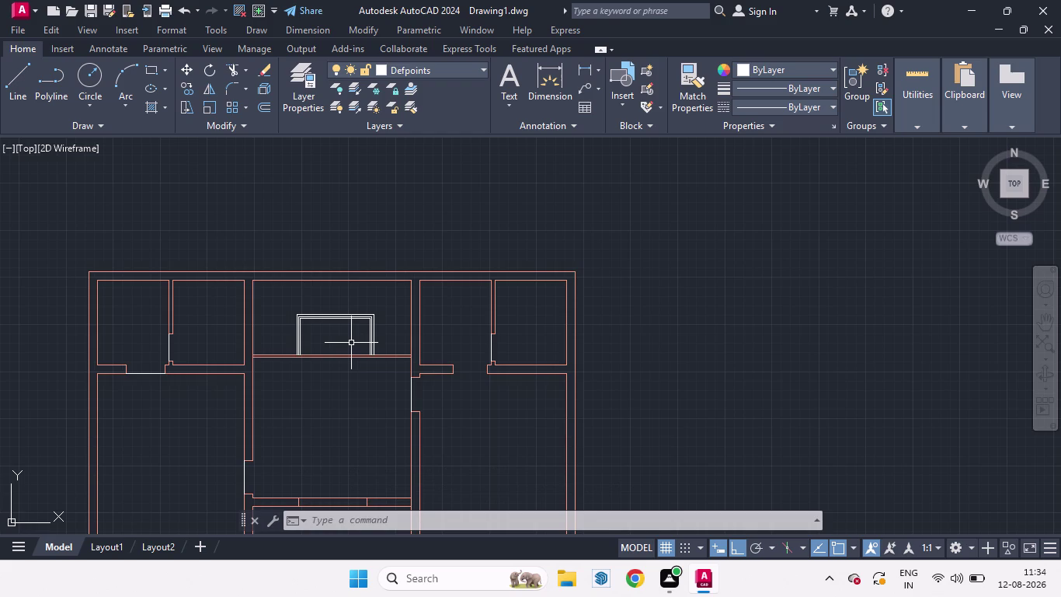
Draw a line from the stair wall base, 4 inches up, then left past the room wall.
key(l)
key(Return)
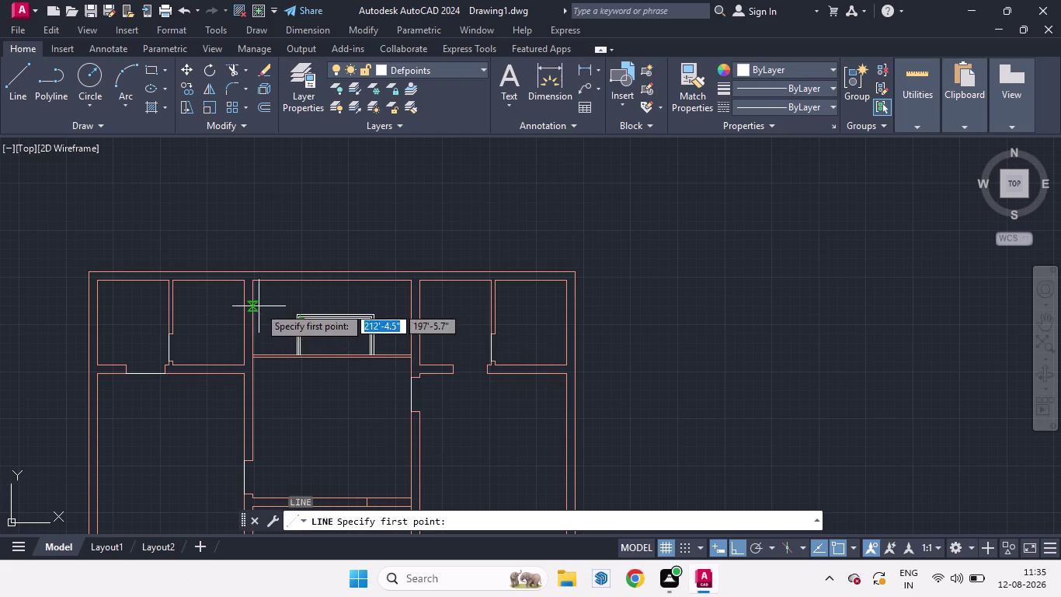
scroll(up, 3)
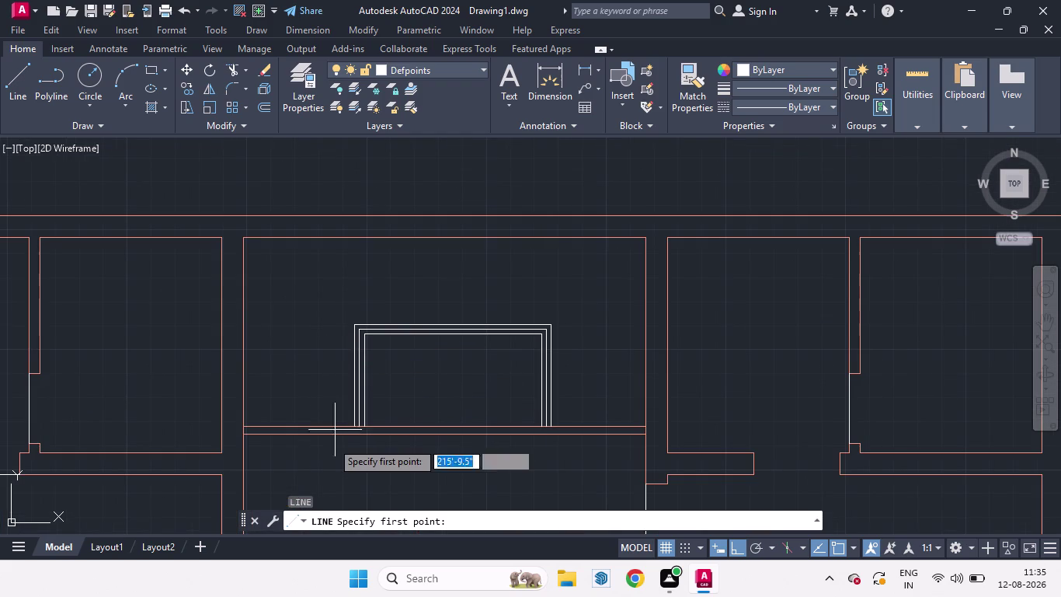
scroll(up, 3)
scroll(up, 3)
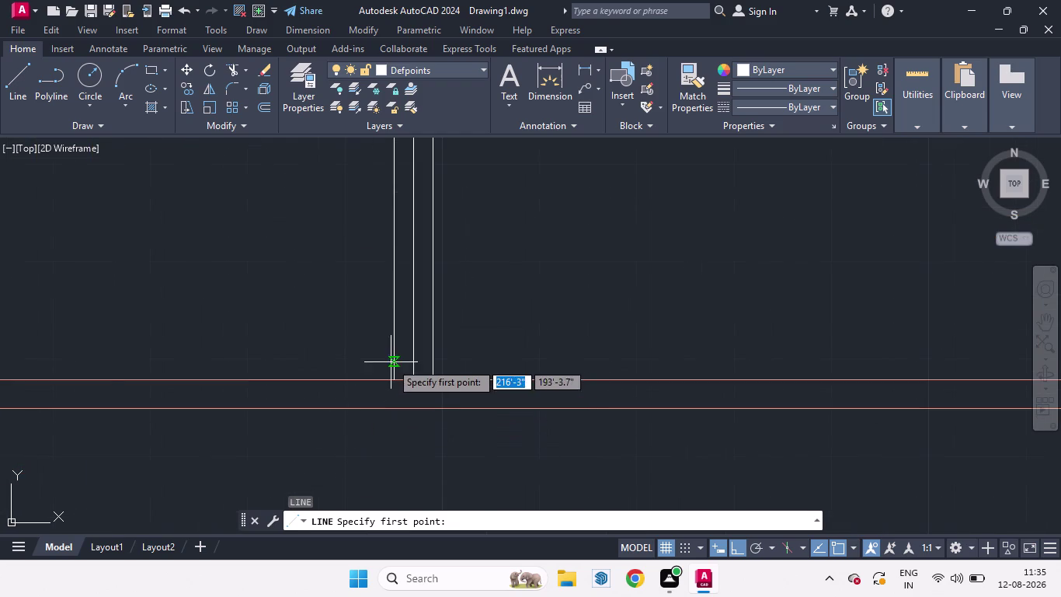
scroll(down, 3)
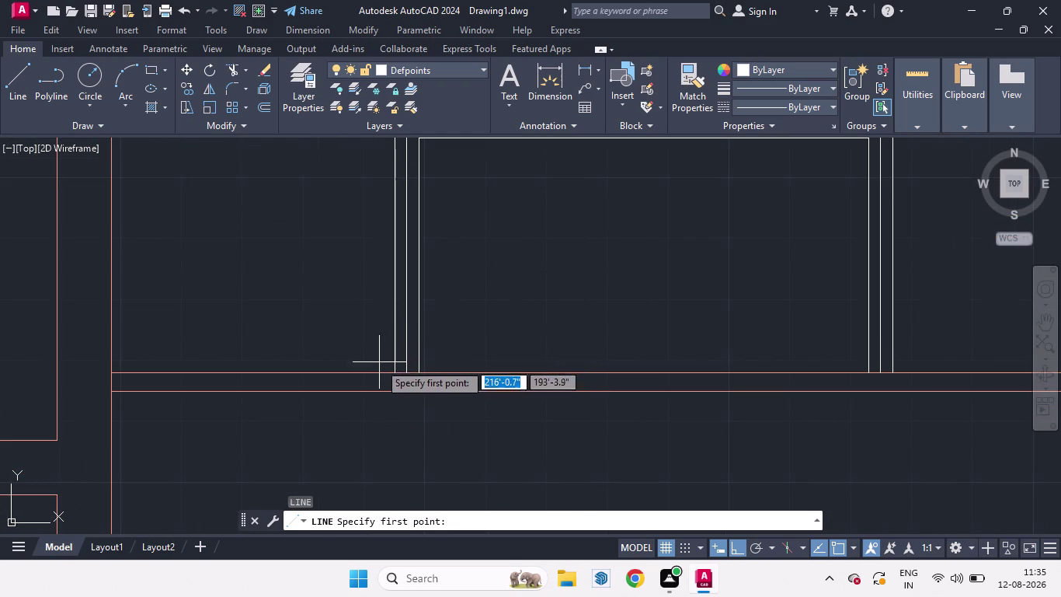
click(392, 372)
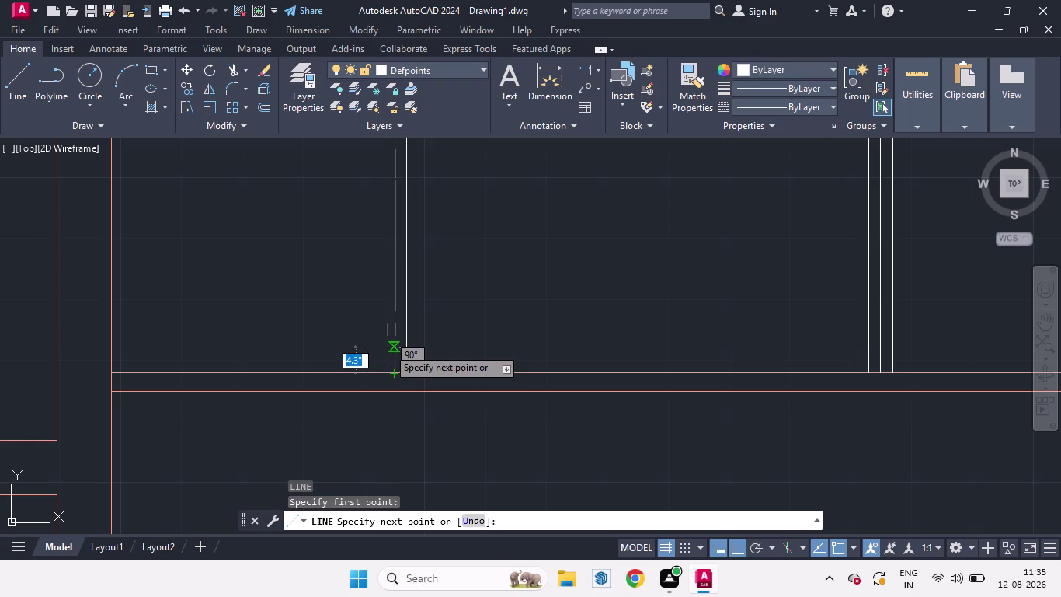
key(4)
key(Return)
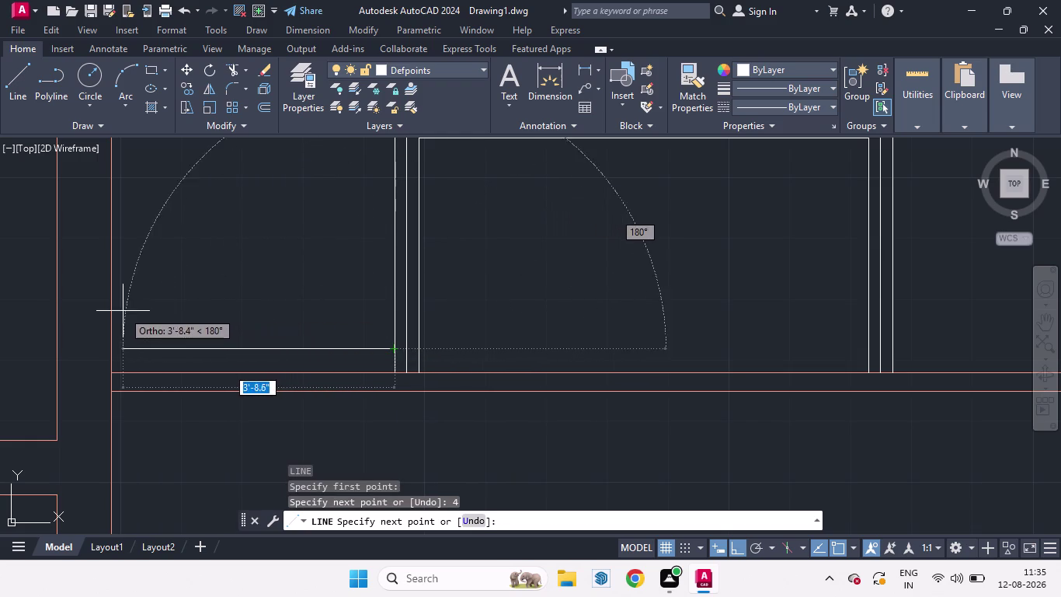
click(31, 329)
key(space)
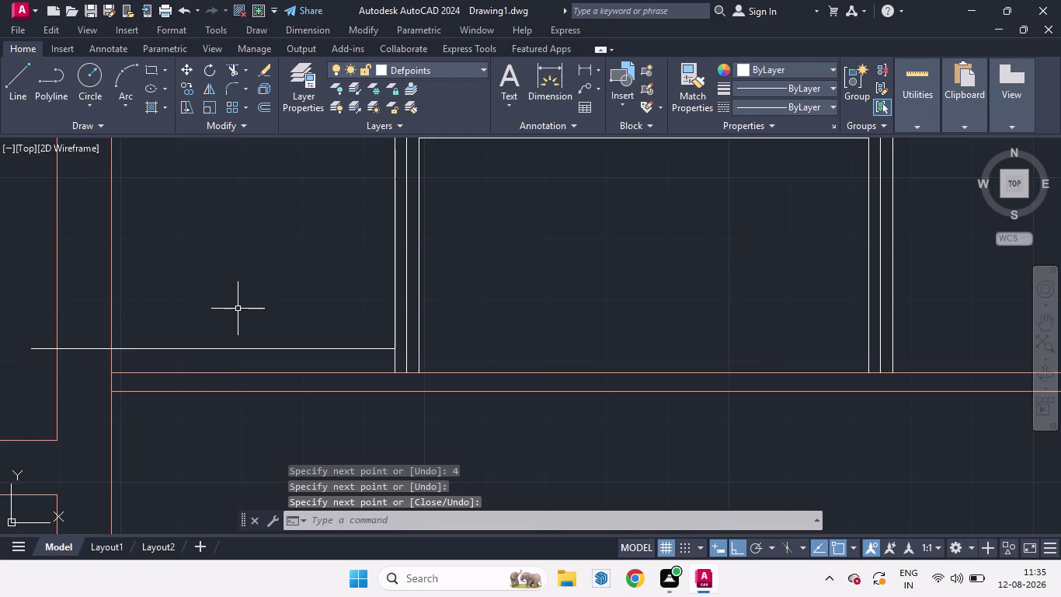
Fence-trim the line's overhang outside the left wall and select the tread line.
text(TR)
key(Return)
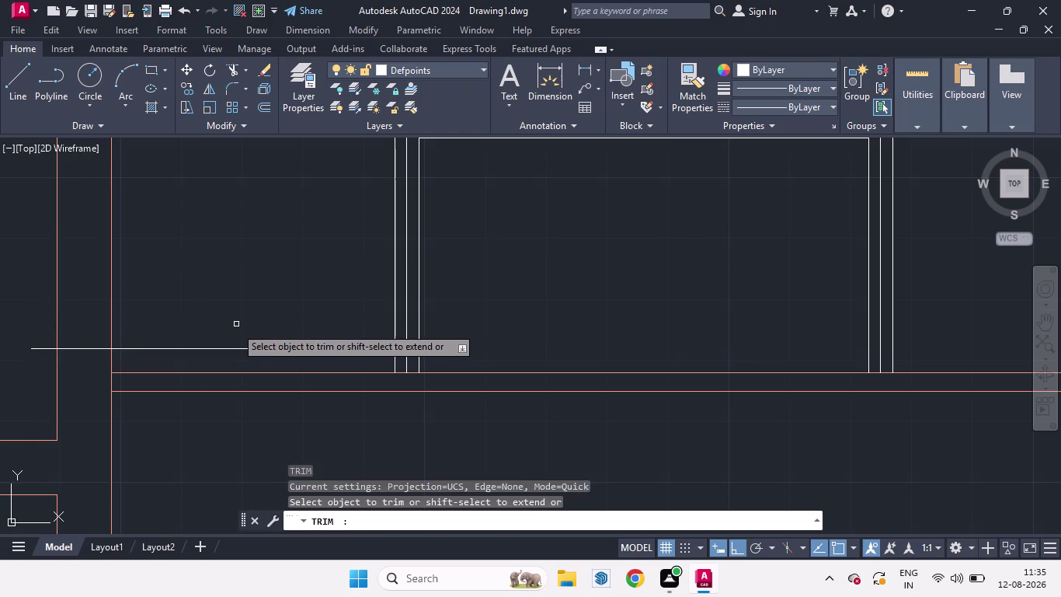
key(Return)
drag(89, 320, 85, 384)
drag(39, 329, 38, 382)
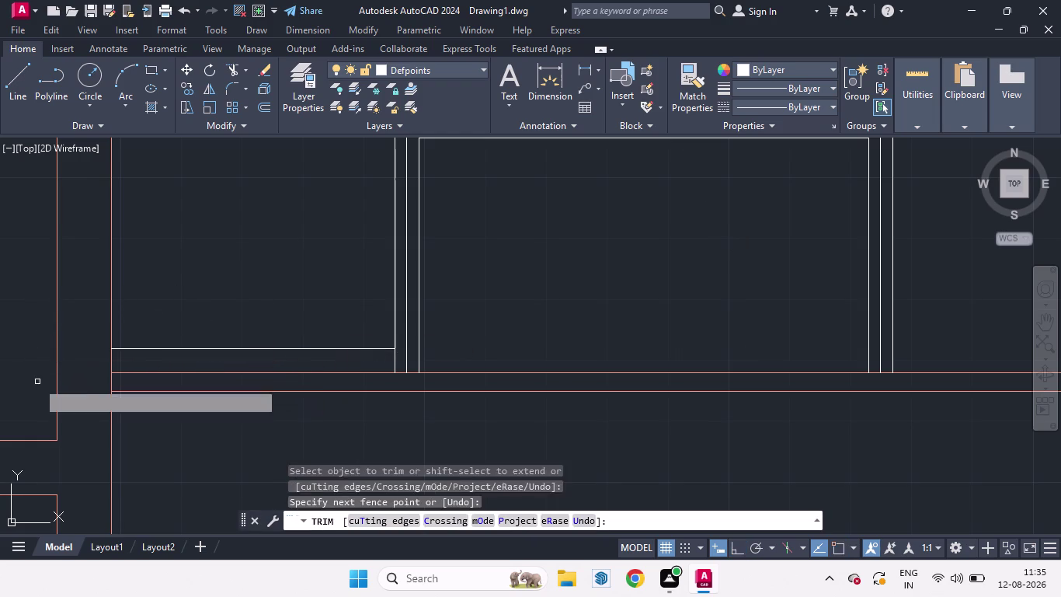
key(space)
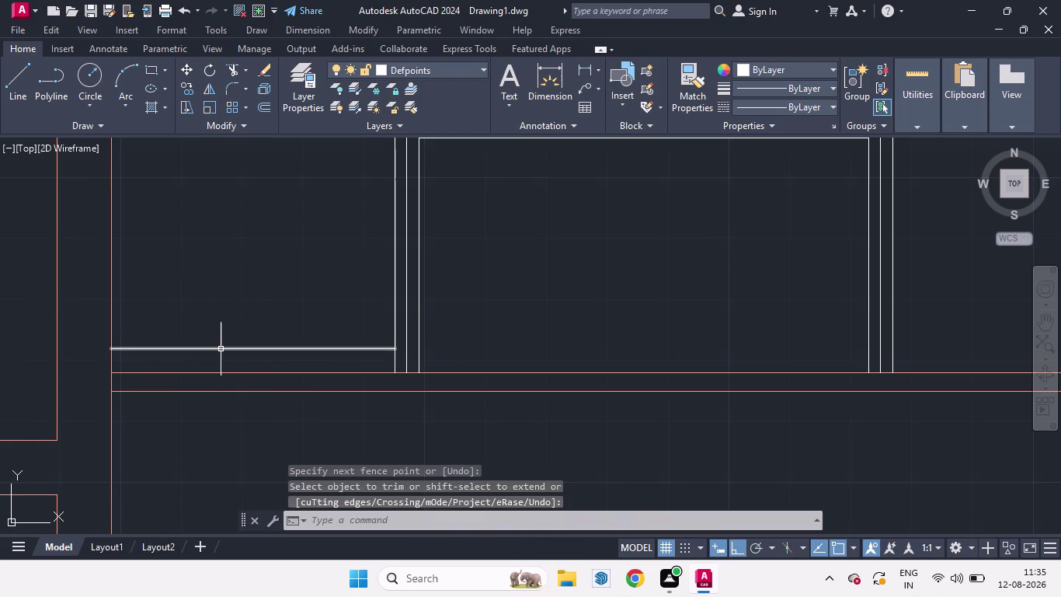
click(221, 348)
Copy the tread line 4 inches up, switching to Array with 4 items.
key(c)
key(o)
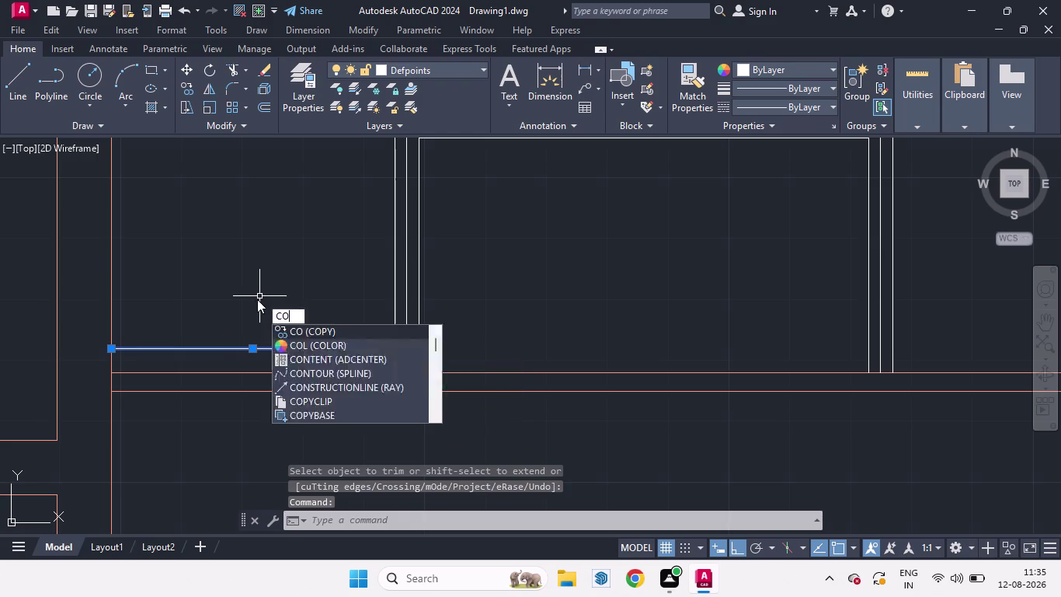
key(Return)
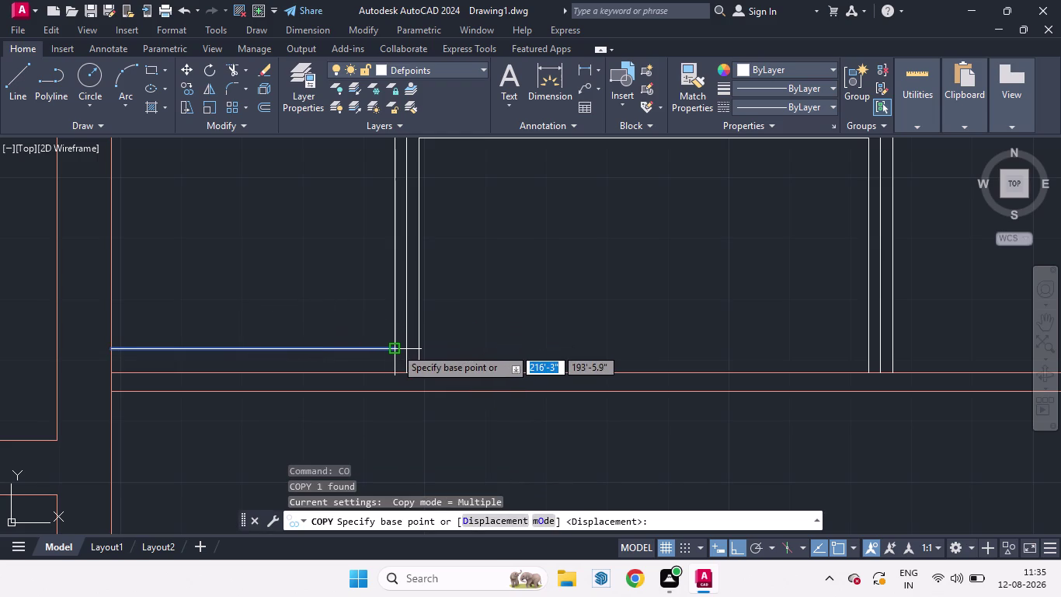
click(395, 348)
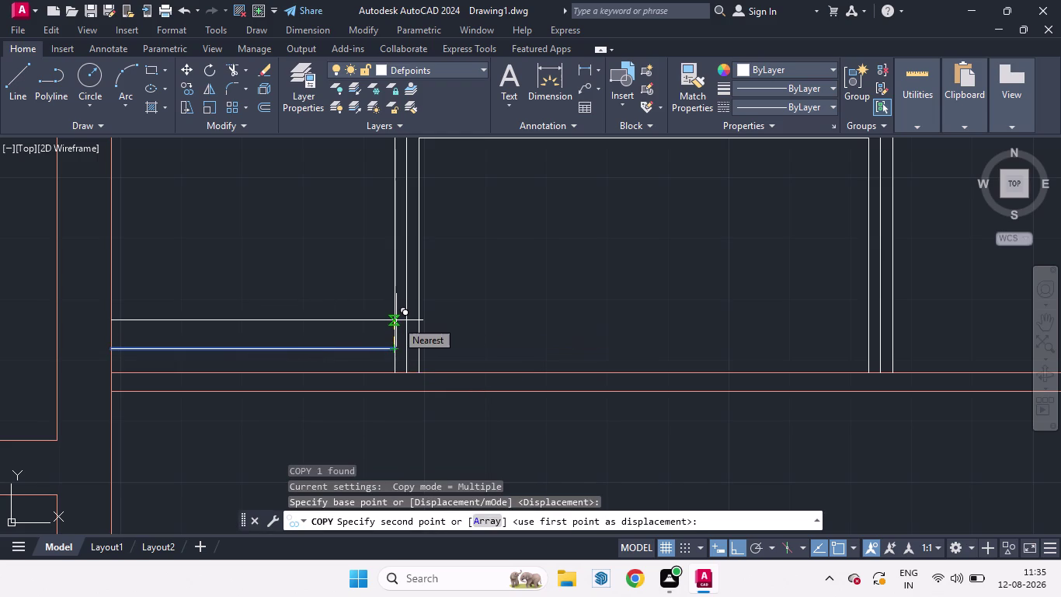
key(4)
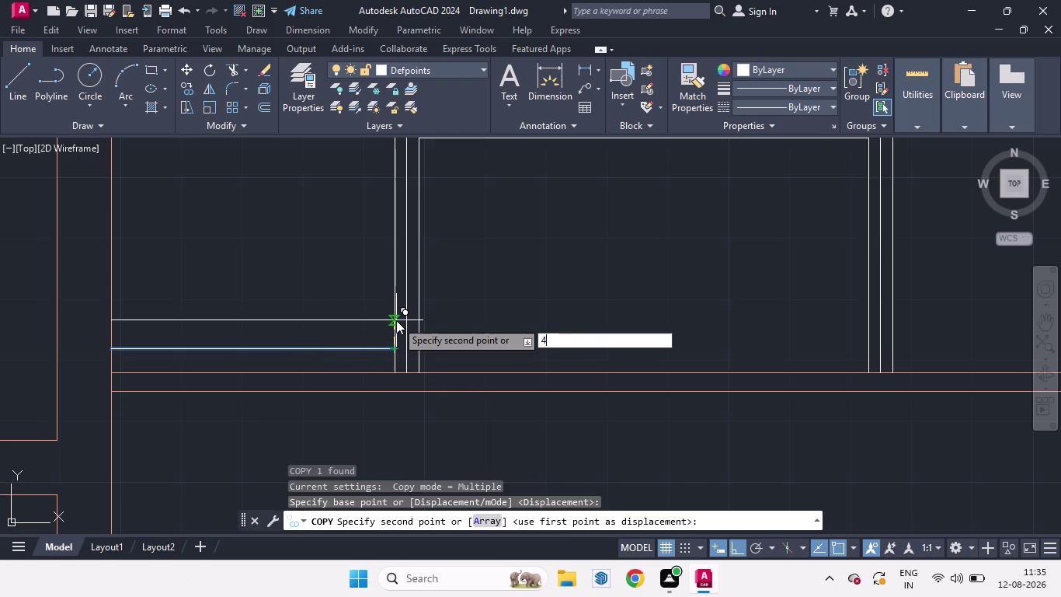
key(Return)
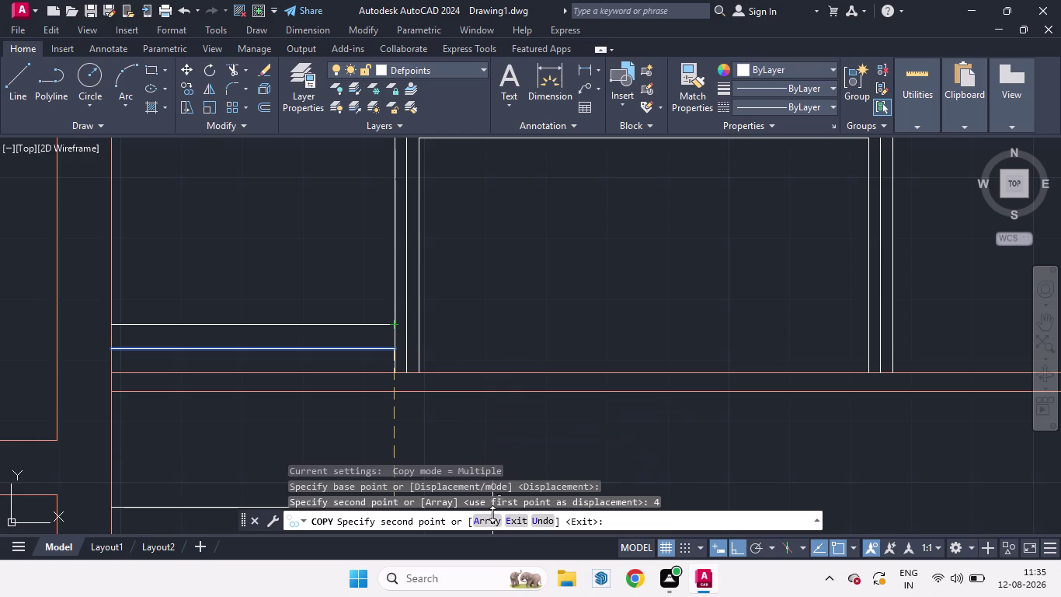
click(493, 517)
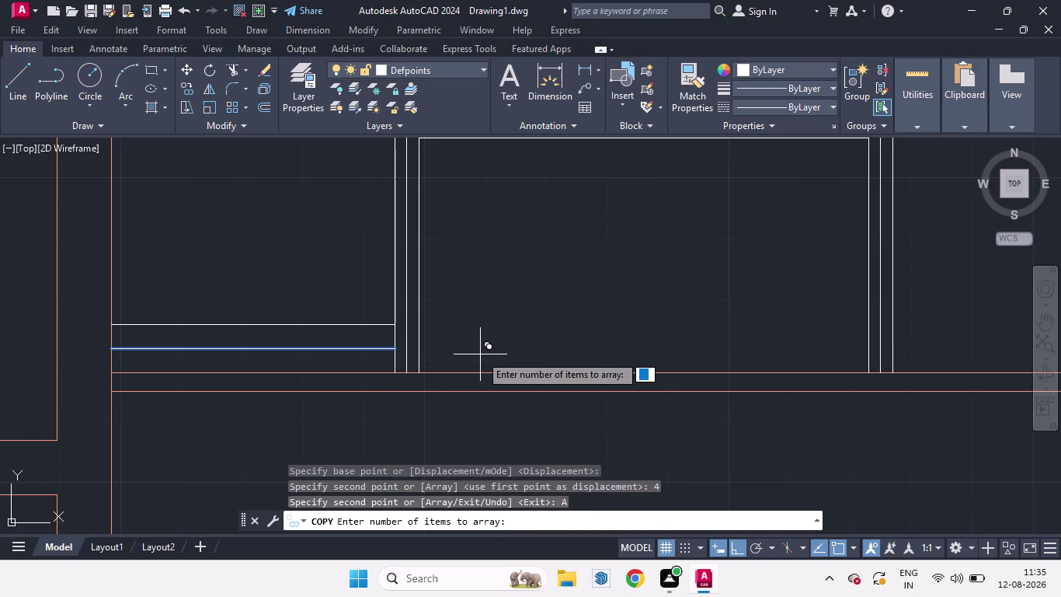
key(4)
key(Return)
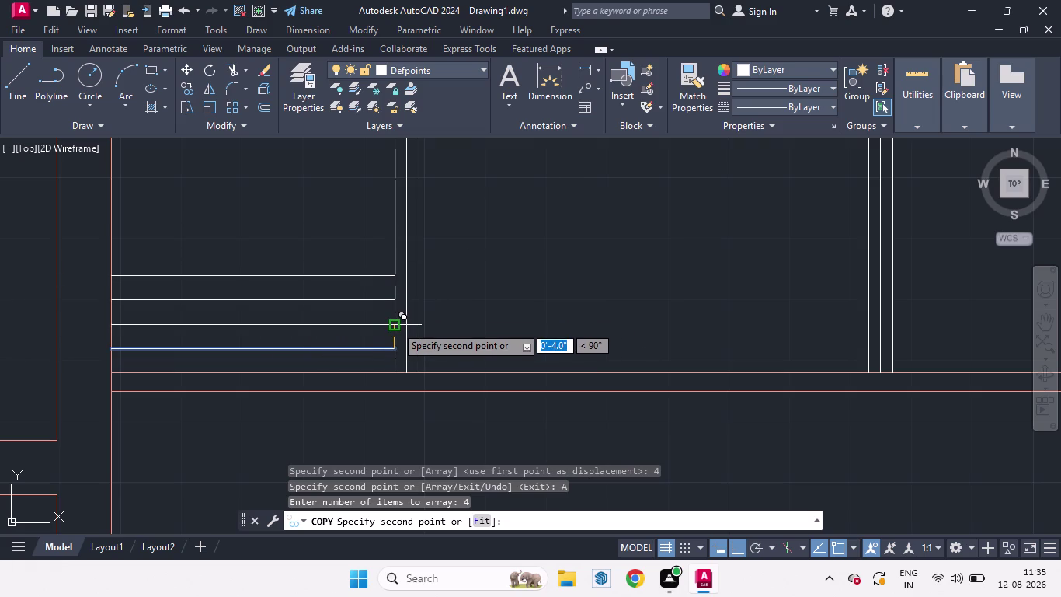
Cancel the copy operation and delete the extra tread line.
scroll(down, 3)
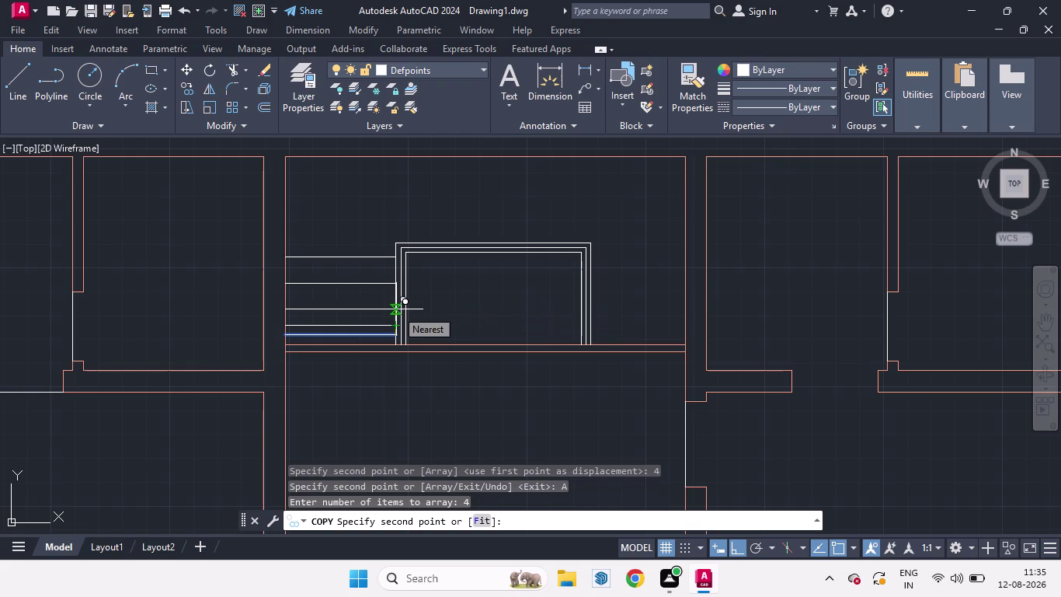
key(ctrl+z)
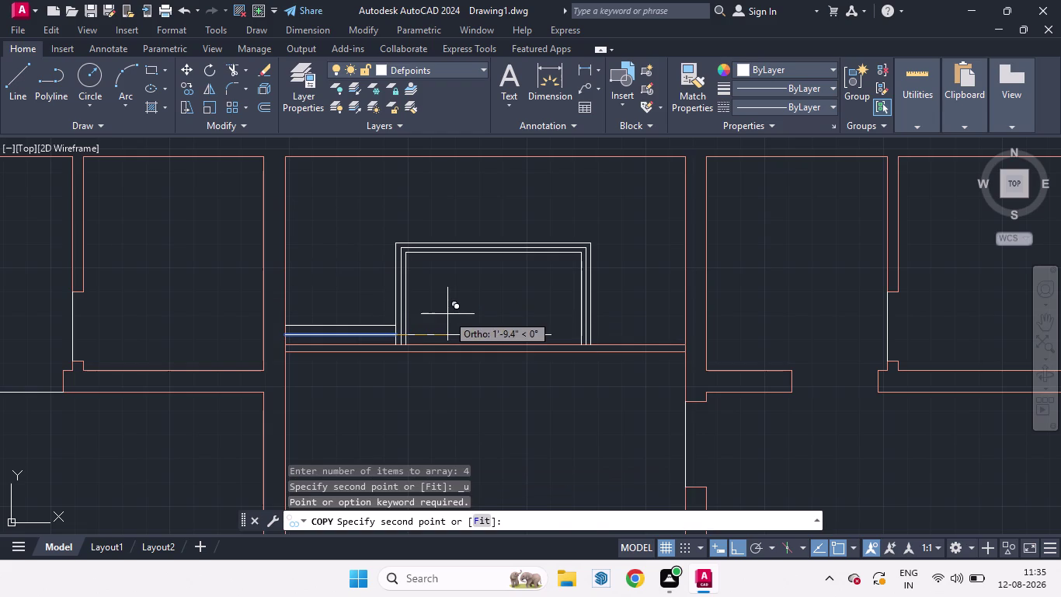
key(Escape)
key(Escape)
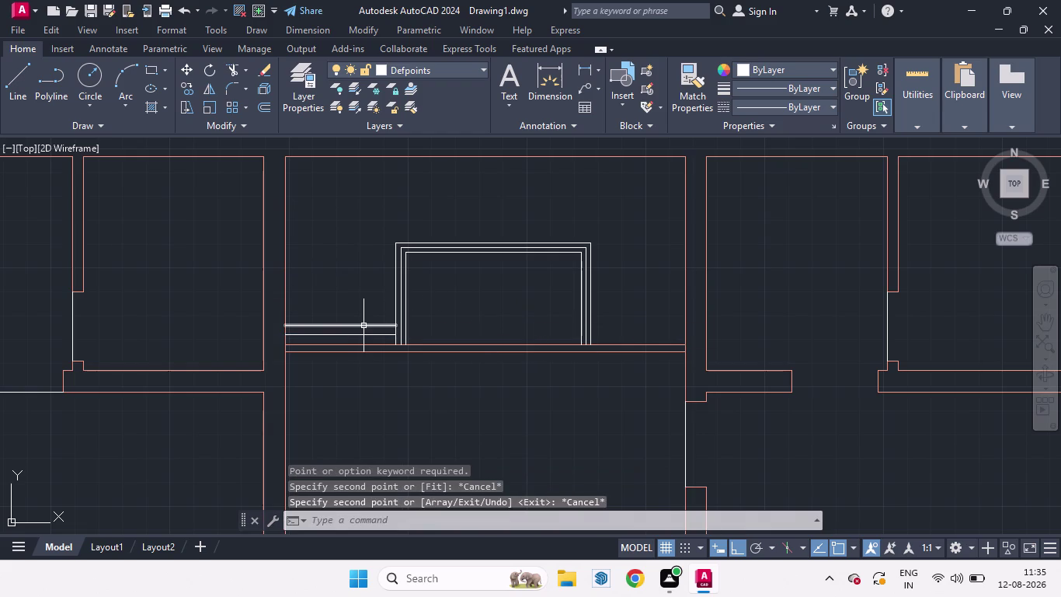
click(364, 334)
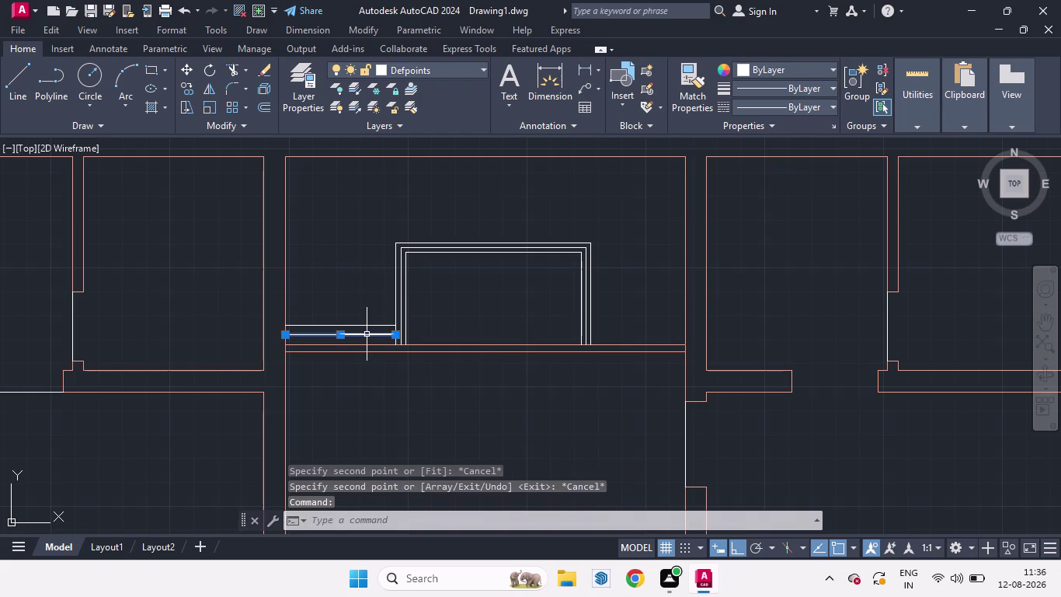
key(Delete)
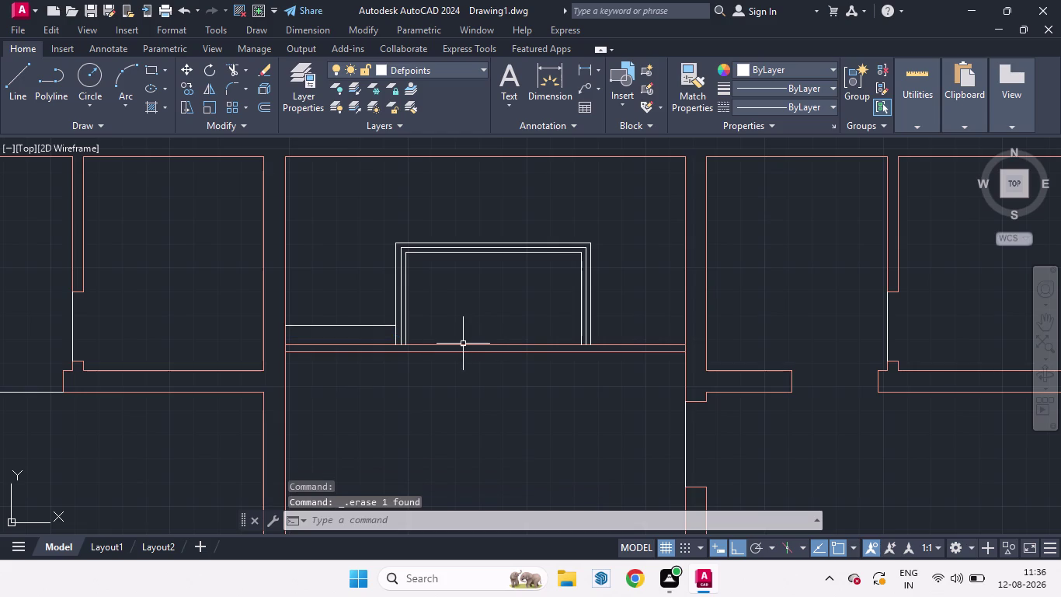
key(d)
text(L)
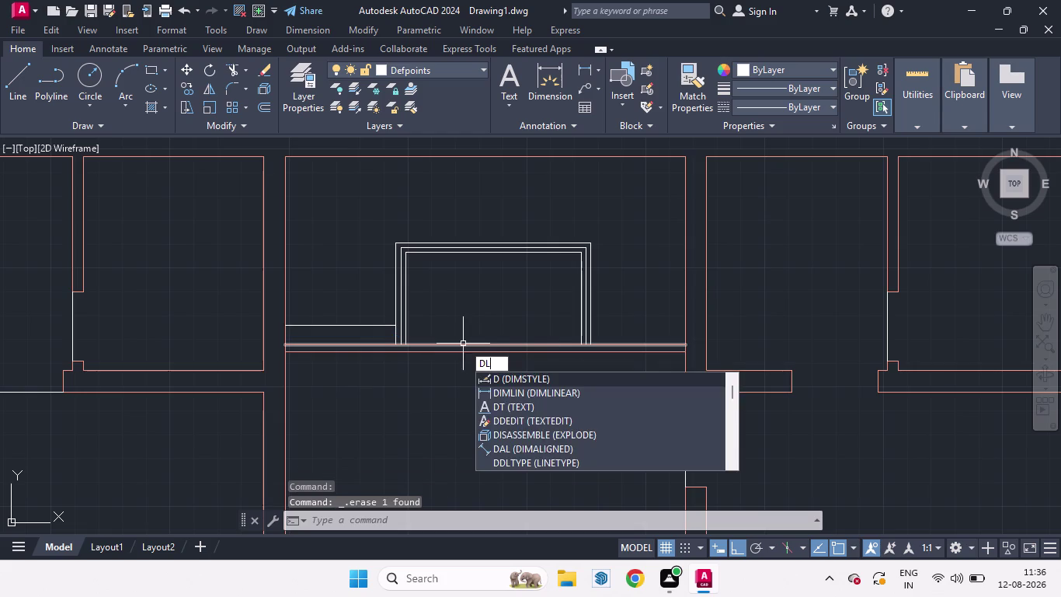
text(I)
key(Return)
scroll(up, 3)
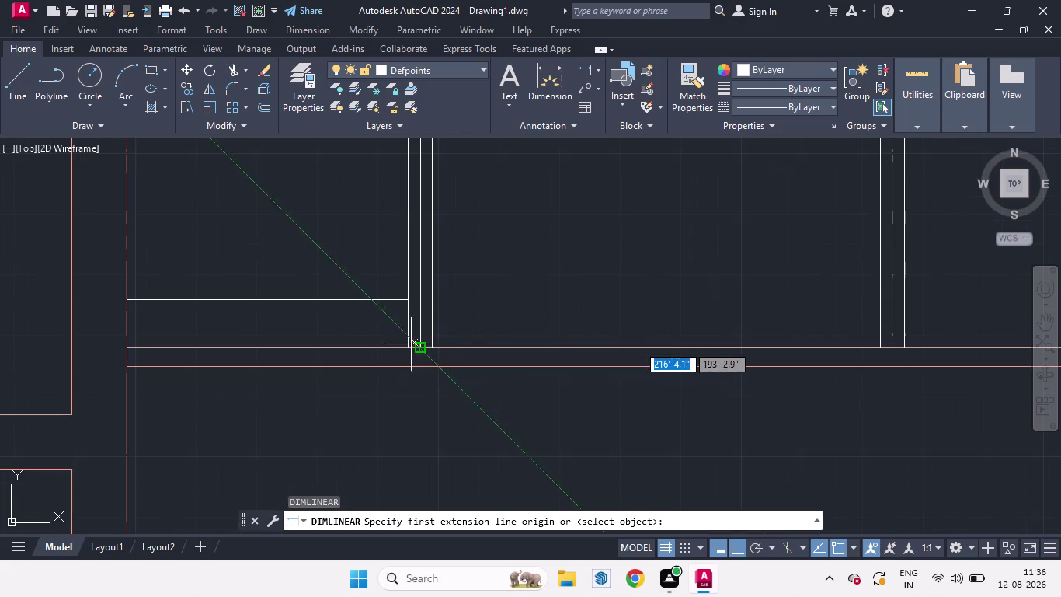
click(411, 345)
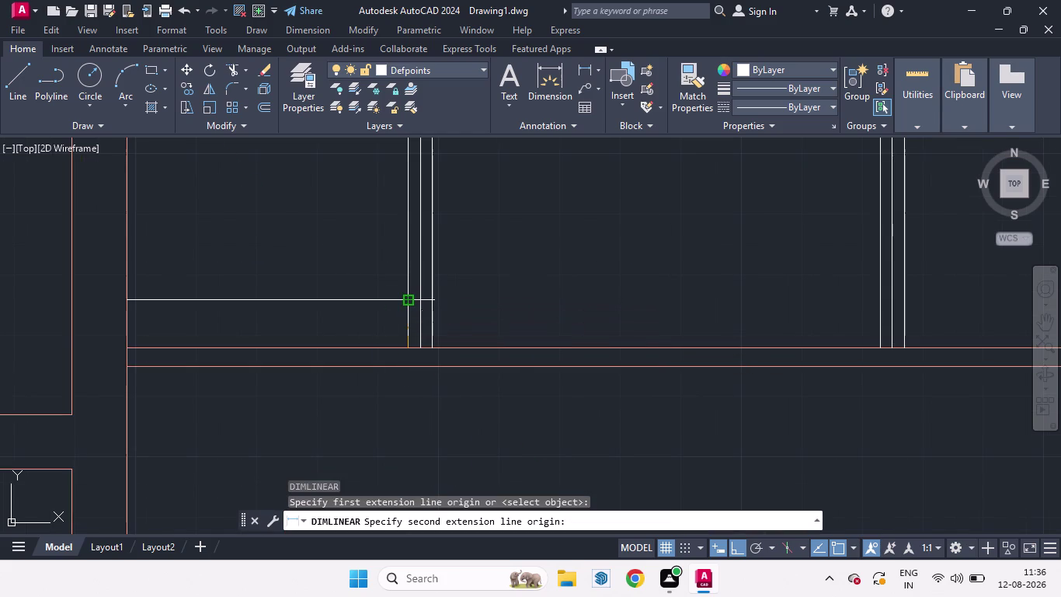
key(space)
scroll(down, 3)
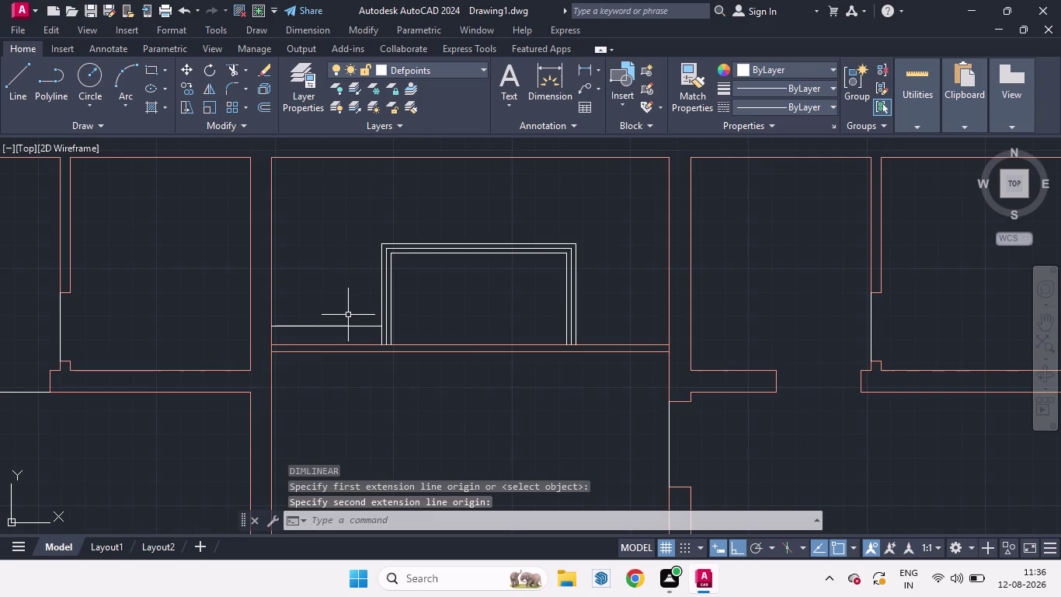
key(o)
key(Return)
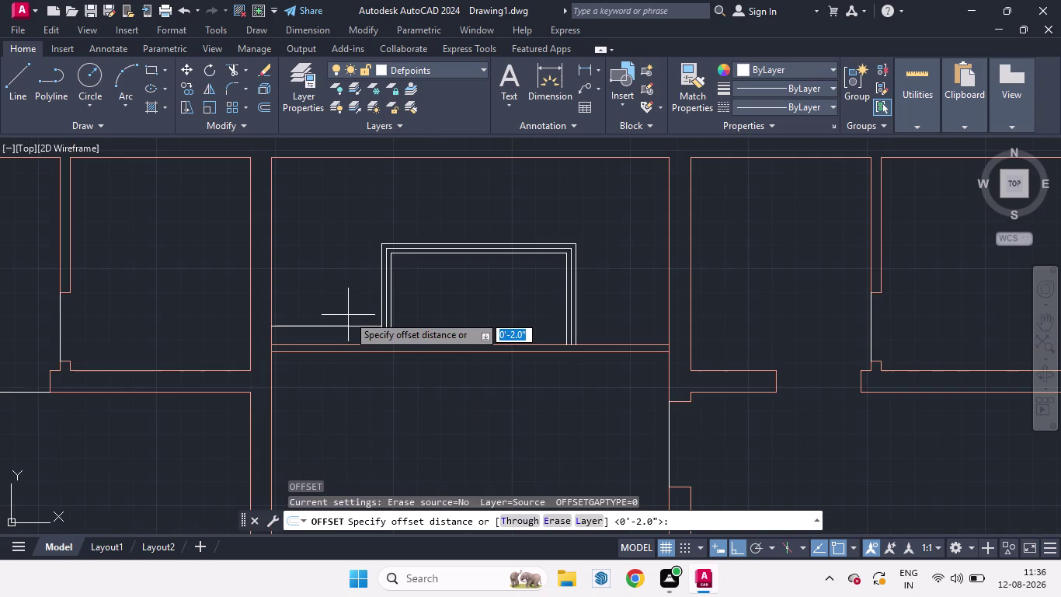
key(Escape)
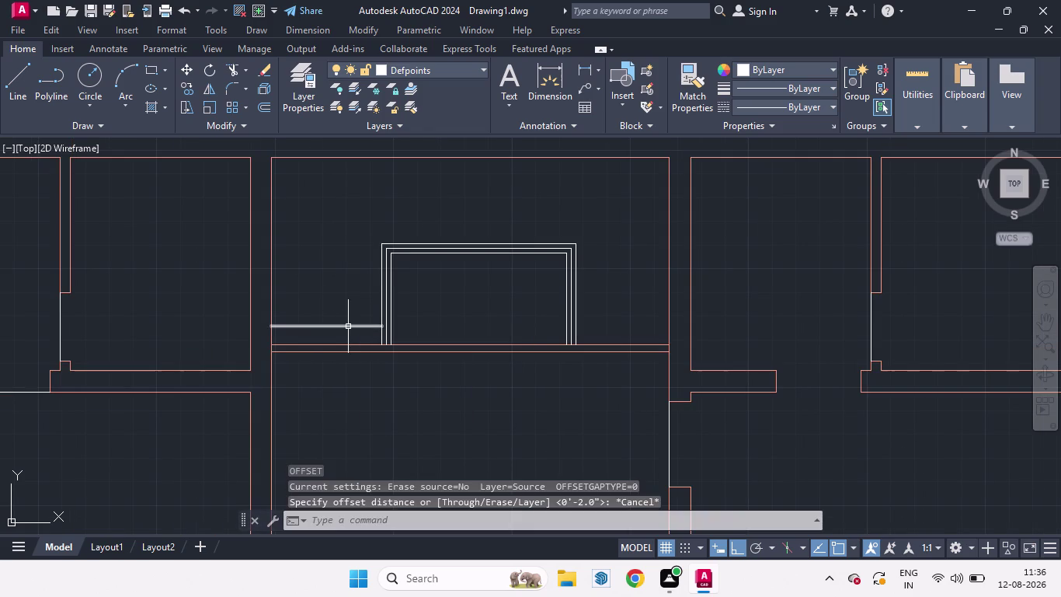
click(348, 326)
text(CO)
key(Return)
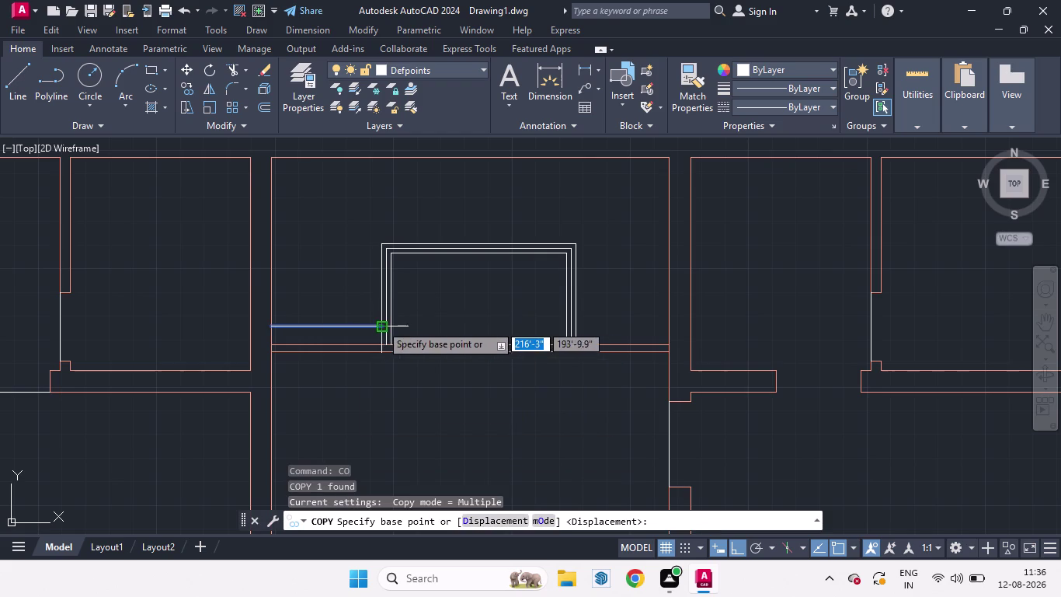
Copy the tread line upward as four evenly spaced copies at 8 inch spacing.
click(380, 324)
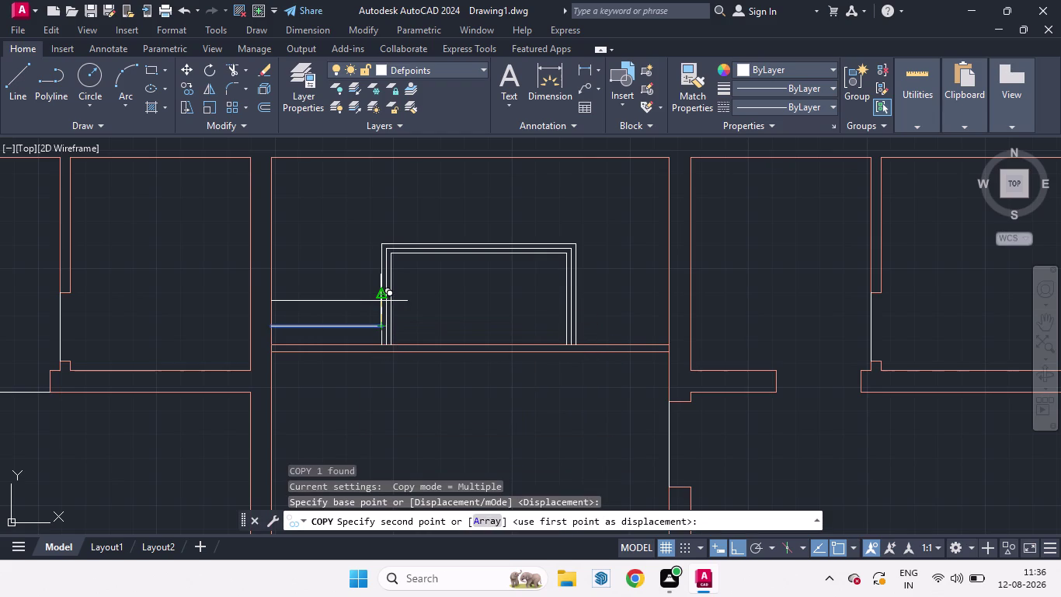
key(8)
key(Return)
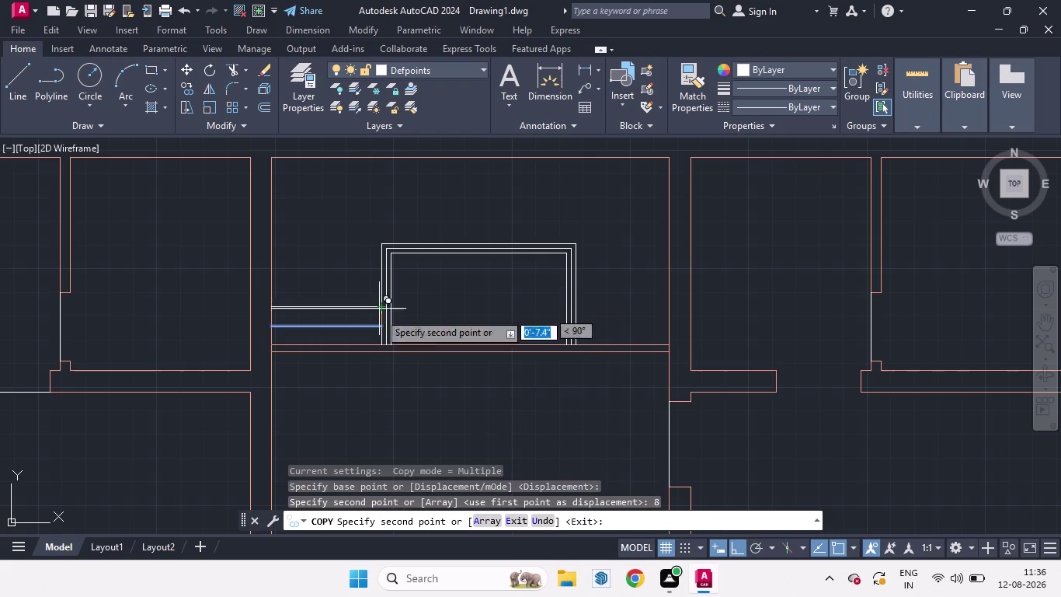
click(495, 524)
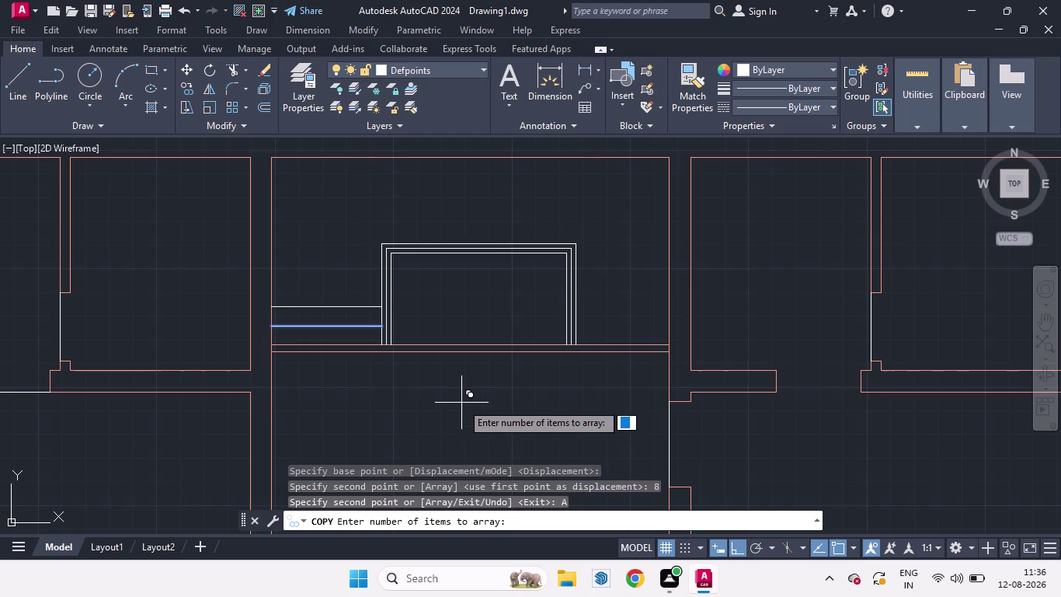
key(4)
key(Return)
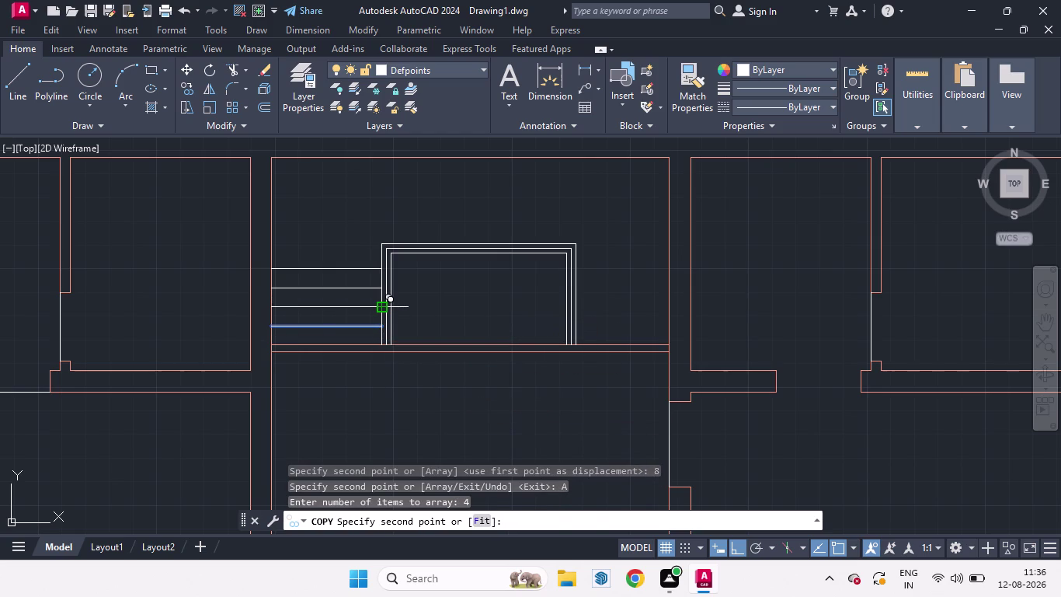
click(383, 309)
key(space)
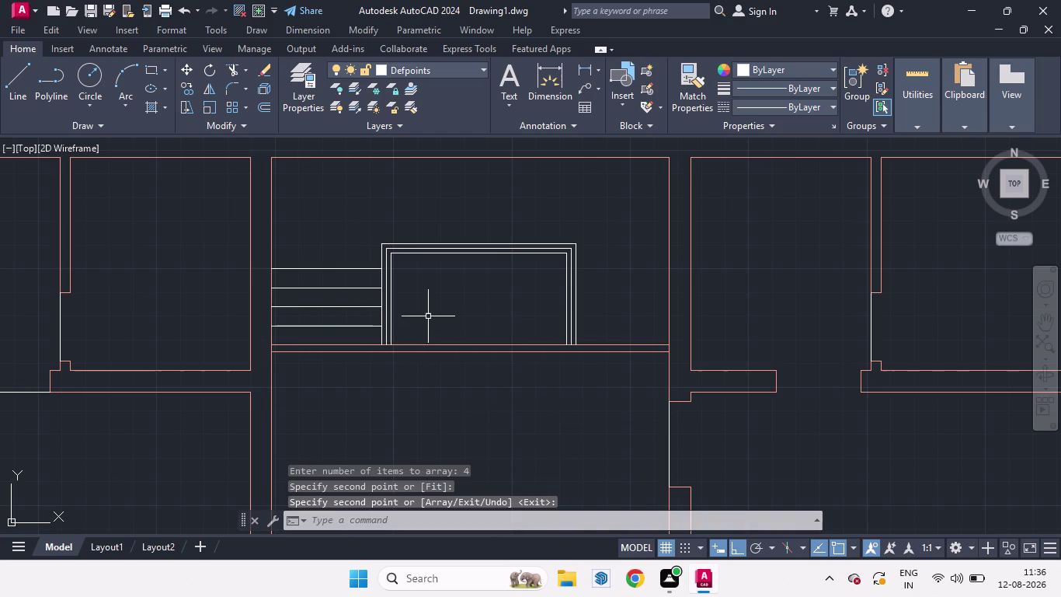
Copy the four step lines from the bottom line's right end across to the right wall.
click(348, 336)
click(331, 254)
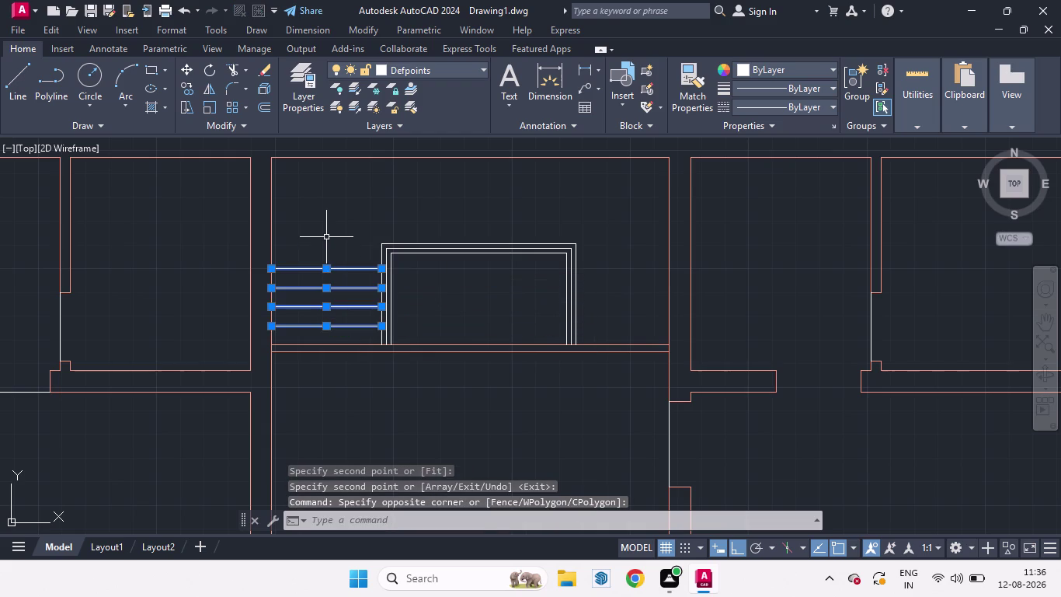
text(C)
text(O)
key(Return)
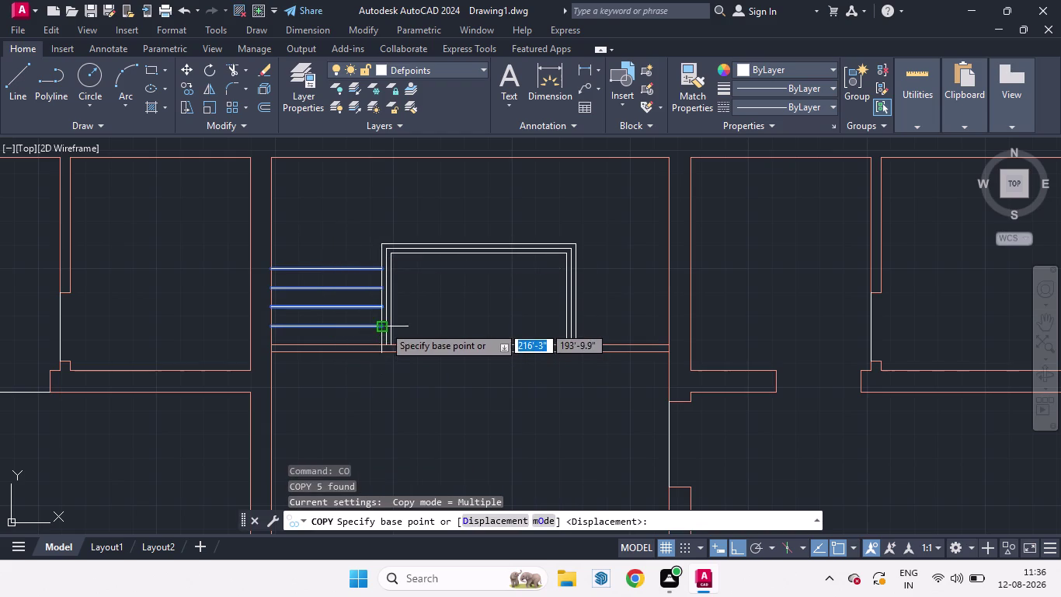
click(384, 325)
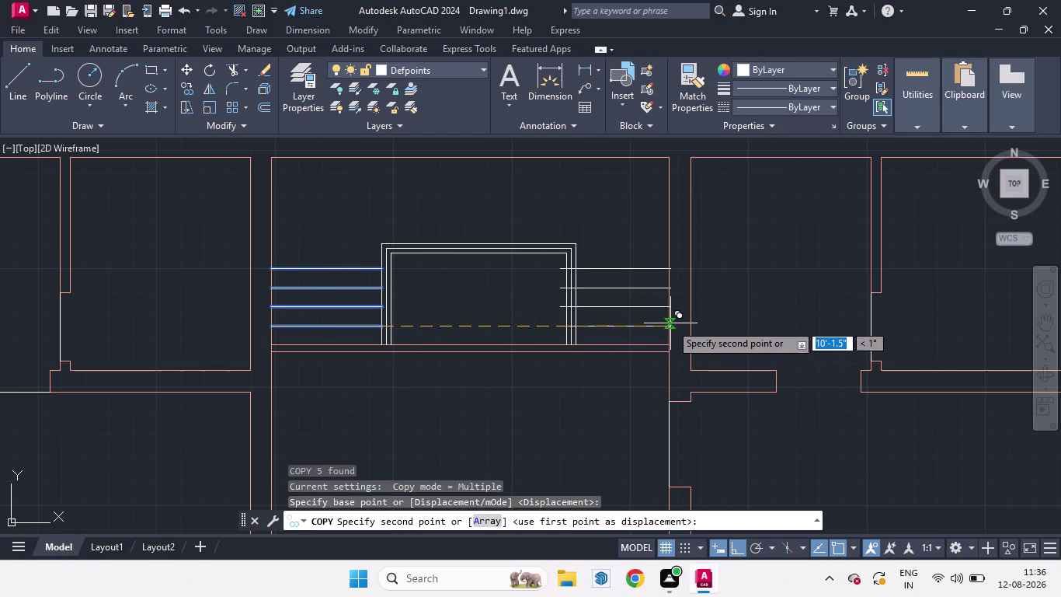
scroll(up, 3)
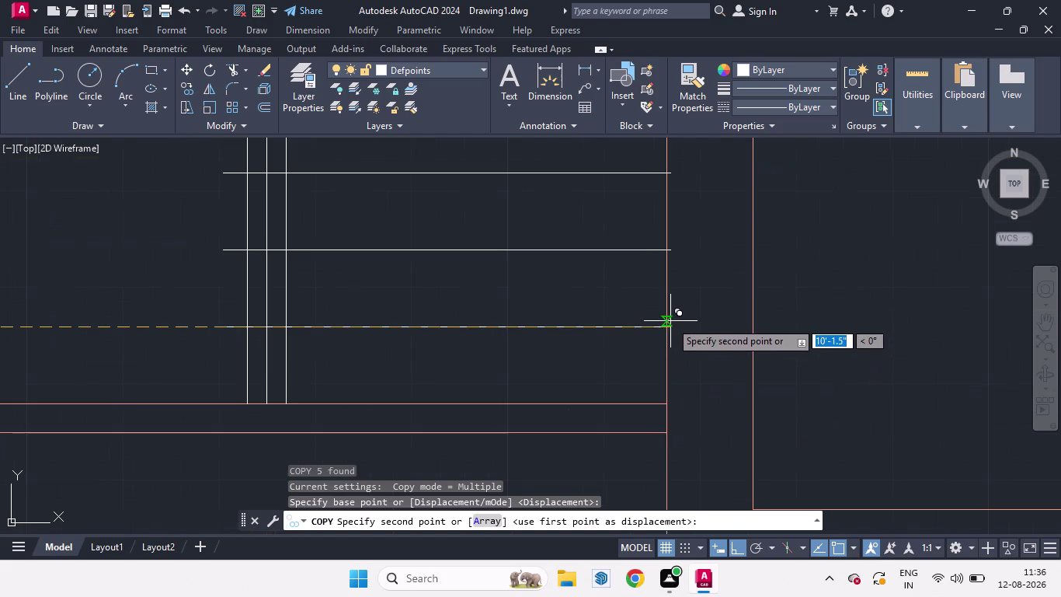
scroll(down, 3)
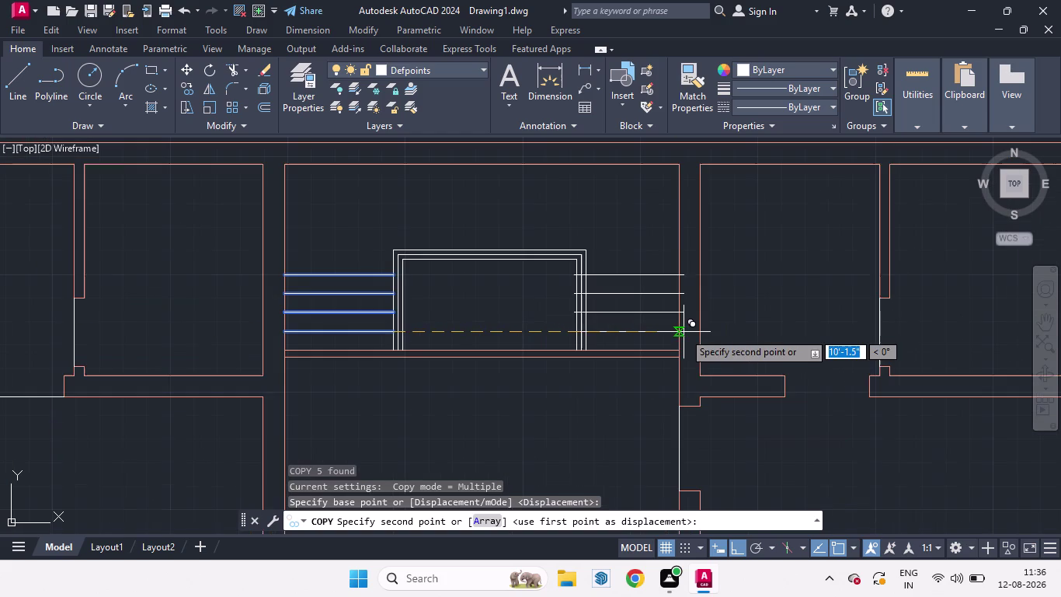
scroll(up, 3)
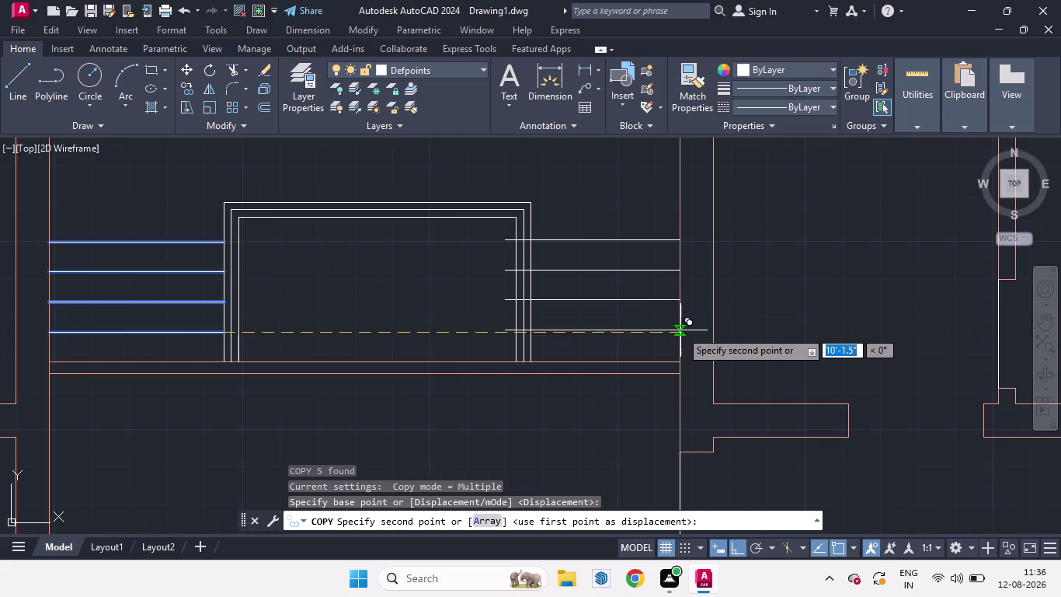
click(681, 330)
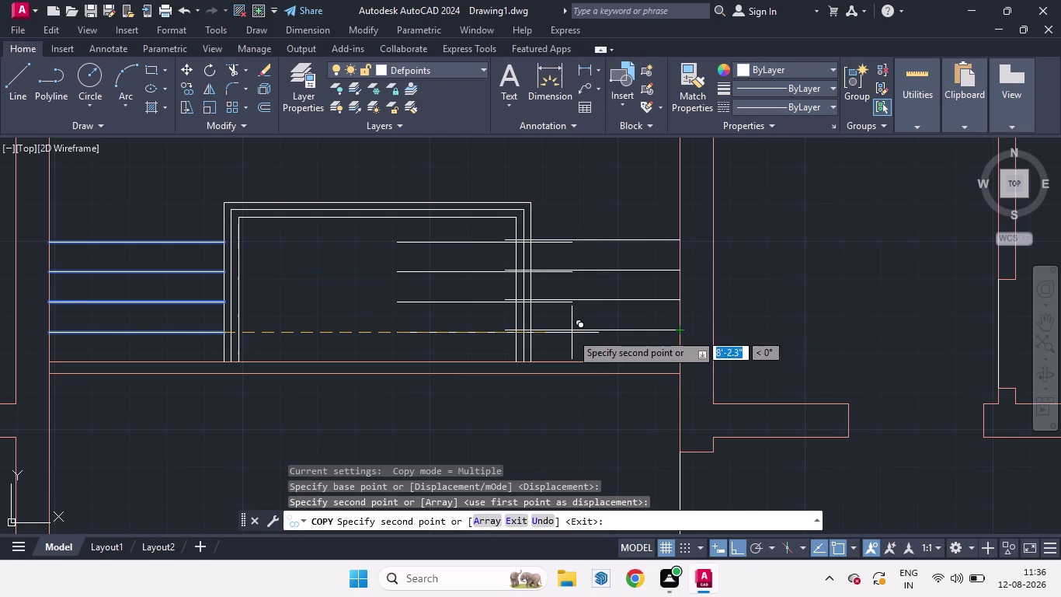
key(space)
scroll(down, 3)
scroll(up, 3)
scroll(down, 3)
scroll(up, 3)
drag(490, 248, 466, 239)
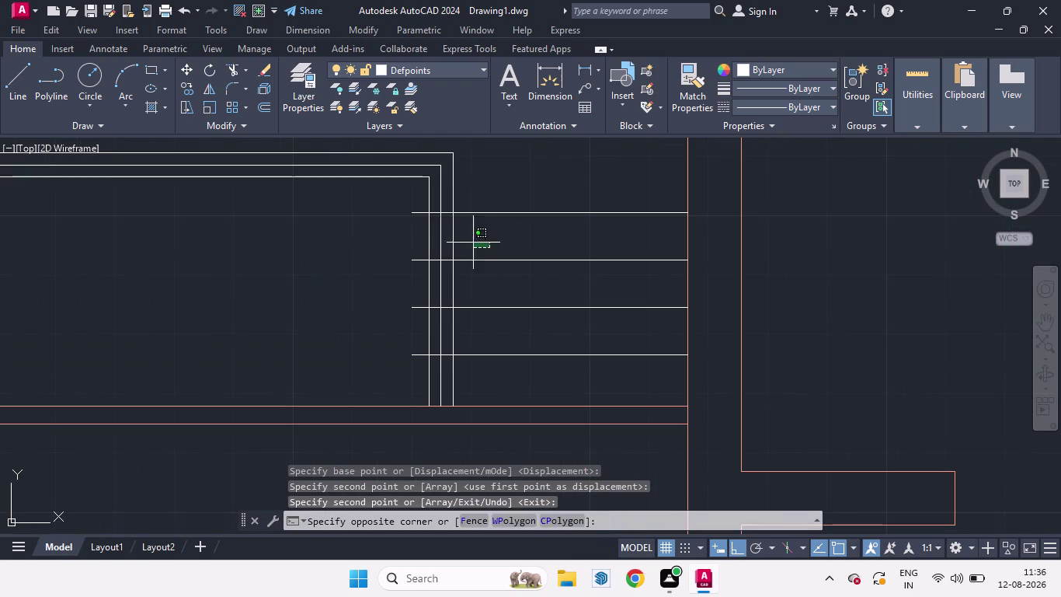
Select the three-line frame and start scaling it, then cancel this first attempt.
drag(466, 238, 419, 226)
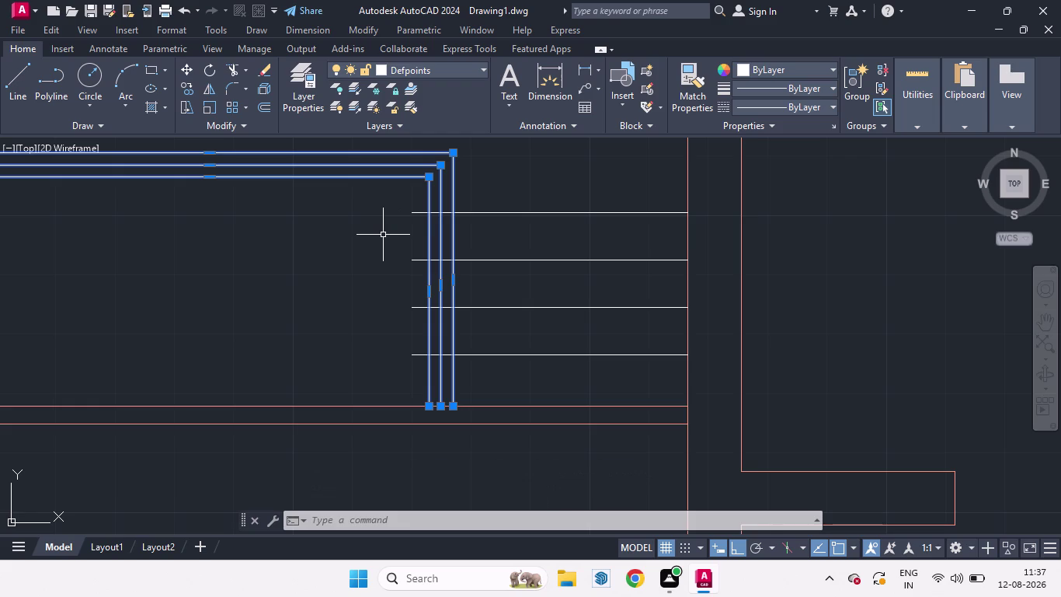
text(SC)
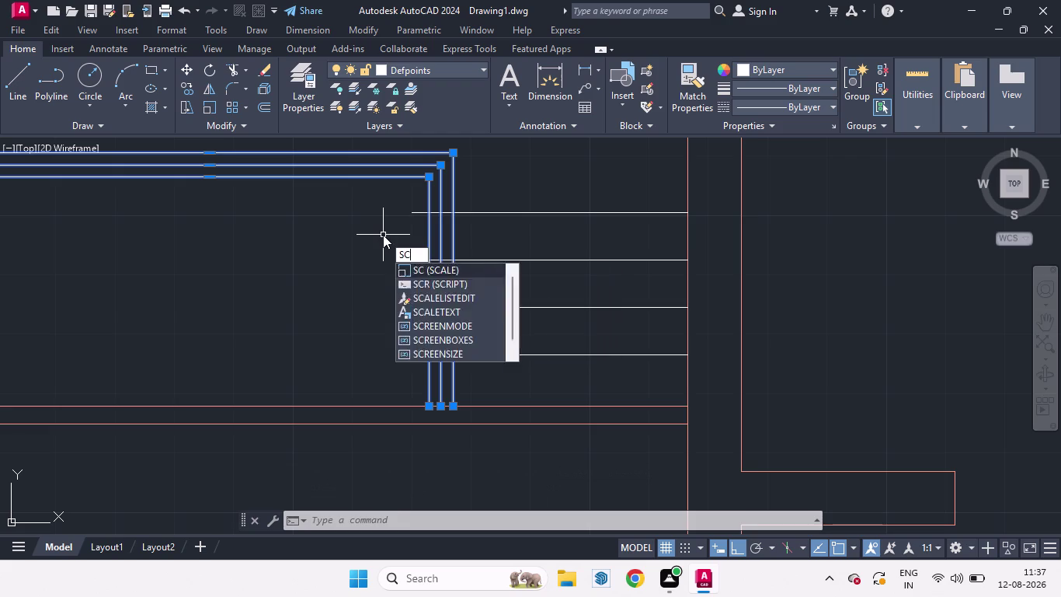
key(Return)
scroll(down, 3)
scroll(up, 3)
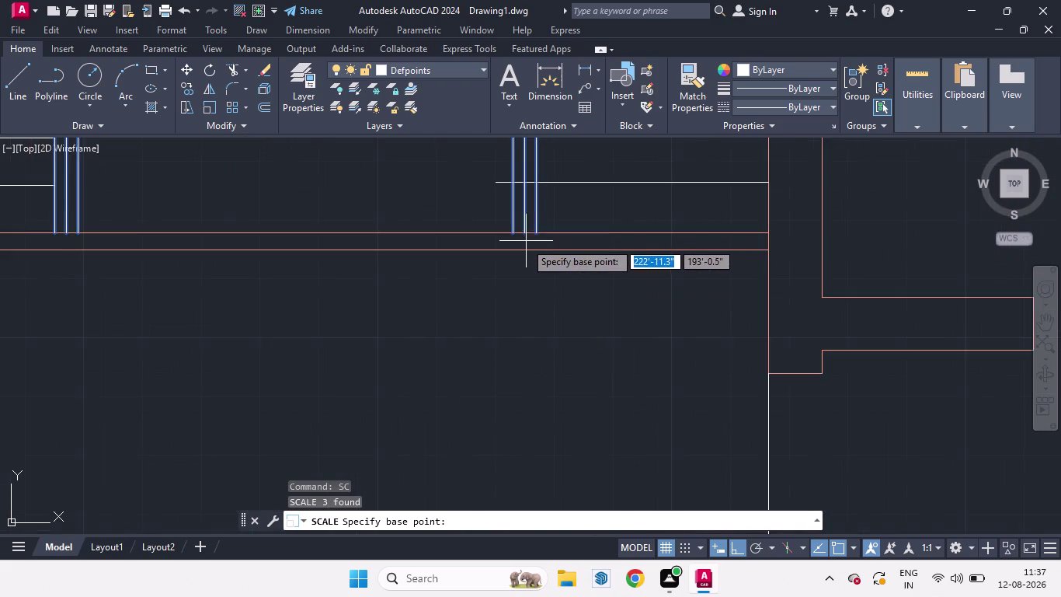
scroll(down, 3)
click(536, 244)
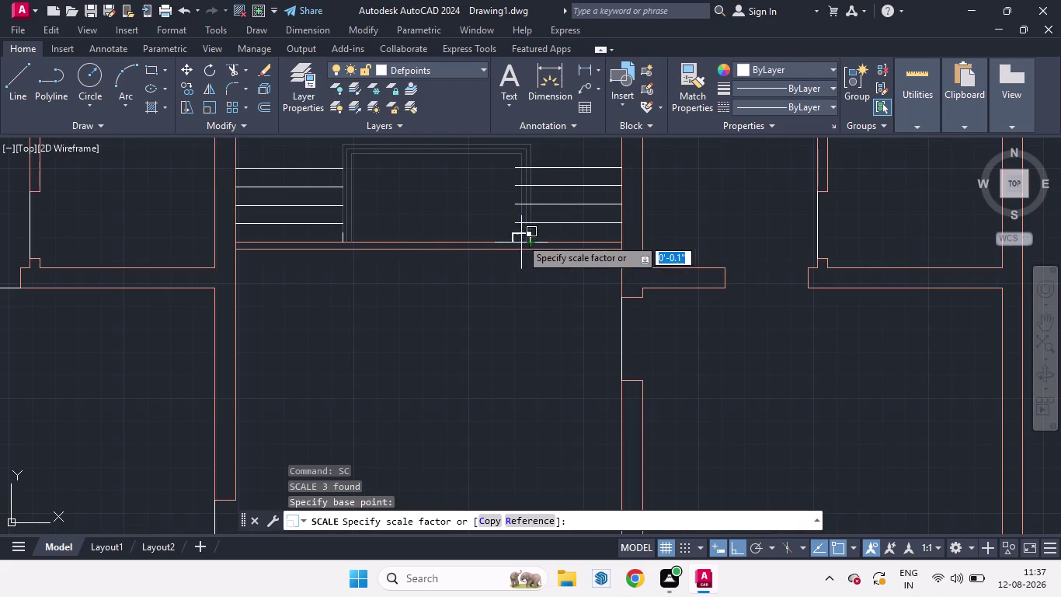
key(space)
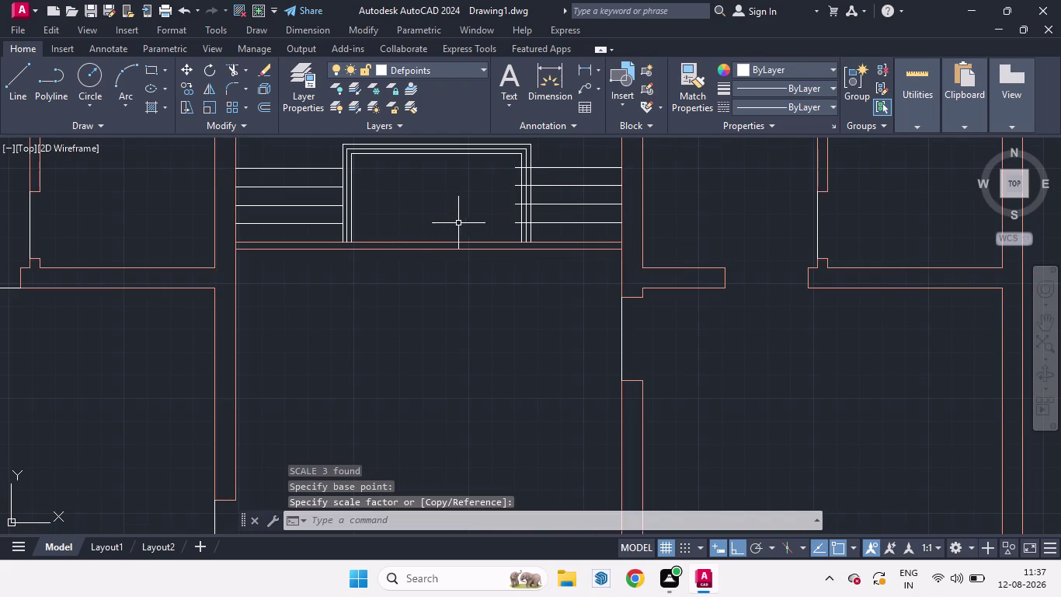
Reselect the frame and scale it slightly smaller from its bottom-left corner.
drag(404, 172, 383, 137)
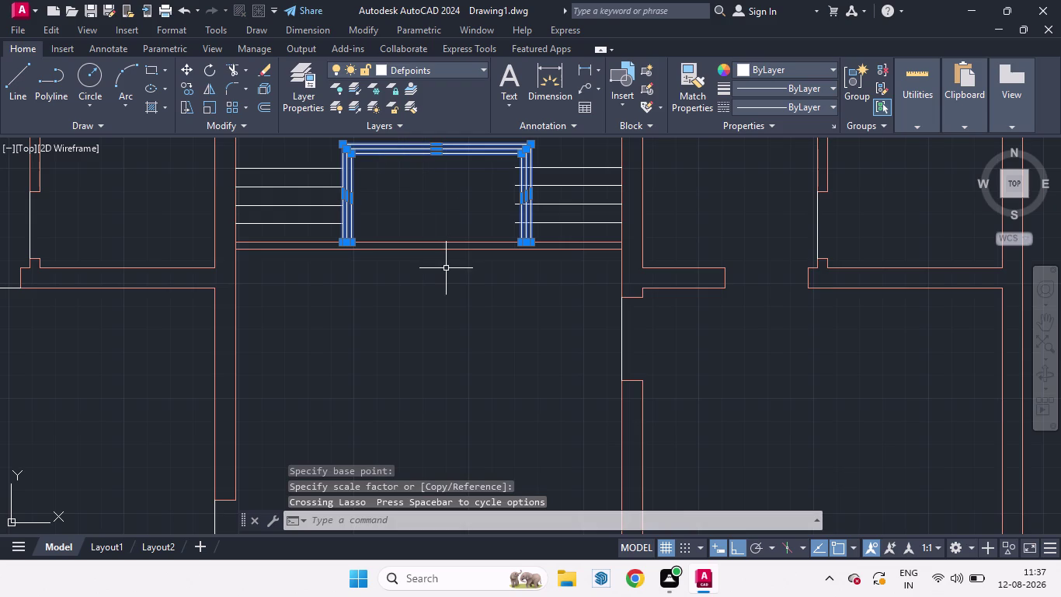
text(SC)
key(Return)
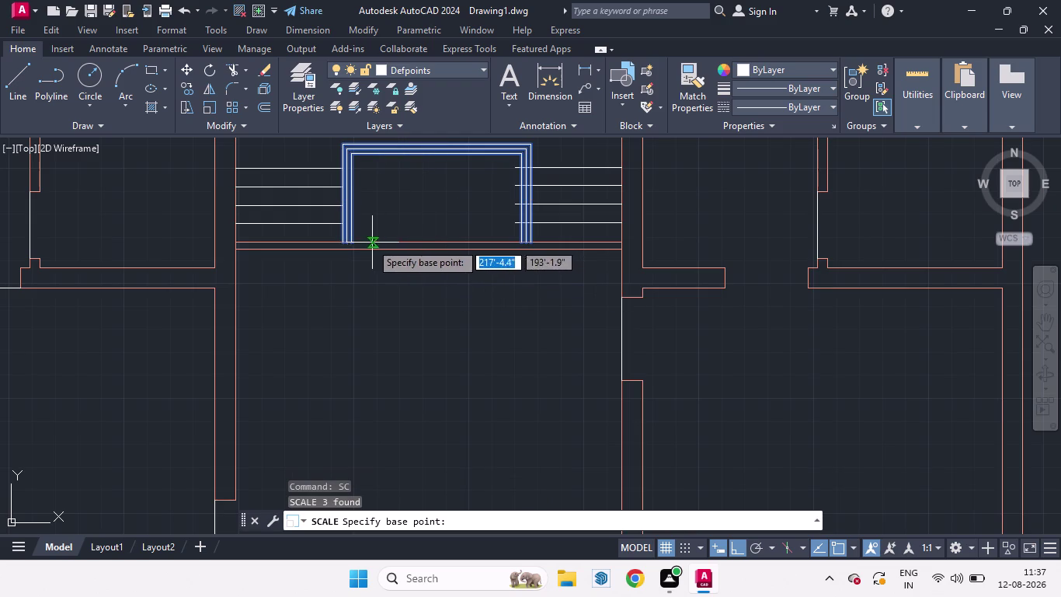
click(354, 241)
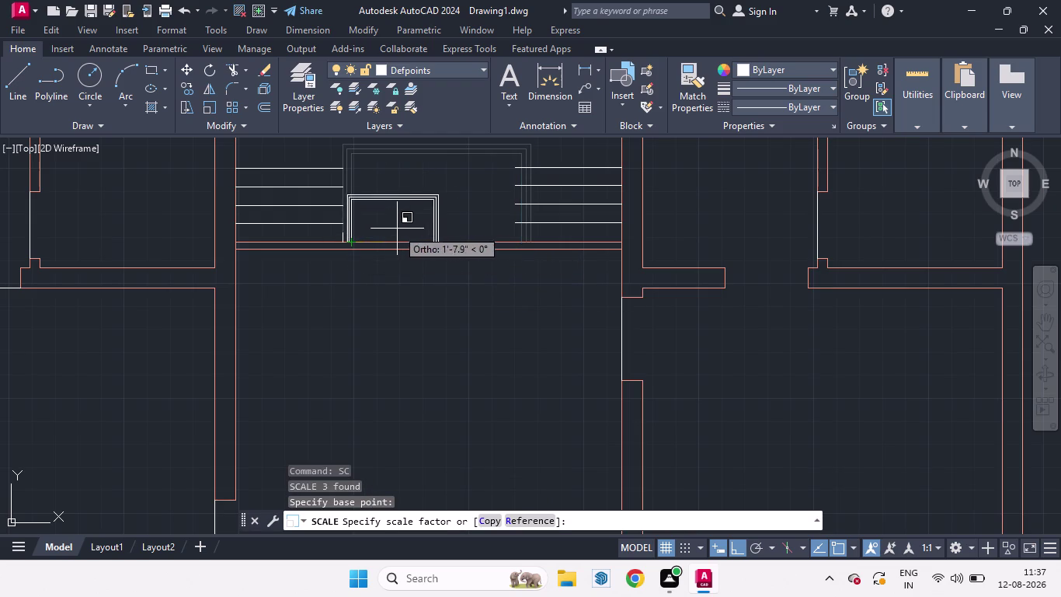
click(438, 225)
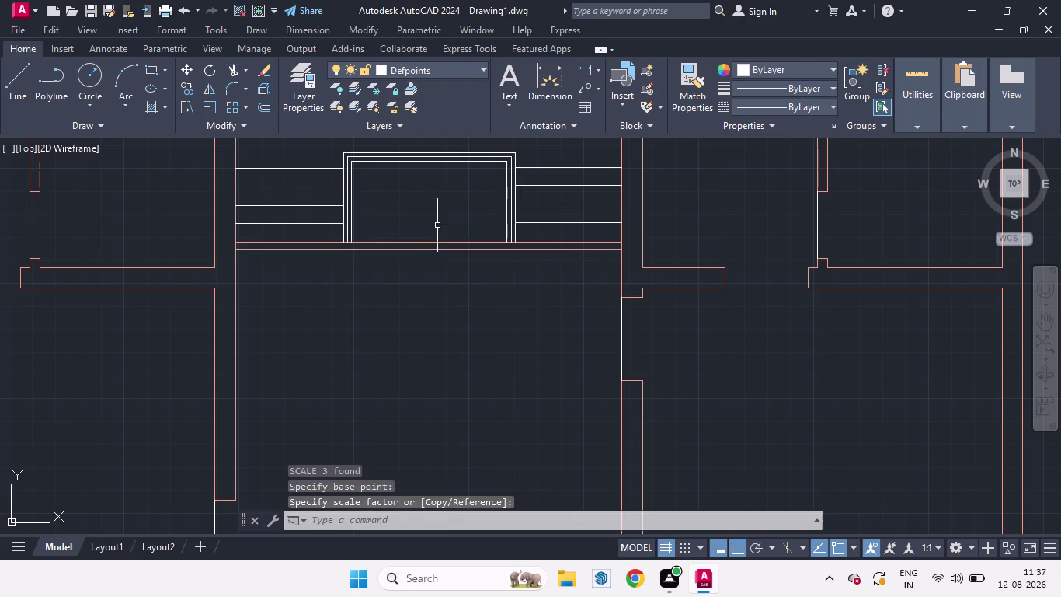
key(space)
scroll(up, 3)
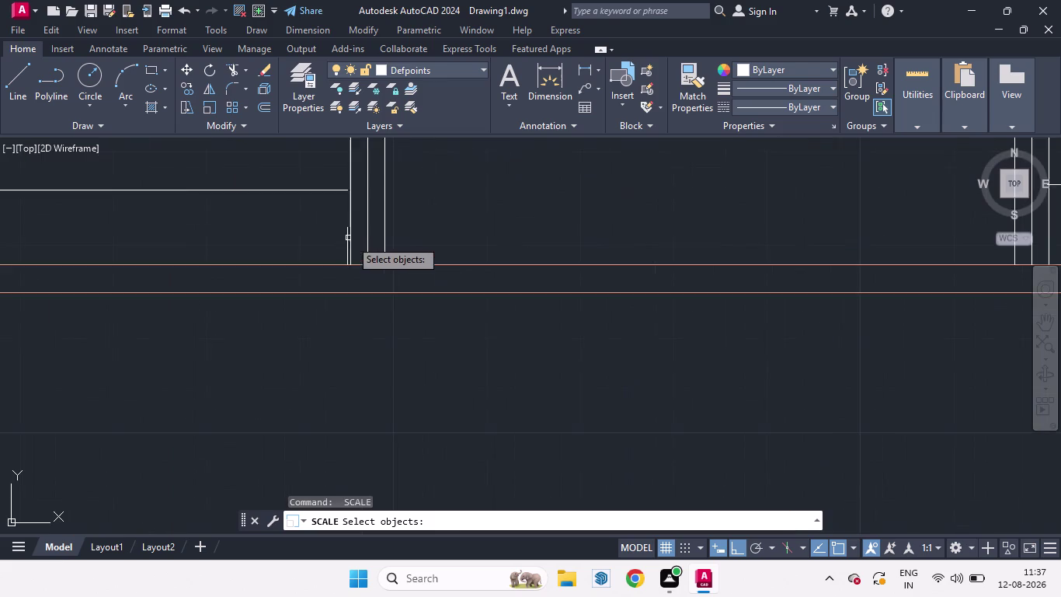
scroll(up, 3)
scroll(down, 3)
key(space)
scroll(up, 3)
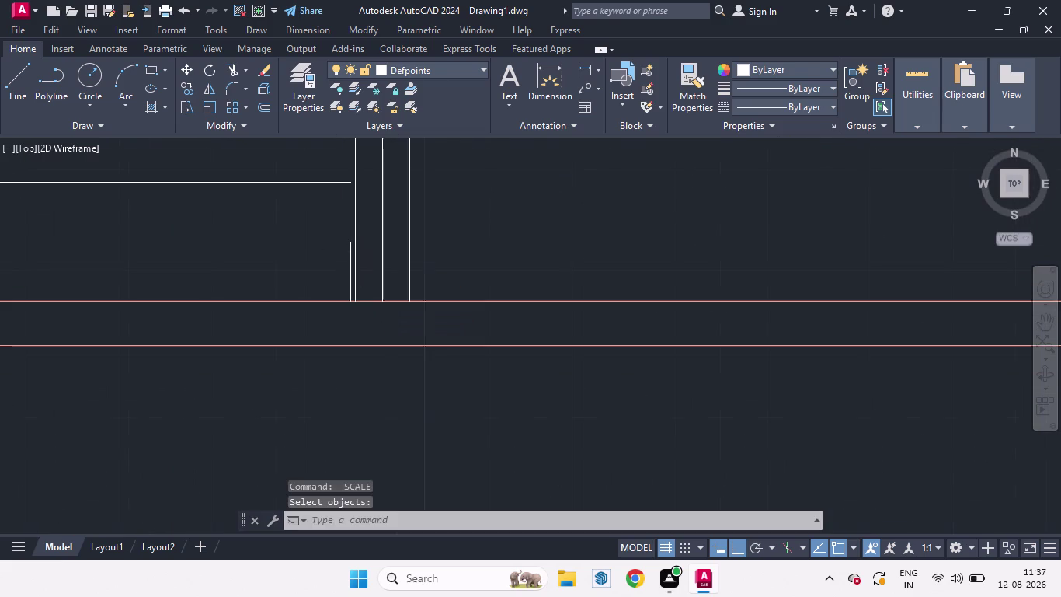
scroll(down, 3)
scroll(down, 3)
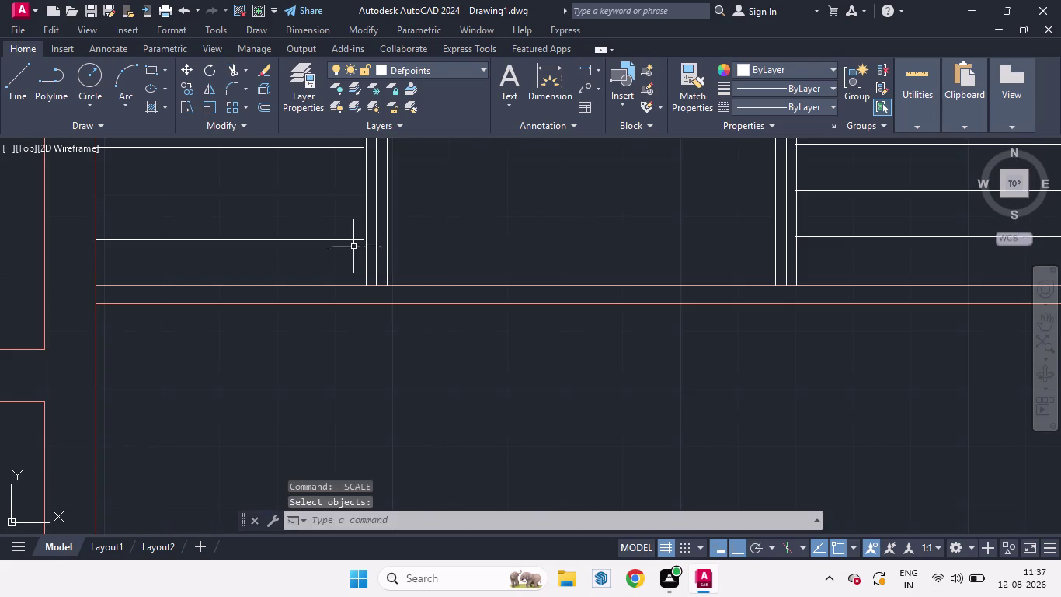
scroll(up, 3)
Delete the stray short line and extend the step lines to the frame using EX.
click(379, 301)
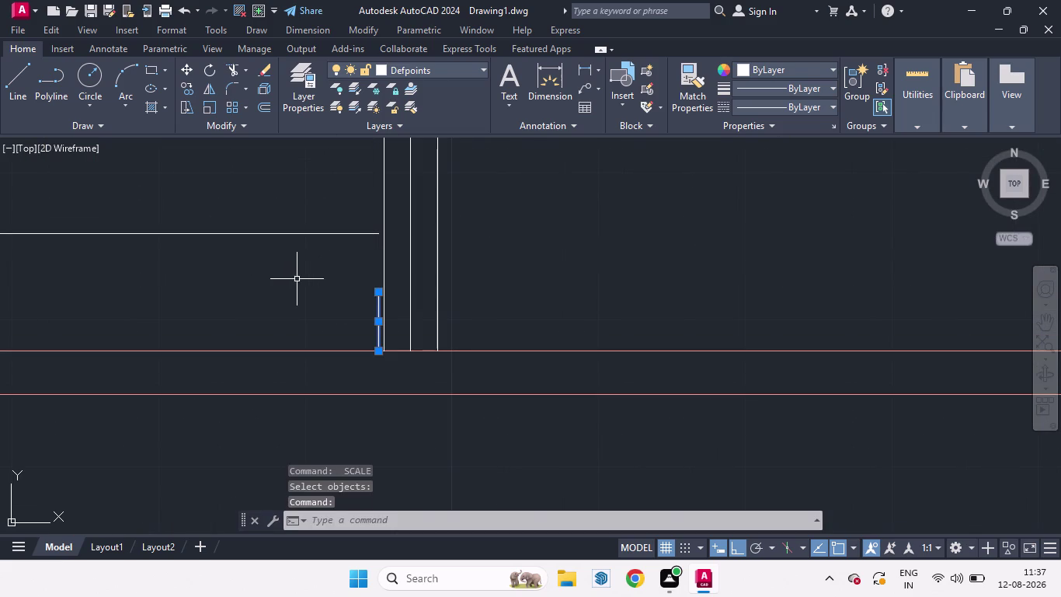
key(Delete)
key(e)
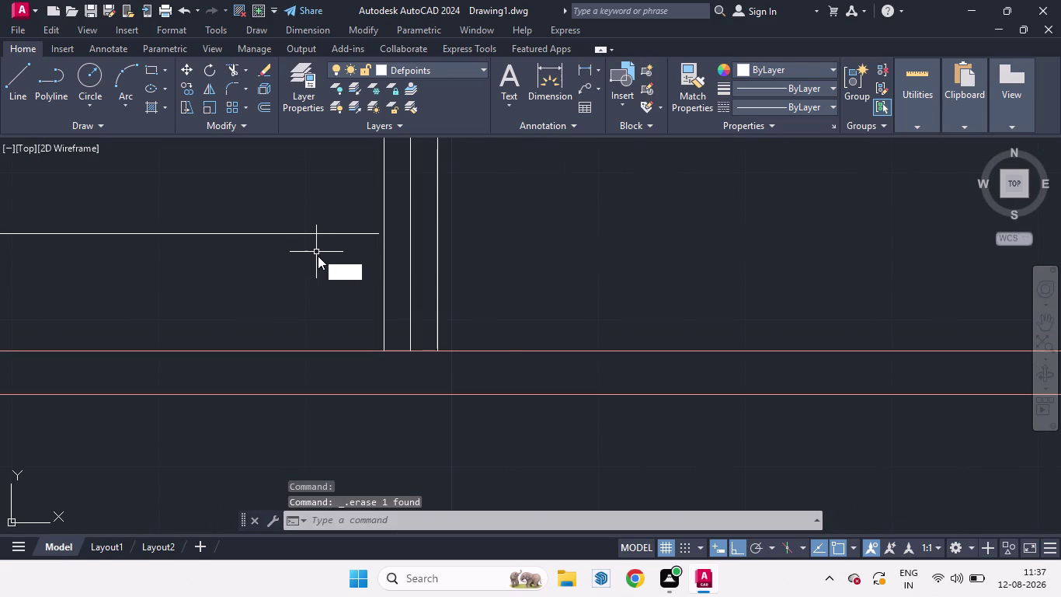
key(x)
key(Return)
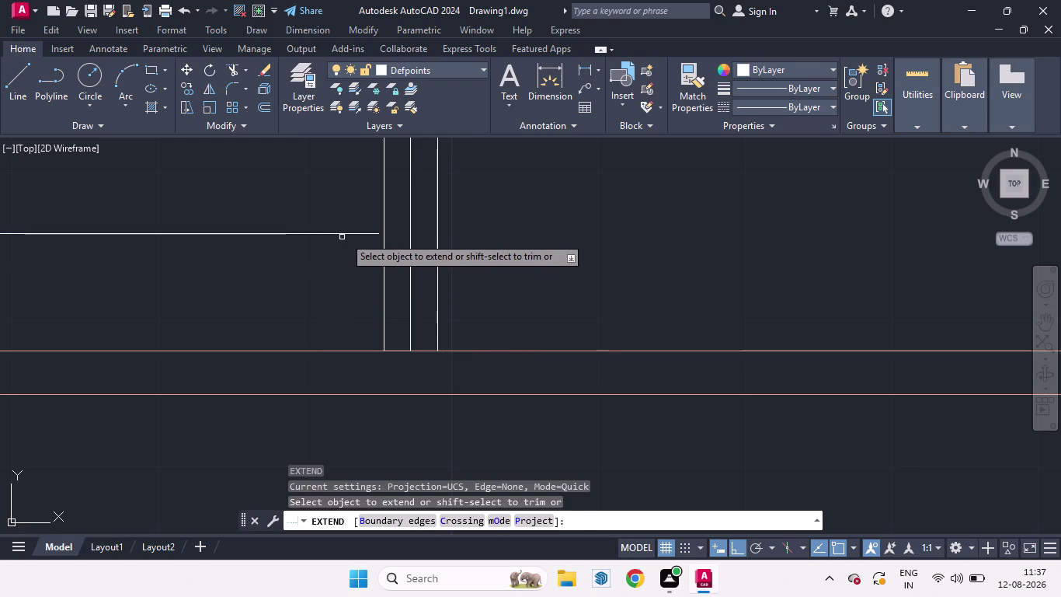
click(350, 236)
scroll(down, 3)
click(347, 252)
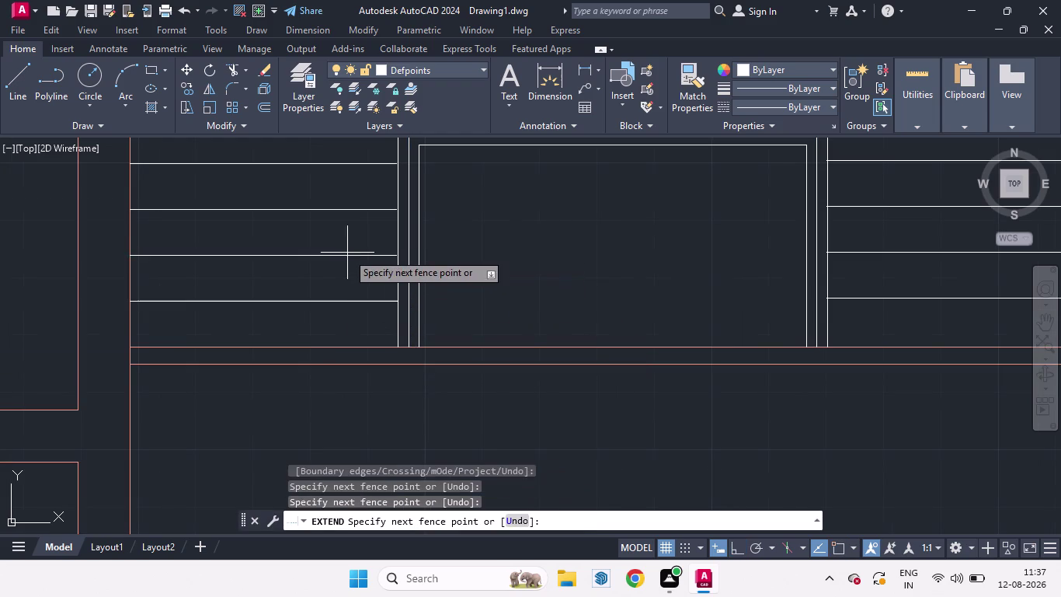
click(355, 257)
click(354, 210)
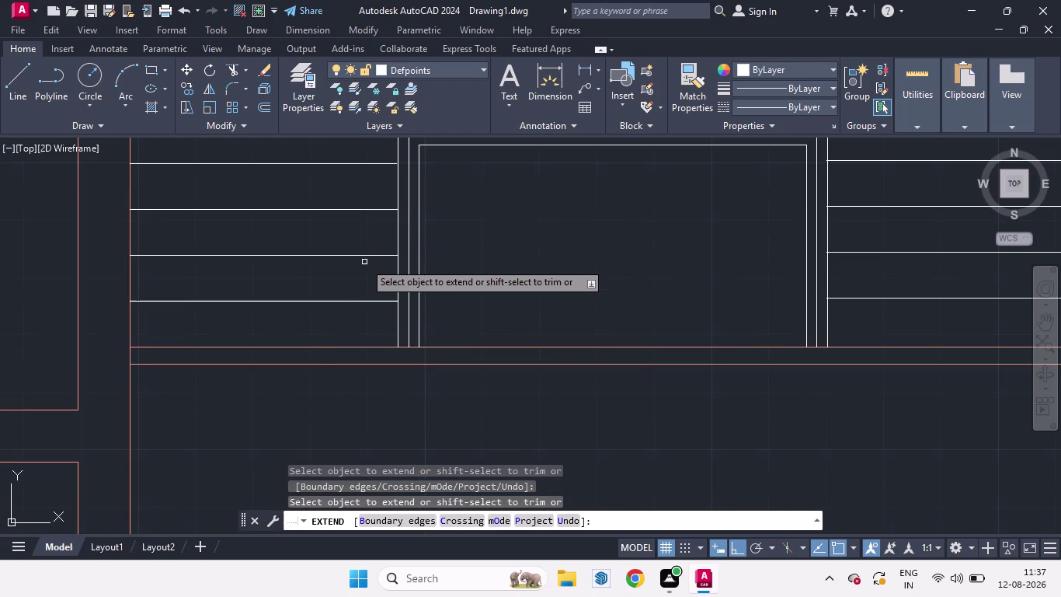
click(373, 163)
scroll(up, 3)
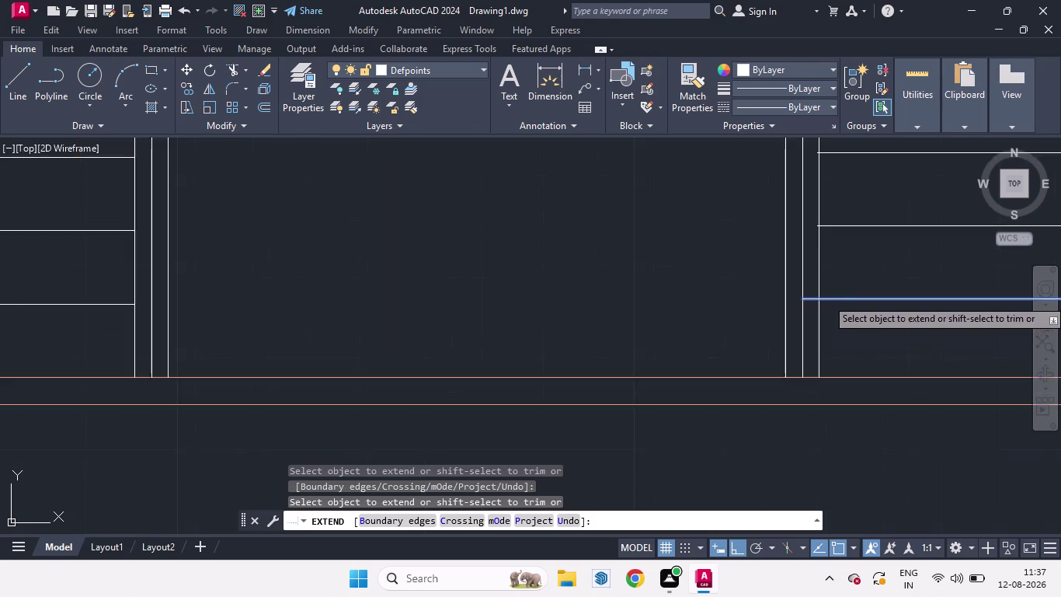
key(space)
Trim the tread line ends overlapping the frame so they stop at its edge.
text(T)
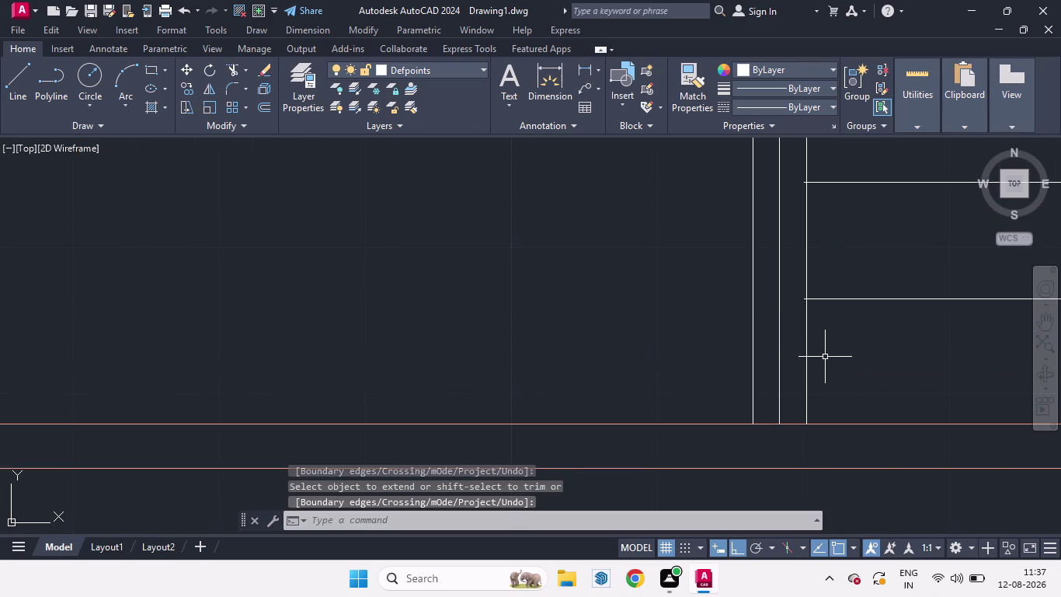
text(R)
key(Return)
key(Return)
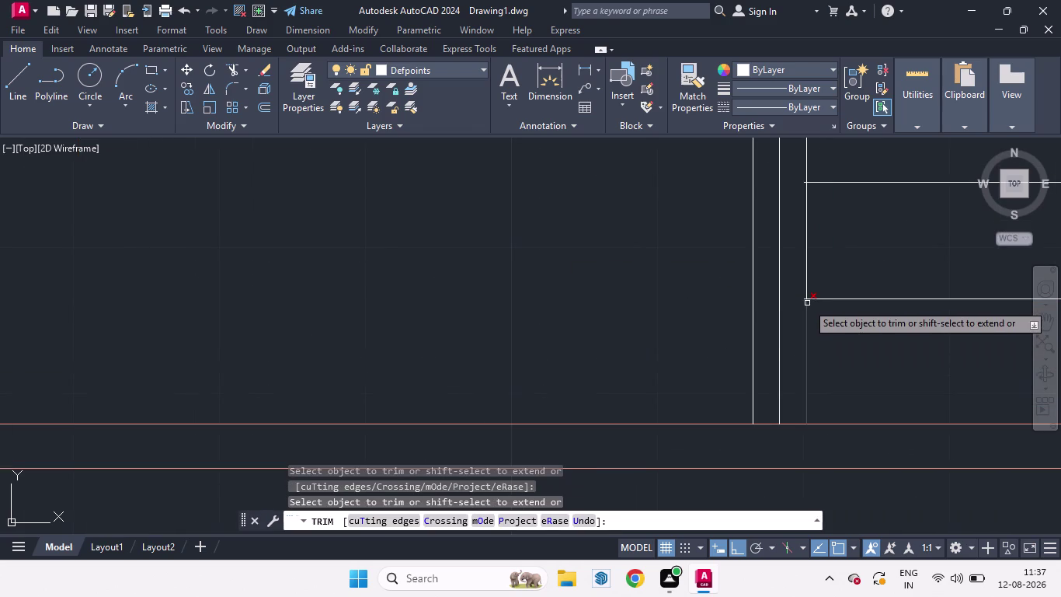
scroll(down, 3)
scroll(up, 3)
click(799, 295)
scroll(down, 3)
scroll(up, 3)
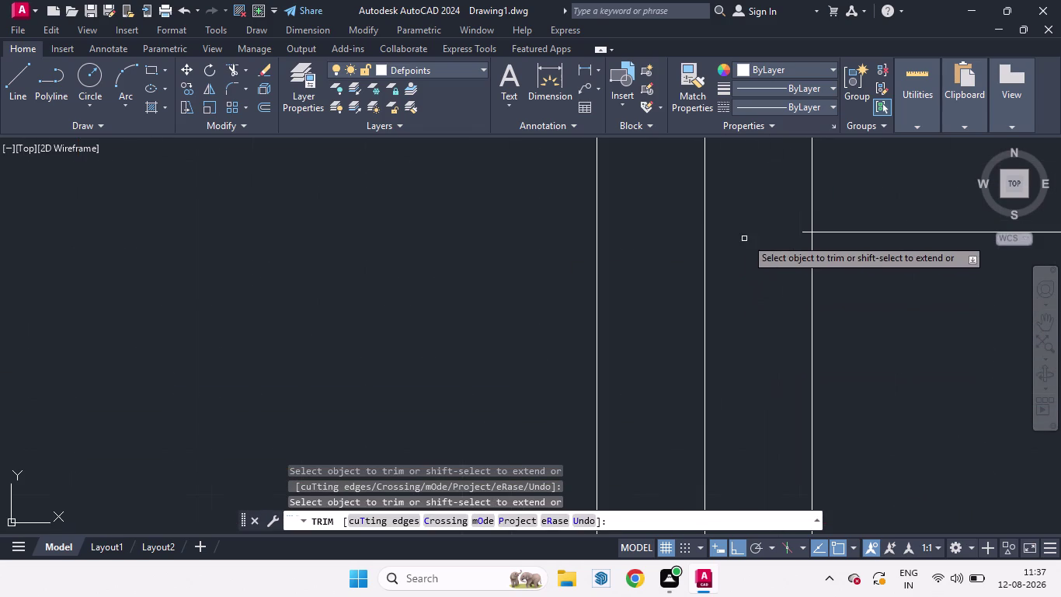
click(806, 231)
scroll(down, 3)
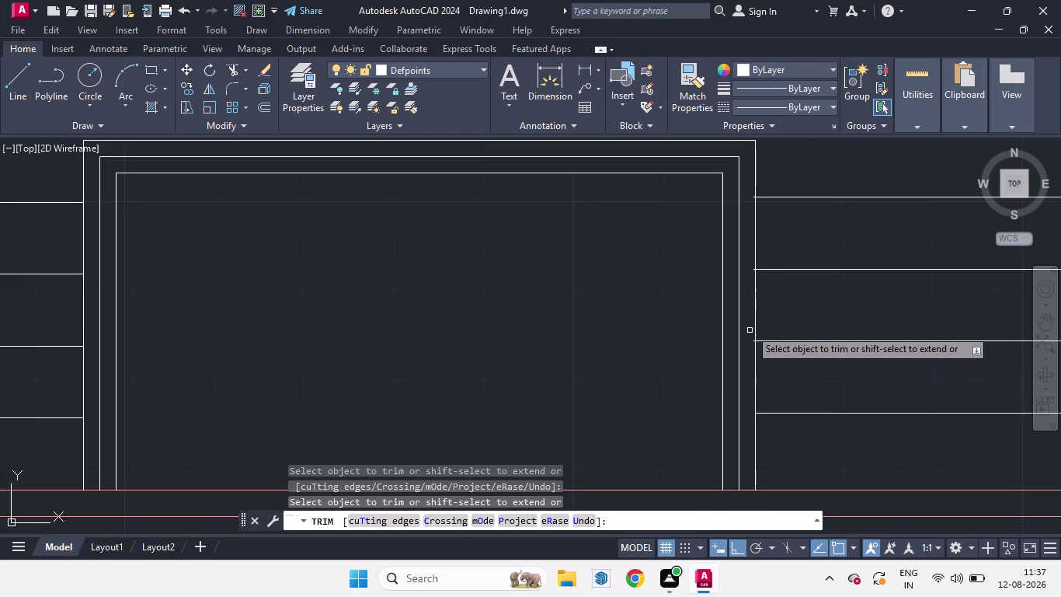
scroll(up, 3)
click(766, 388)
scroll(down, 3)
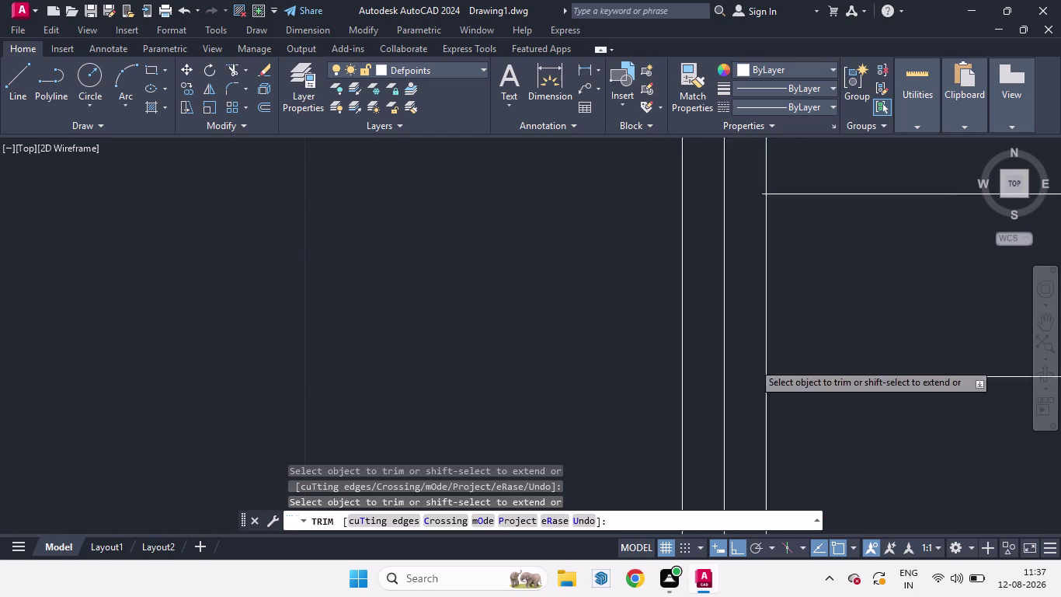
scroll(up, 3)
click(801, 233)
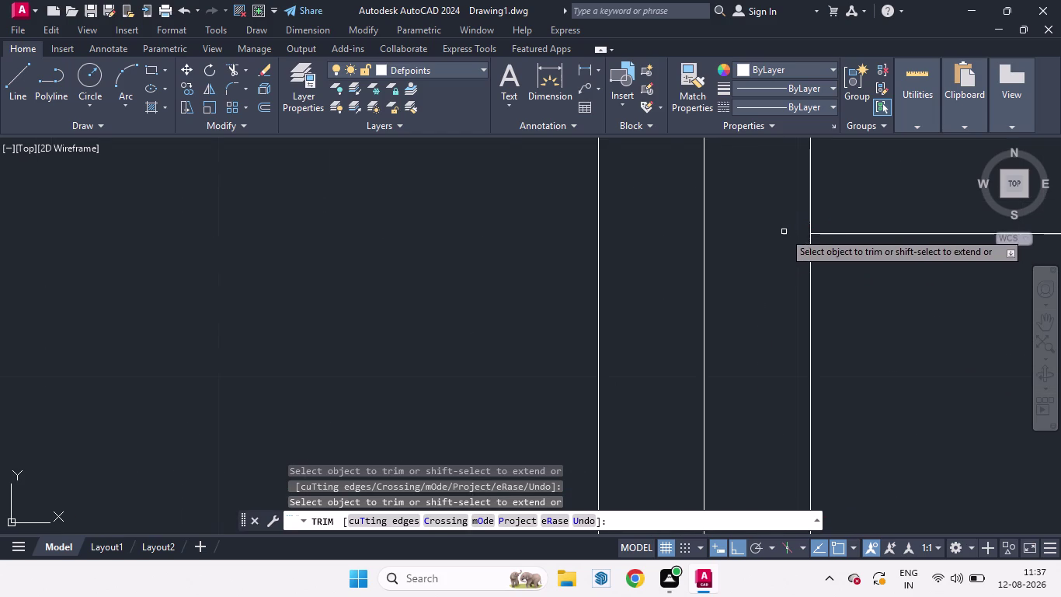
scroll(down, 3)
scroll(up, 3)
scroll(down, 3)
scroll(up, 3)
scroll(down, 3)
scroll(up, 3)
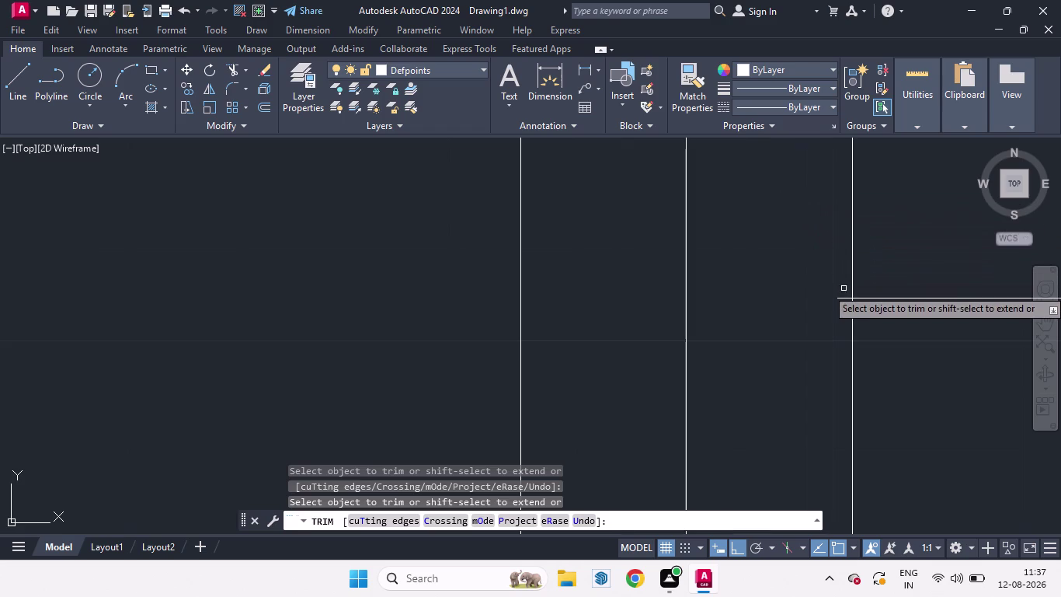
click(844, 296)
click(844, 298)
click(843, 297)
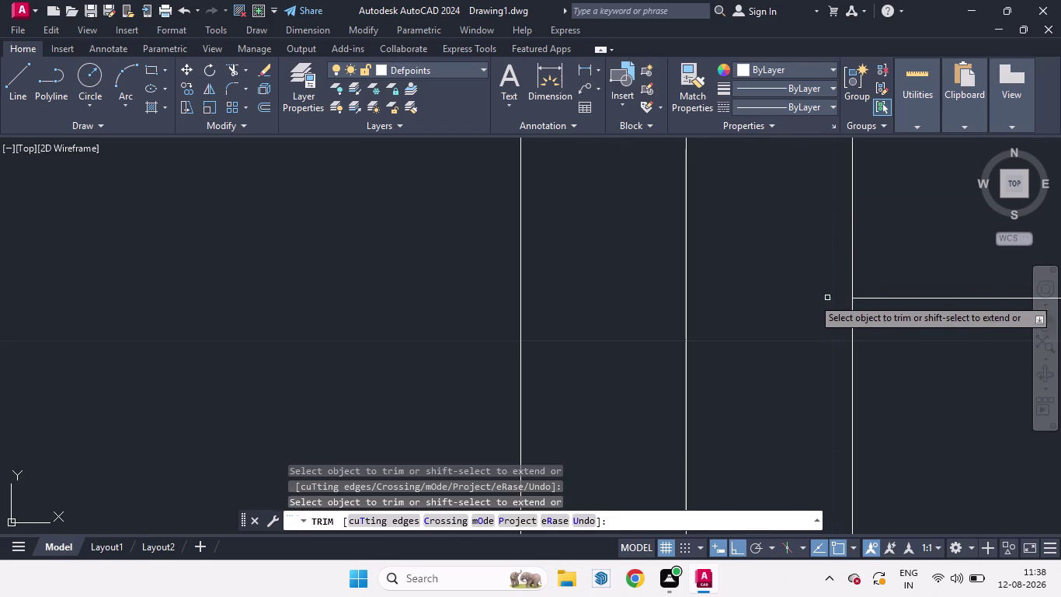
scroll(down, 3)
key(space)
scroll(down, 3)
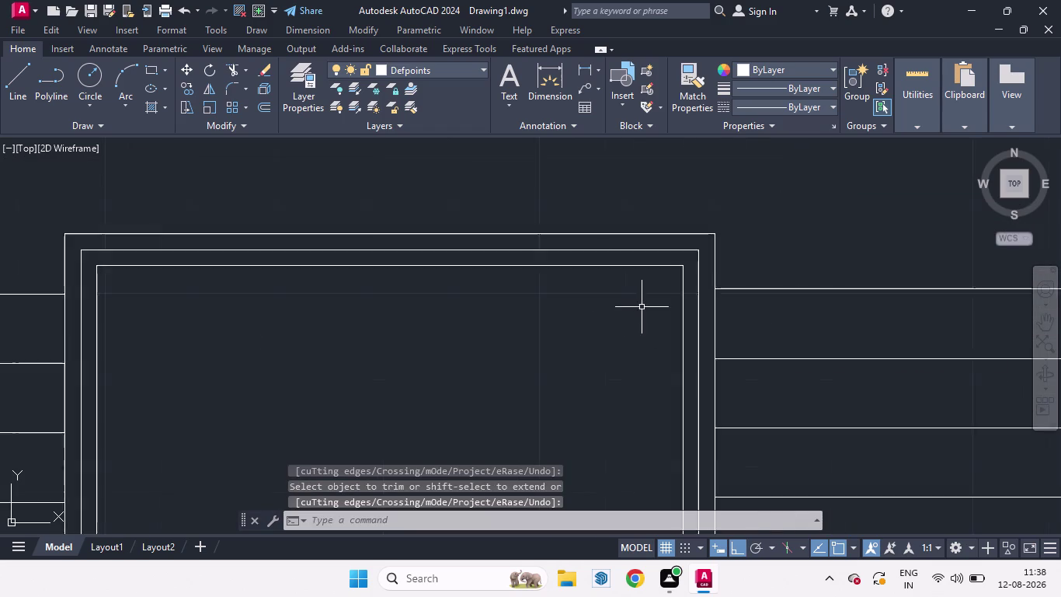
scroll(down, 3)
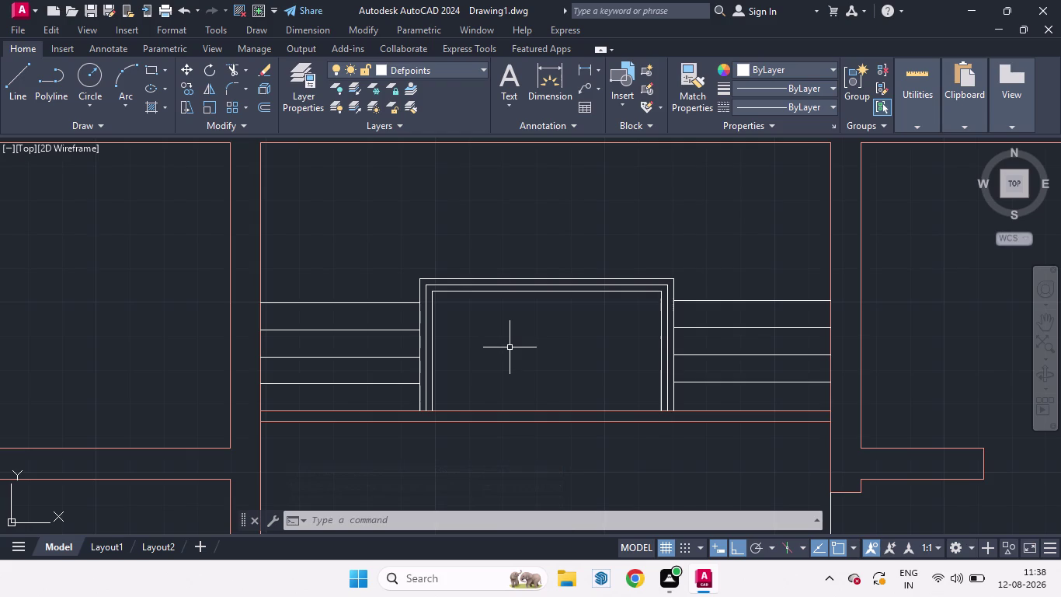
With 45° polar tracking, draw a diagonal from the frame's top-right corner to the top wall.
key(l)
key(Return)
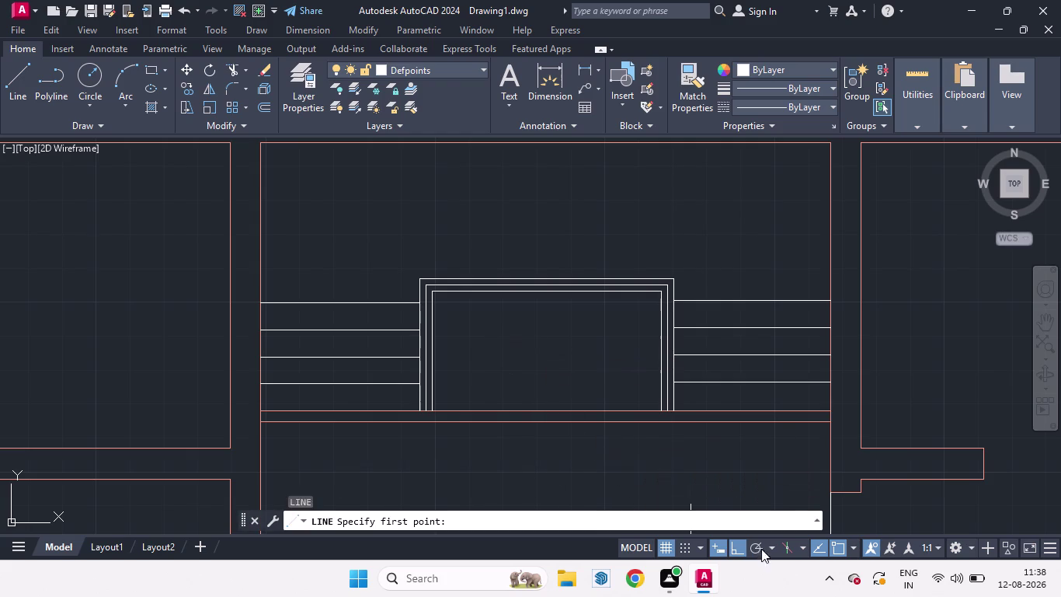
click(766, 544)
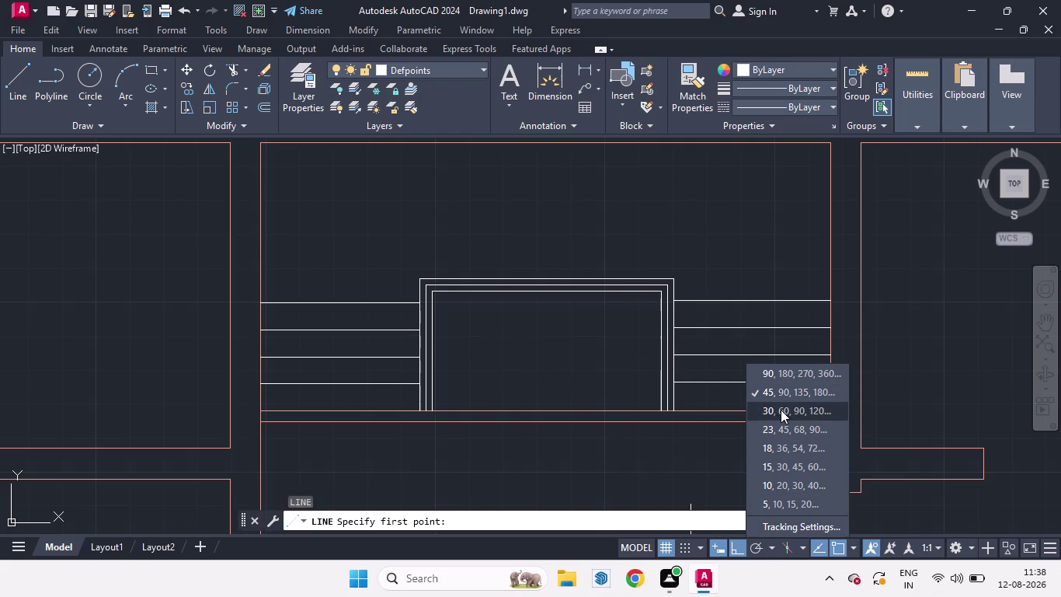
click(777, 392)
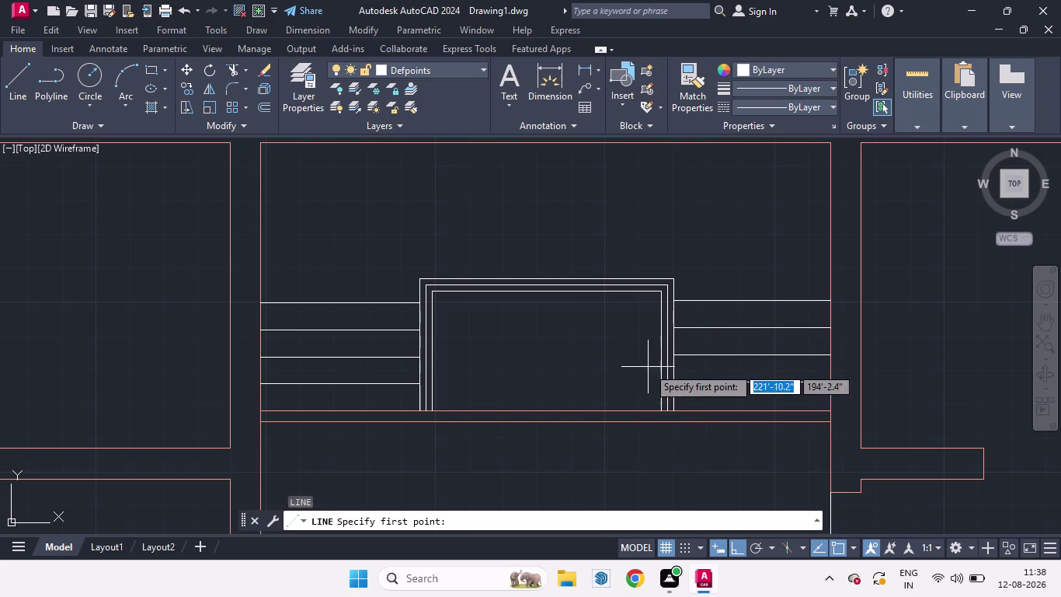
scroll(up, 3)
click(659, 244)
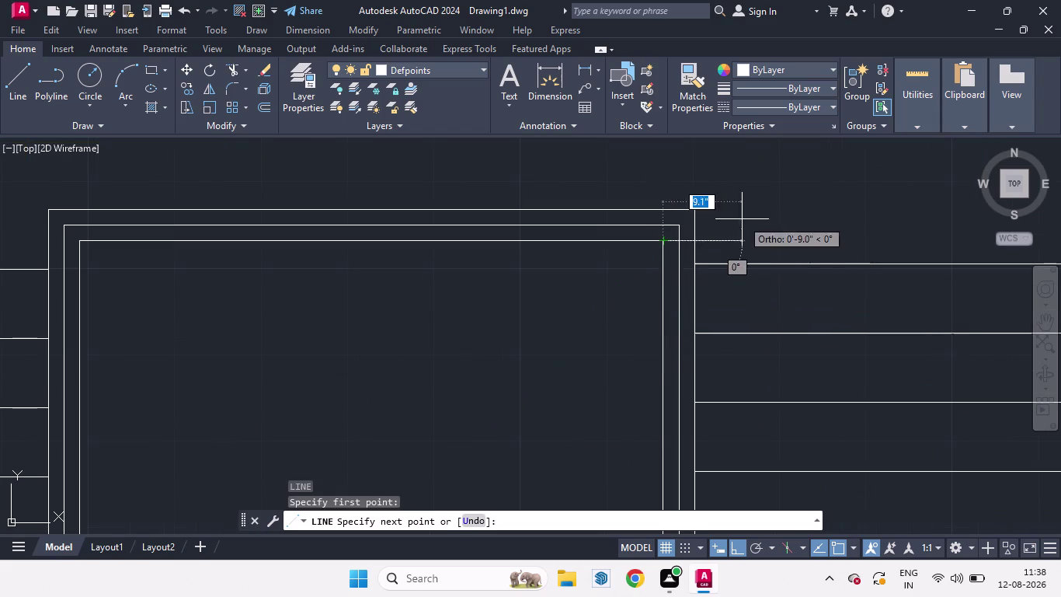
scroll(down, 3)
scroll(up, 3)
scroll(down, 3)
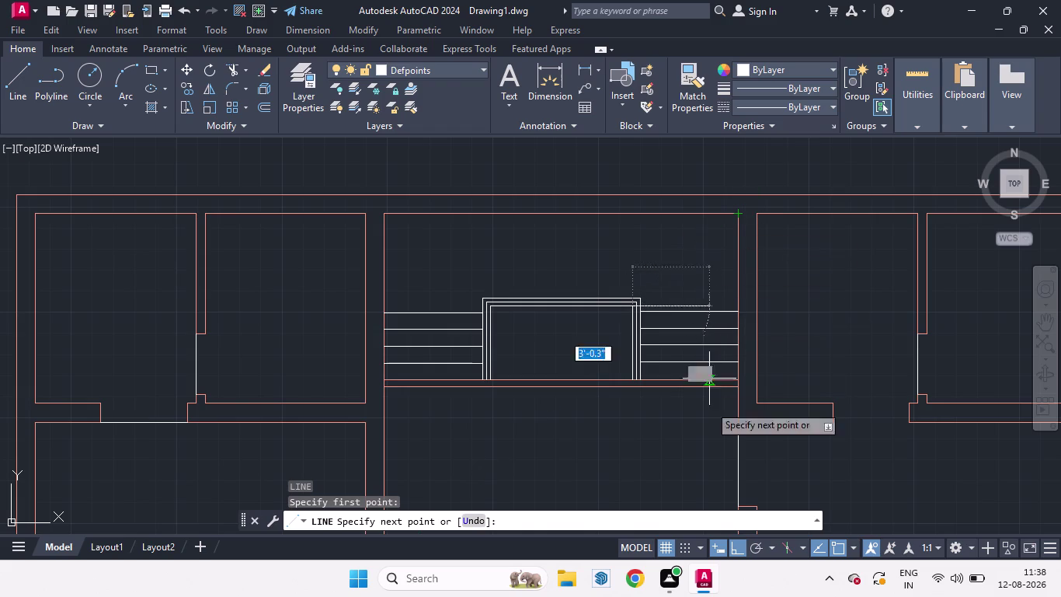
click(757, 548)
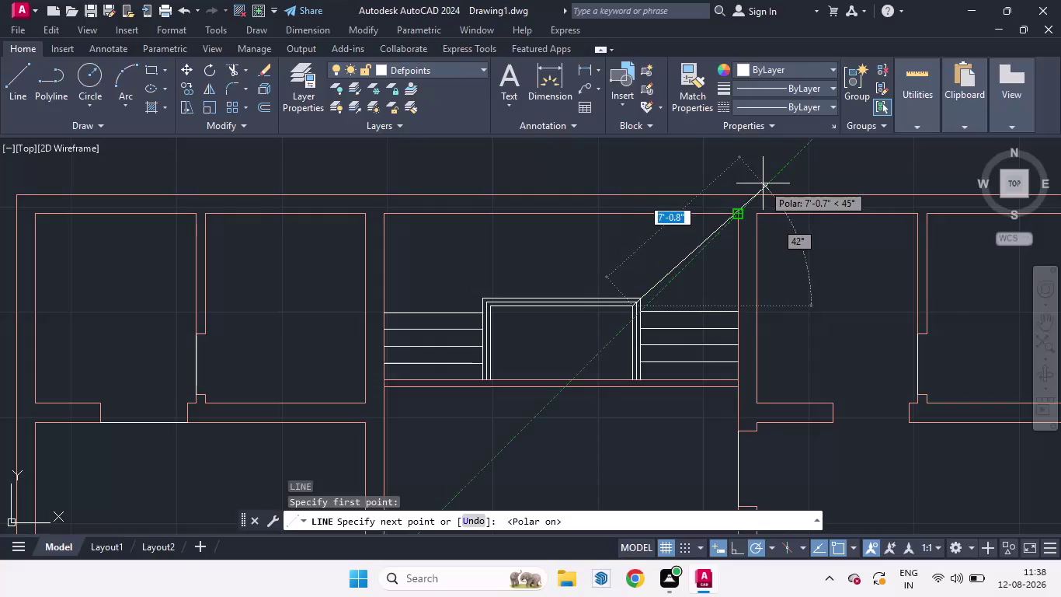
click(770, 548)
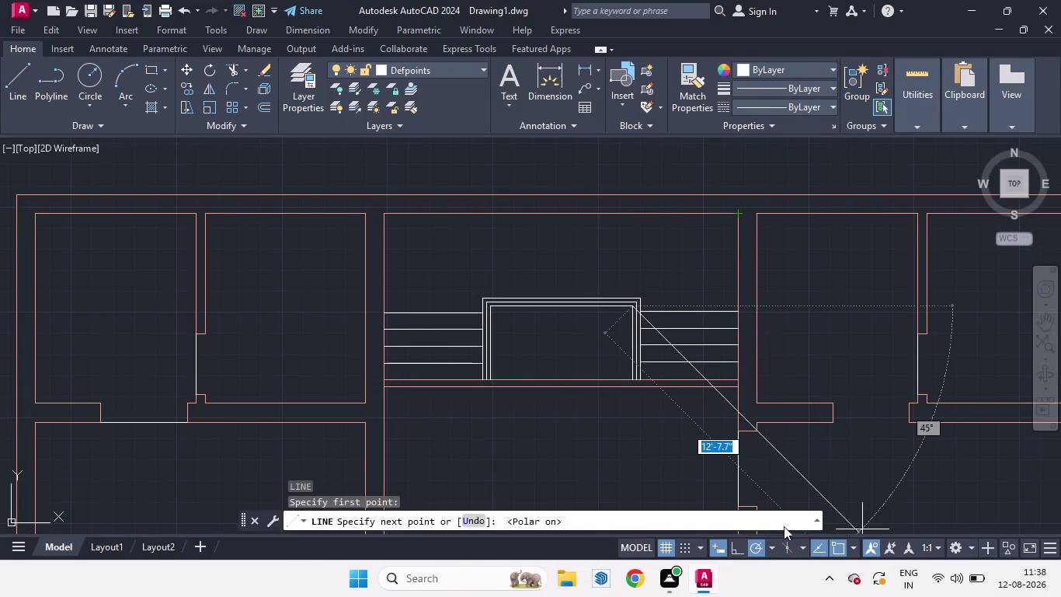
click(785, 406)
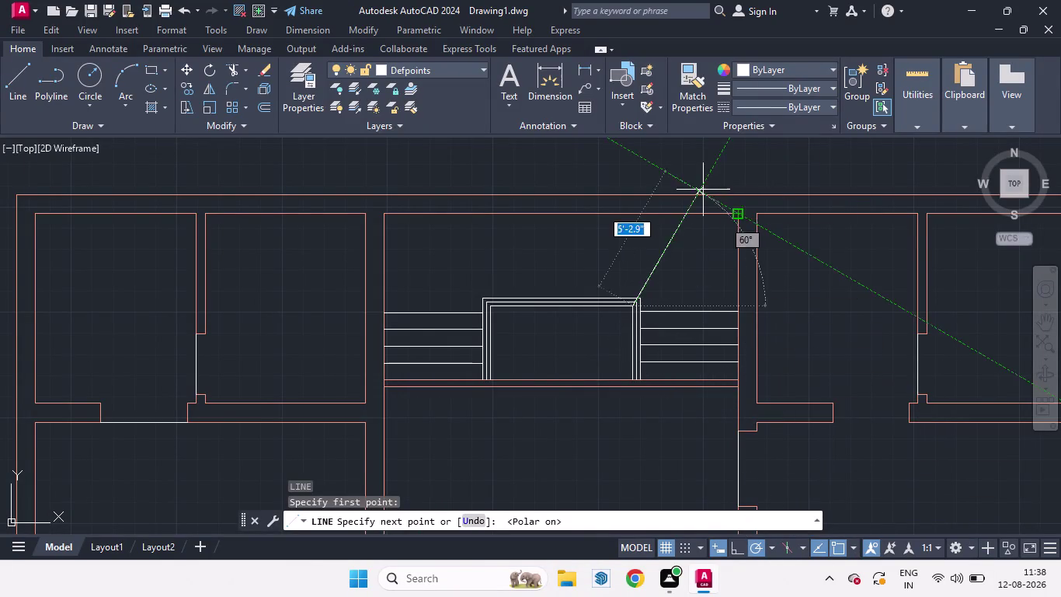
click(735, 214)
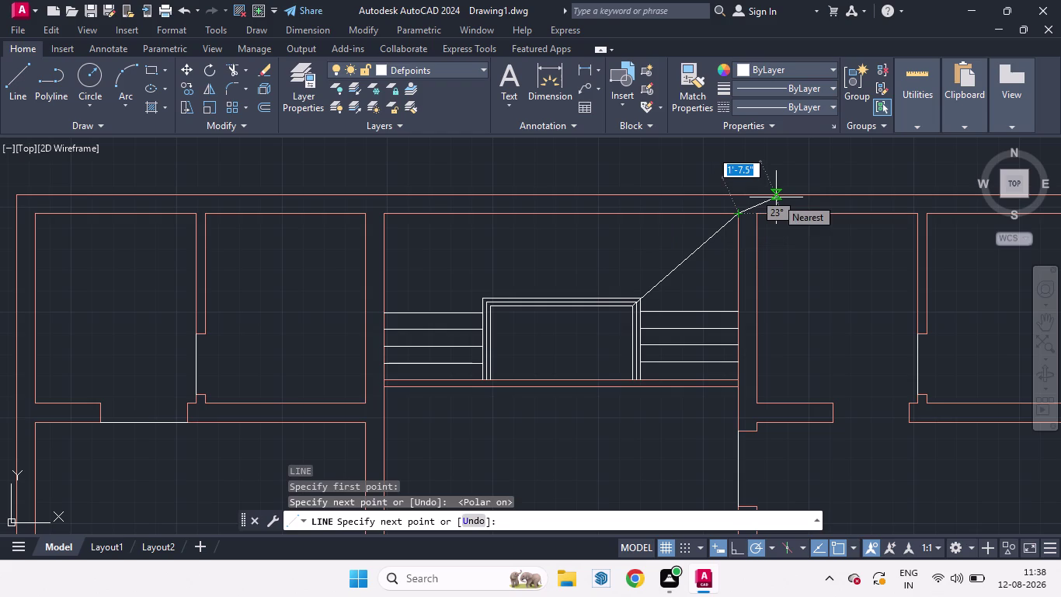
key(space)
Turn ortho mode and angle tracking back on.
scroll(up, 3)
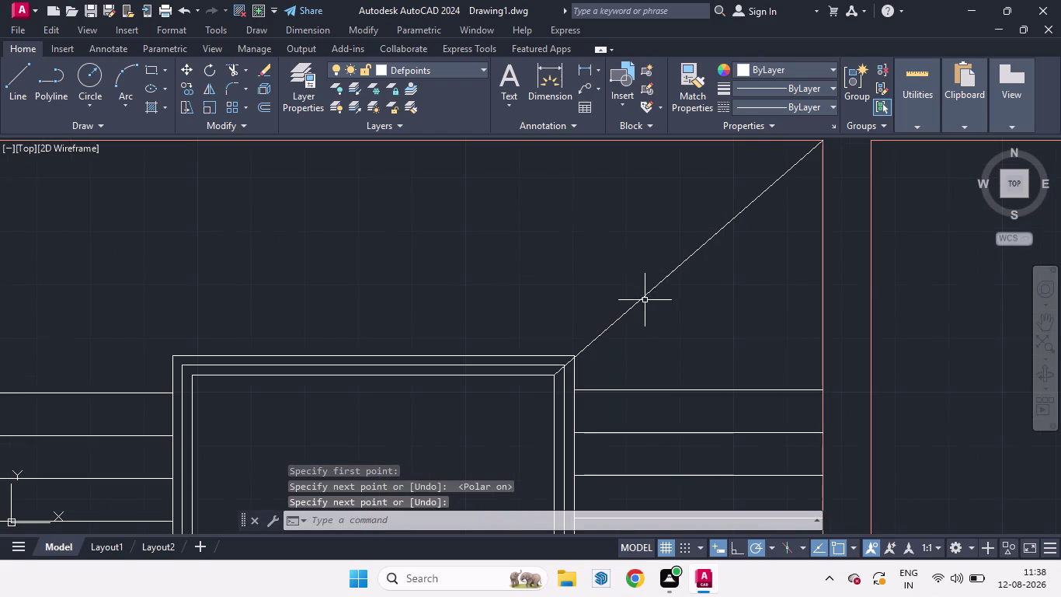
click(733, 549)
click(757, 554)
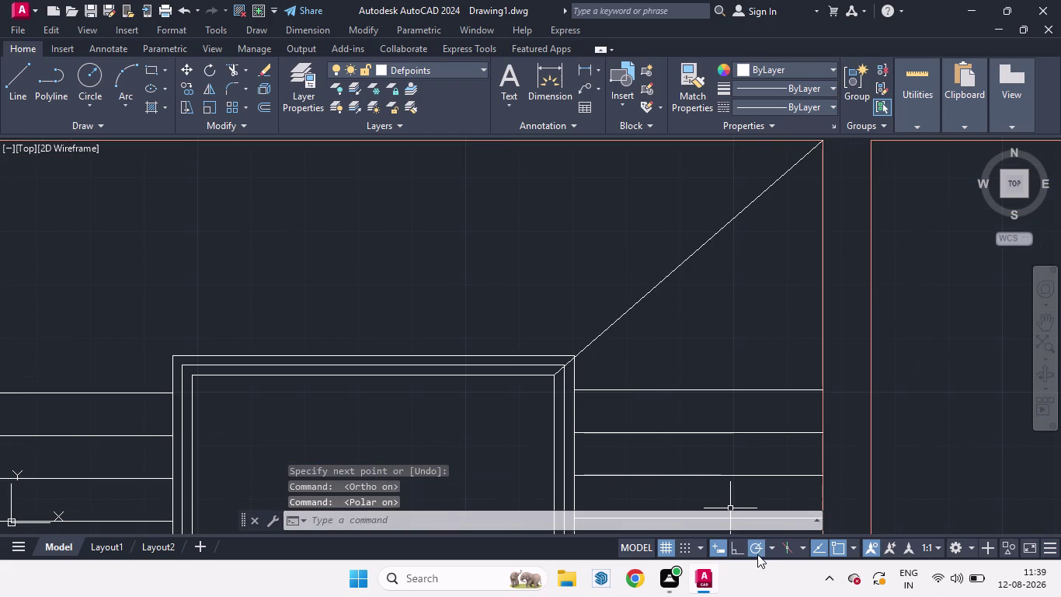
scroll(down, 3)
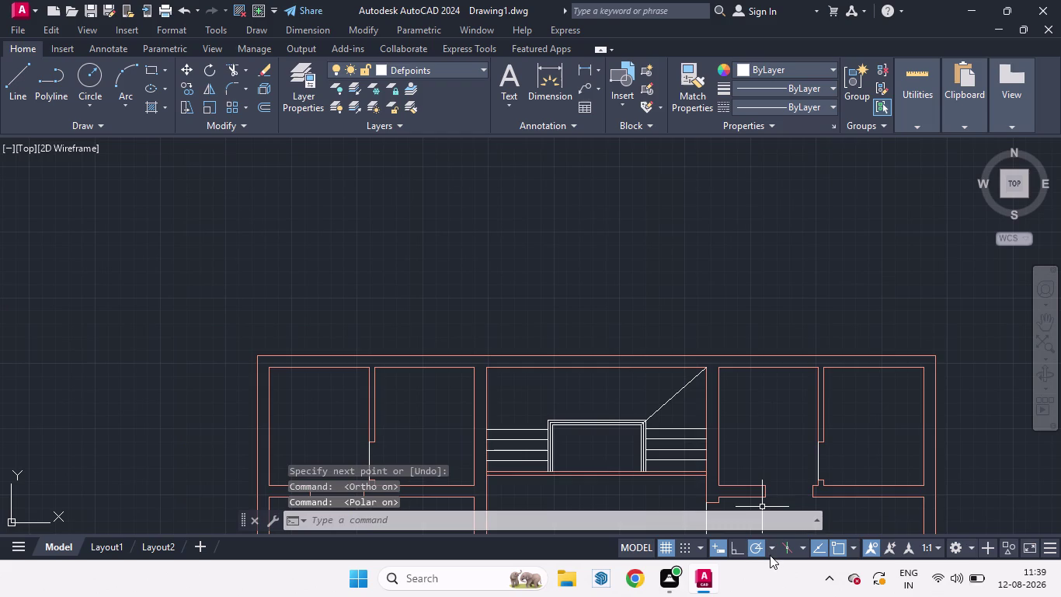
Change the tracking increment and draw a diagonal from the frame's top-left corner up-left.
click(775, 546)
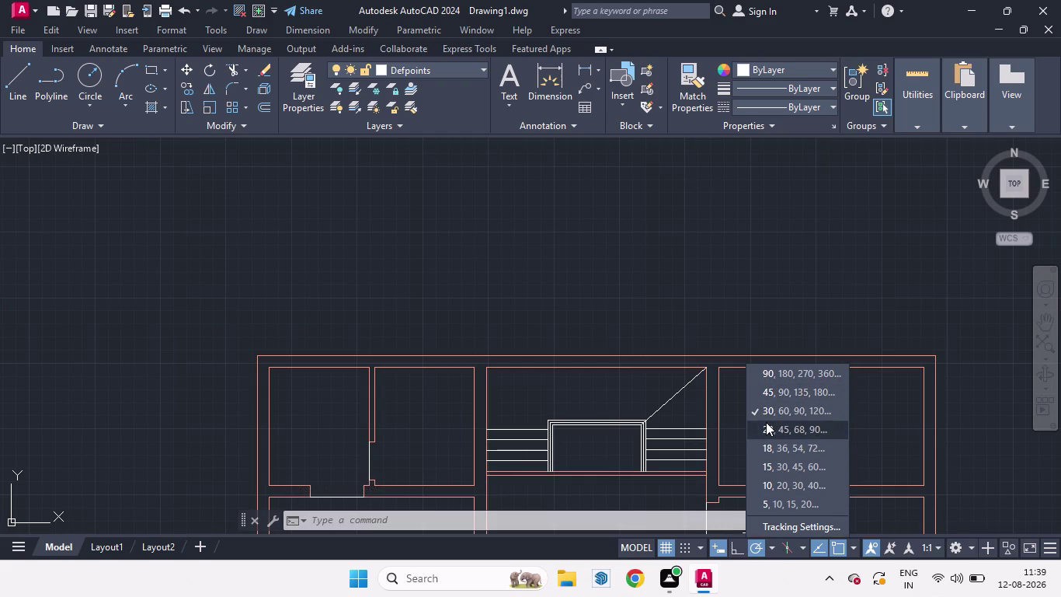
click(765, 395)
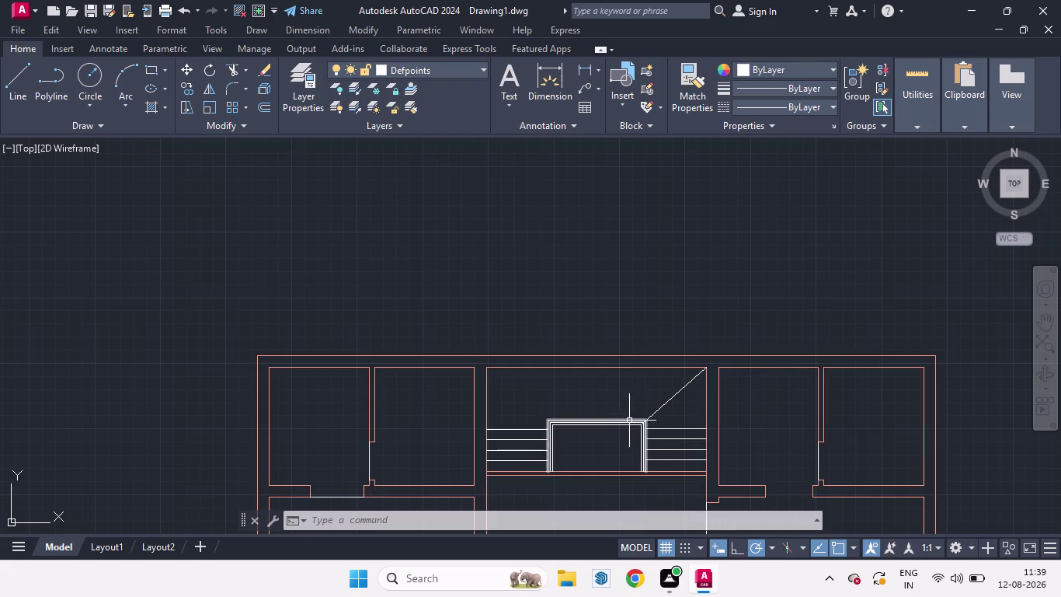
key(l)
key(Return)
scroll(up, 3)
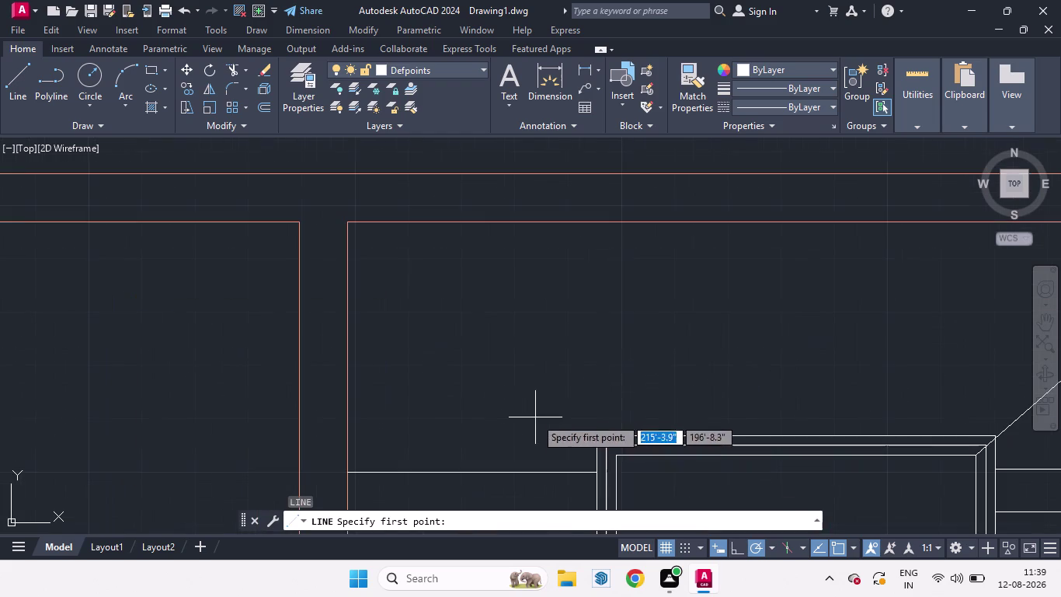
click(616, 456)
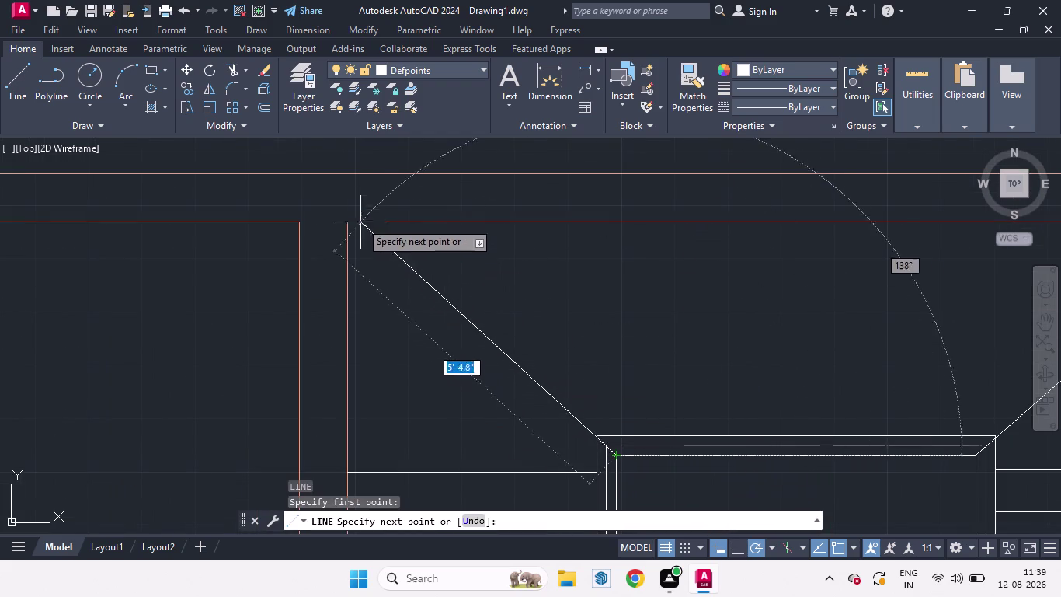
click(251, 136)
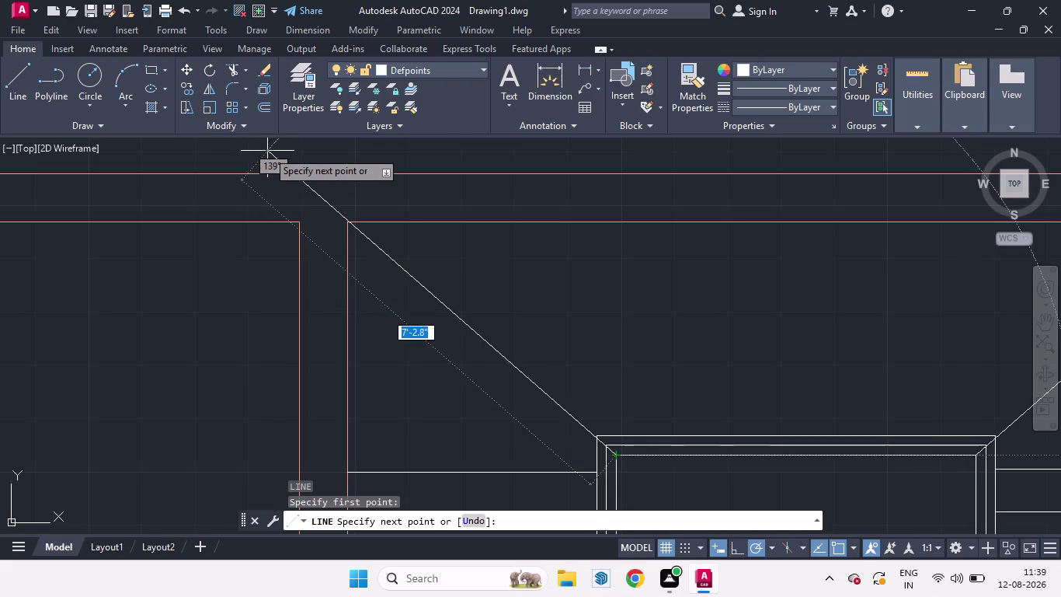
click(265, 150)
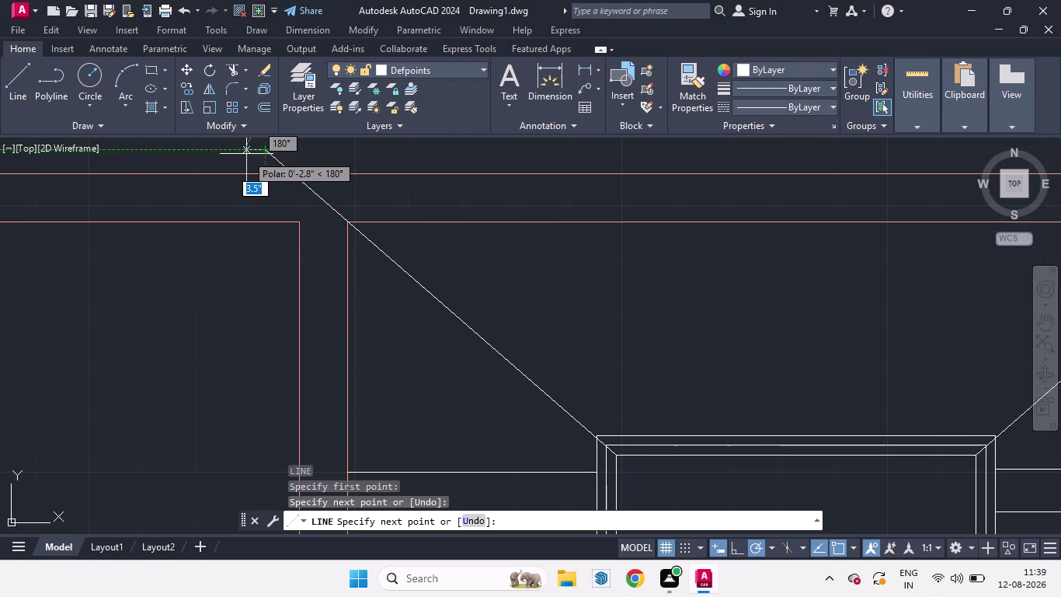
key(space)
scroll(down, 3)
scroll(up, 3)
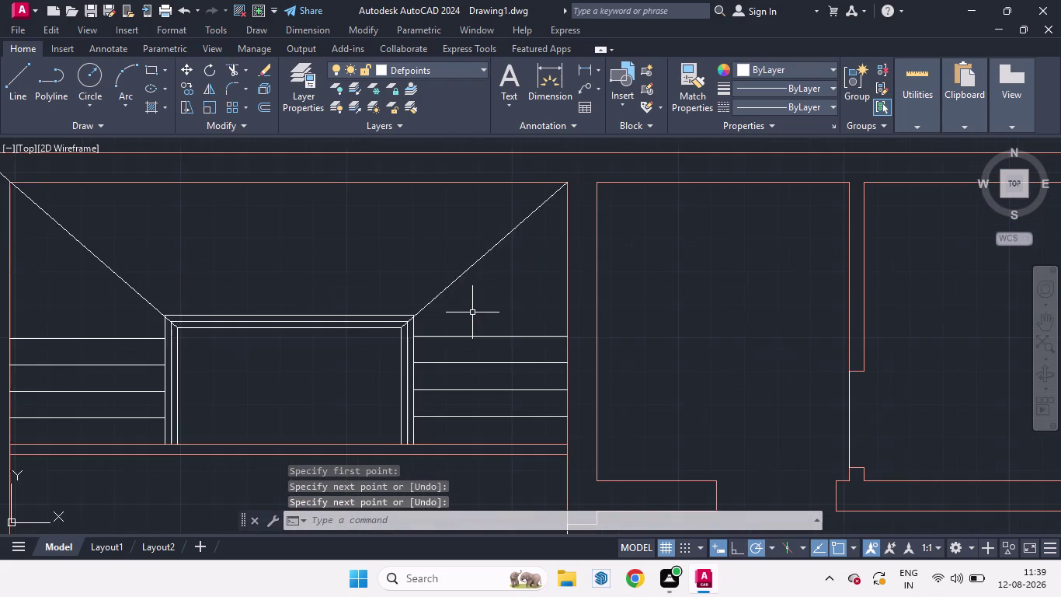
scroll(down, 3)
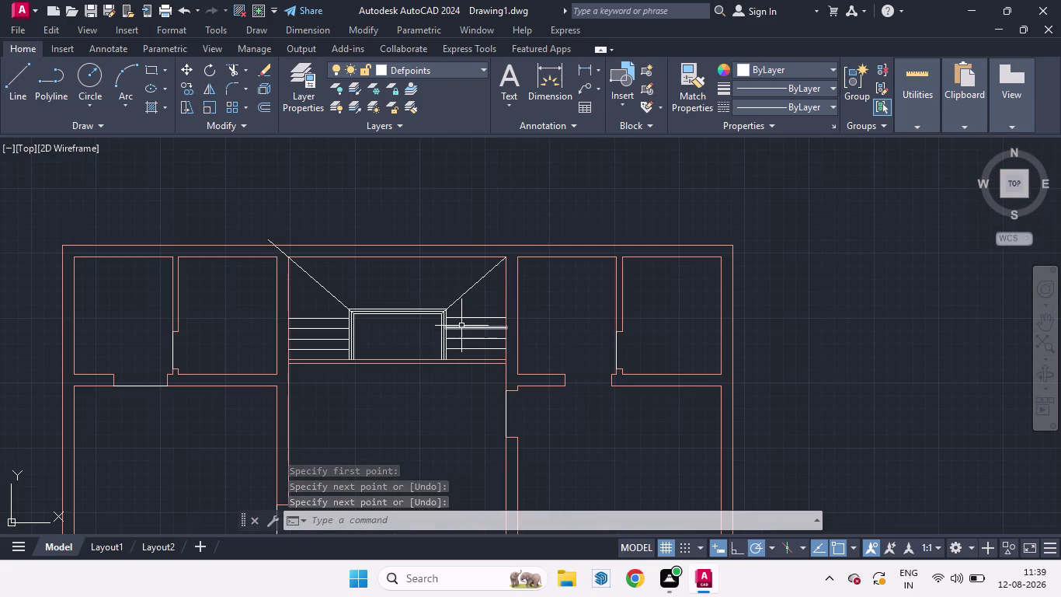
key(l)
key(space)
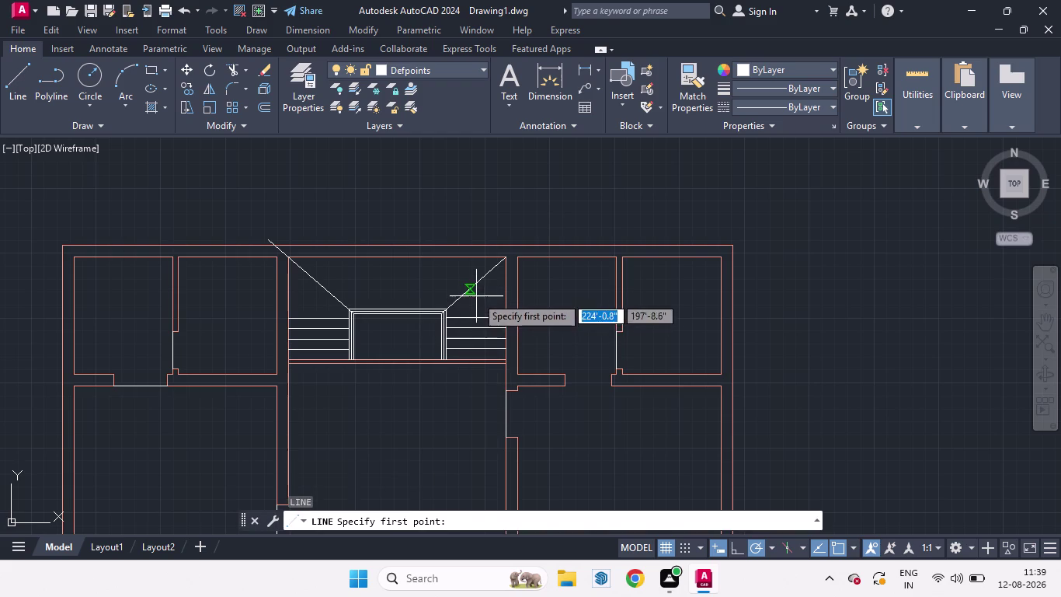
Delete the existing right diagonal line.
click(476, 296)
key(Escape)
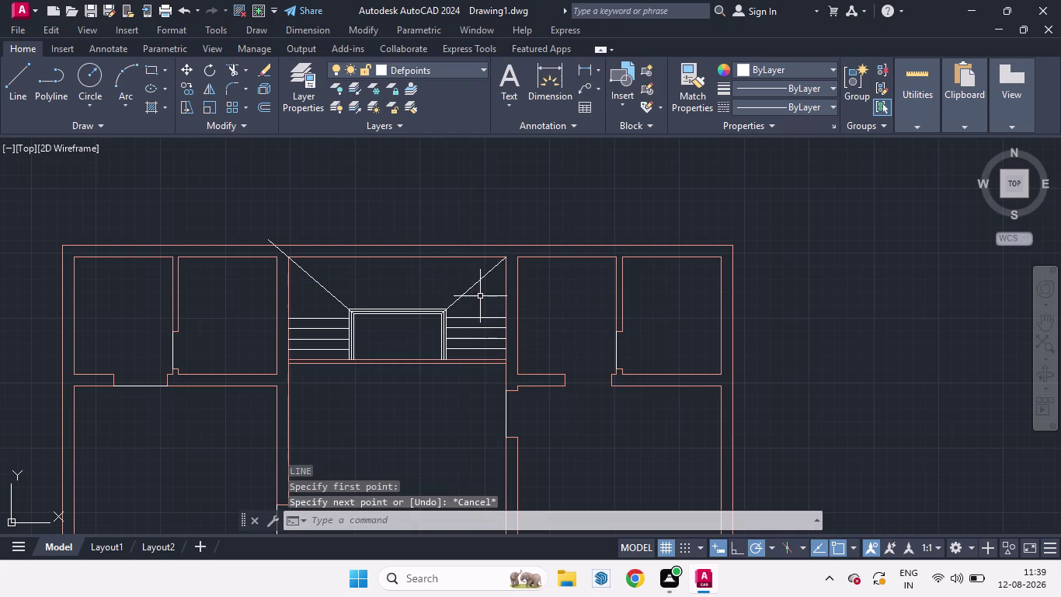
click(472, 284)
key(Delete)
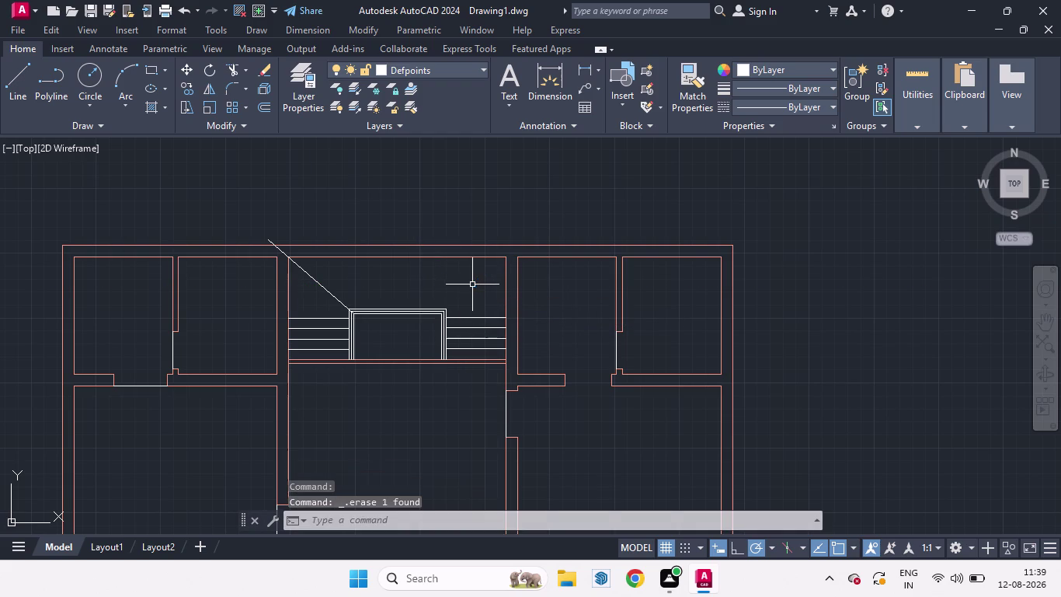
Draw a new diagonal from the box's top-right corner up and to the right.
key(l)
key(Return)
scroll(up, 3)
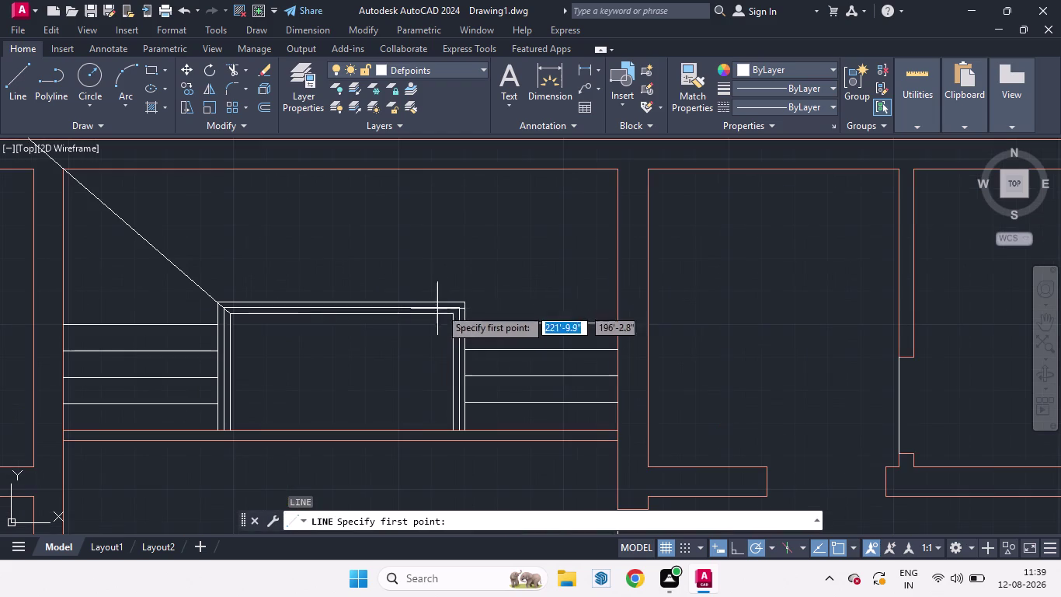
click(449, 315)
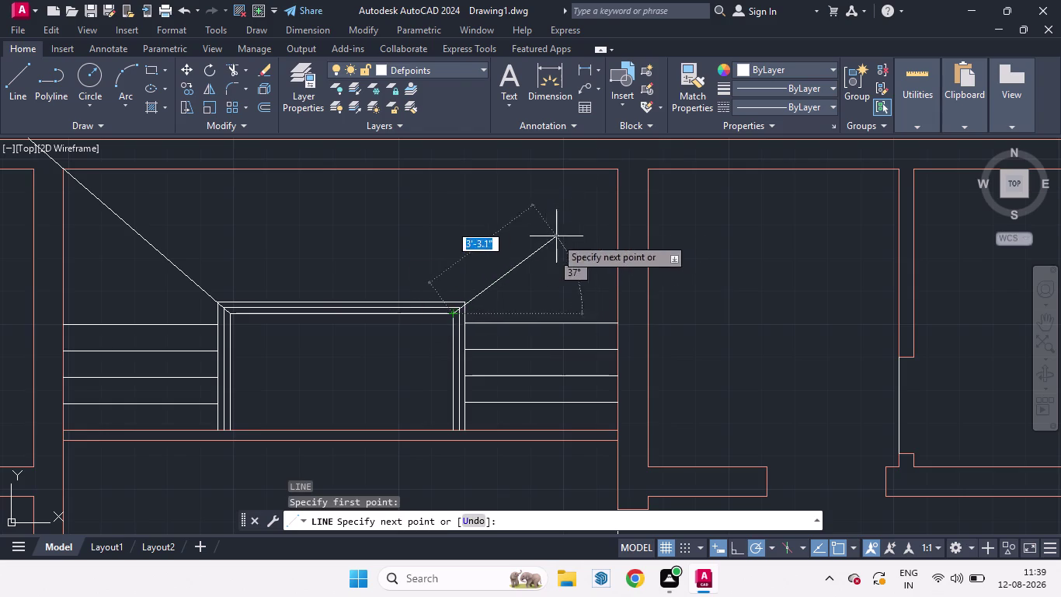
scroll(down, 3)
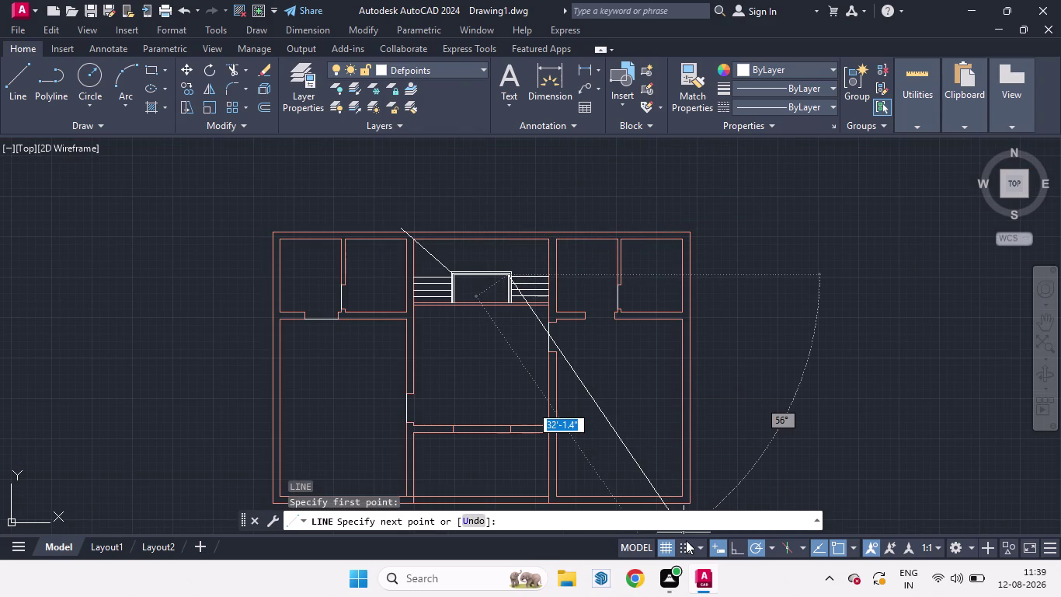
click(769, 541)
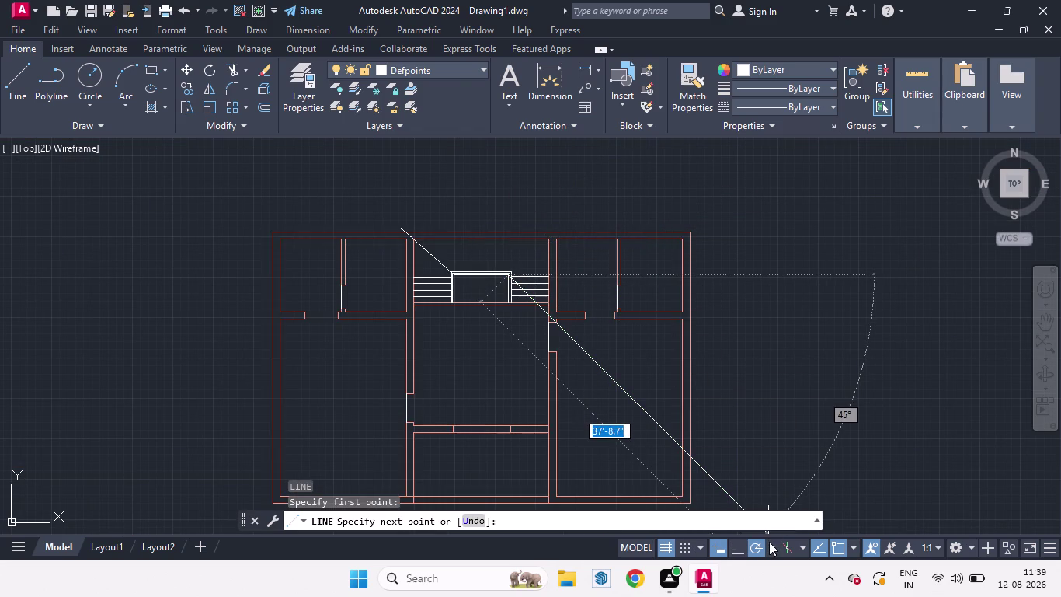
click(772, 417)
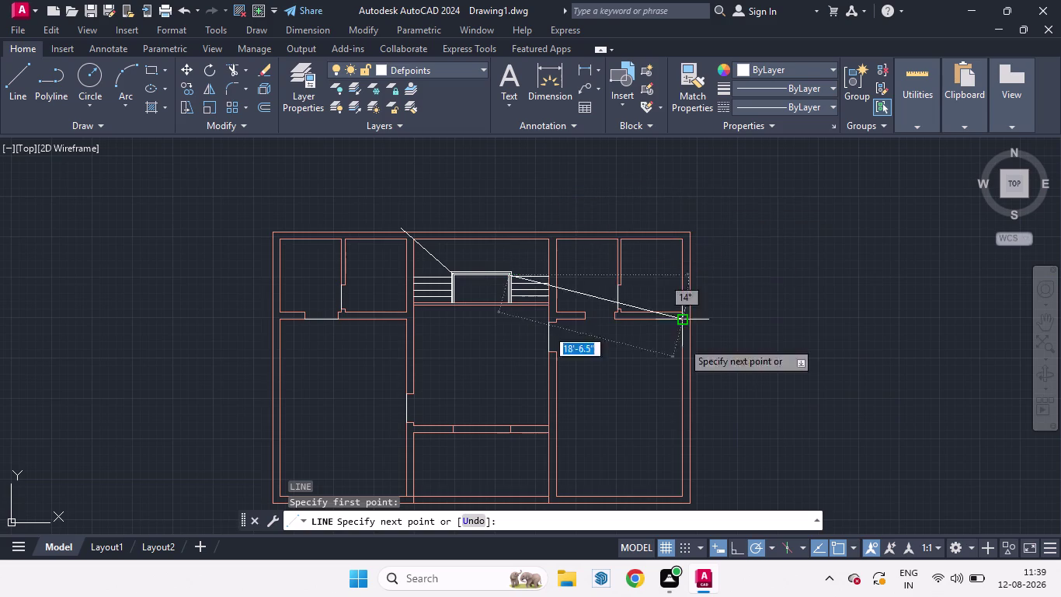
click(766, 549)
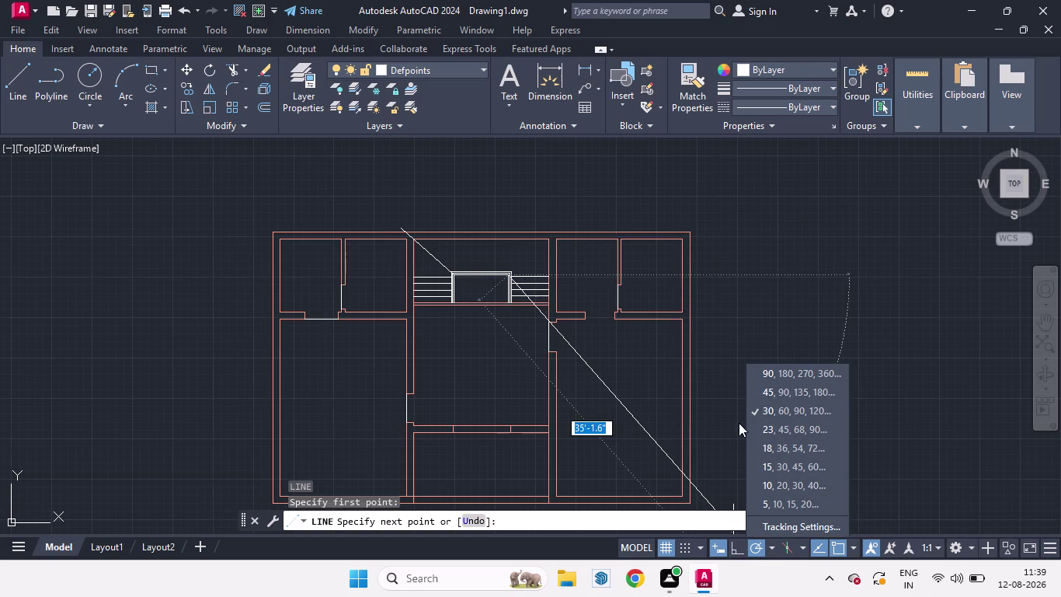
click(783, 413)
scroll(up, 3)
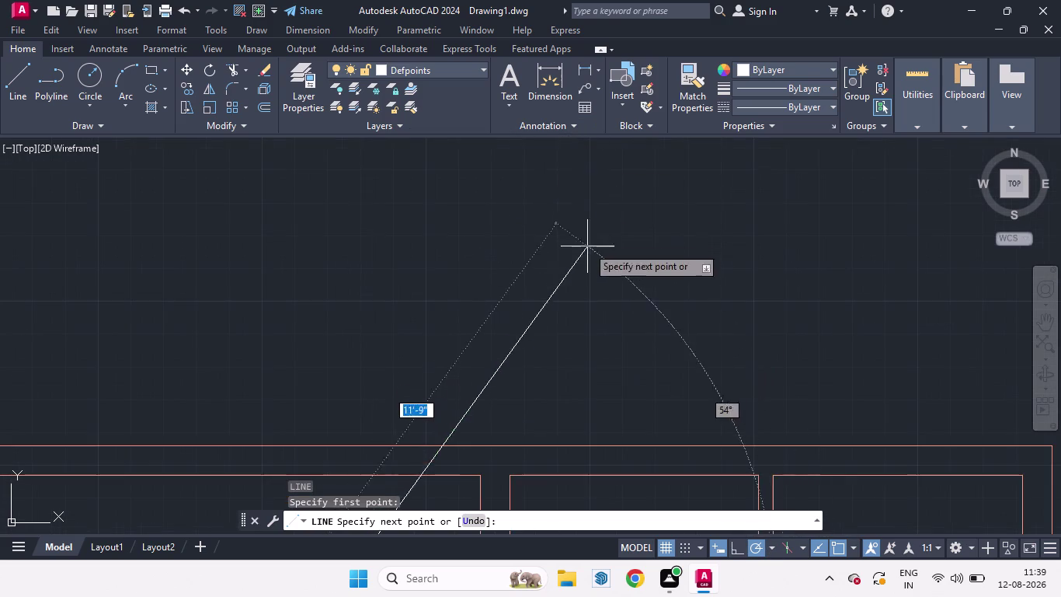
scroll(down, 3)
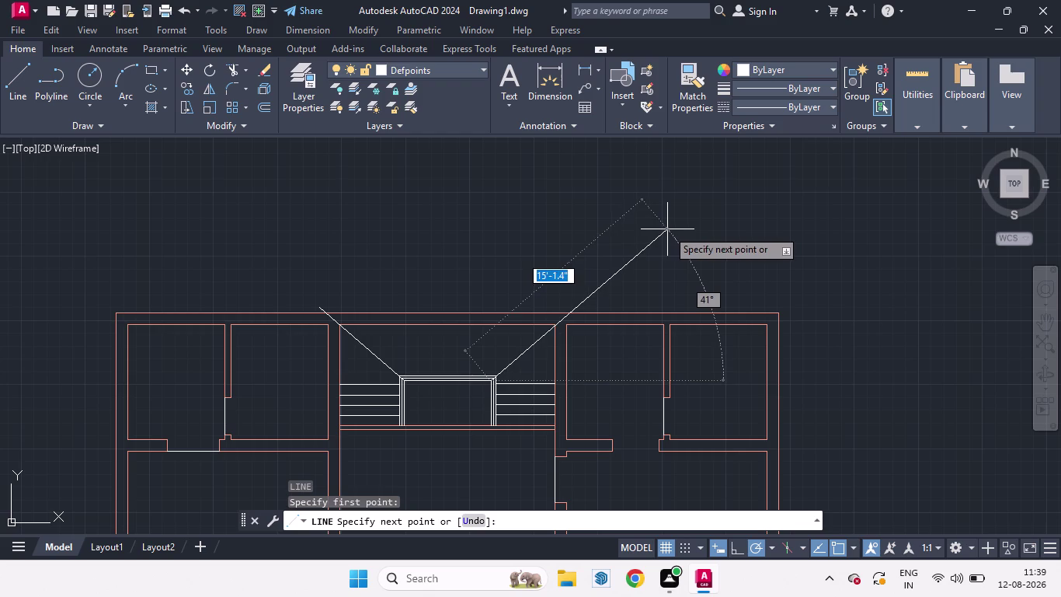
click(668, 226)
key(space)
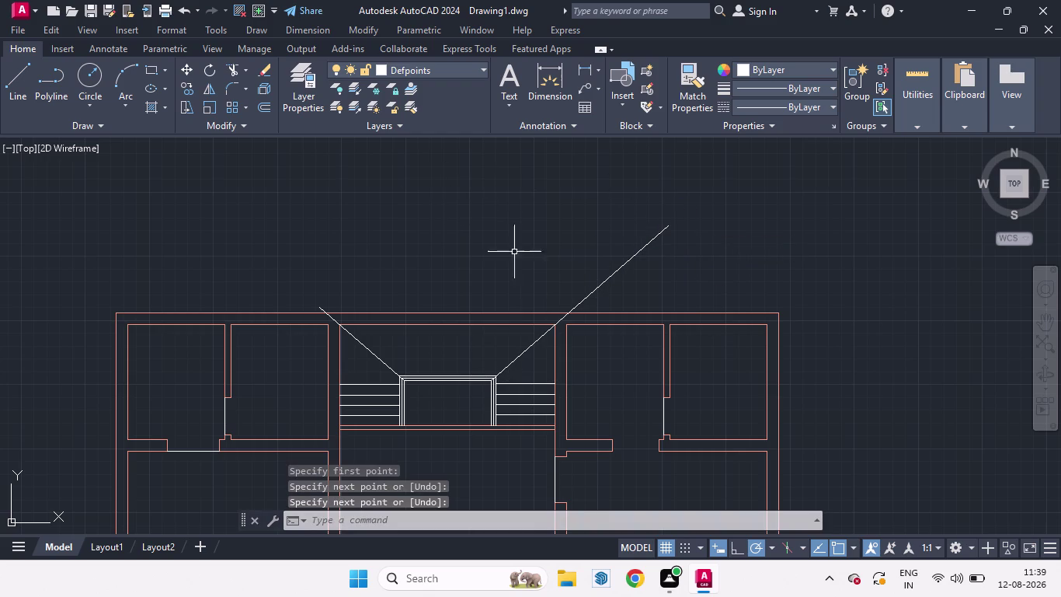
Trim both diagonals' overshoots beyond the walls using fence selection.
text(TR)
key(Return)
key(Return)
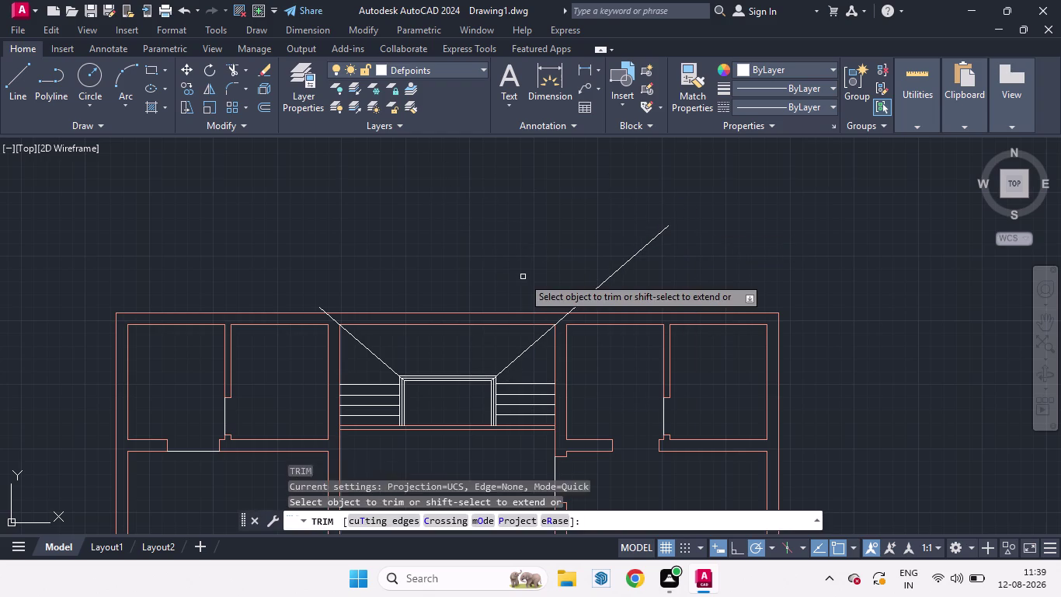
drag(577, 255, 691, 287)
scroll(up, 3)
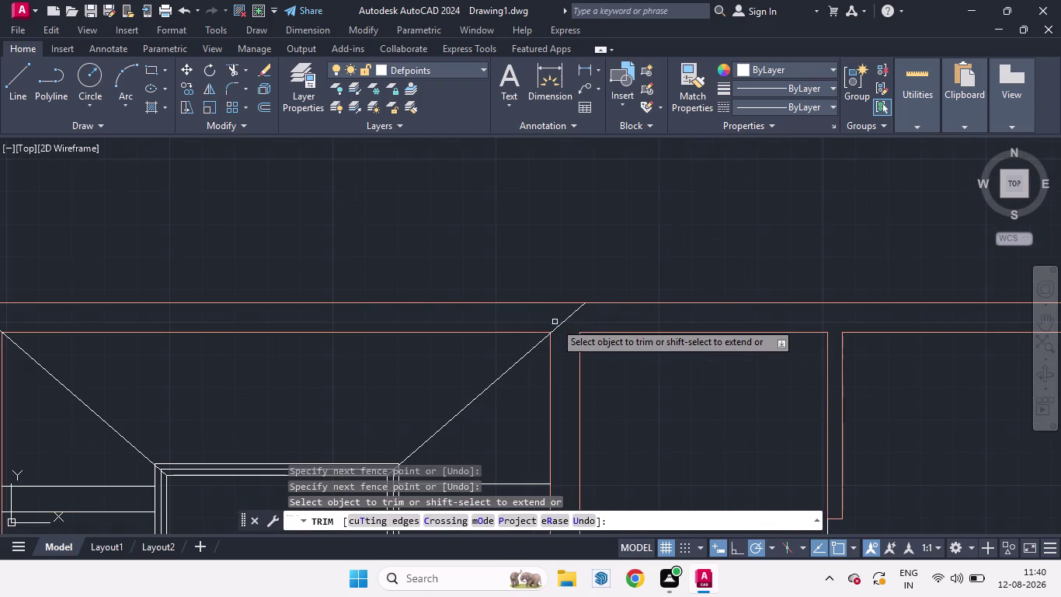
drag(554, 321, 565, 331)
scroll(down, 3)
scroll(up, 3)
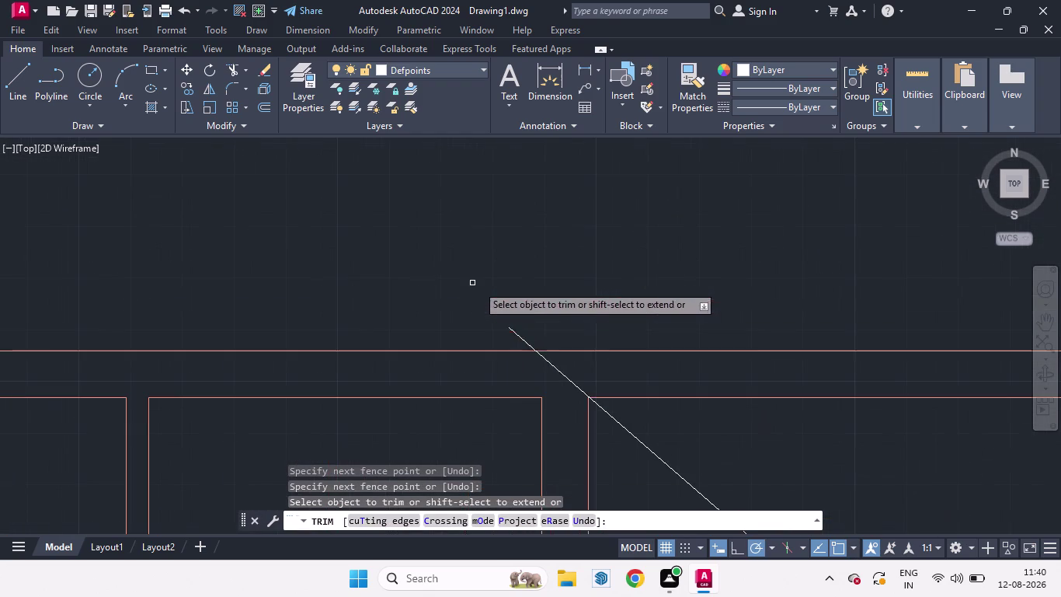
drag(540, 317, 510, 331)
drag(581, 370, 548, 390)
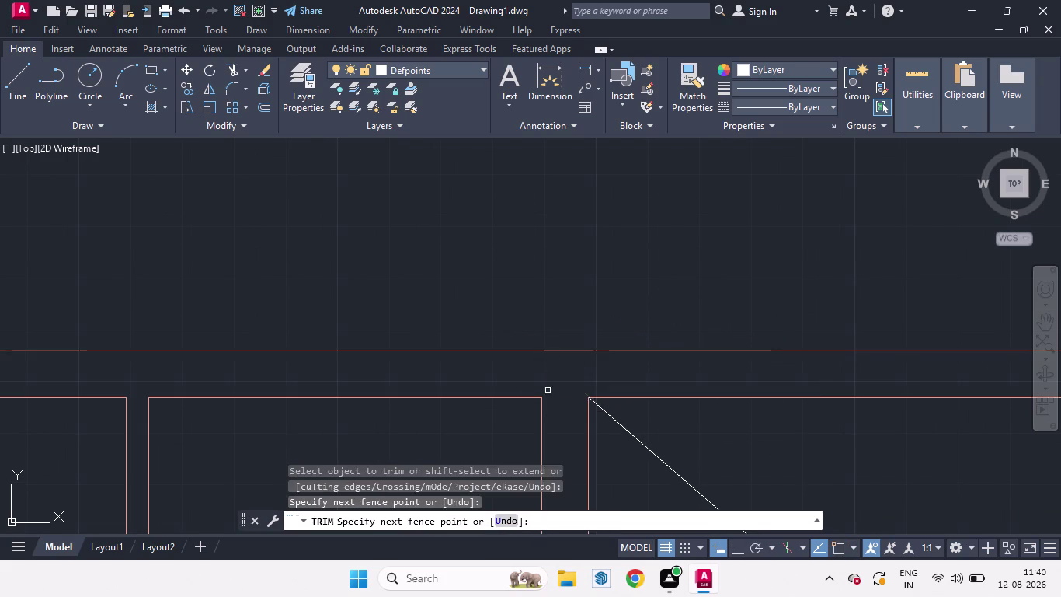
key(space)
scroll(down, 3)
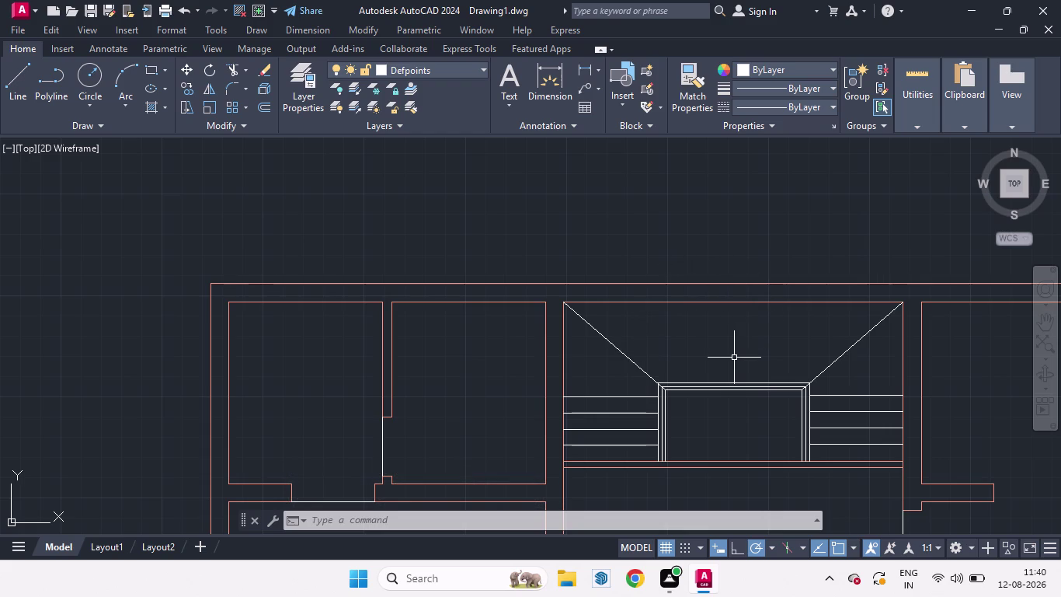
With Ortho on, draw a vertical line from the landing's top edge past the top wall.
key(l)
click(735, 547)
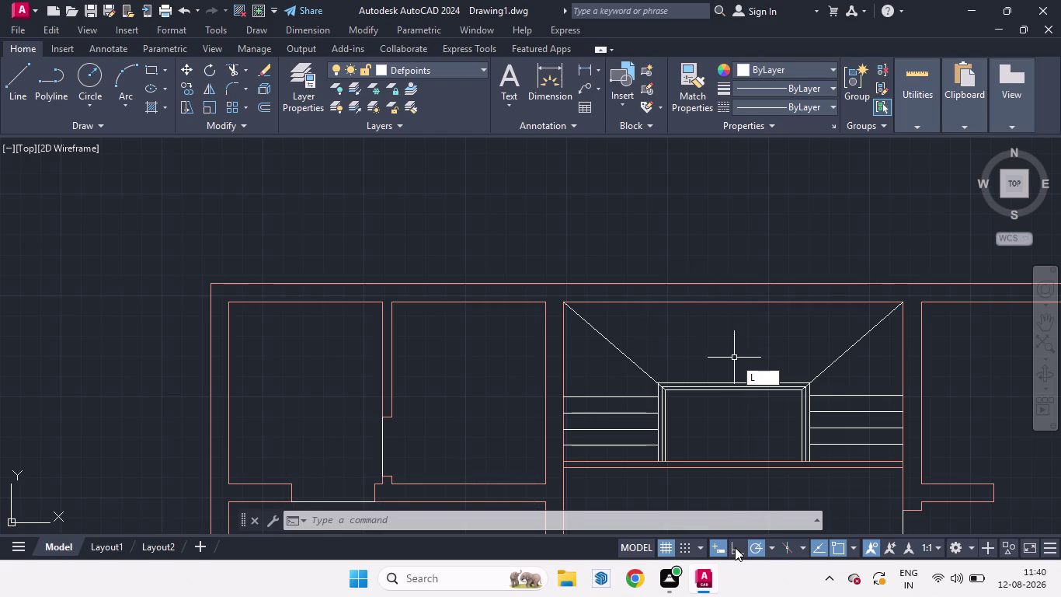
click(737, 553)
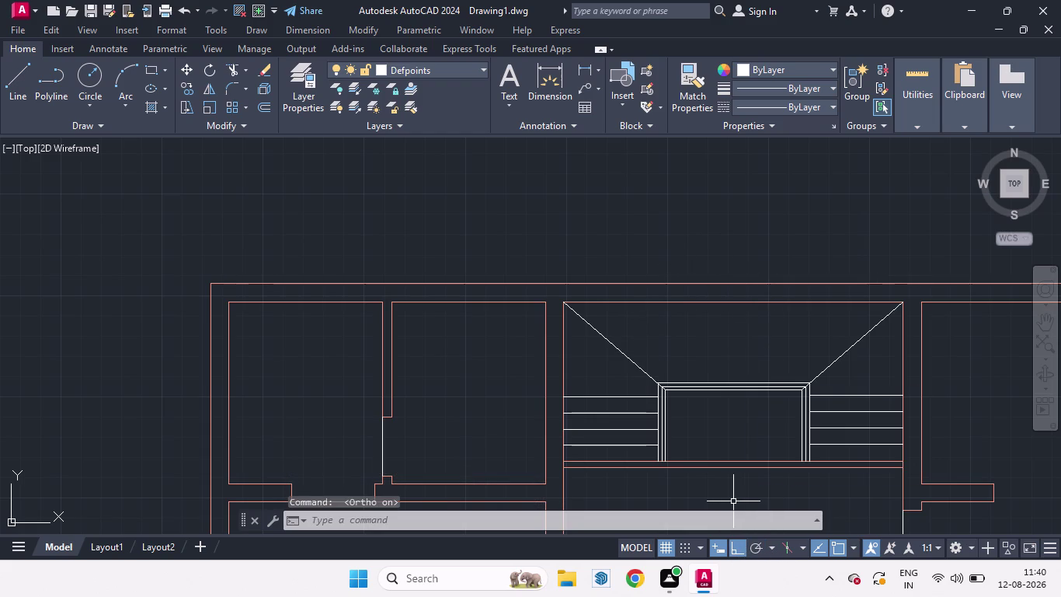
key(l)
key(Return)
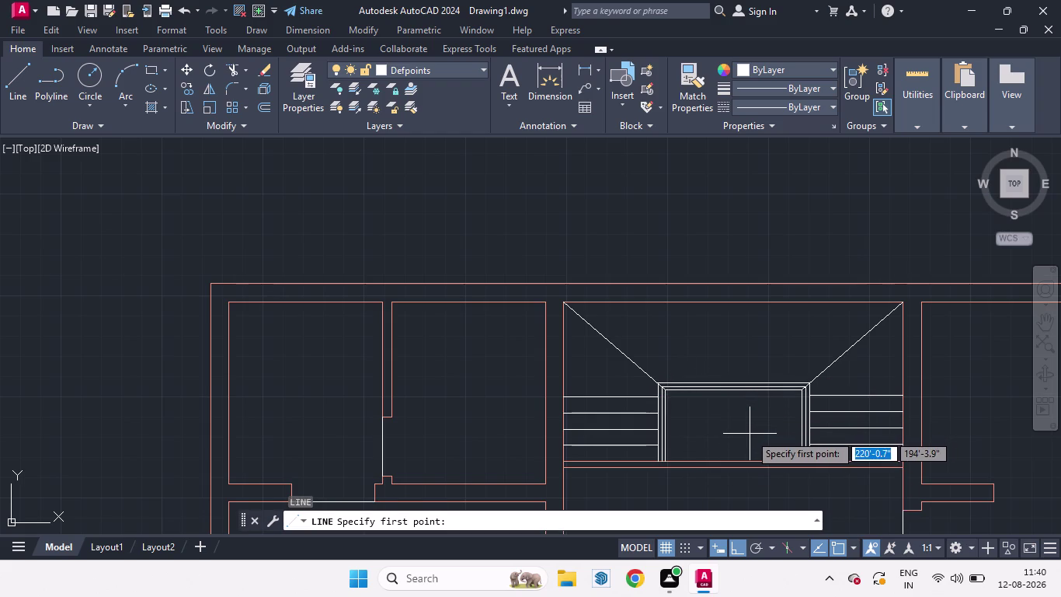
scroll(up, 3)
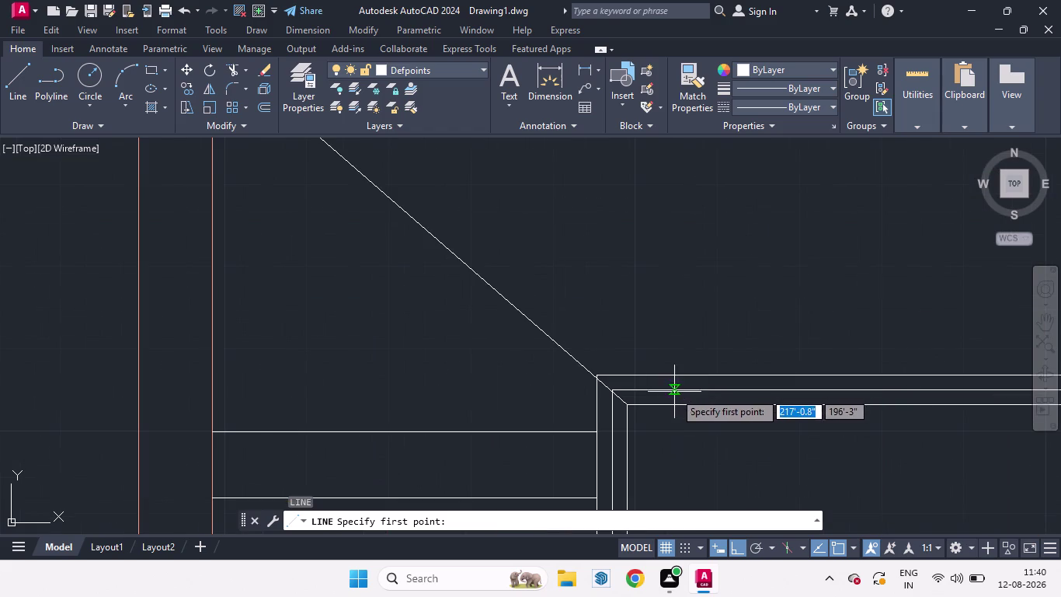
click(650, 406)
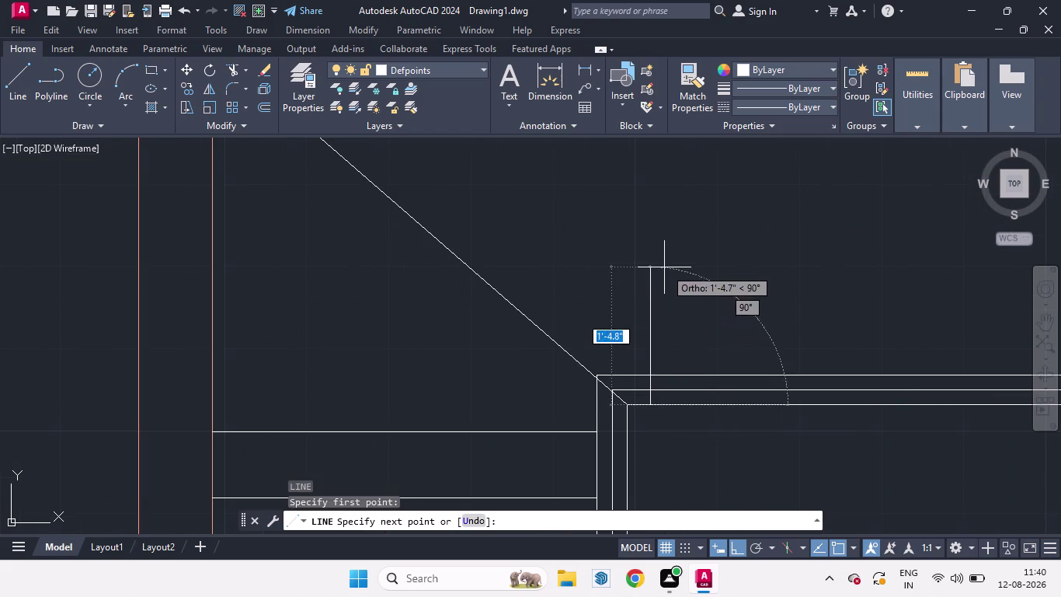
scroll(down, 3)
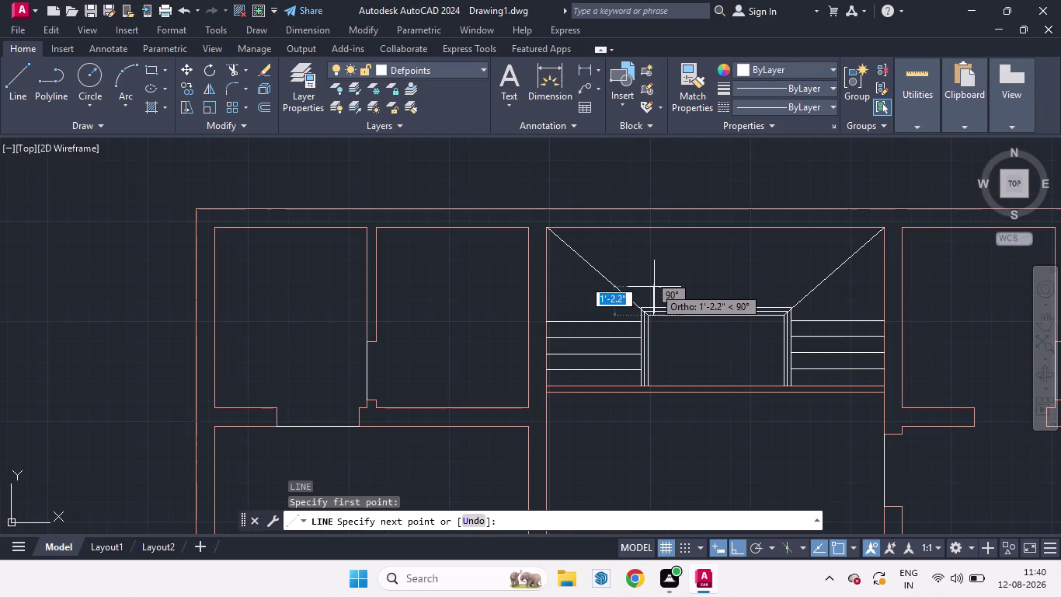
click(657, 159)
key(space)
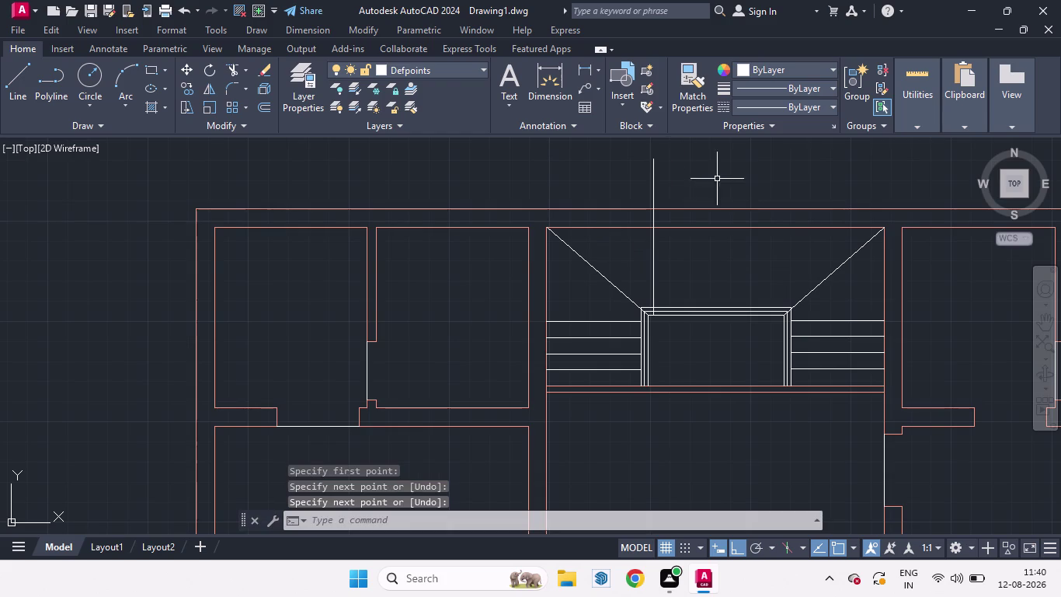
Trim the vertical line's overshoot above the top wall.
text(TR)
key(Return)
key(Return)
drag(699, 185, 625, 170)
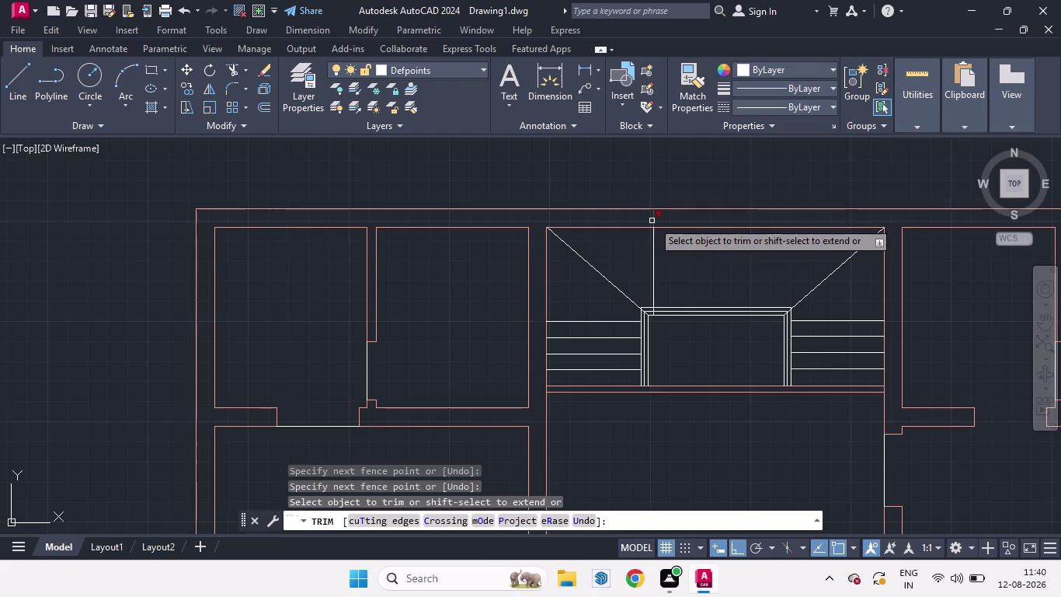
drag(665, 218, 649, 218)
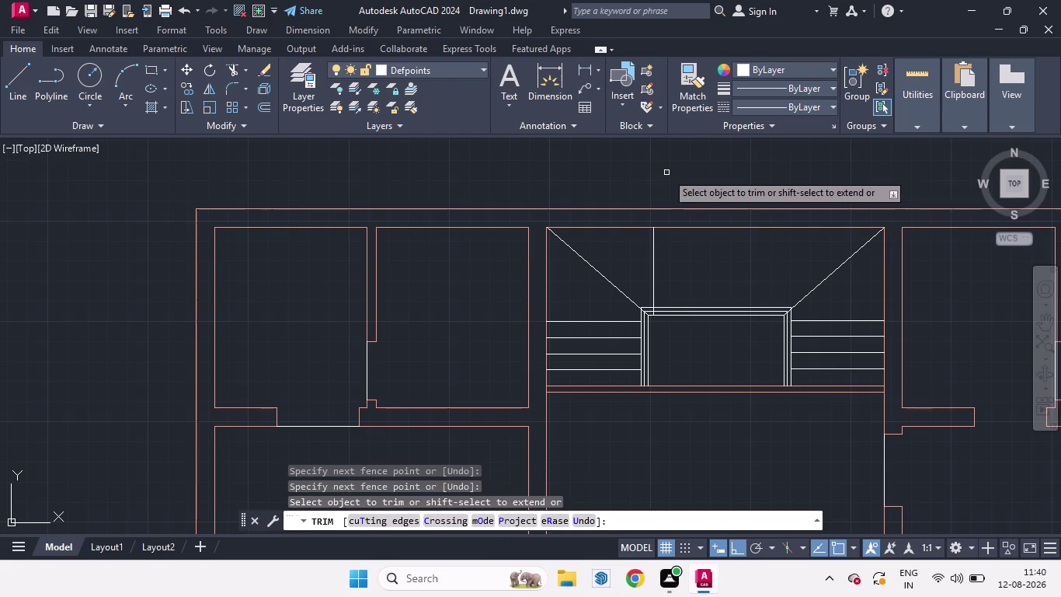
key(space)
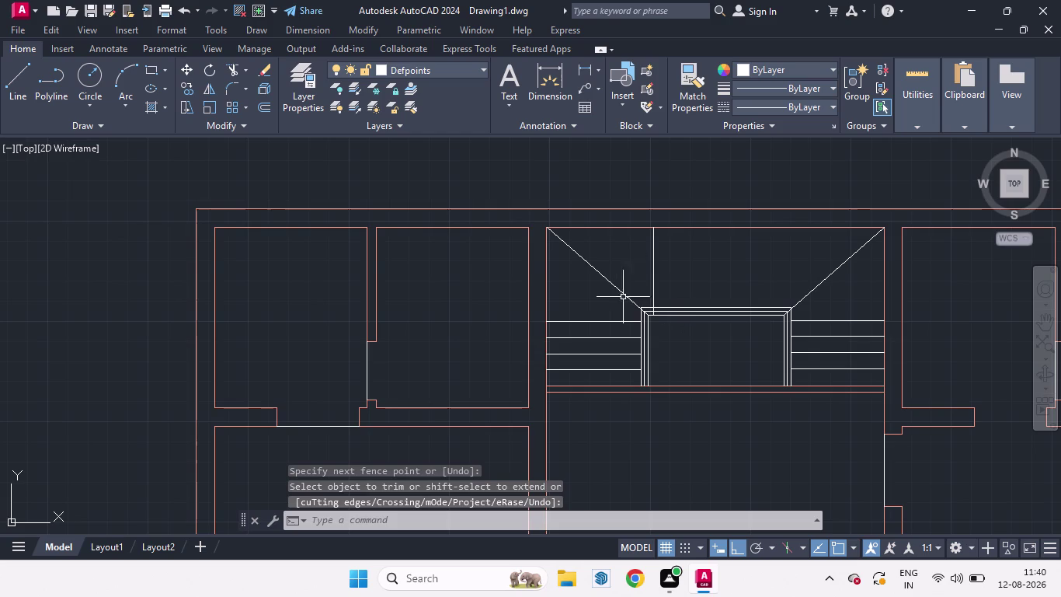
Extend the left-side stair treads to the landing frame.
text(EX)
key(Return)
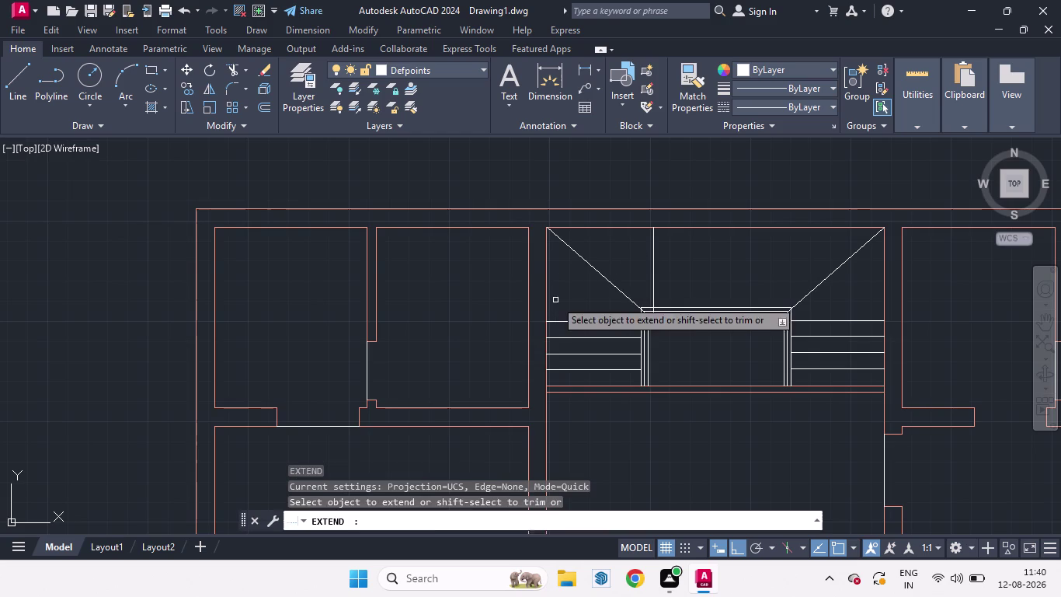
click(615, 321)
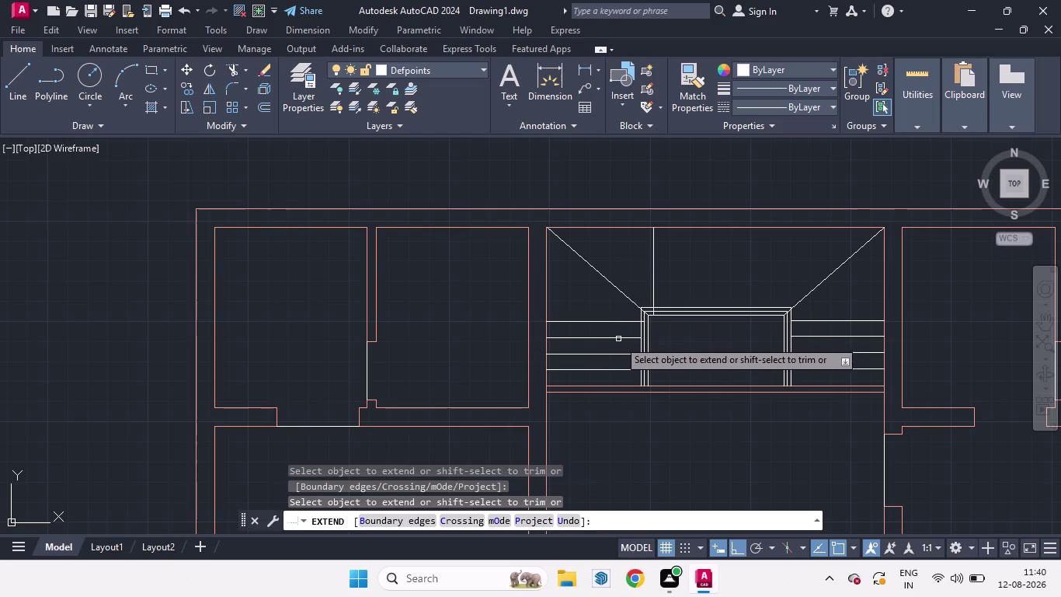
click(619, 336)
click(621, 352)
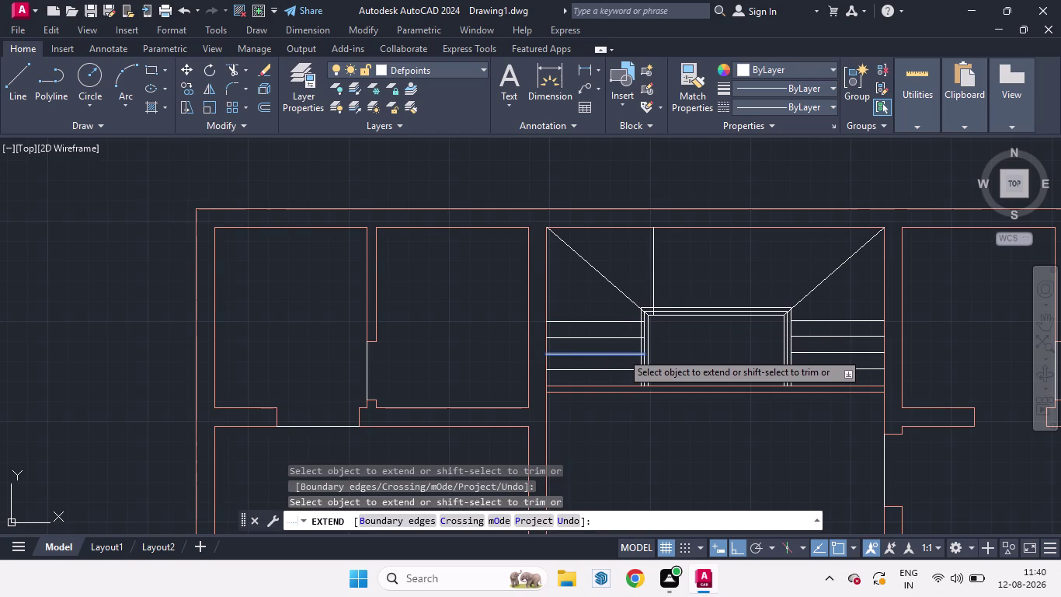
click(615, 371)
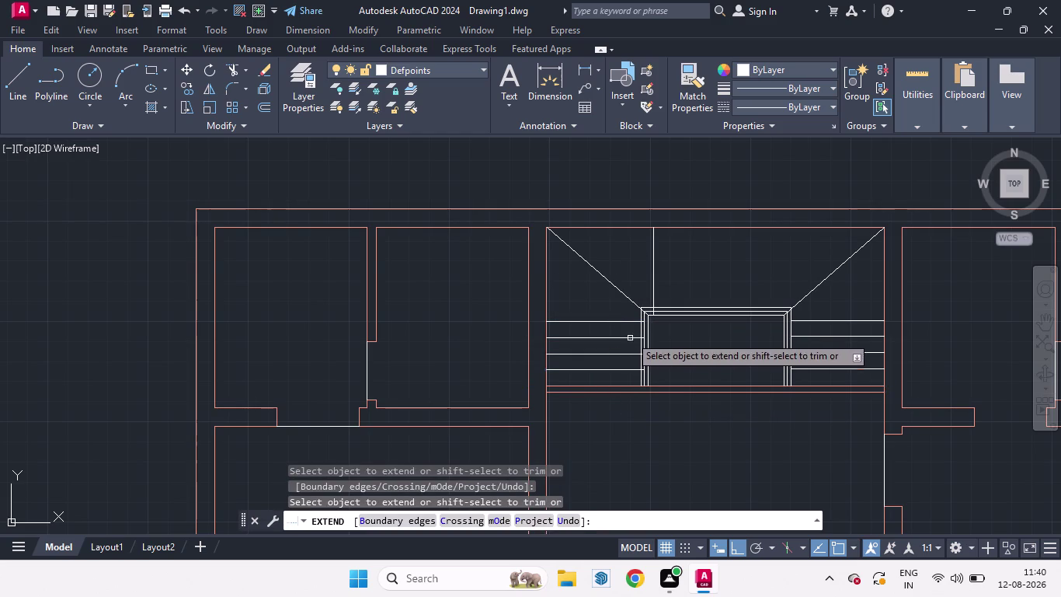
click(630, 322)
click(628, 338)
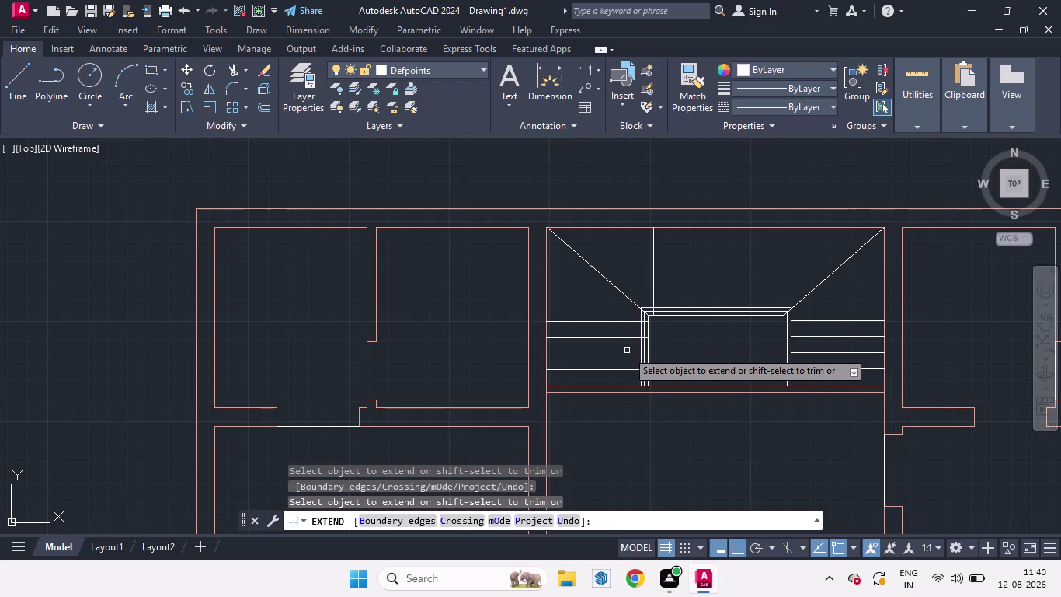
click(627, 353)
click(627, 368)
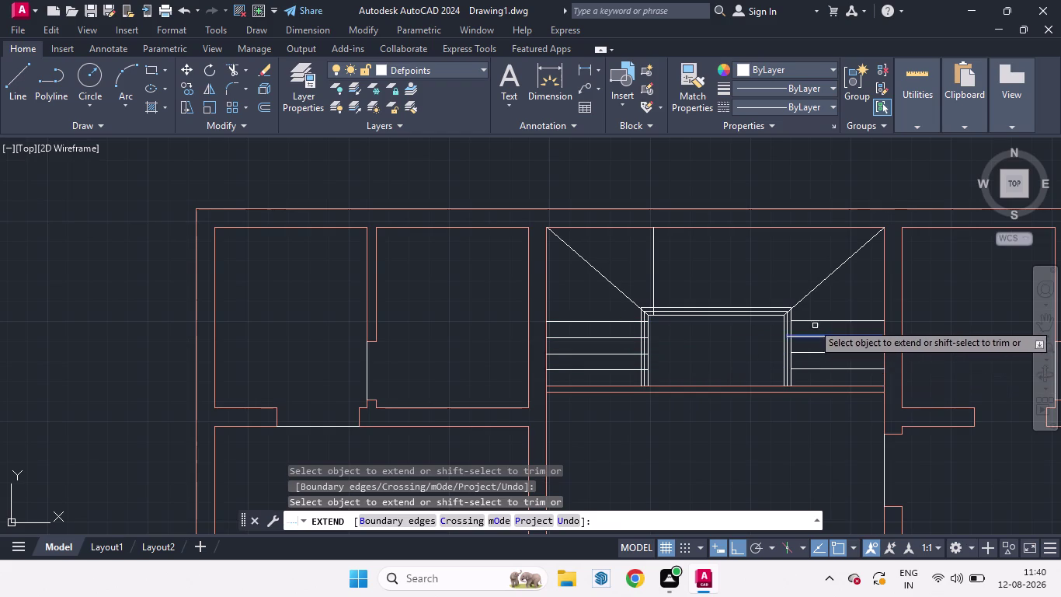
Extend the right-side stair treads to the landing frame.
click(810, 320)
click(805, 341)
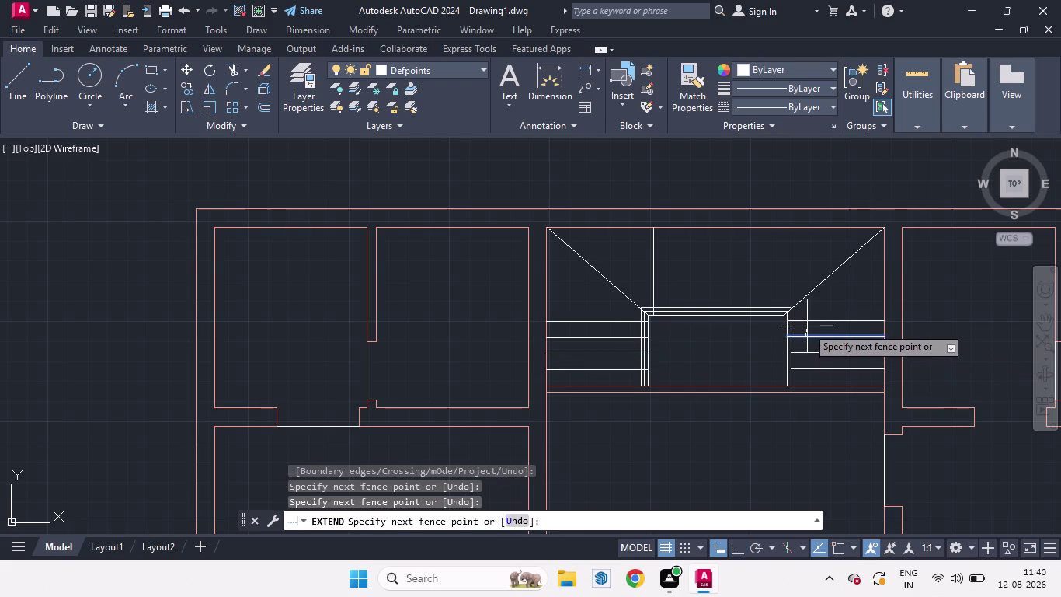
click(807, 327)
click(805, 323)
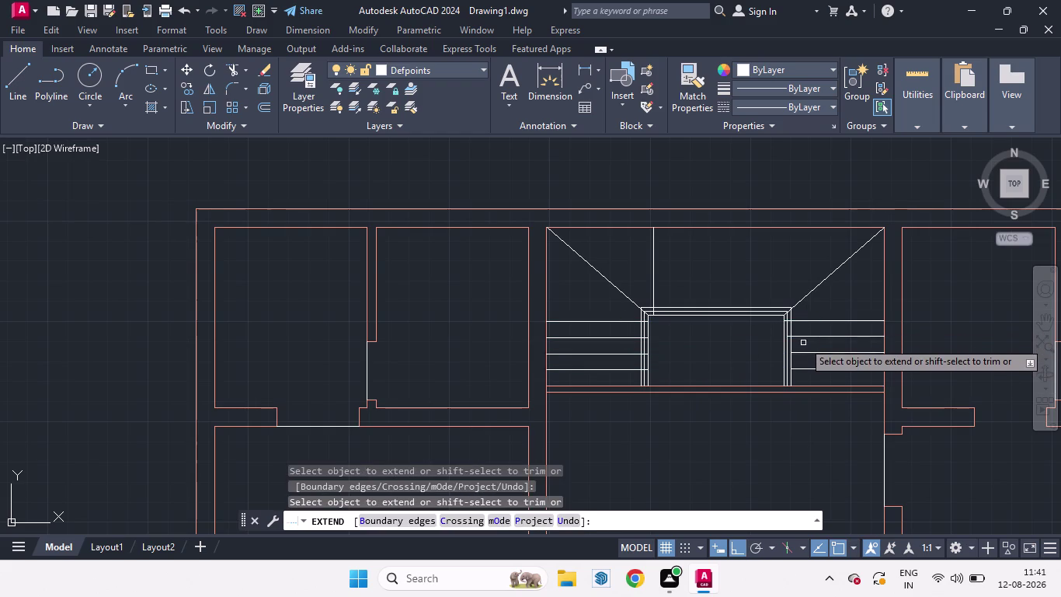
click(803, 338)
click(804, 353)
click(804, 367)
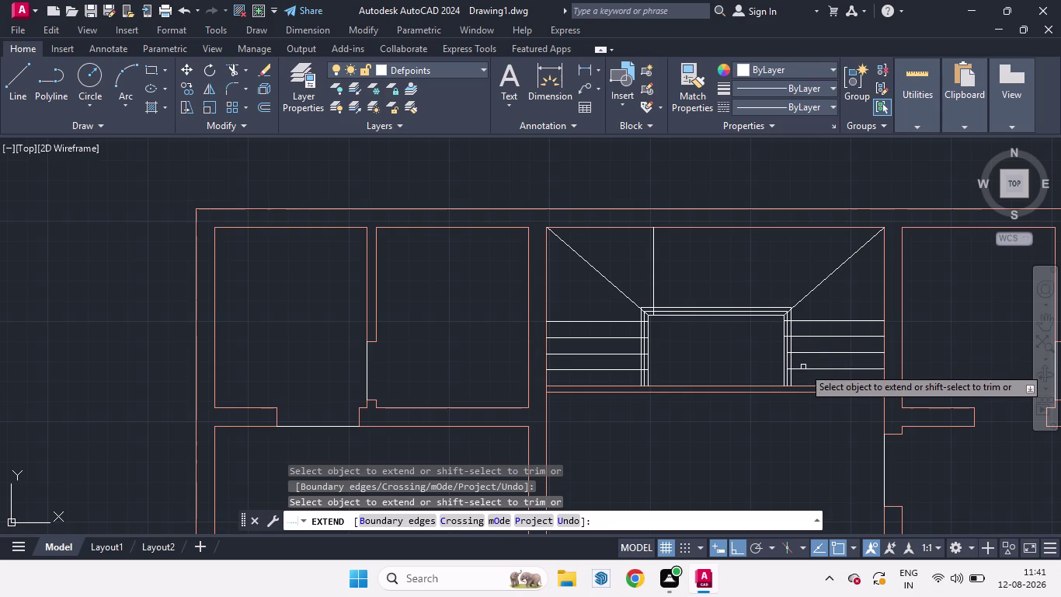
click(802, 351)
click(800, 355)
click(804, 367)
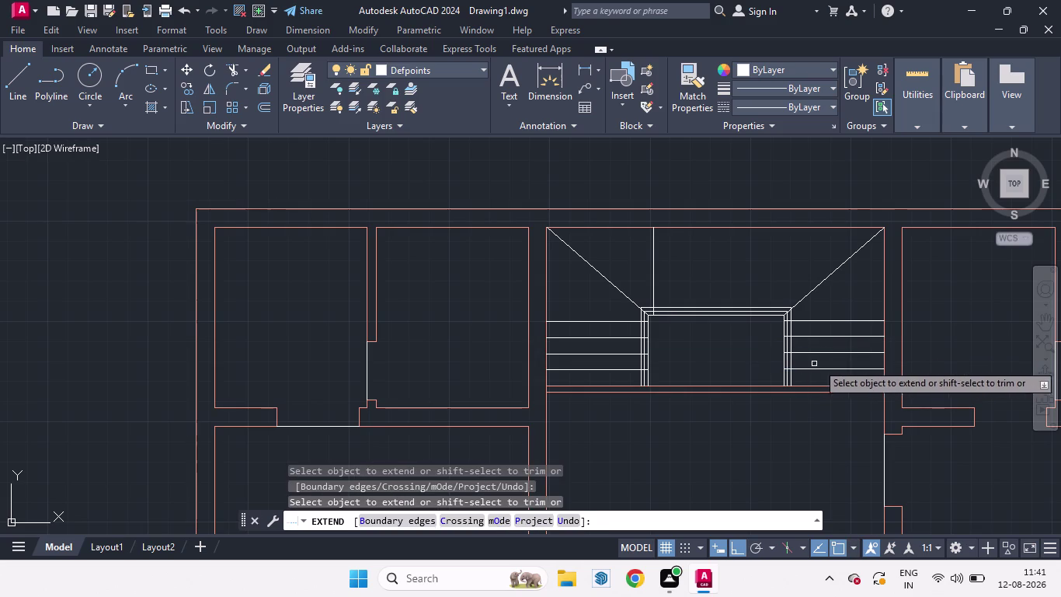
key(space)
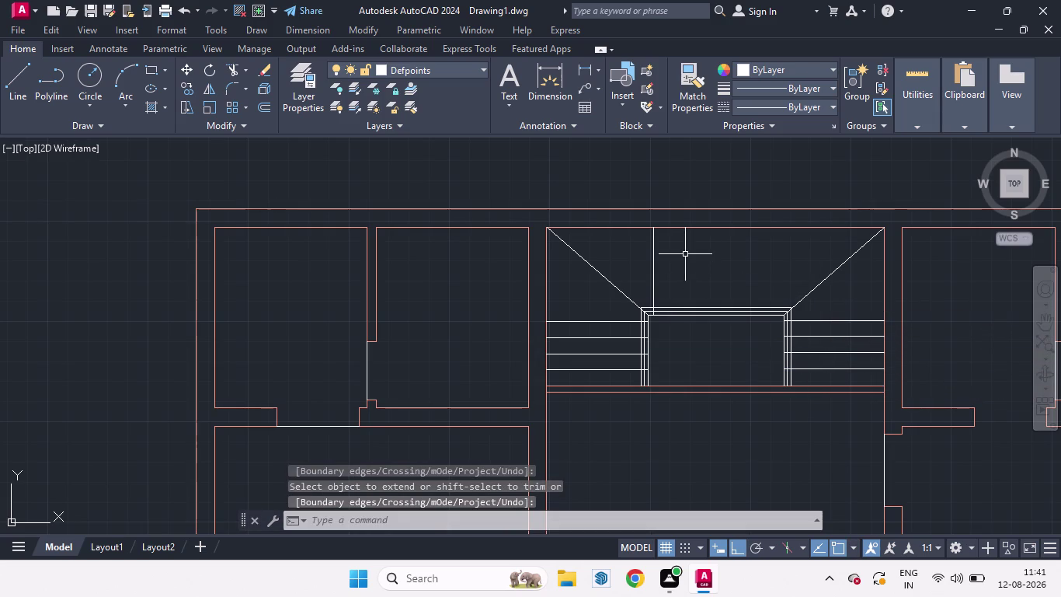
scroll(up, 3)
scroll(down, 3)
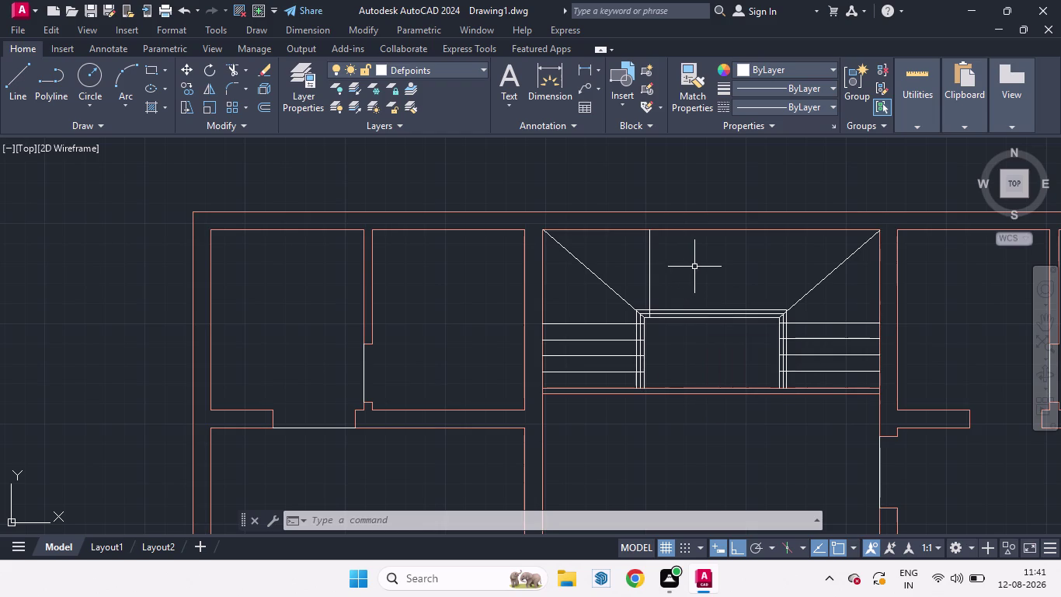
key(o)
key(Return)
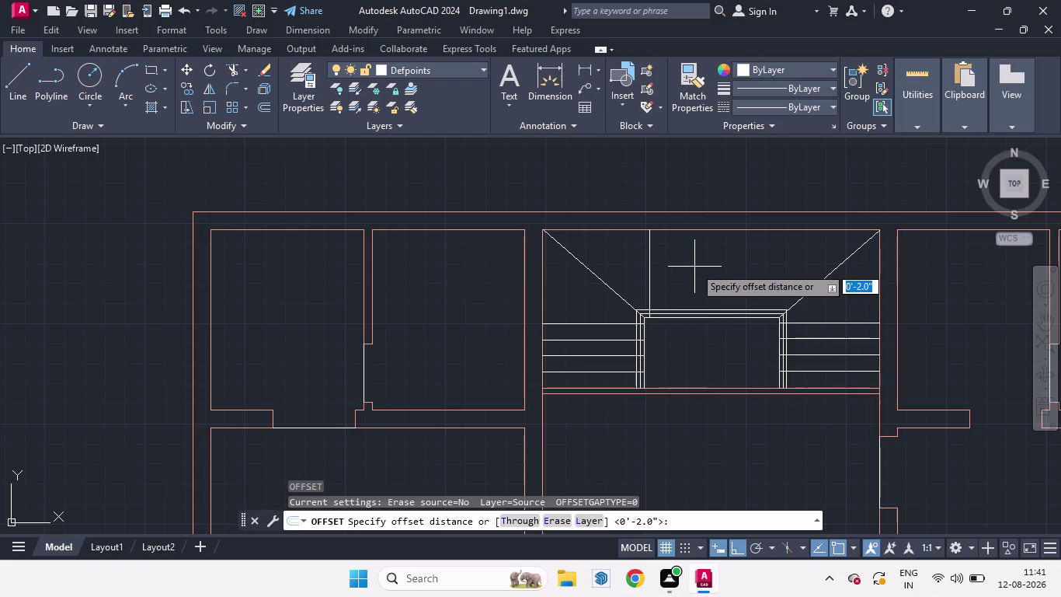
key(8)
key(Return)
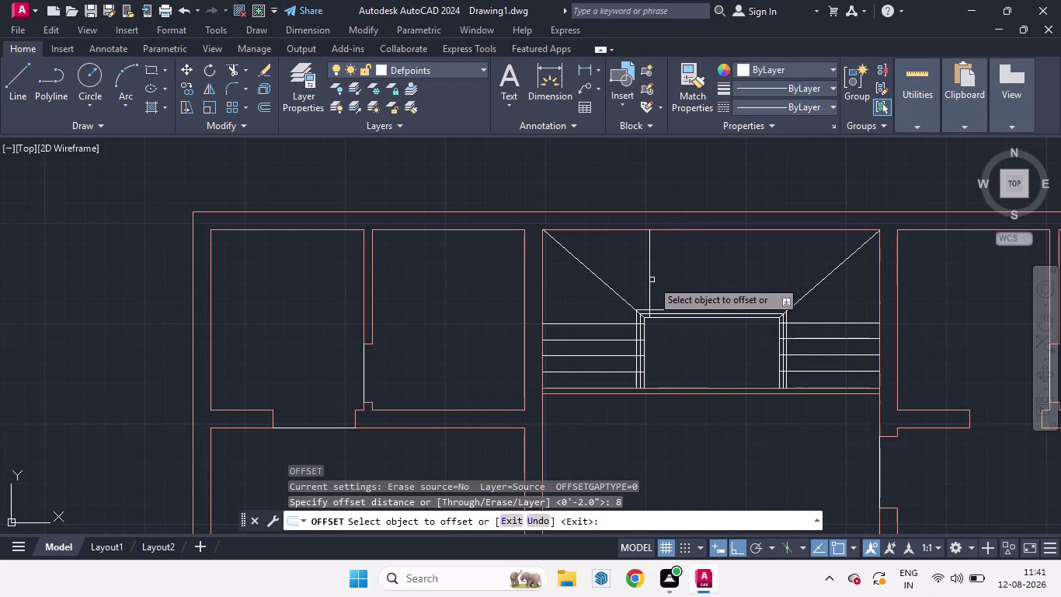
key(space)
text(C)
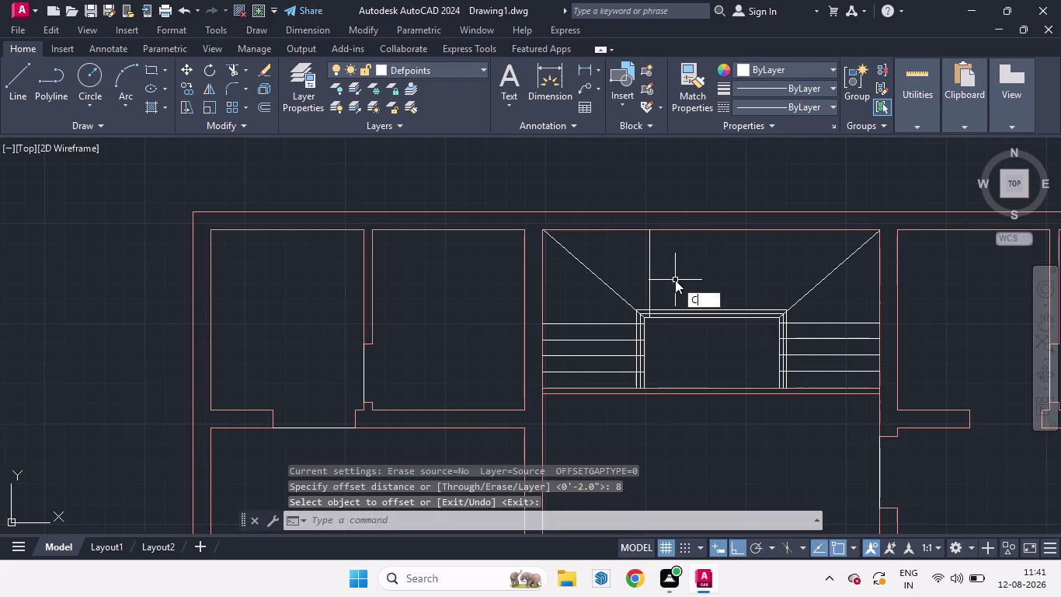
text(O)
key(Return)
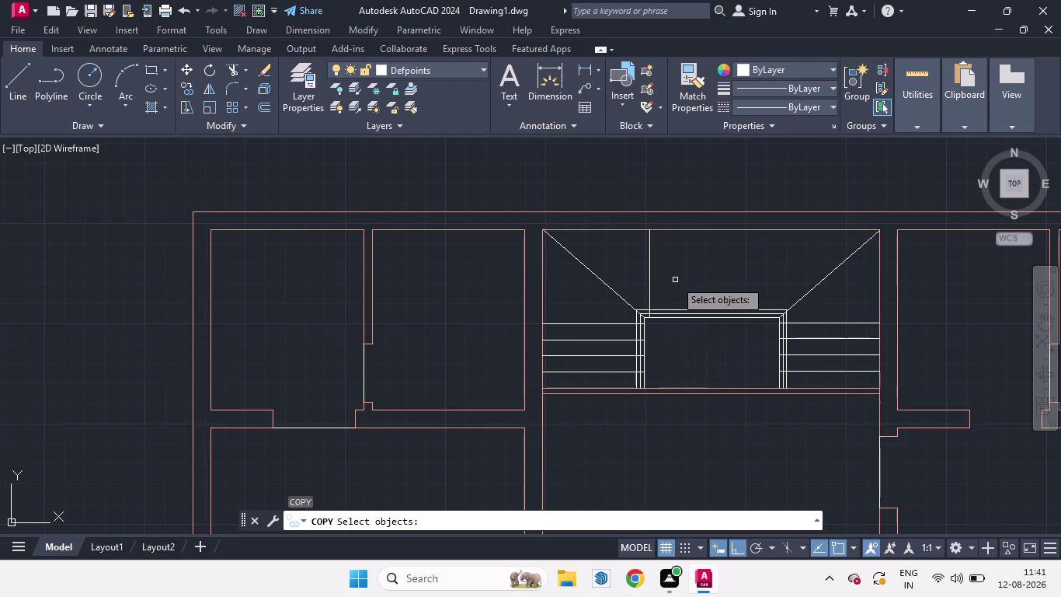
click(650, 284)
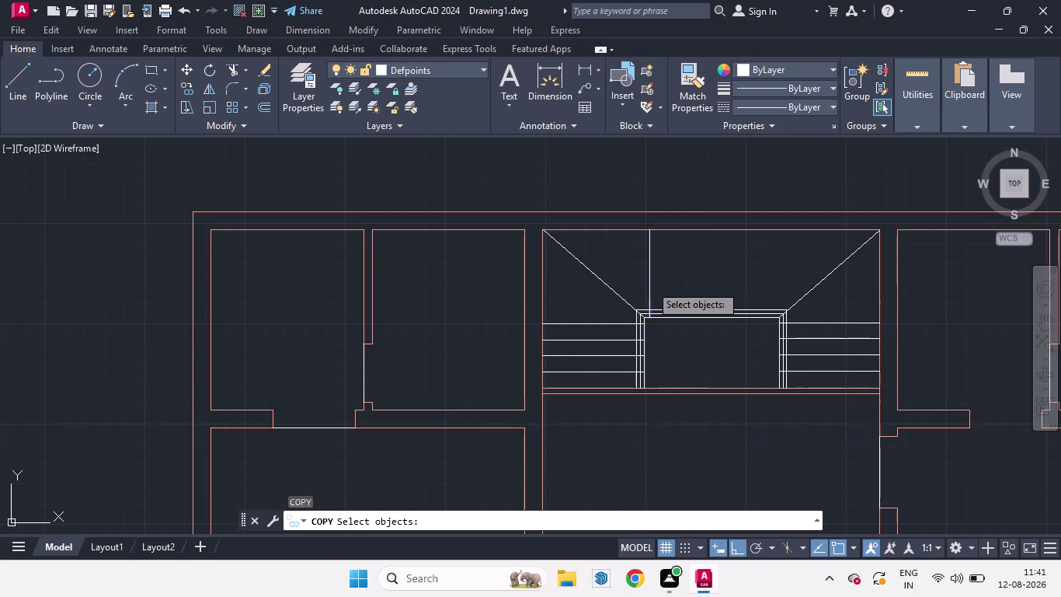
key(Return)
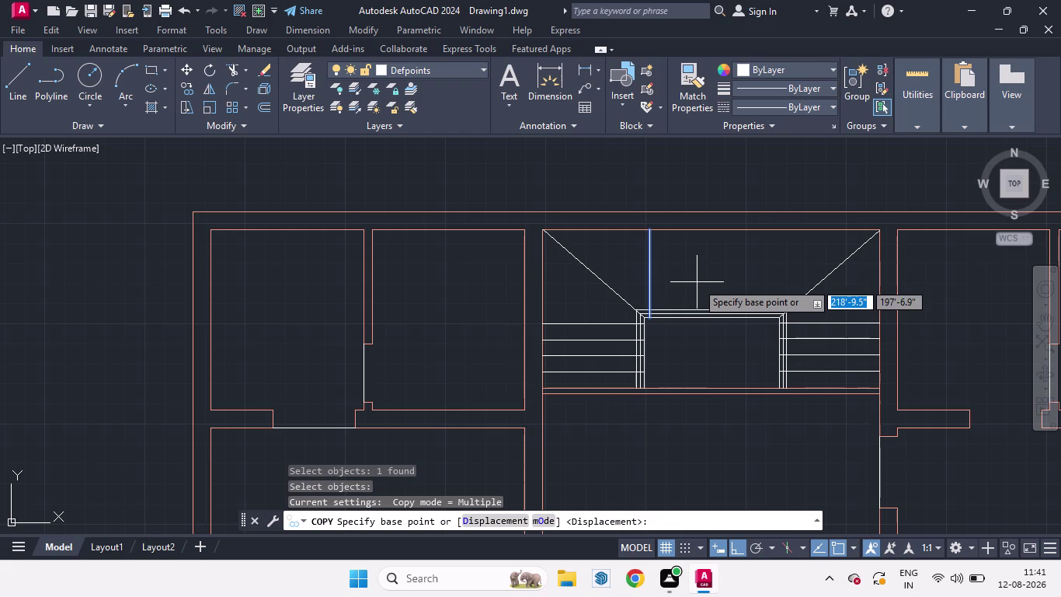
click(649, 315)
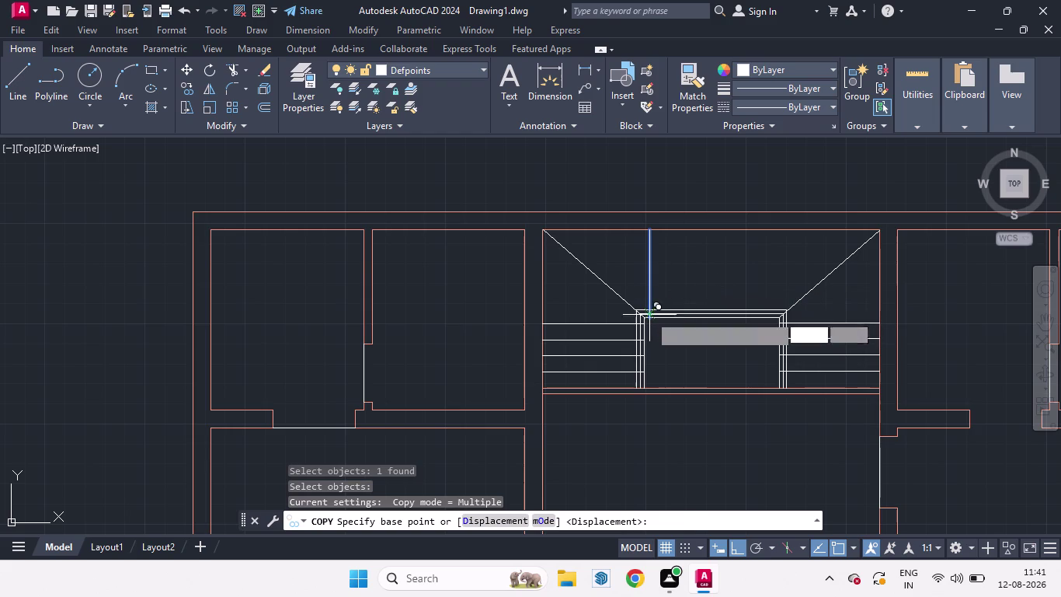
key(8)
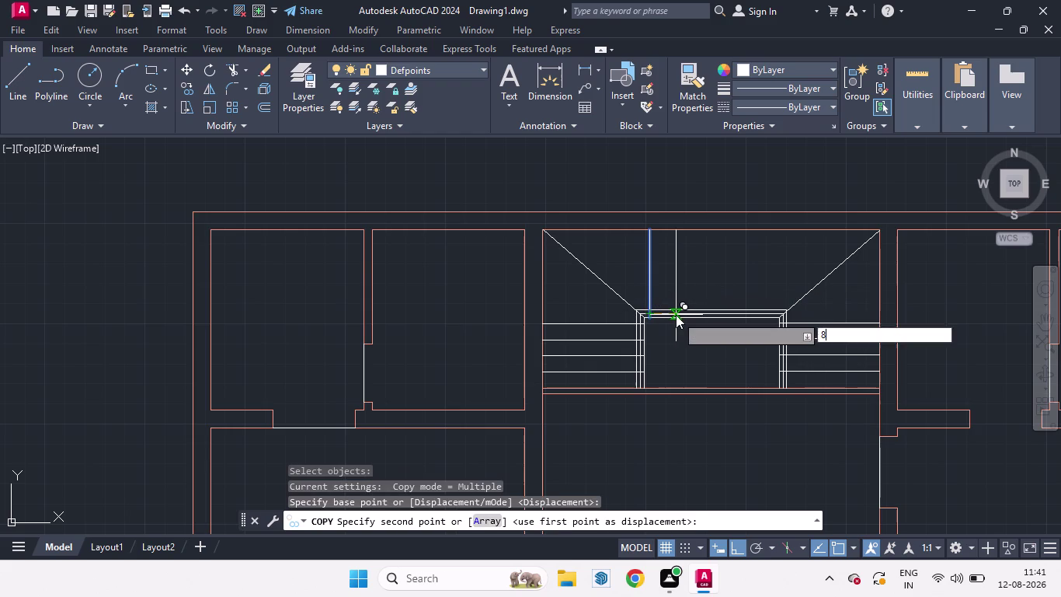
key(Return)
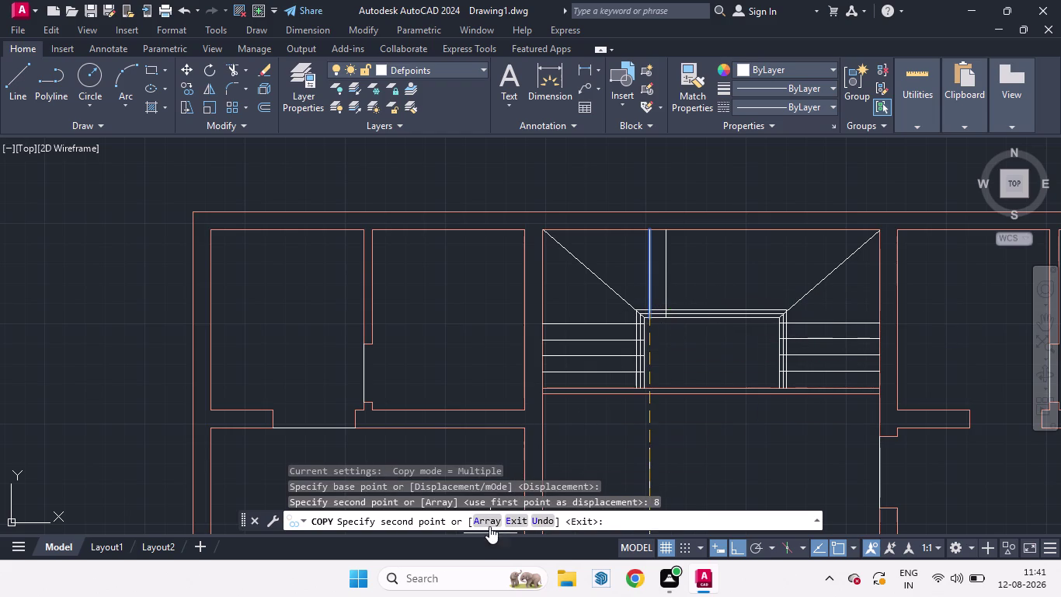
click(490, 519)
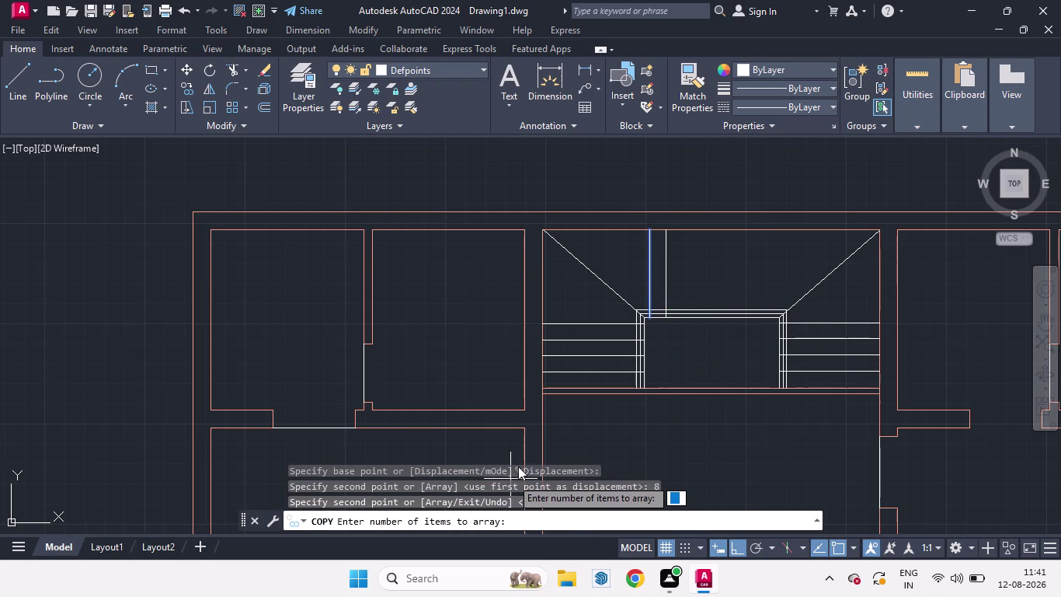
key(9)
key(Return)
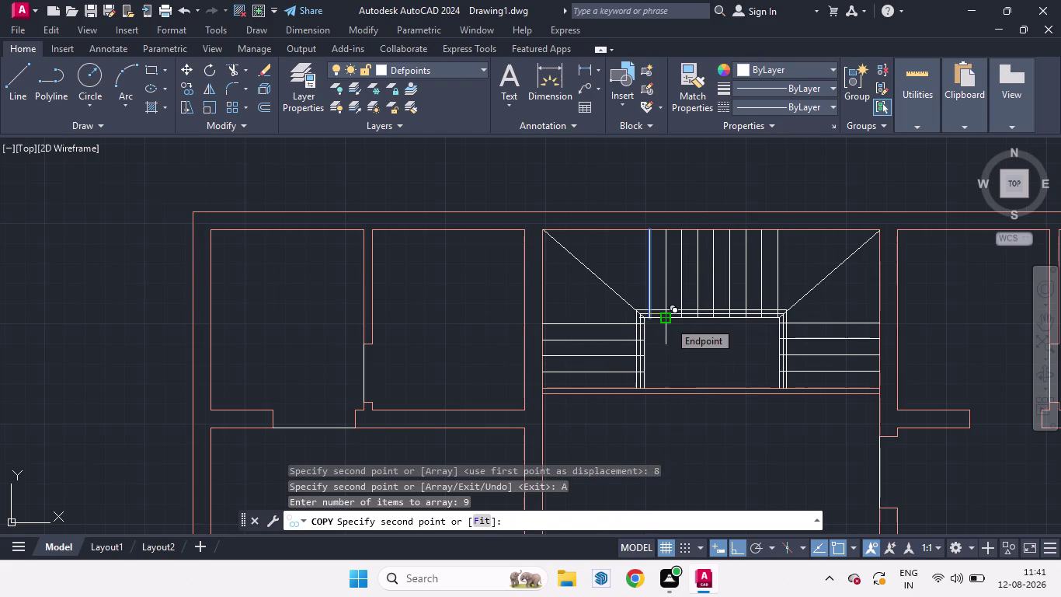
click(669, 321)
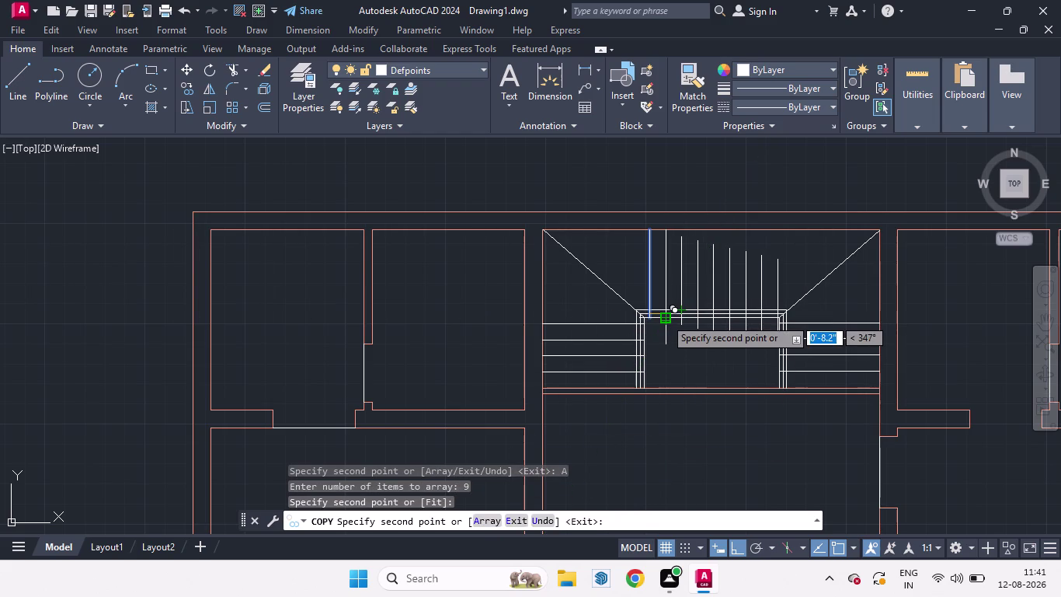
scroll(up, 3)
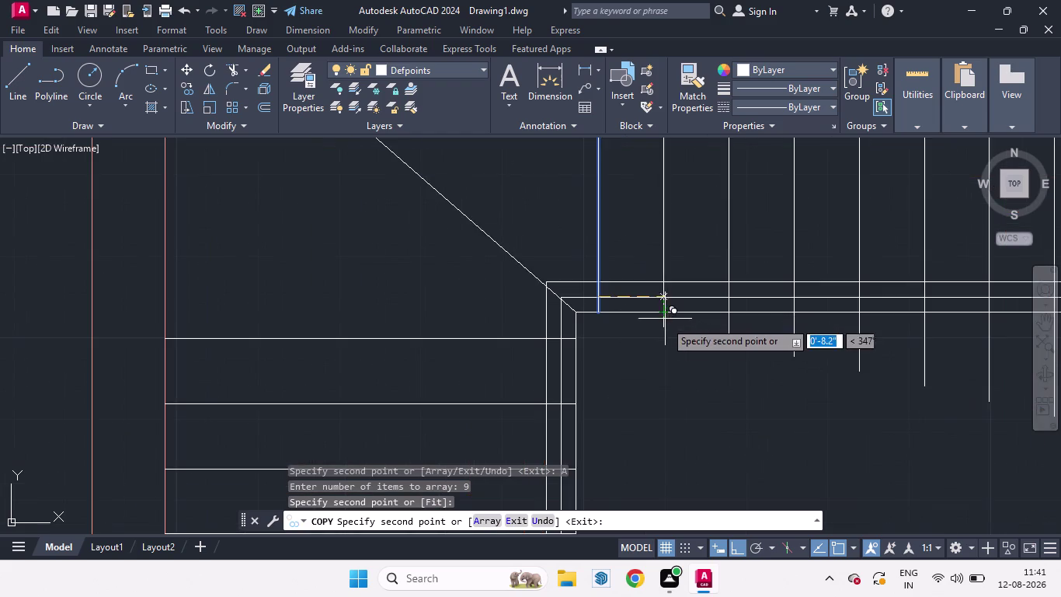
scroll(up, 3)
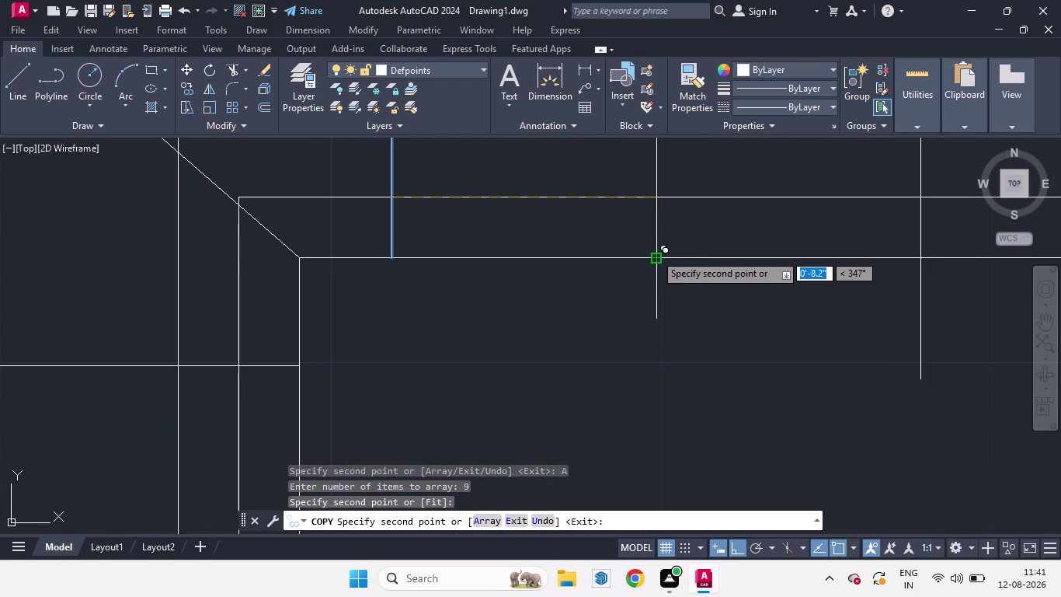
click(655, 253)
scroll(down, 3)
scroll(down, 3)
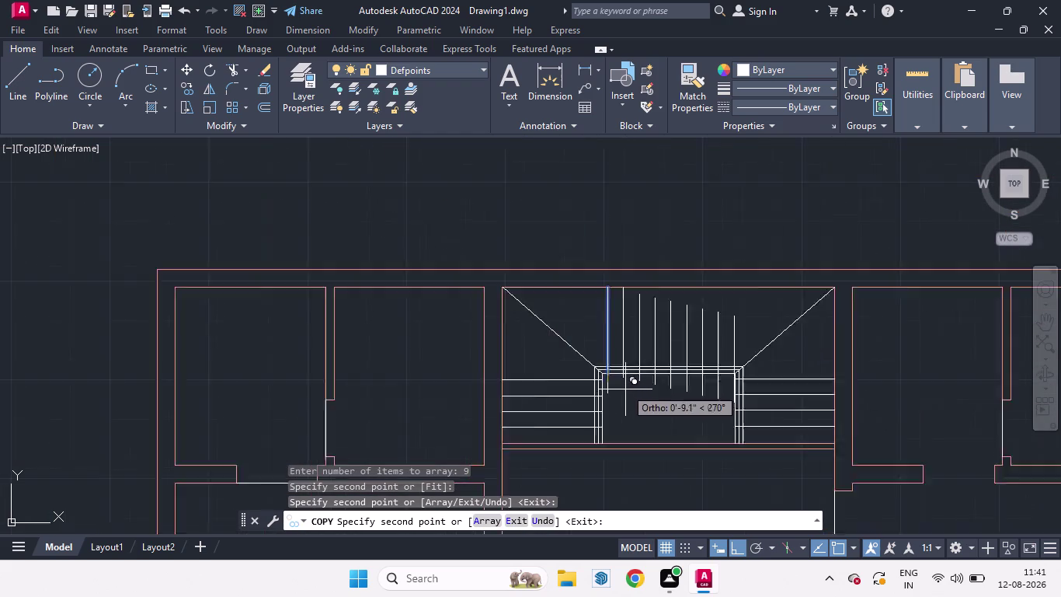
scroll(down, 3)
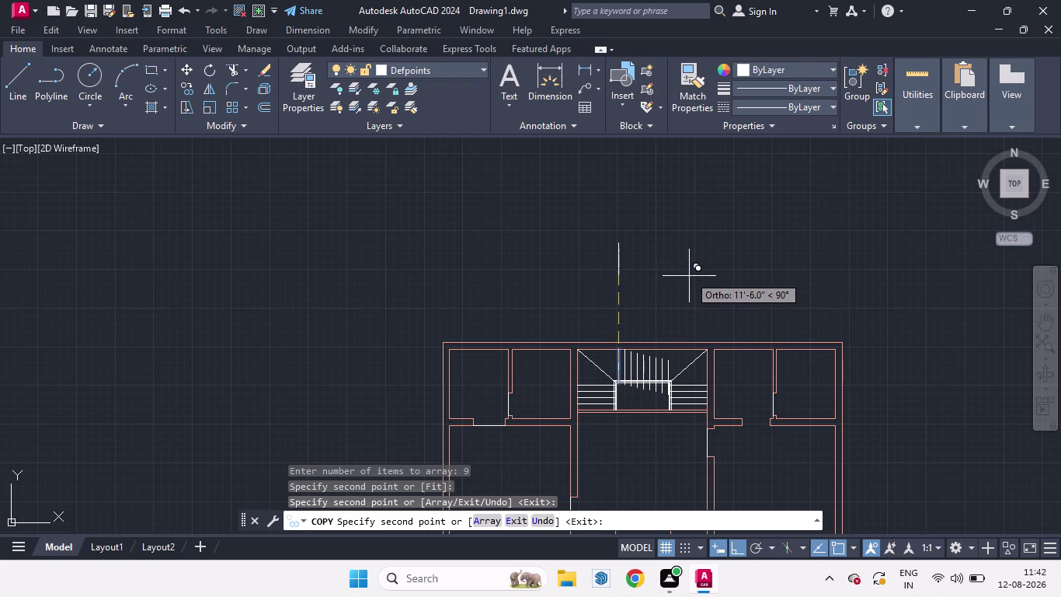
key(space)
scroll(up, 3)
scroll(down, 3)
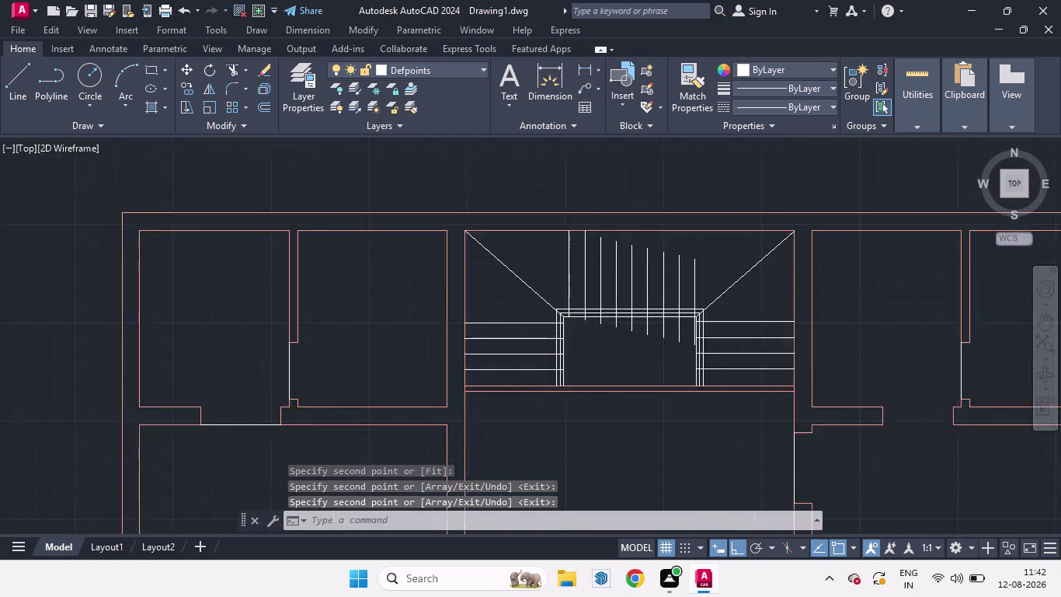
drag(698, 294, 629, 281)
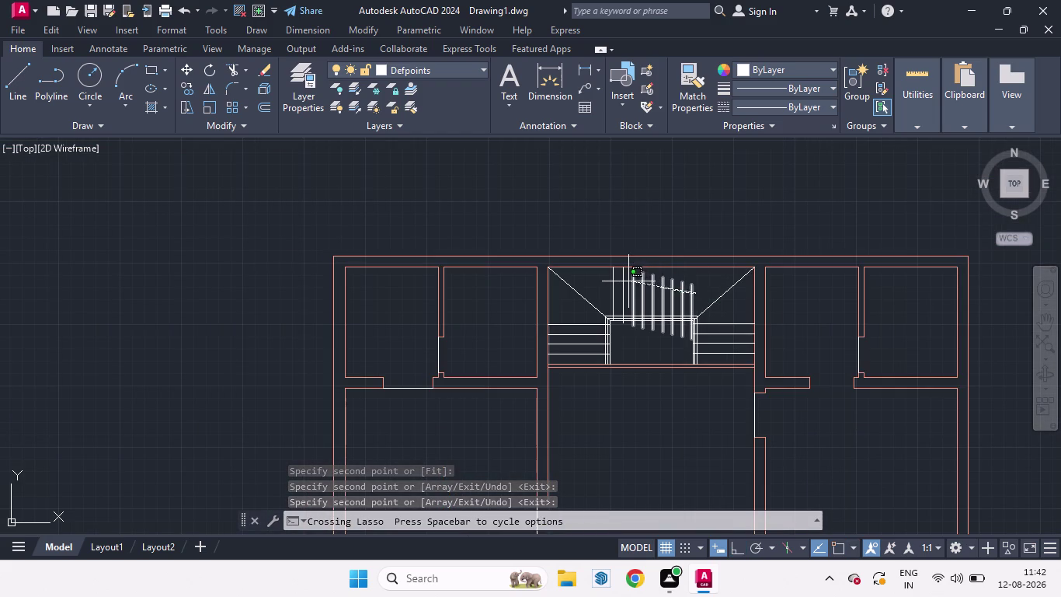
drag(629, 282, 627, 281)
key(Delete)
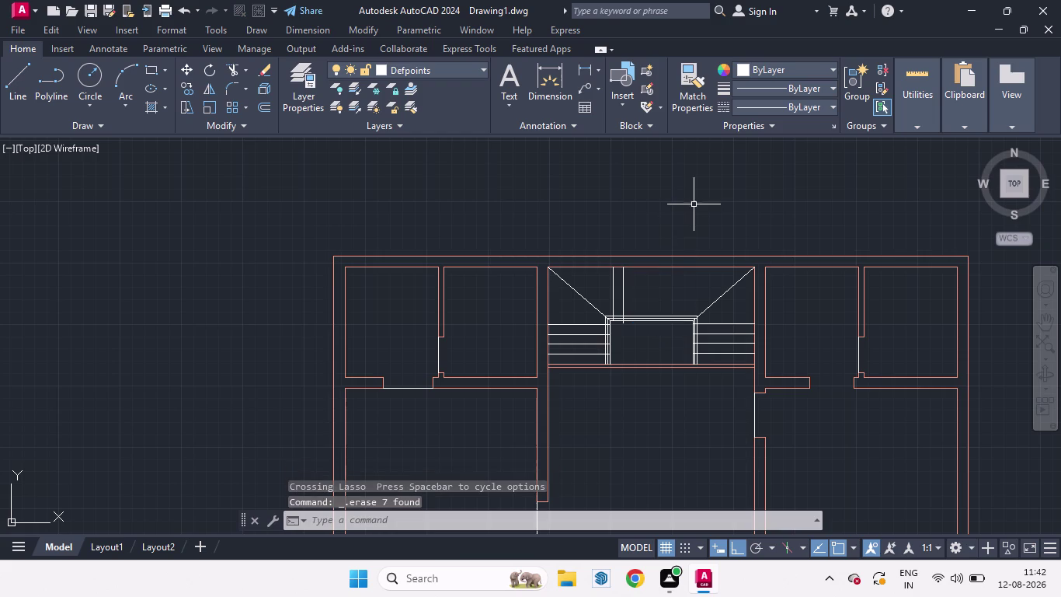
scroll(up, 3)
scroll(down, 3)
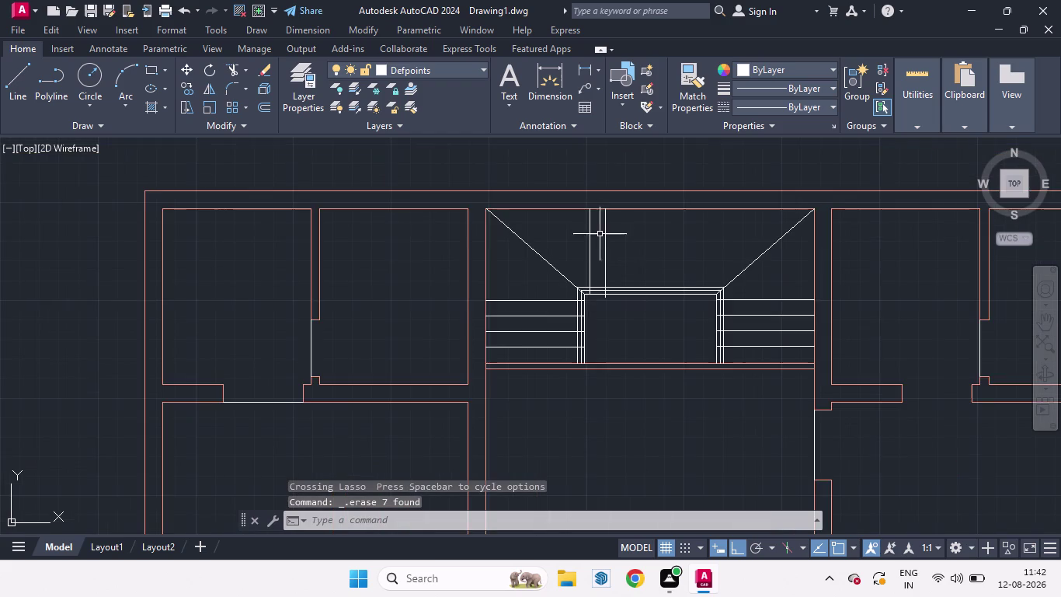
scroll(up, 3)
scroll(up, 3)
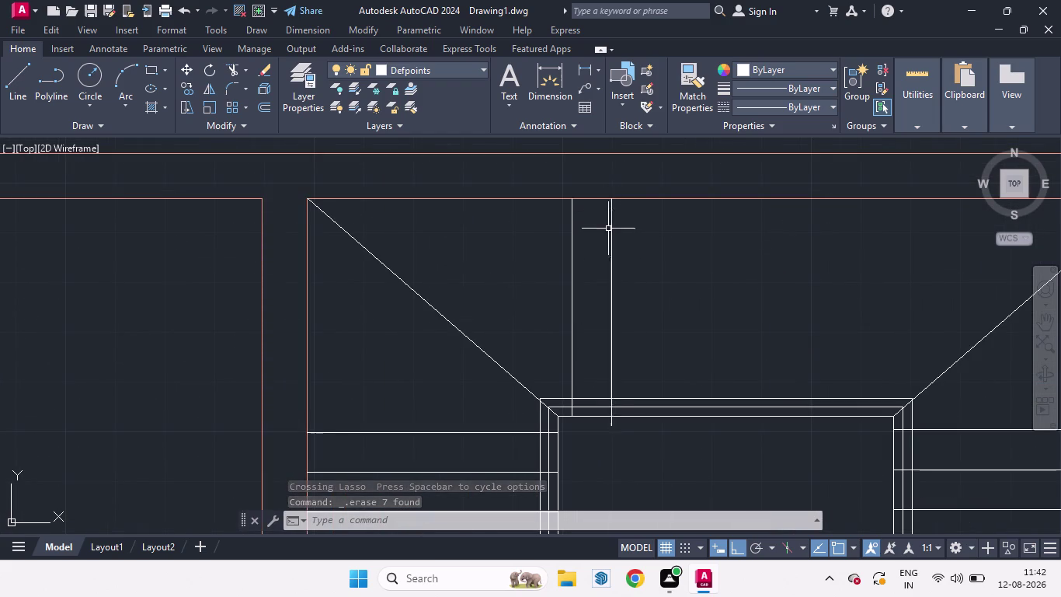
scroll(up, 3)
drag(656, 300, 596, 284)
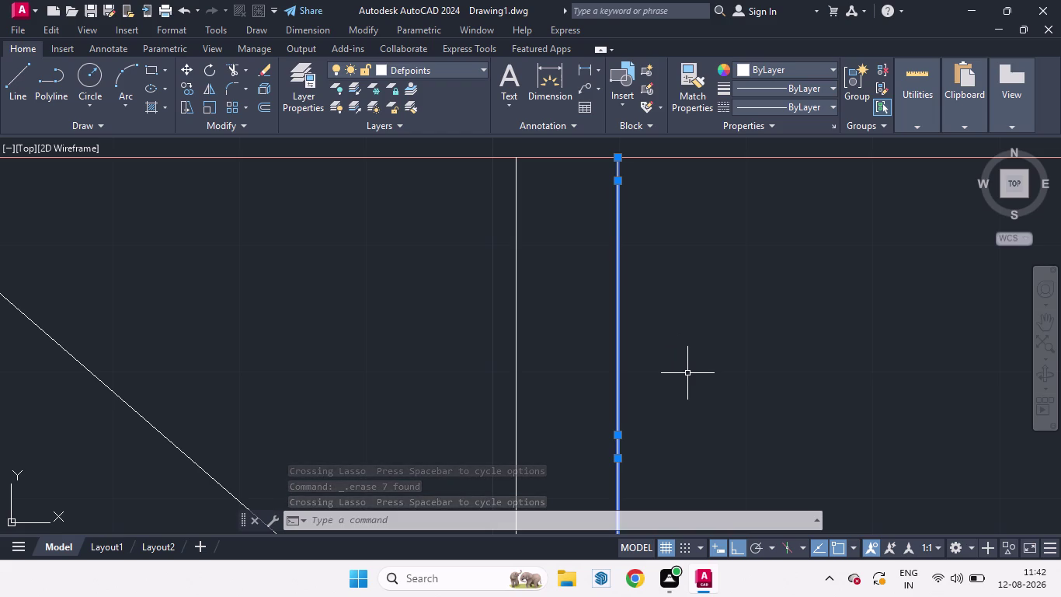
scroll(down, 3)
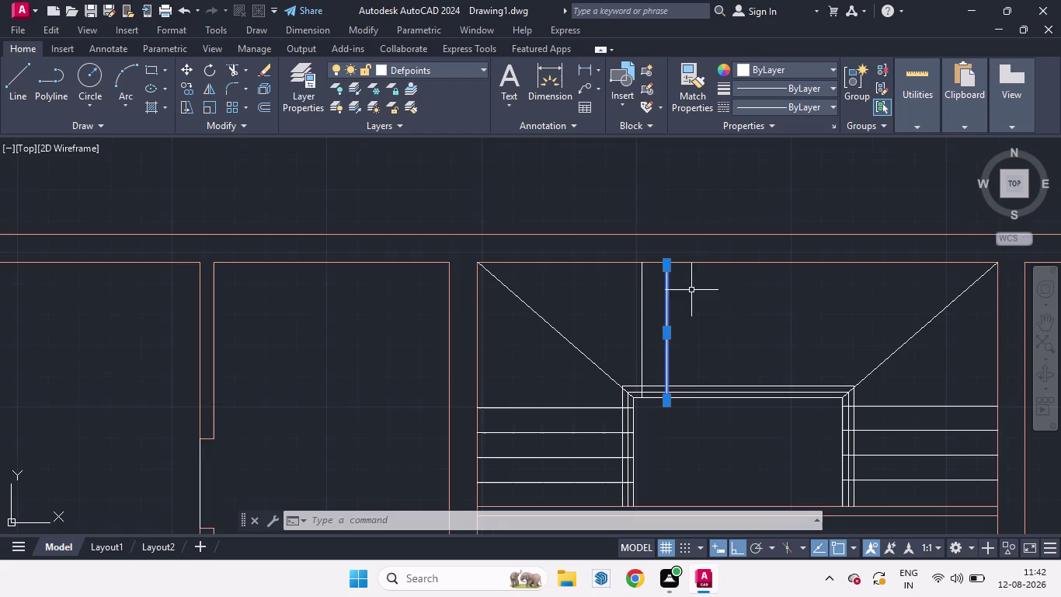
scroll(up, 3)
scroll(down, 3)
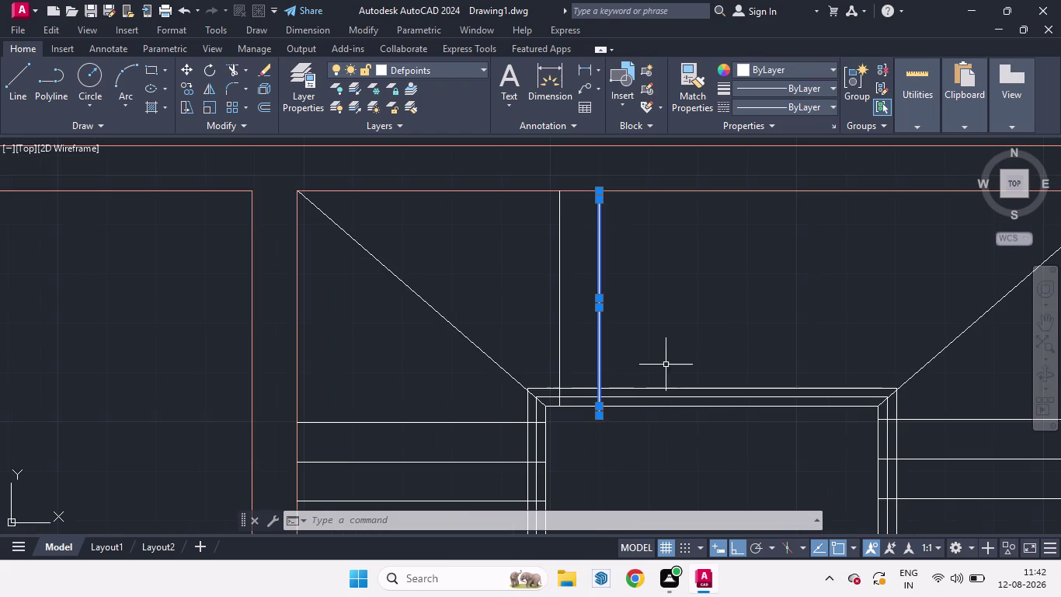
scroll(down, 3)
key(space)
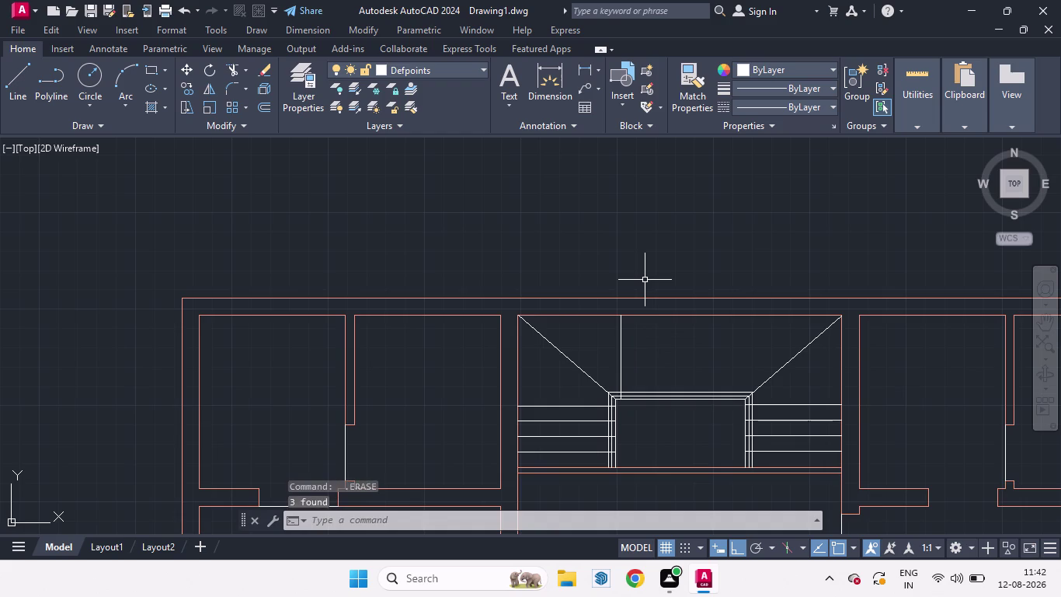
scroll(down, 3)
scroll(up, 3)
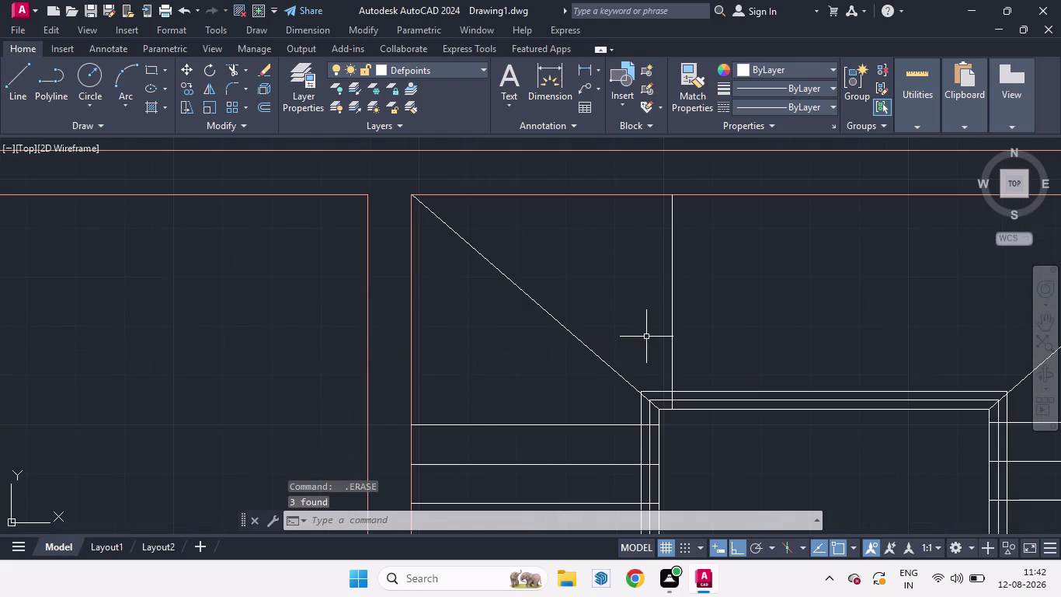
middle_drag(692, 336, 588, 300)
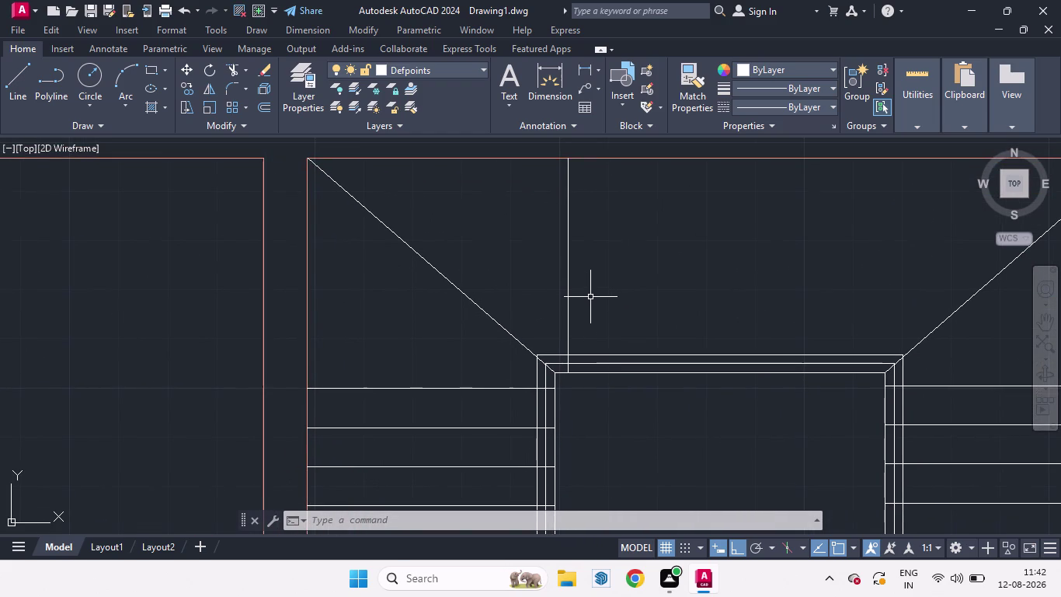
scroll(up, 3)
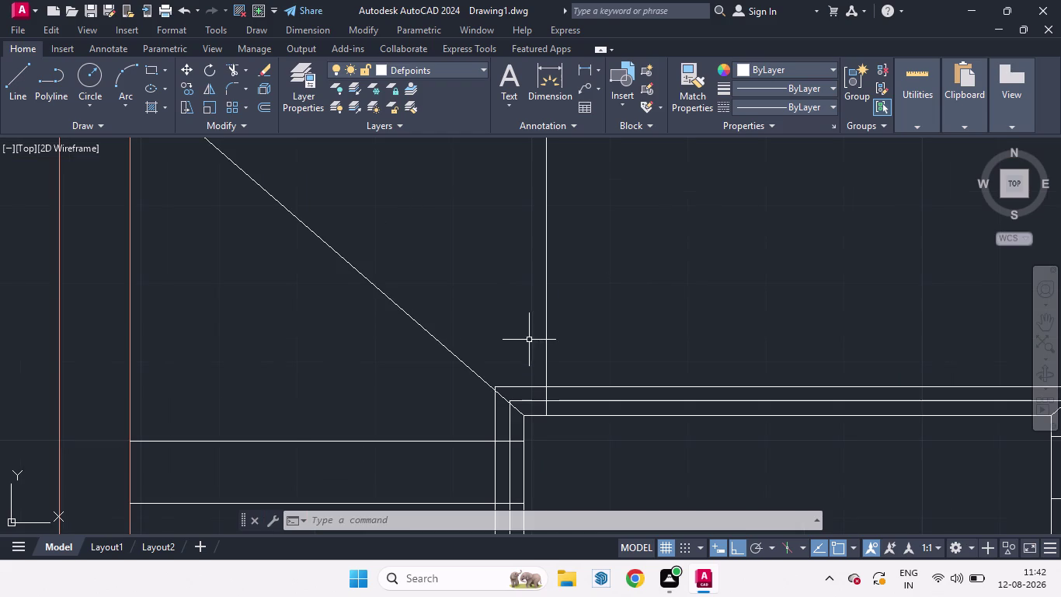
click(547, 339)
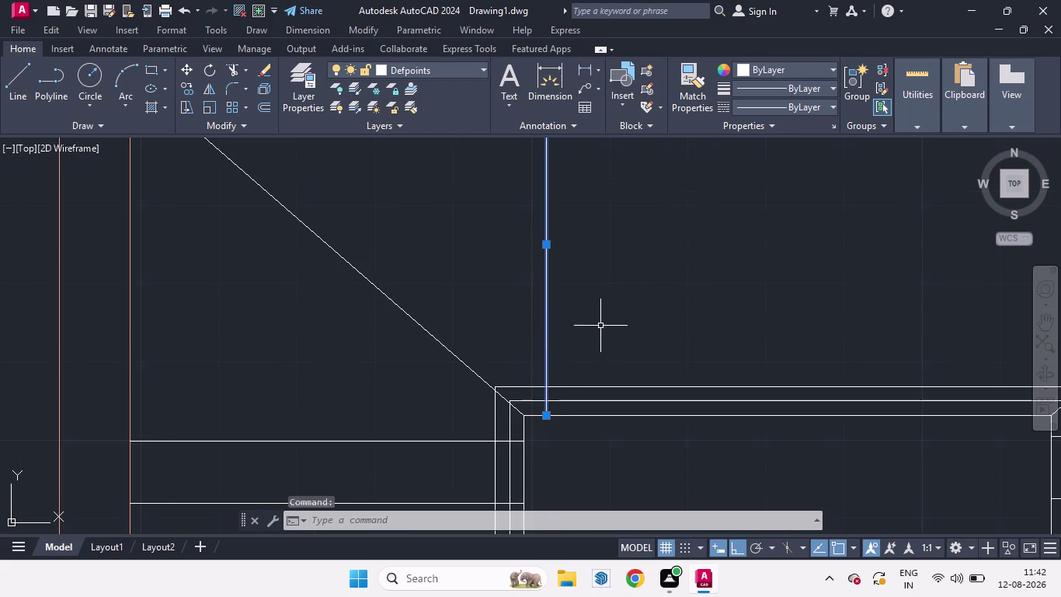
Copy the tread line from its endpoint at a spacing of 8.
scroll(down, 3)
text(C)
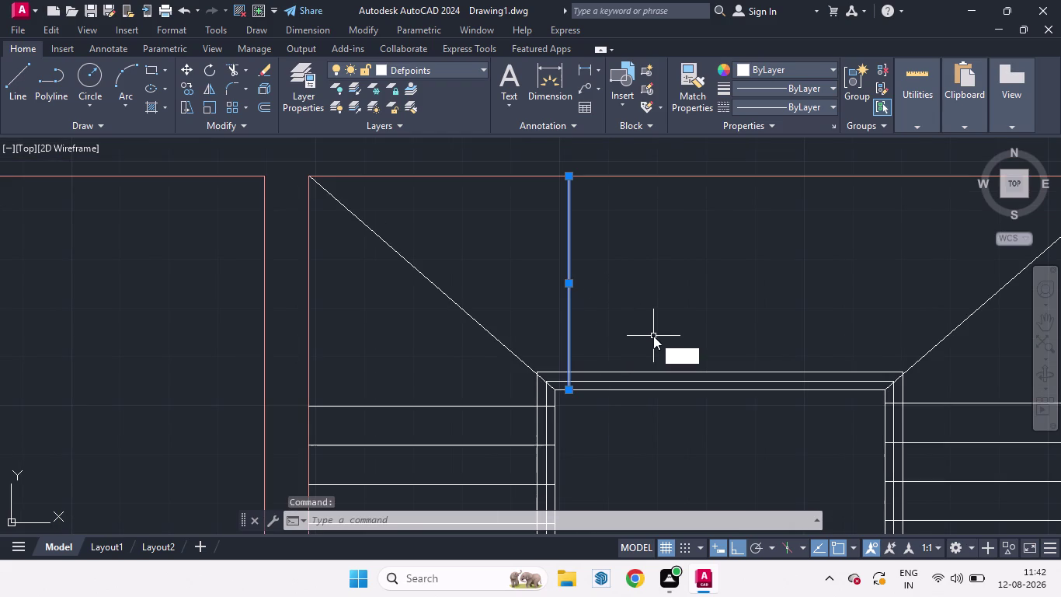
text(O)
key(Return)
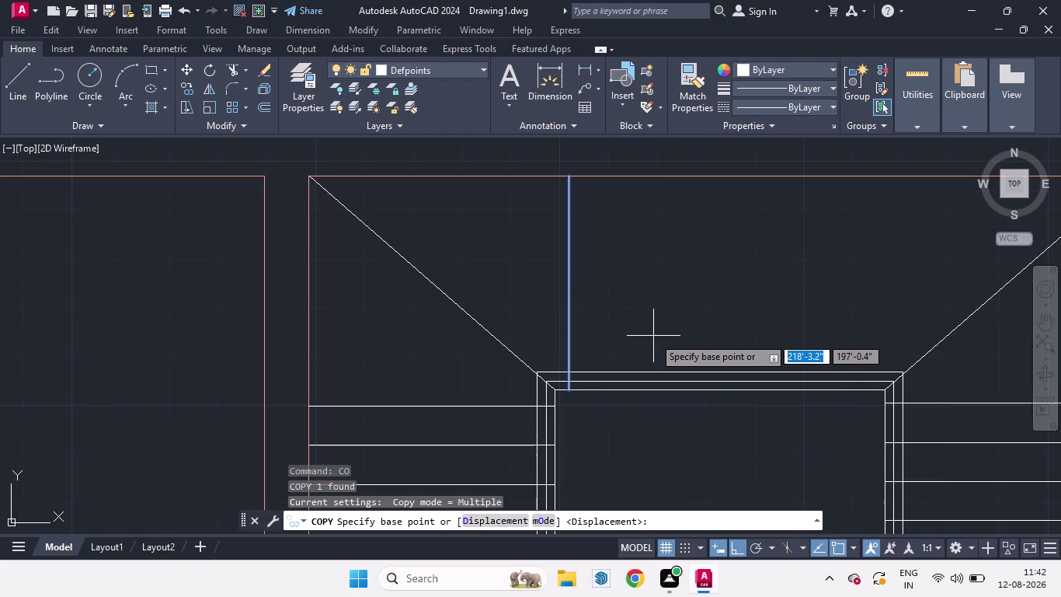
click(564, 388)
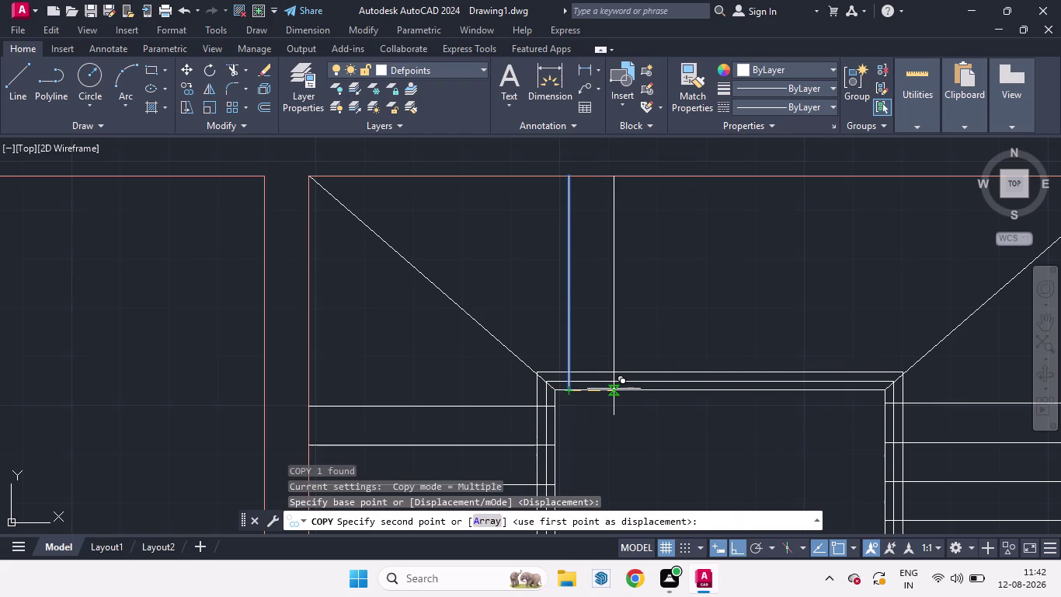
key(8)
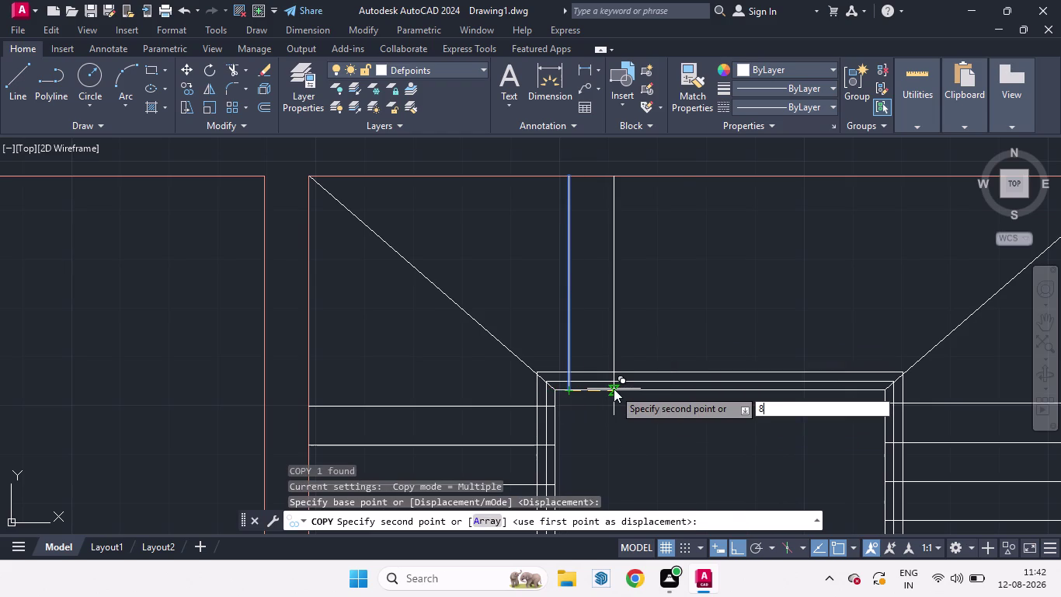
key(BackSpace)
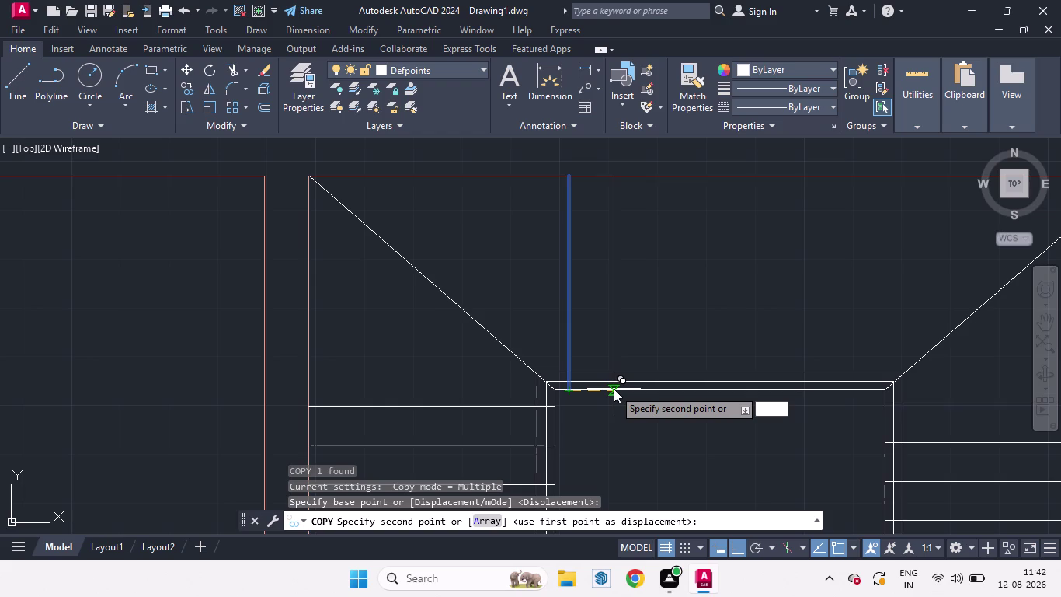
key(7)
key(BackSpace)
key(8)
key(Return)
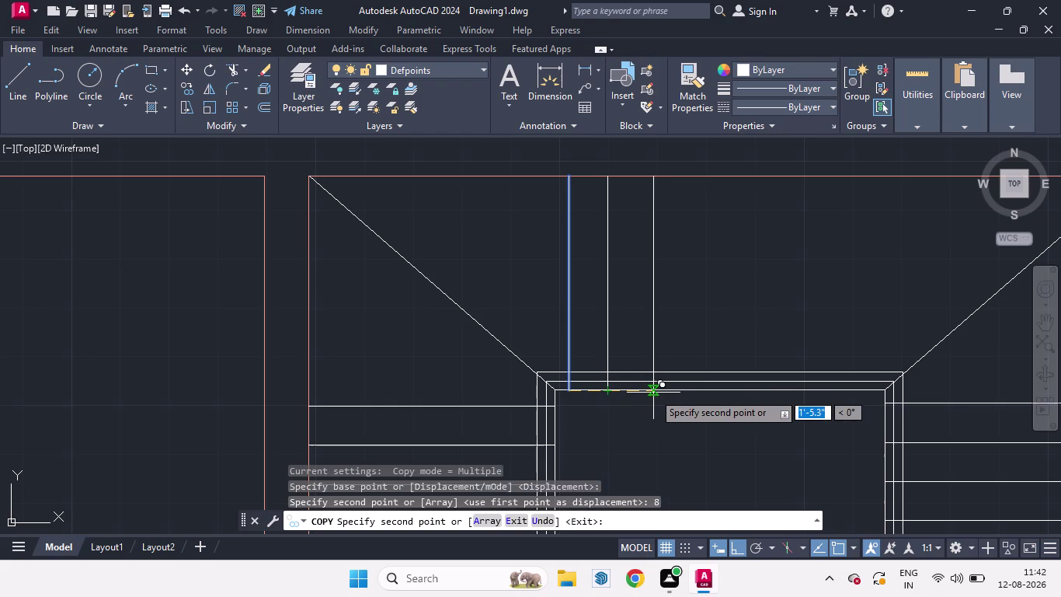
Array the copy into nine evenly spaced tread lines filling the stairwell.
click(491, 517)
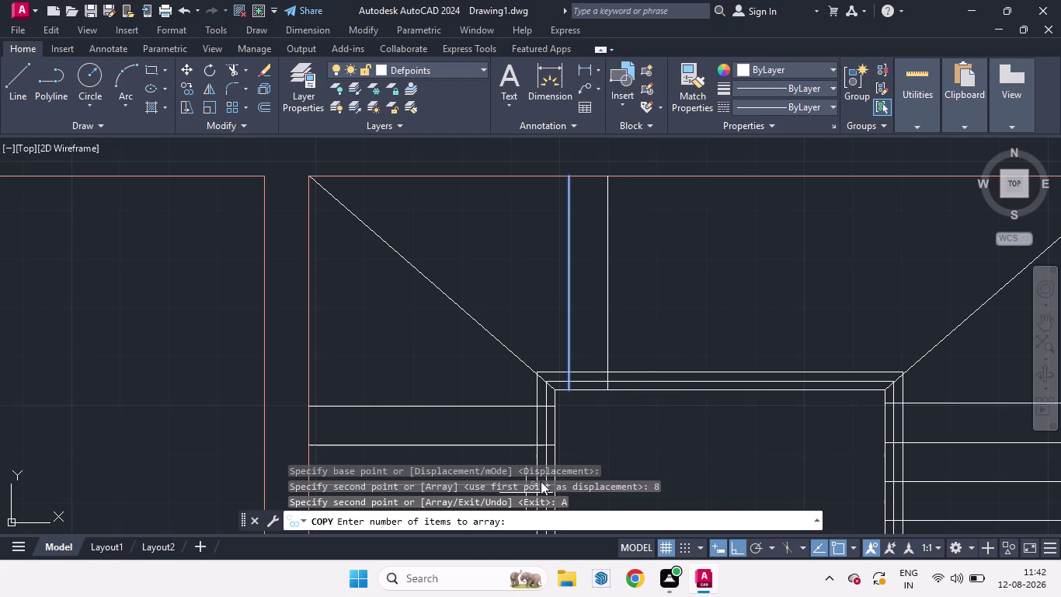
key(9)
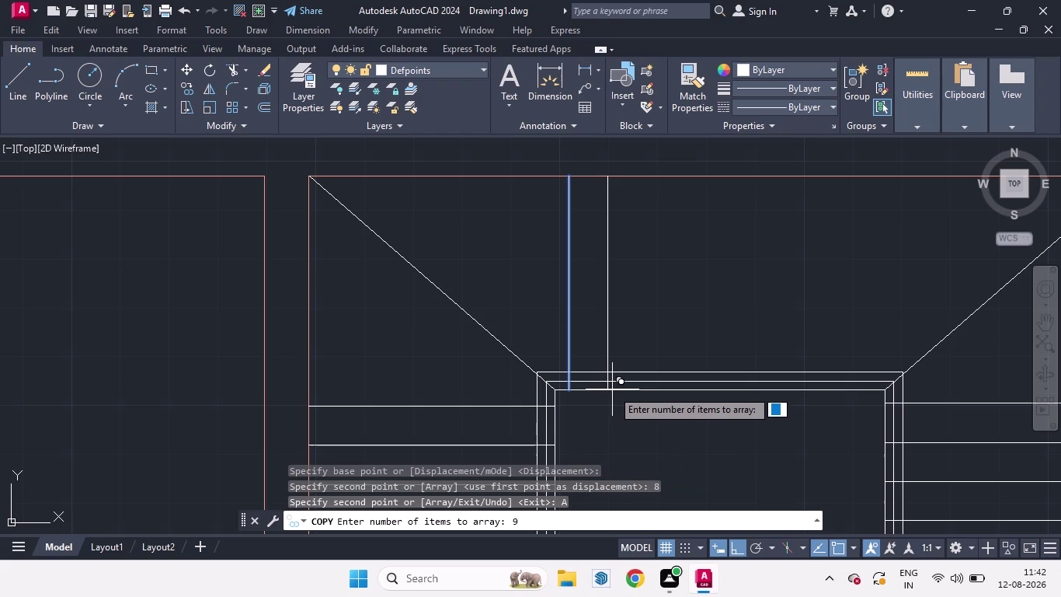
key(Return)
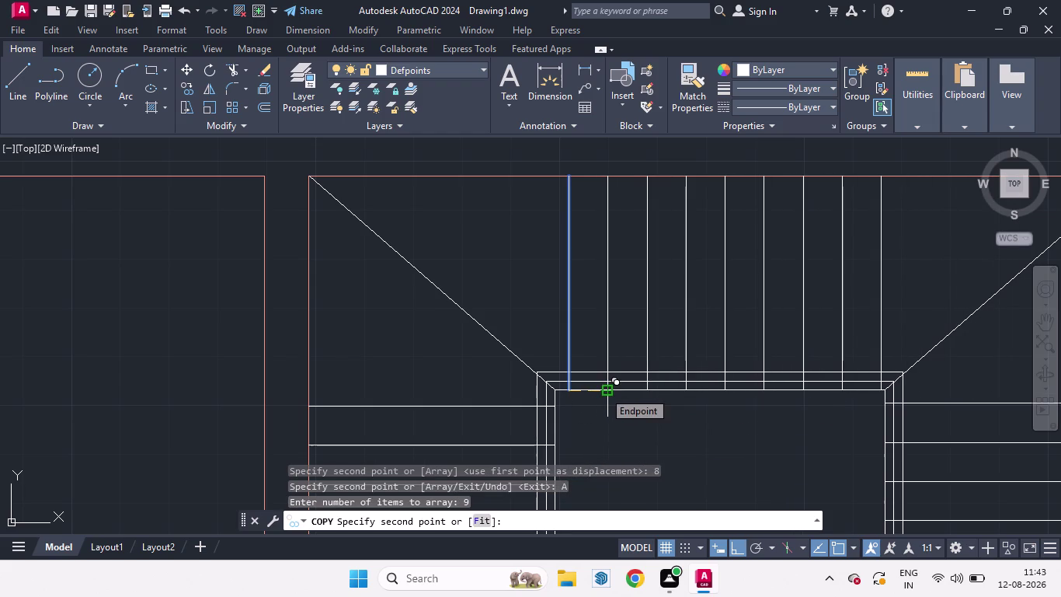
scroll(up, 3)
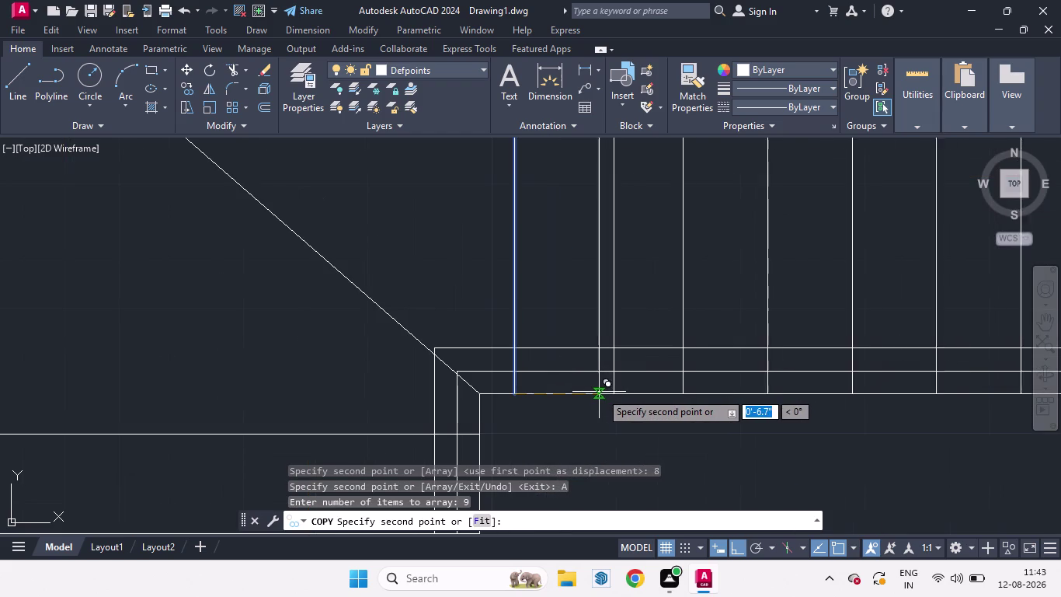
click(613, 389)
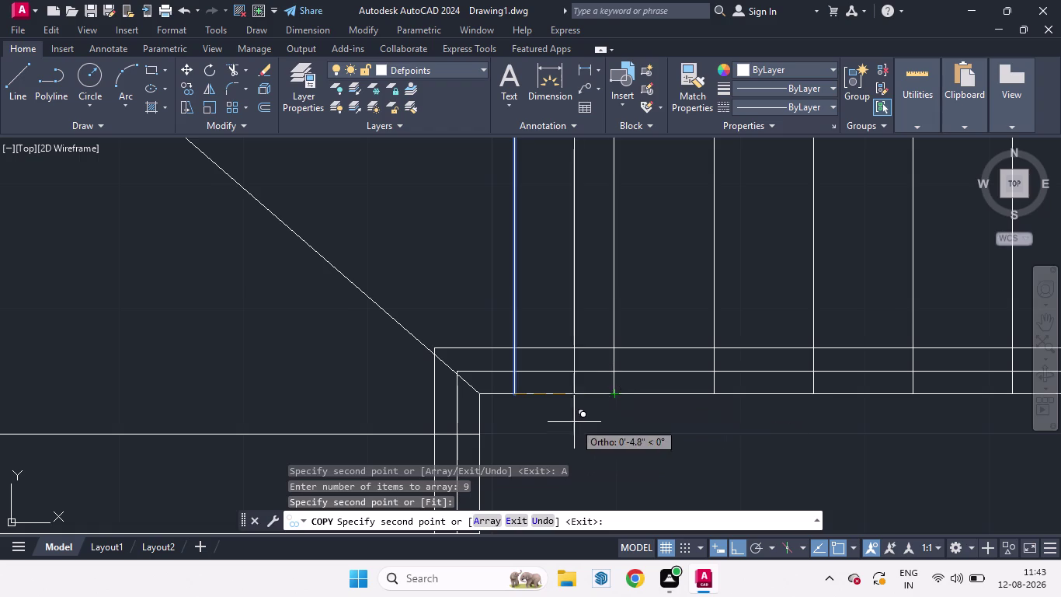
scroll(down, 3)
key(space)
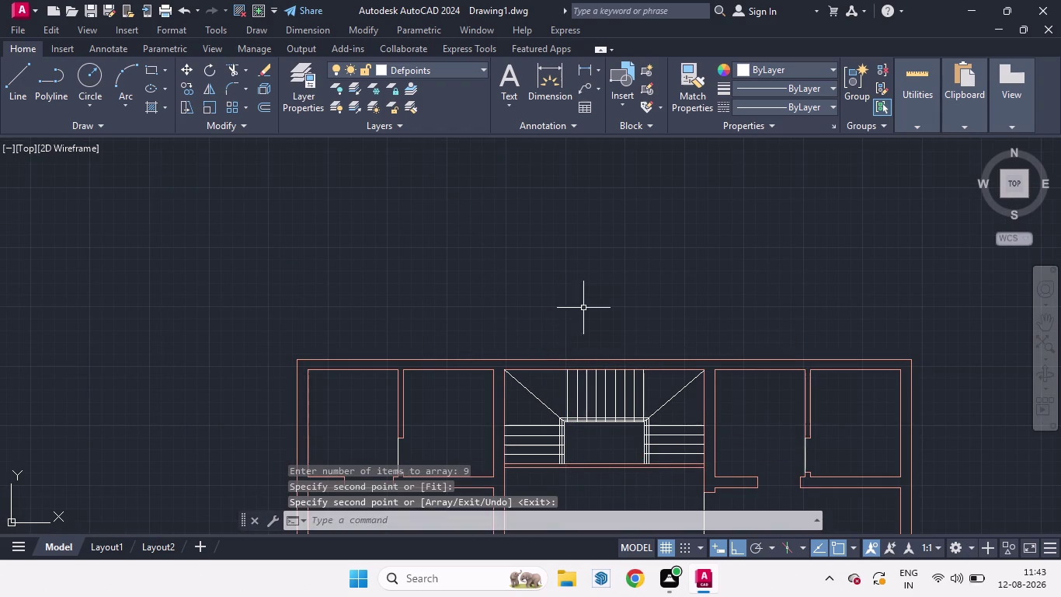
scroll(down, 3)
scroll(up, 3)
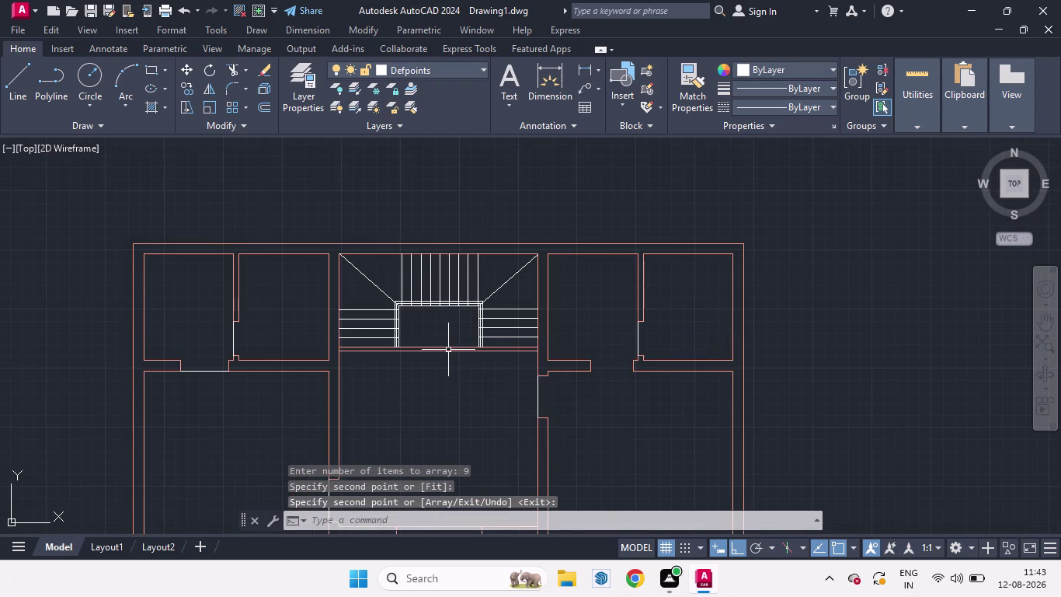
scroll(down, 3)
scroll(up, 3)
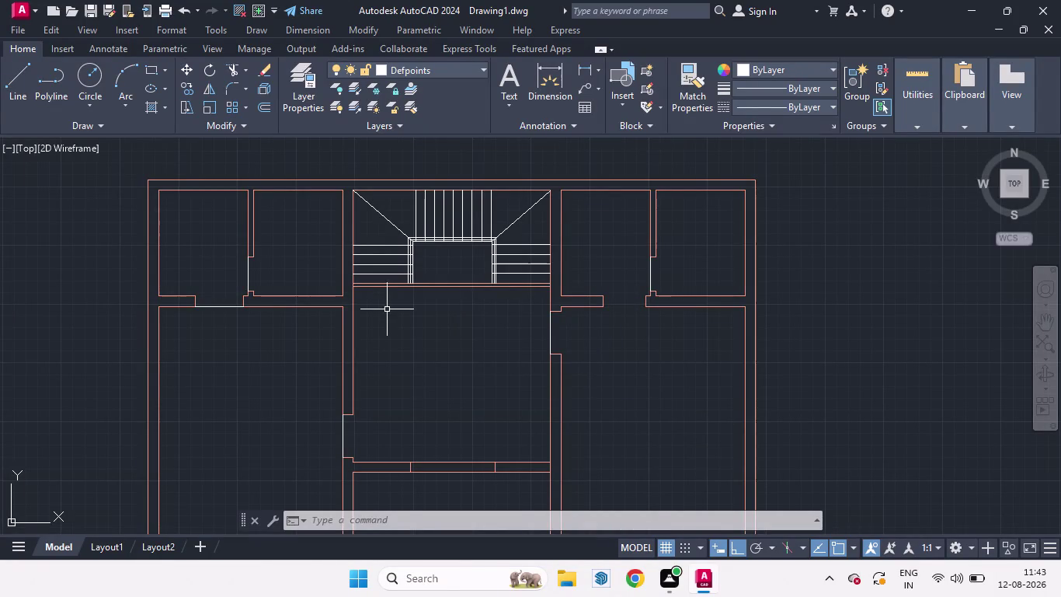
scroll(down, 3)
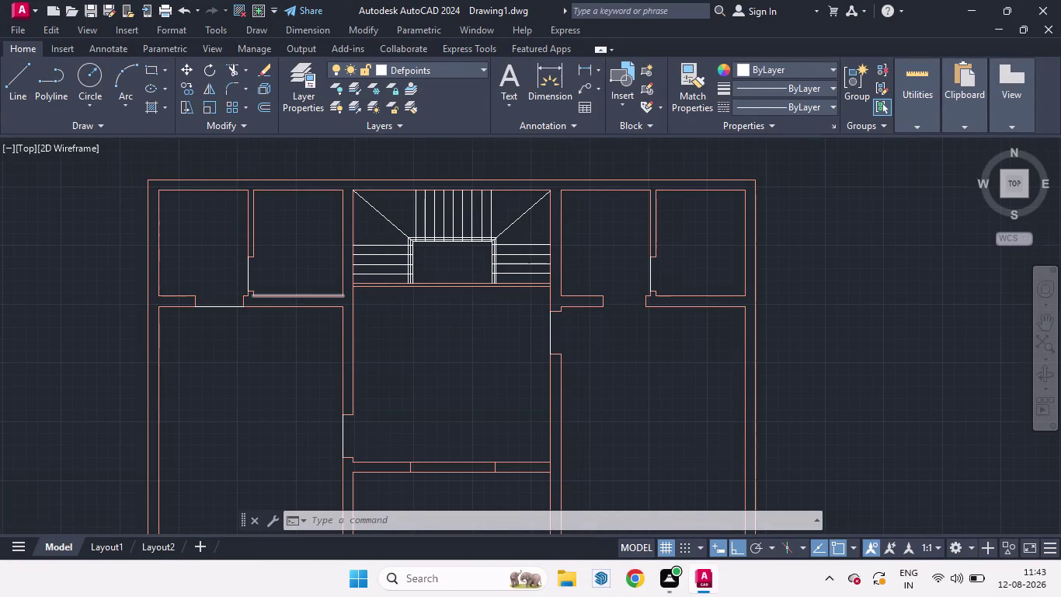
scroll(down, 3)
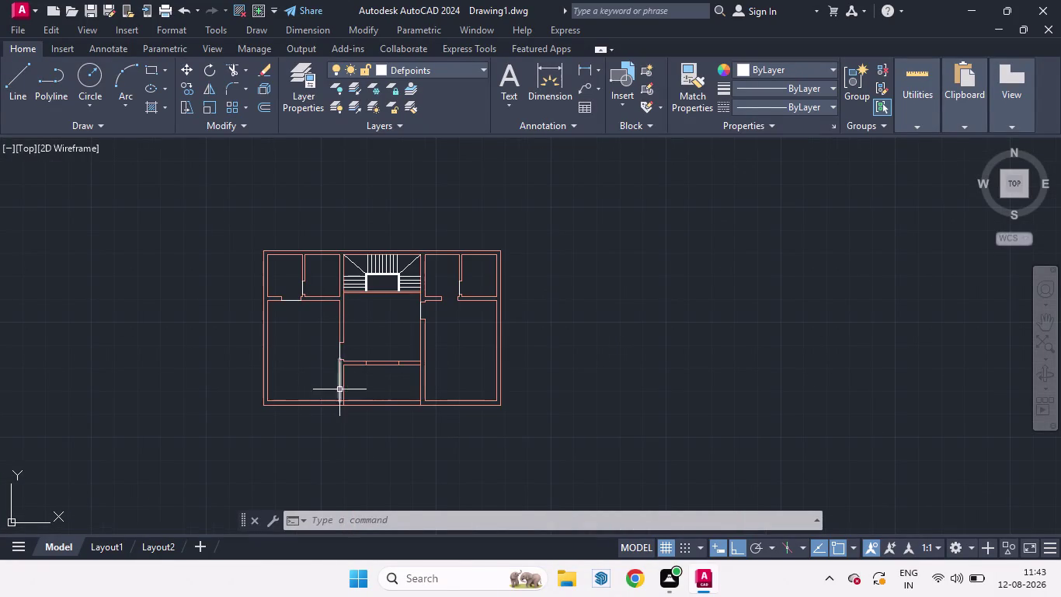
scroll(up, 3)
scroll(down, 3)
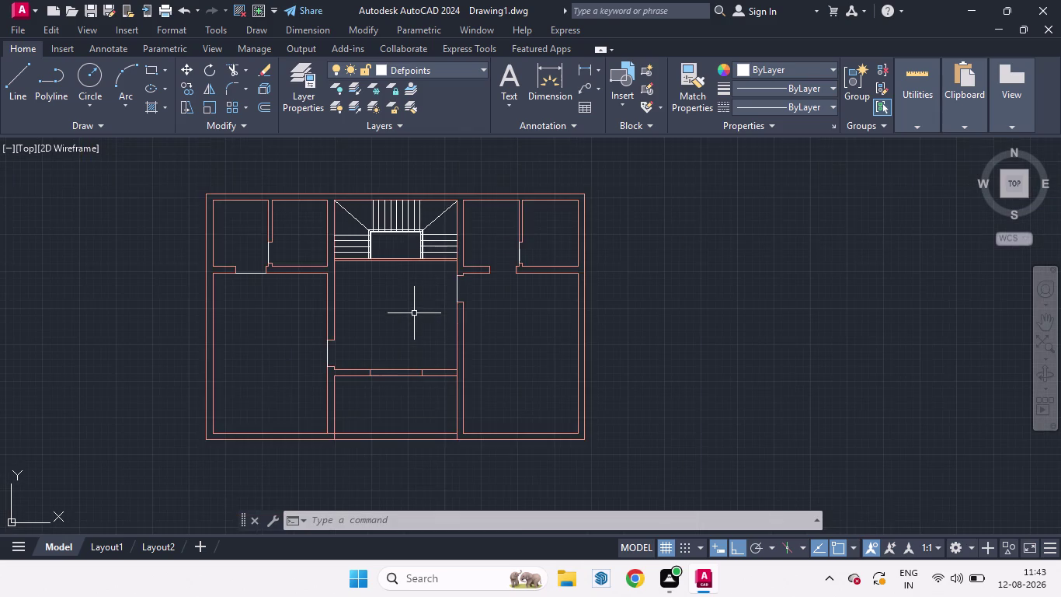
scroll(up, 3)
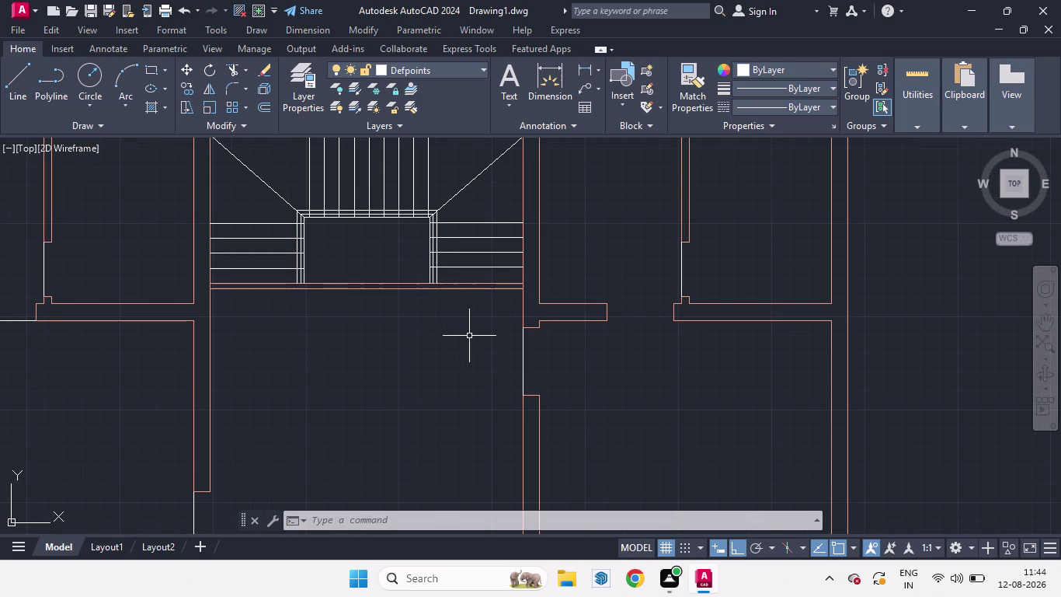
click(483, 68)
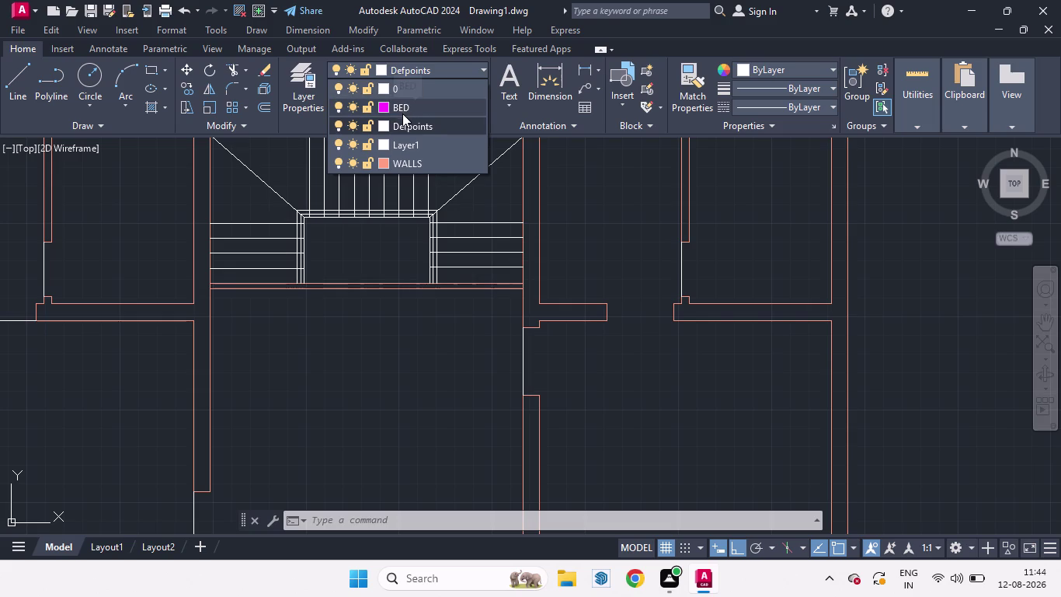
Switch the current layer to BED and start a line with L.
click(407, 110)
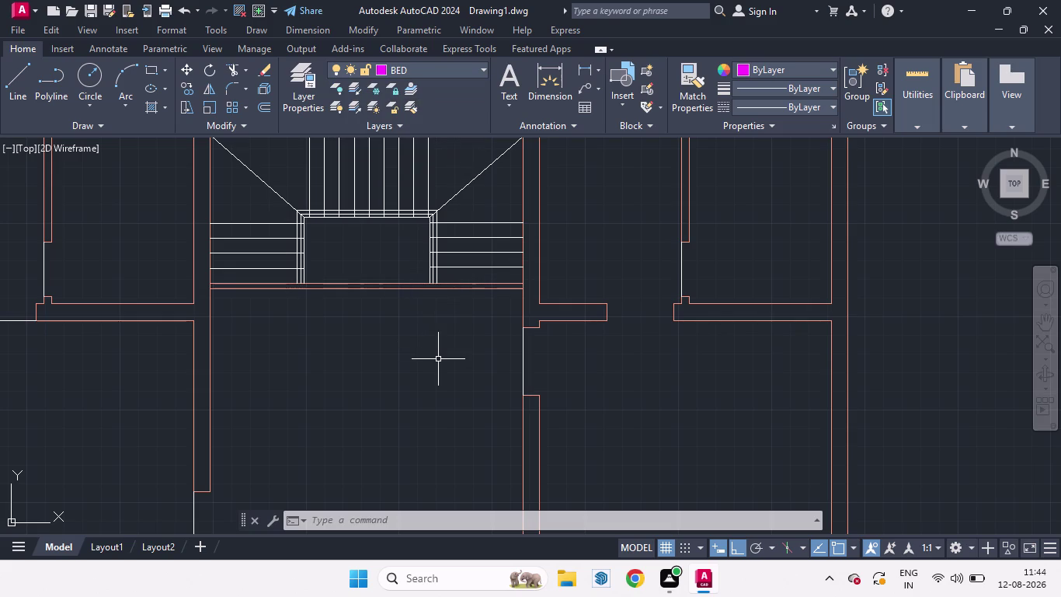
key(l)
key(Return)
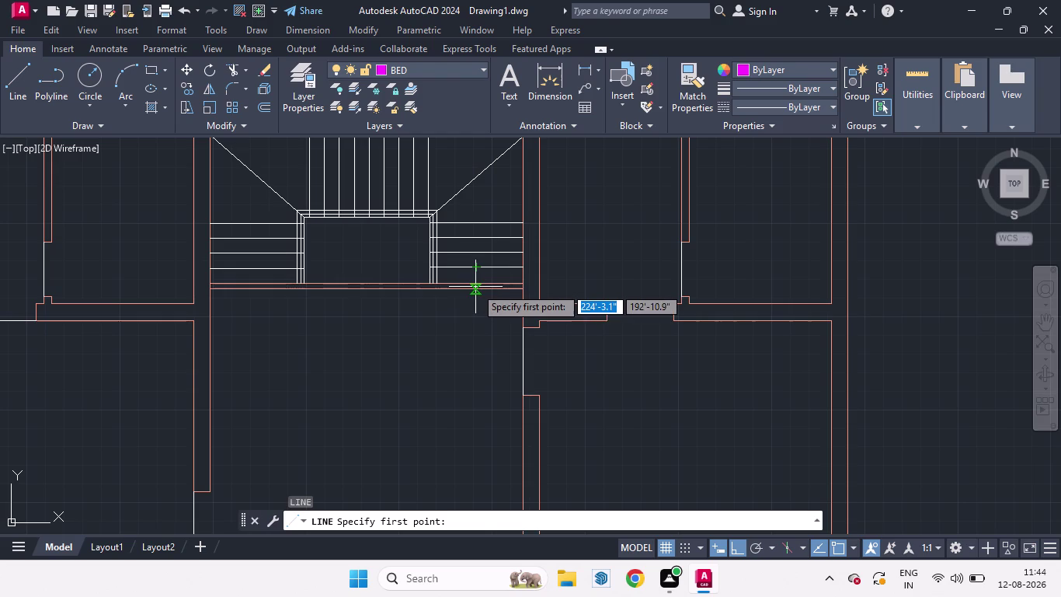
Draw the vertical stair direction line up through the staircase.
scroll(up, 3)
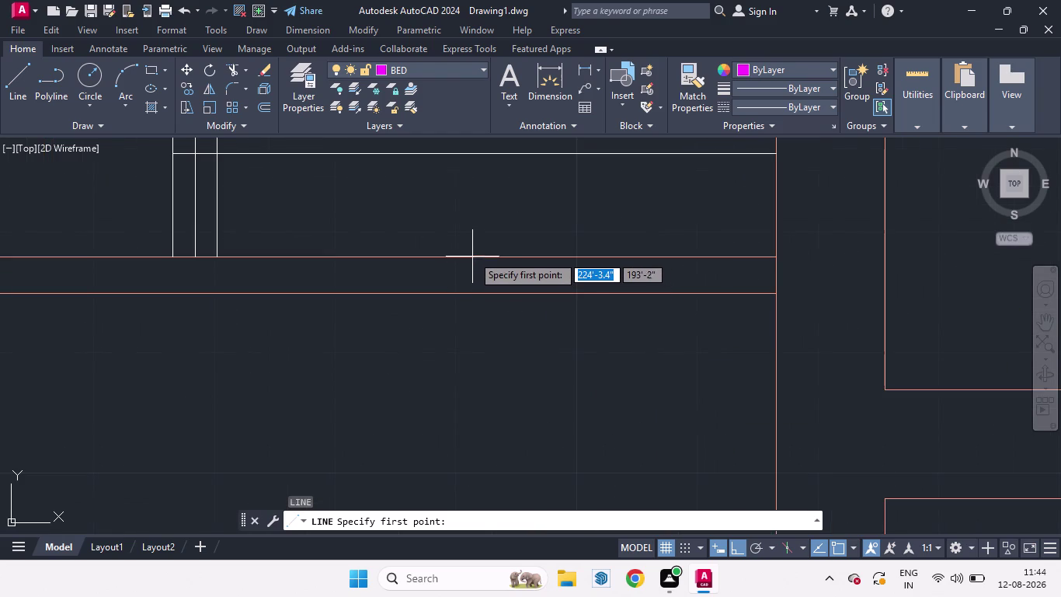
click(479, 295)
scroll(down, 3)
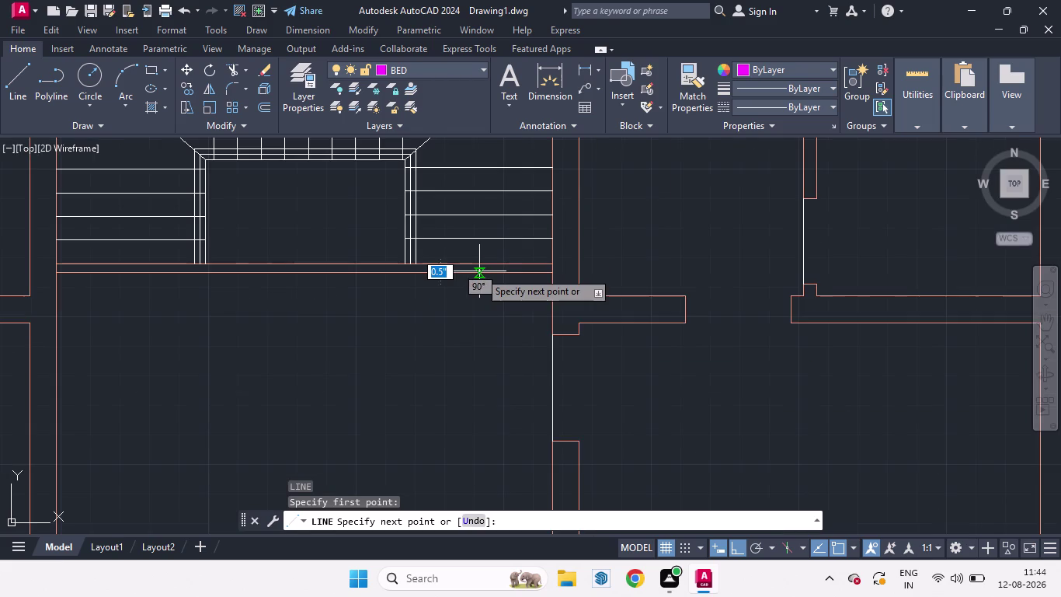
scroll(up, 3)
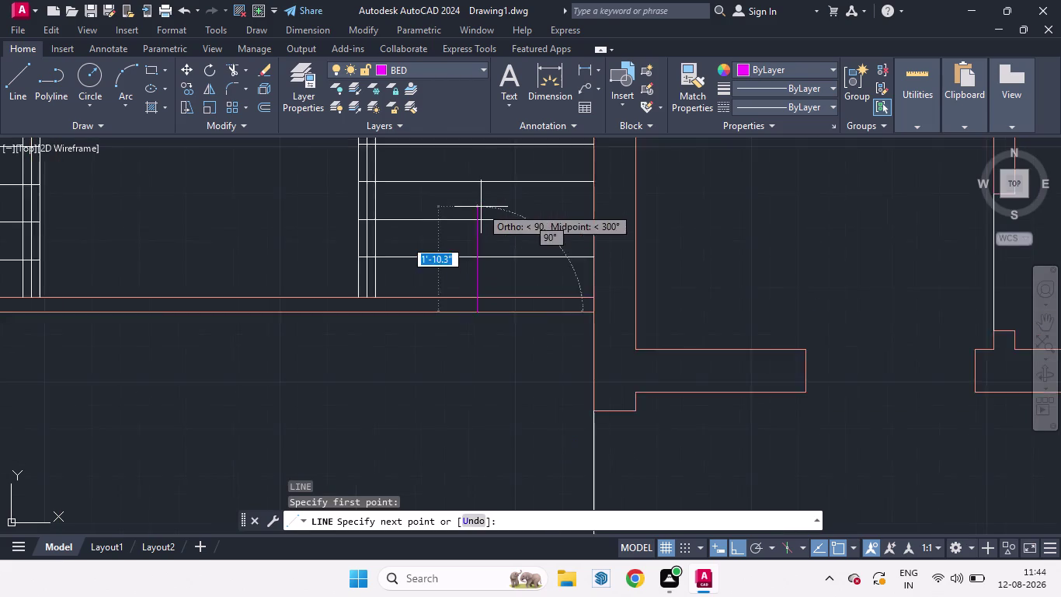
click(483, 191)
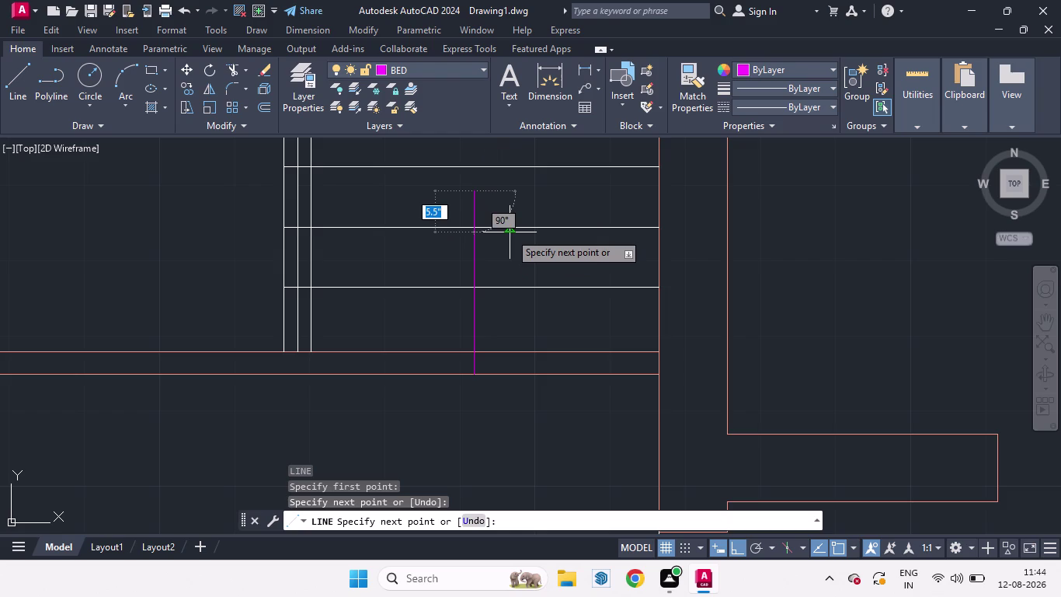
Enable 30° polar tracking and draw the arrowhead lines at the stair top.
click(769, 550)
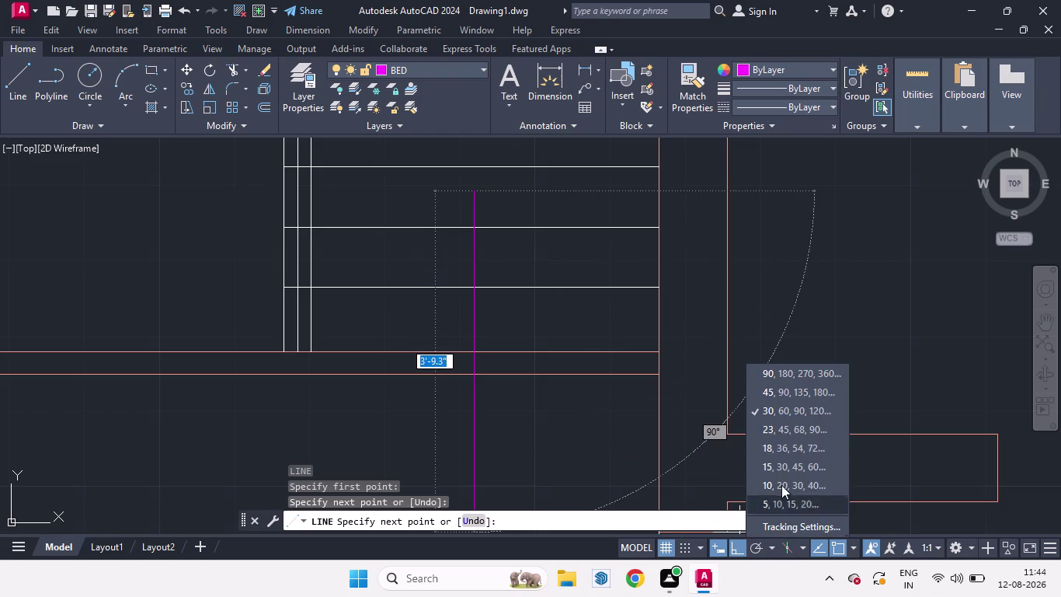
click(773, 414)
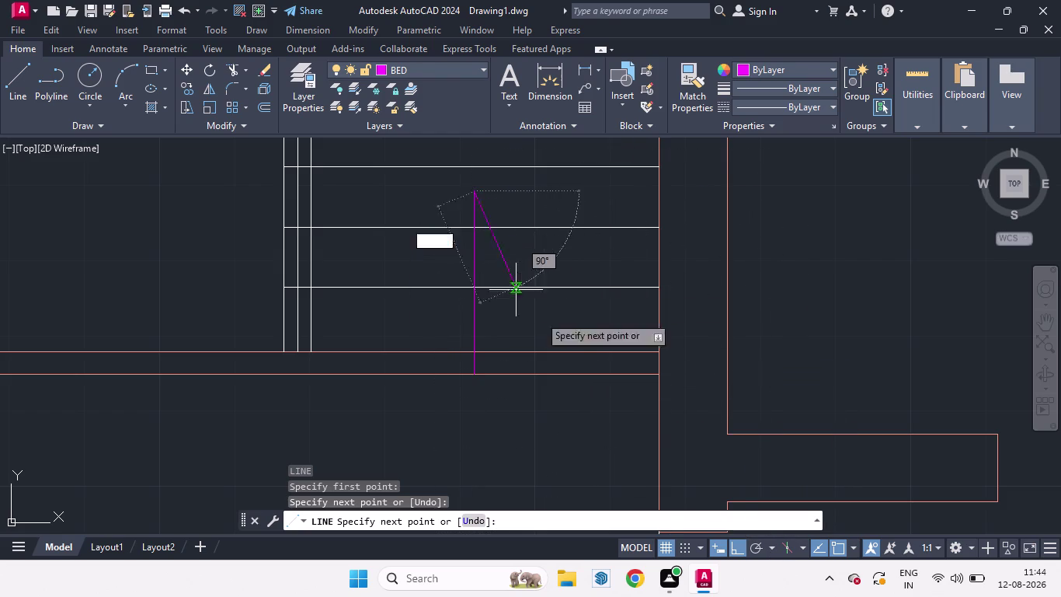
click(753, 550)
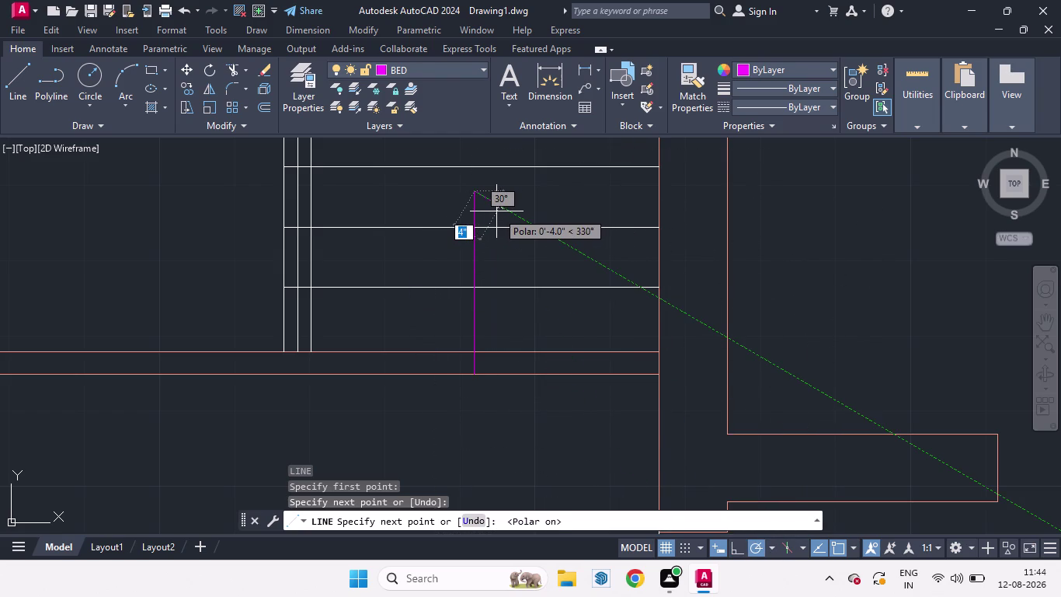
scroll(up, 3)
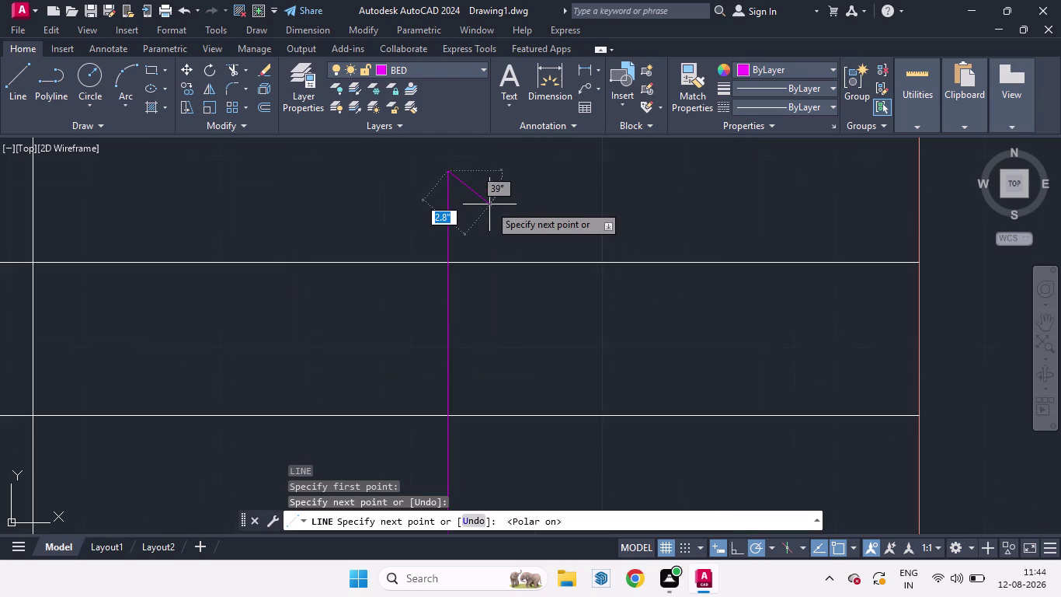
scroll(up, 3)
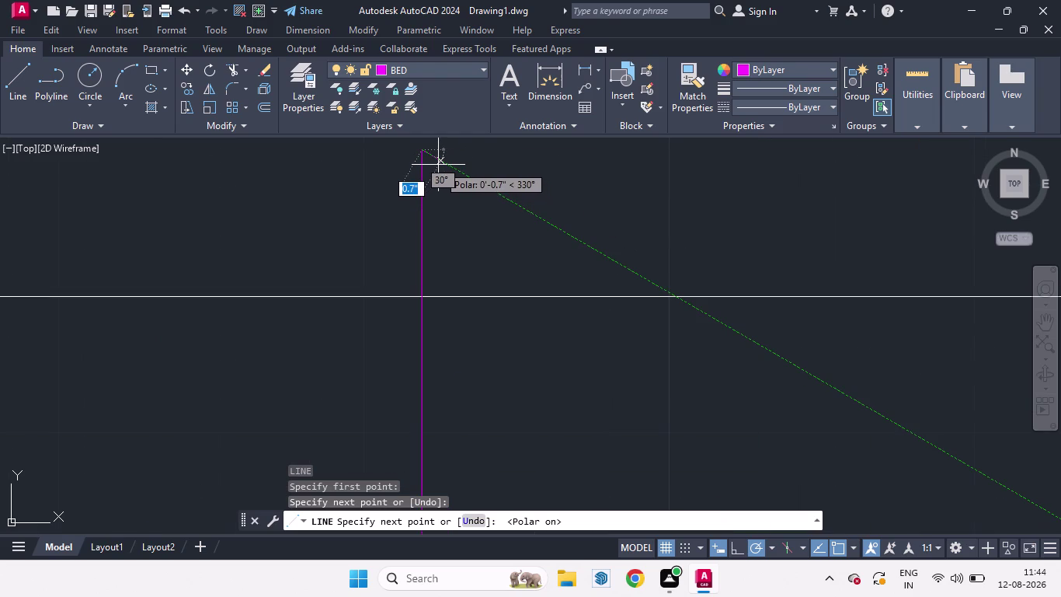
click(438, 165)
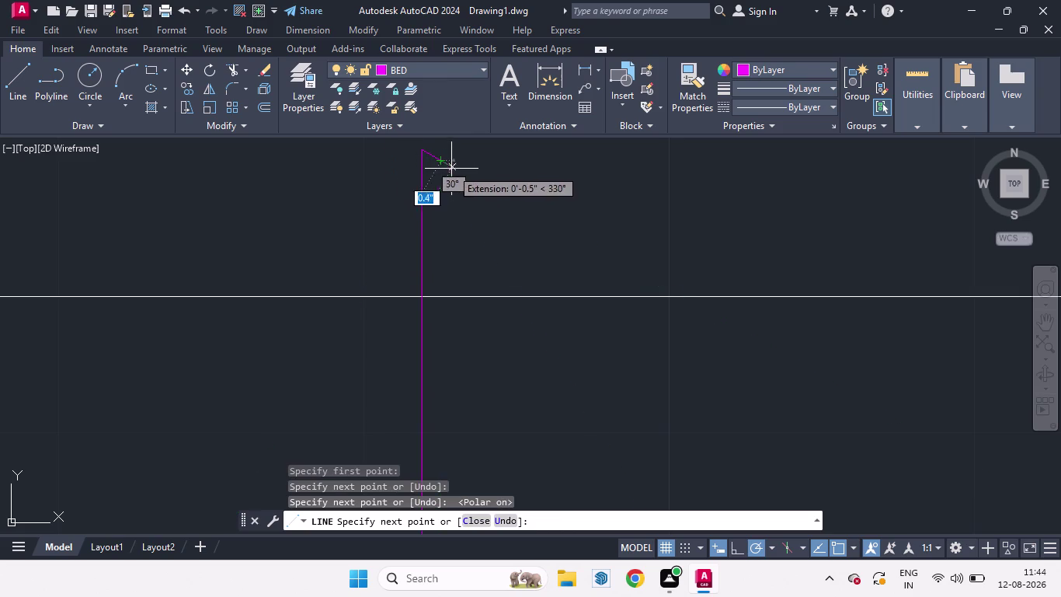
scroll(down, 3)
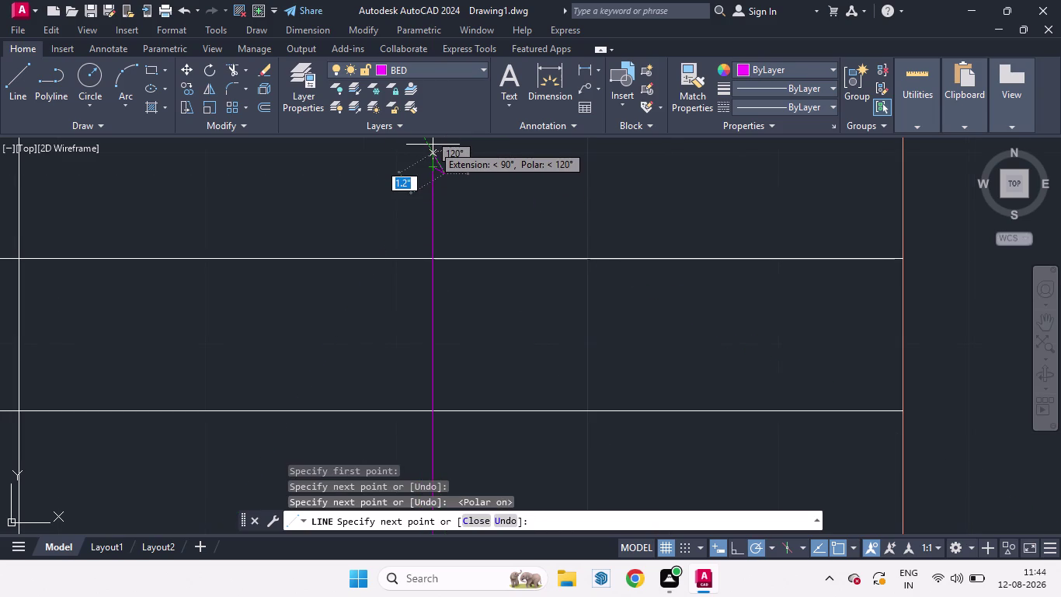
click(433, 144)
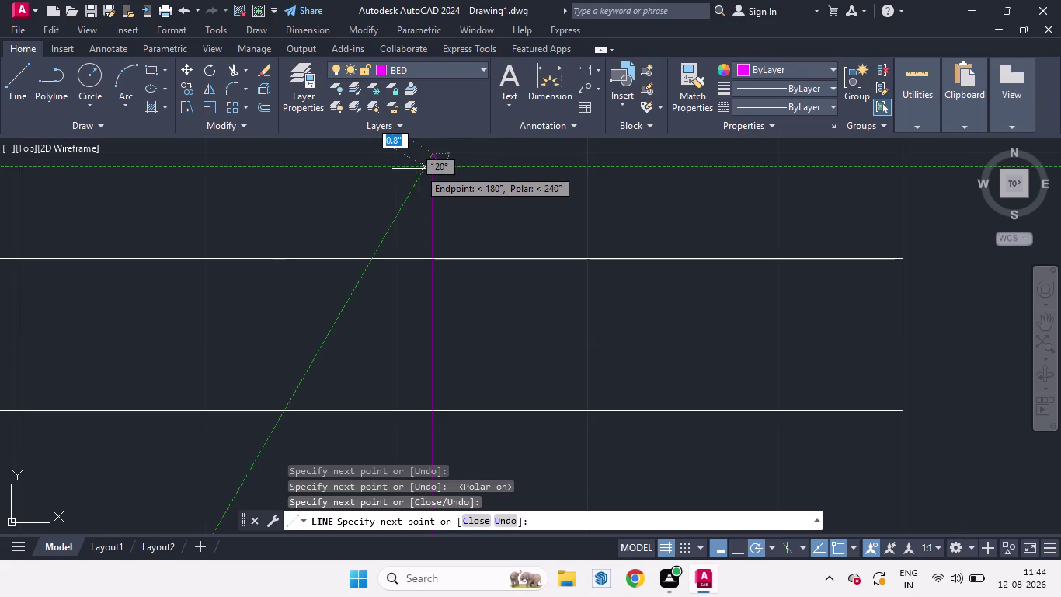
scroll(up, 3)
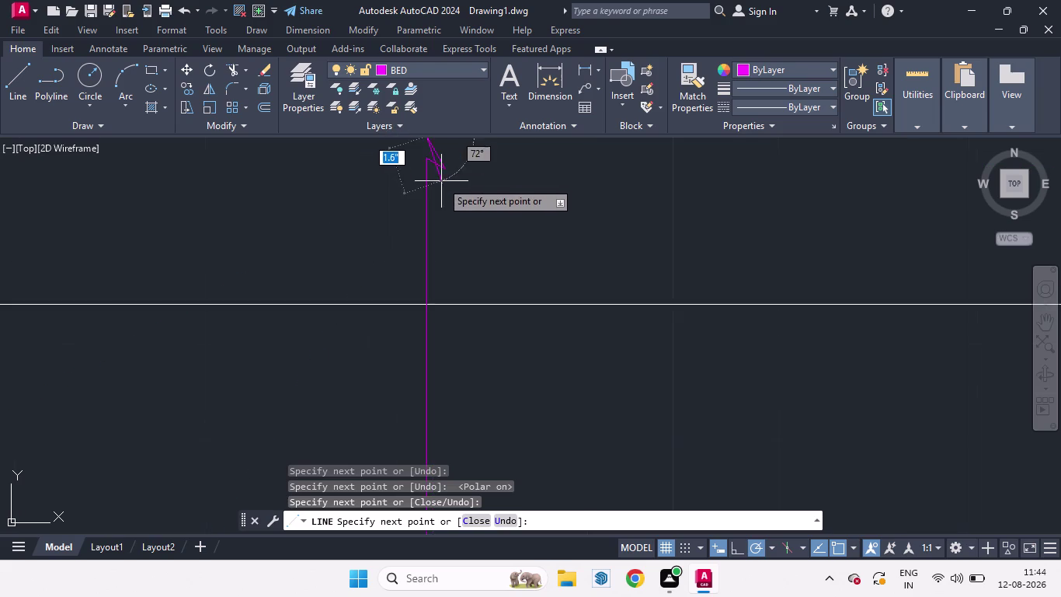
scroll(down, 3)
scroll(up, 3)
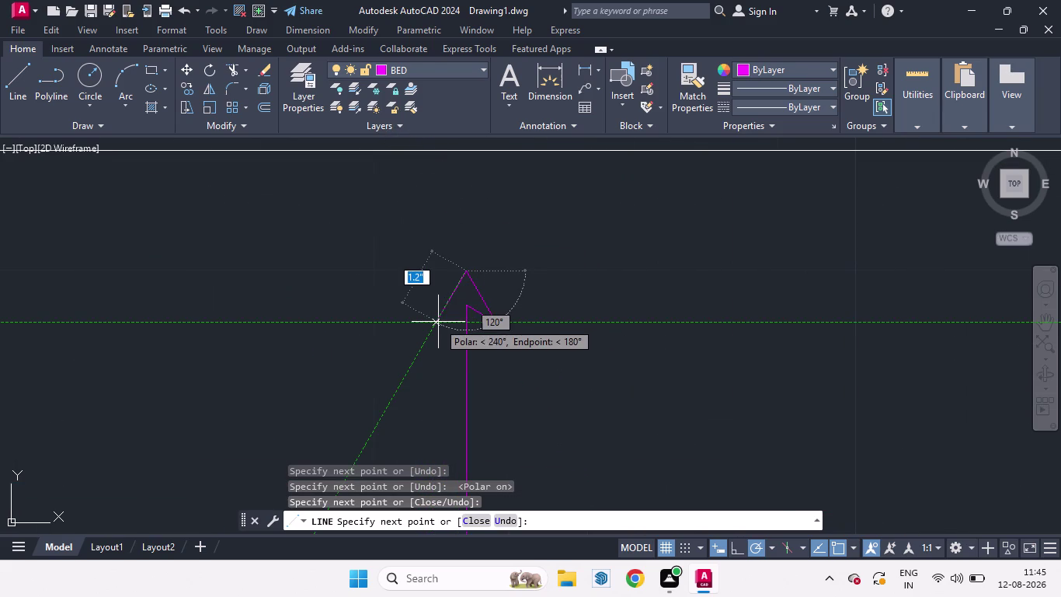
click(435, 322)
click(463, 311)
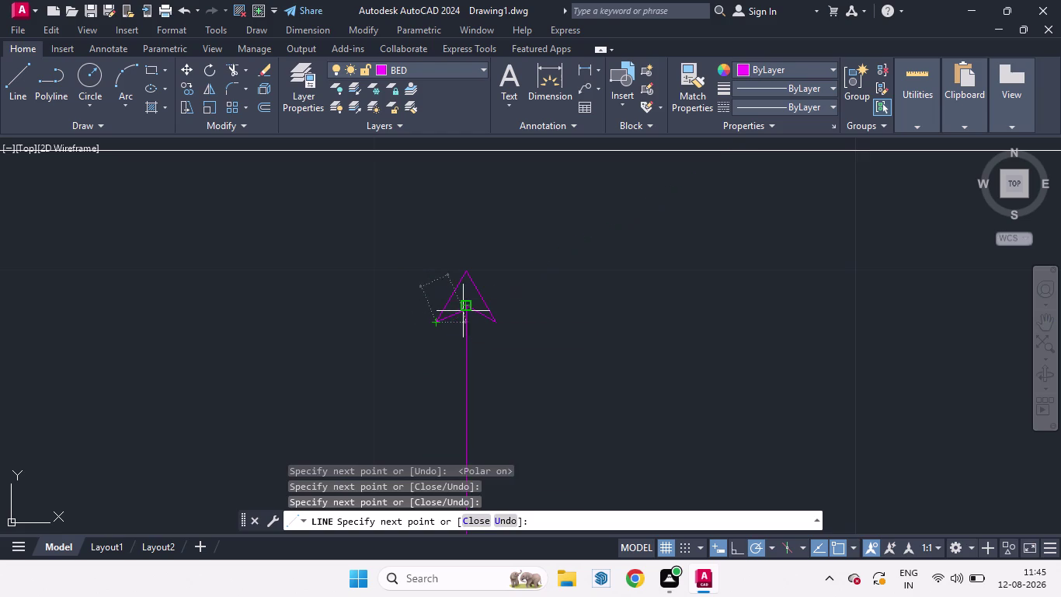
key(space)
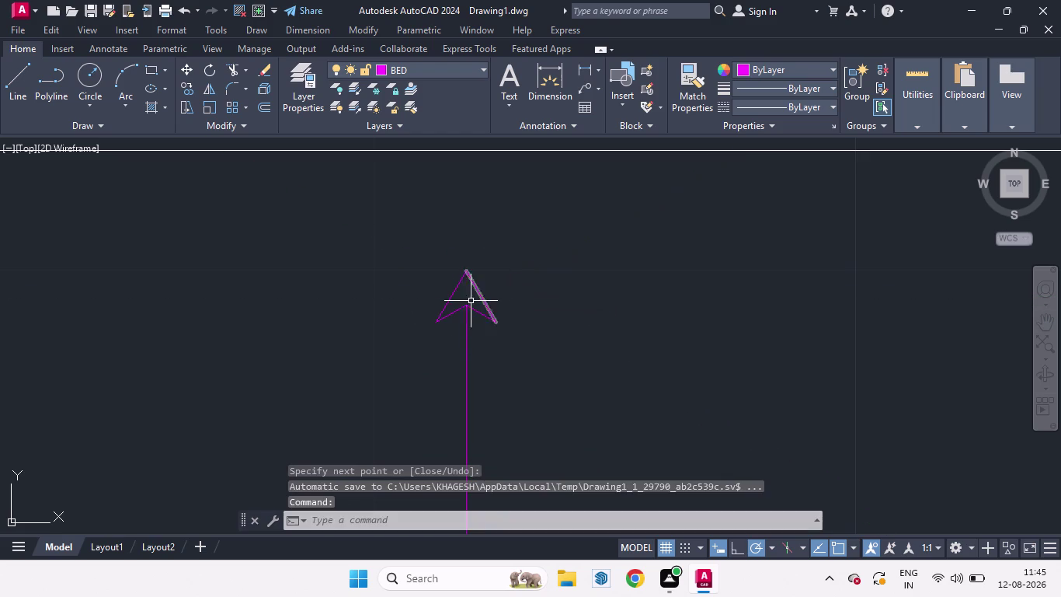
Zoom in and select the arrowhead lines.
scroll(down, 3)
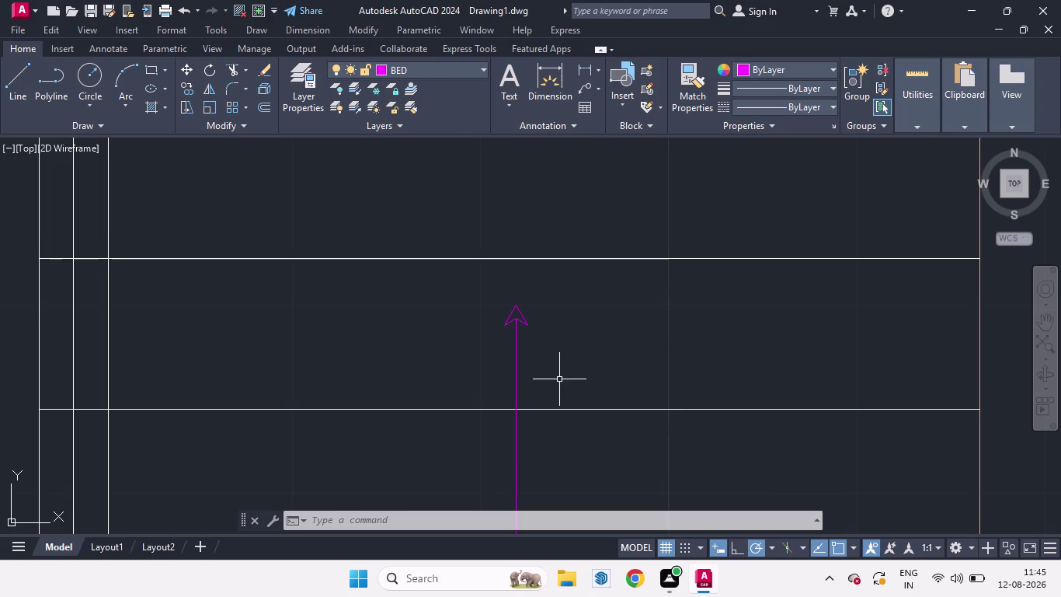
scroll(down, 3)
scroll(down, 3)
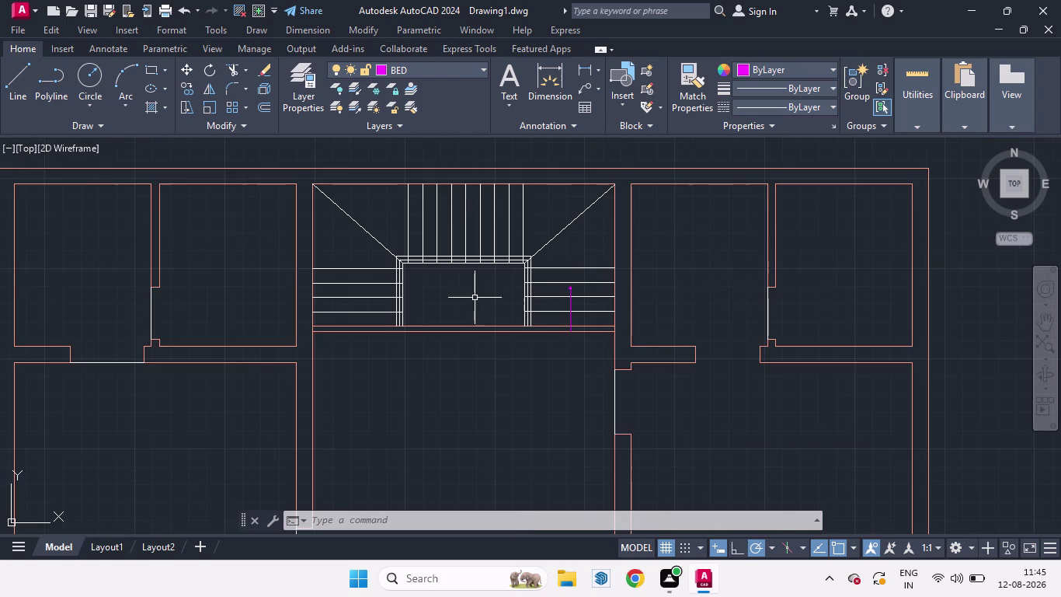
scroll(up, 3)
scroll(up, 3)
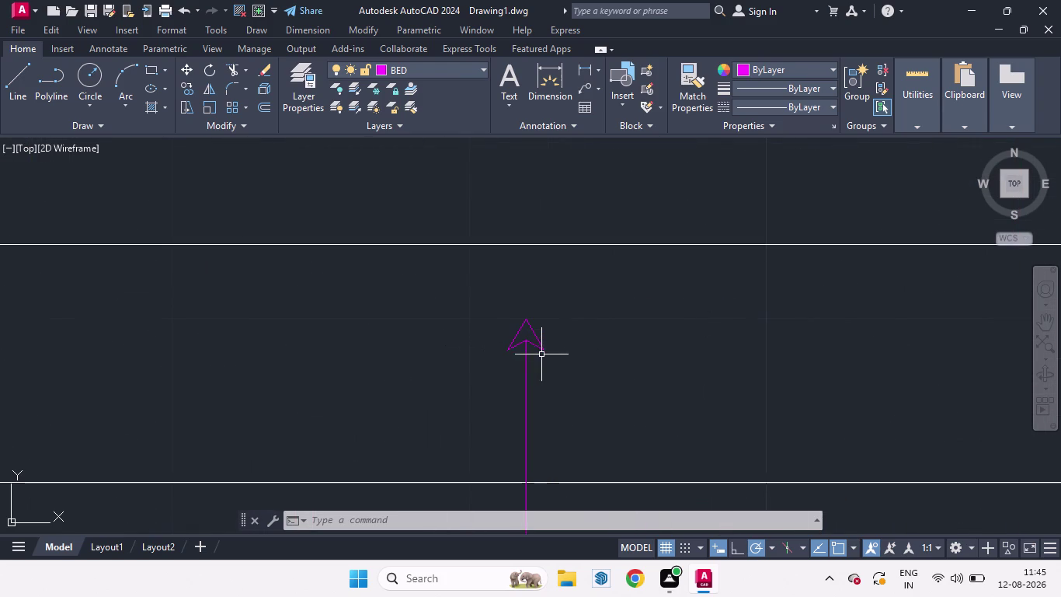
drag(554, 354, 515, 318)
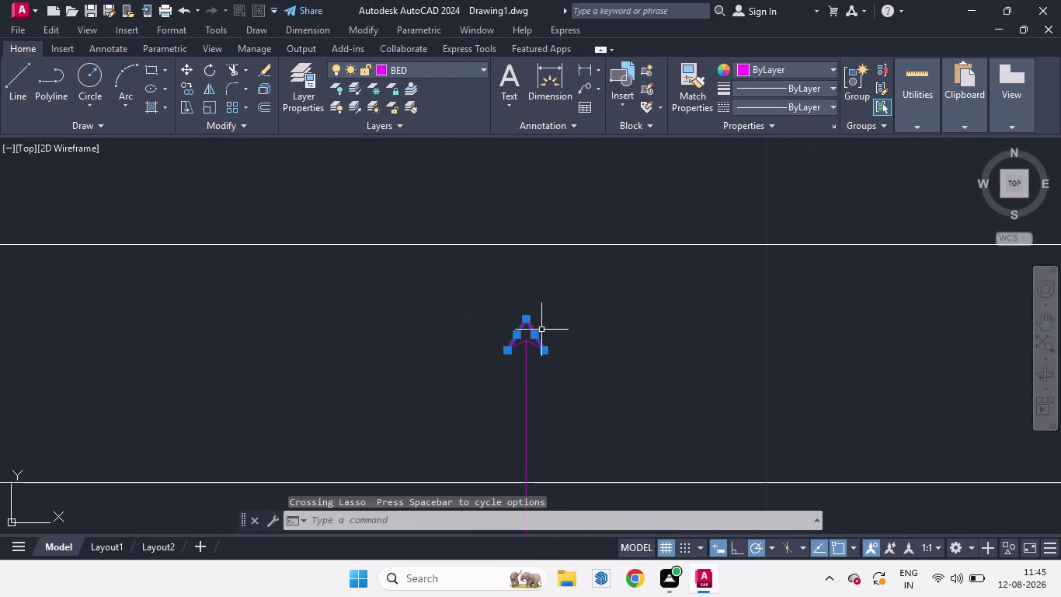
Select the staircase arrowhead and scale it up from its tip with SC.
scroll(up, 3)
click(531, 345)
click(498, 345)
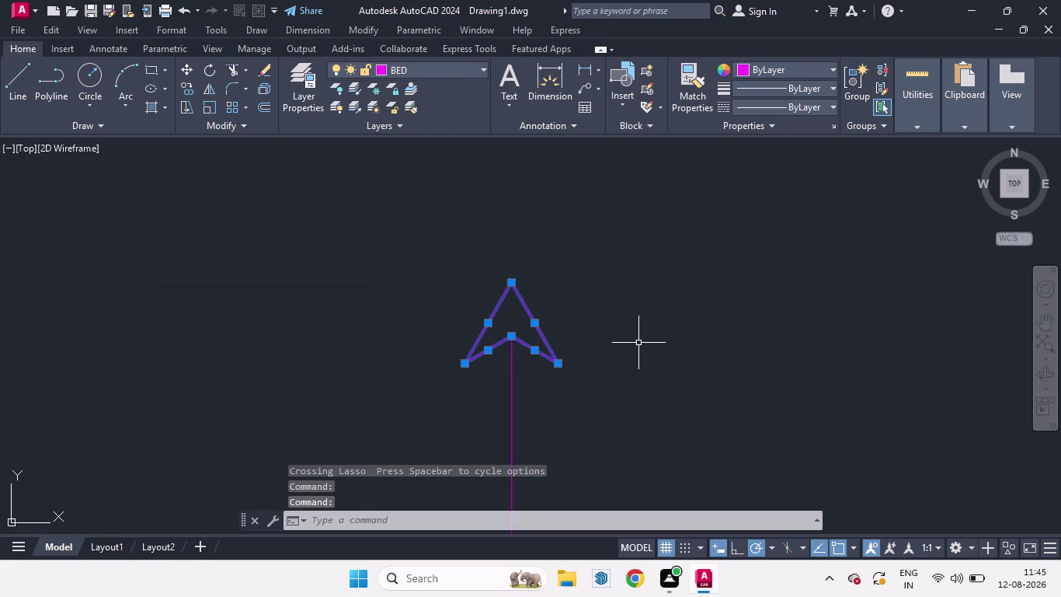
text(SC)
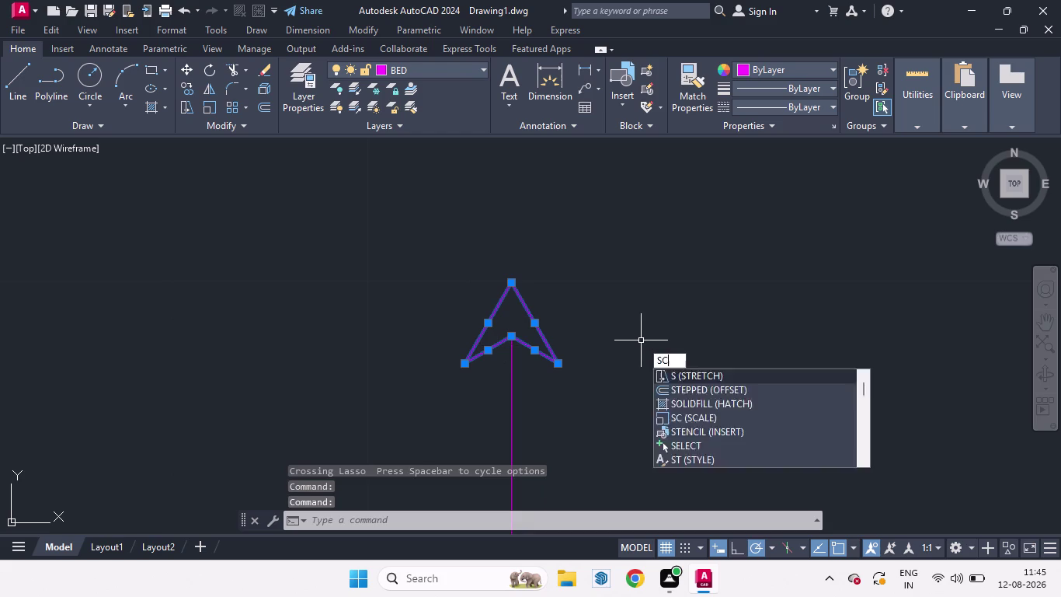
key(Return)
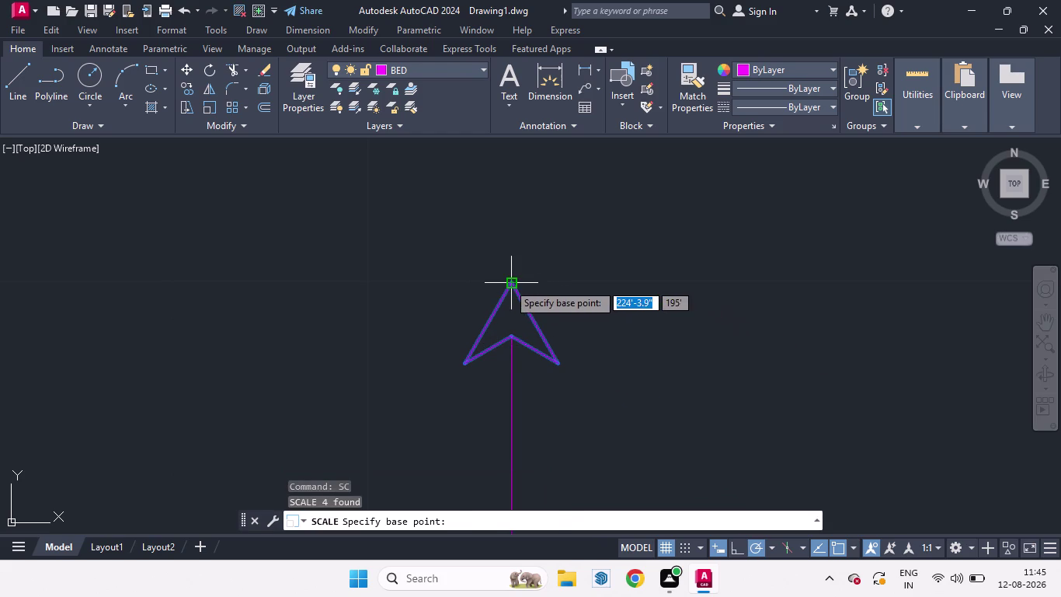
click(508, 283)
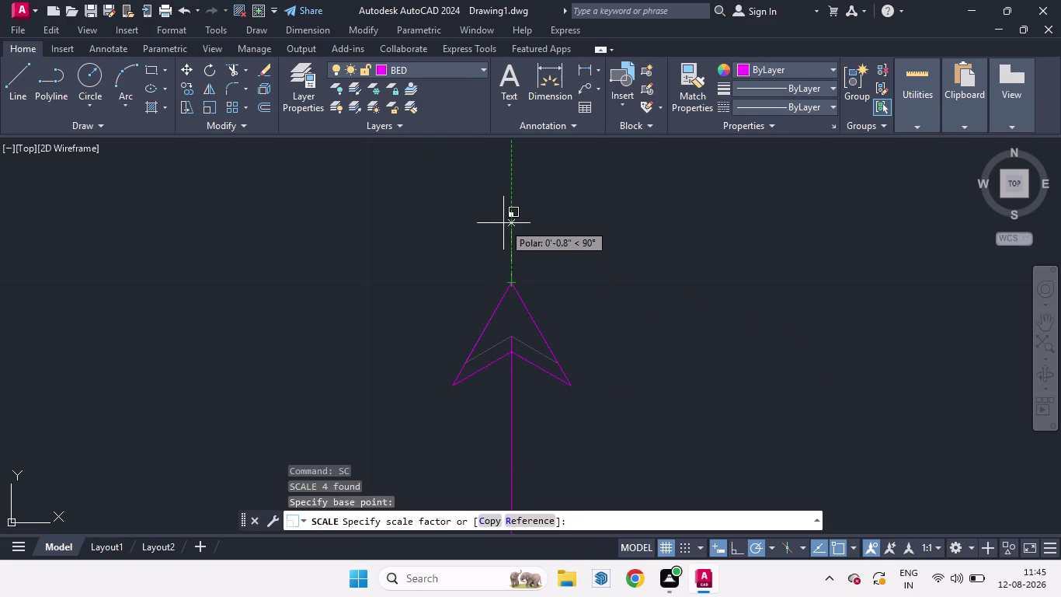
click(503, 223)
Move the enlarged arrowhead down so its notch meets the arrow line end.
click(547, 347)
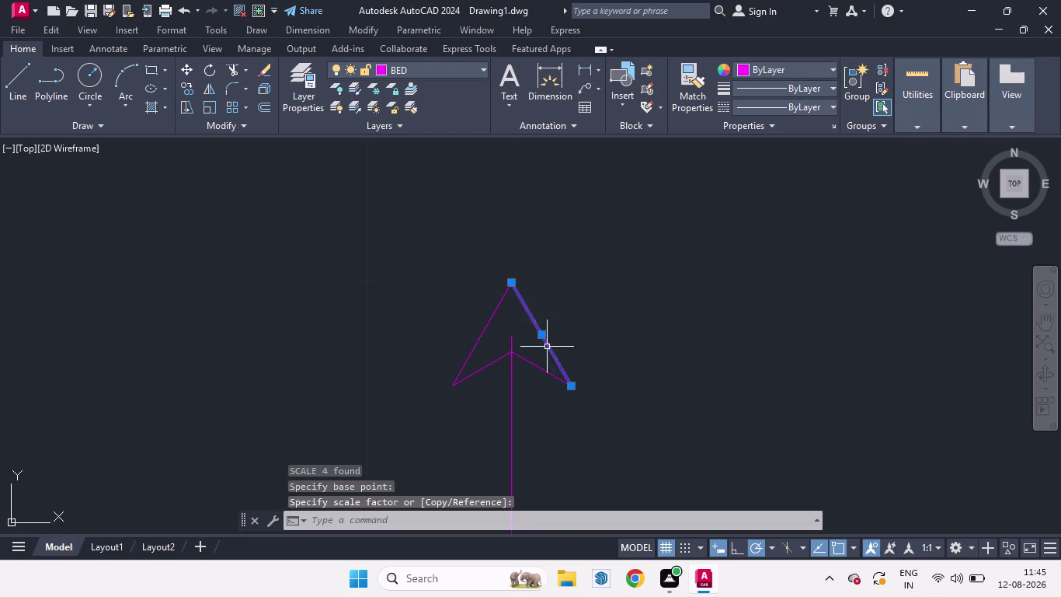
click(532, 365)
click(494, 363)
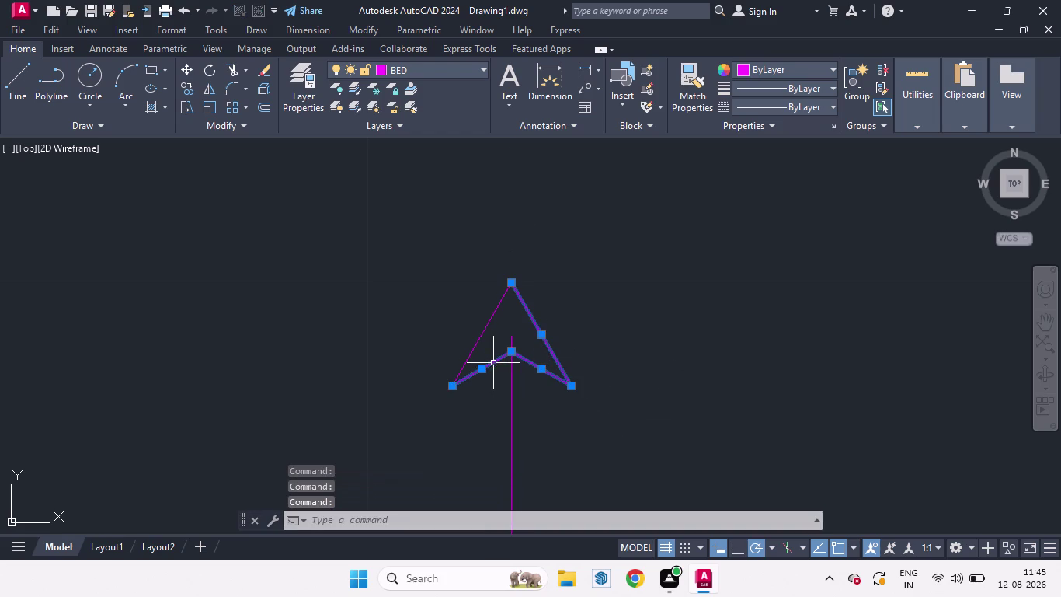
click(483, 326)
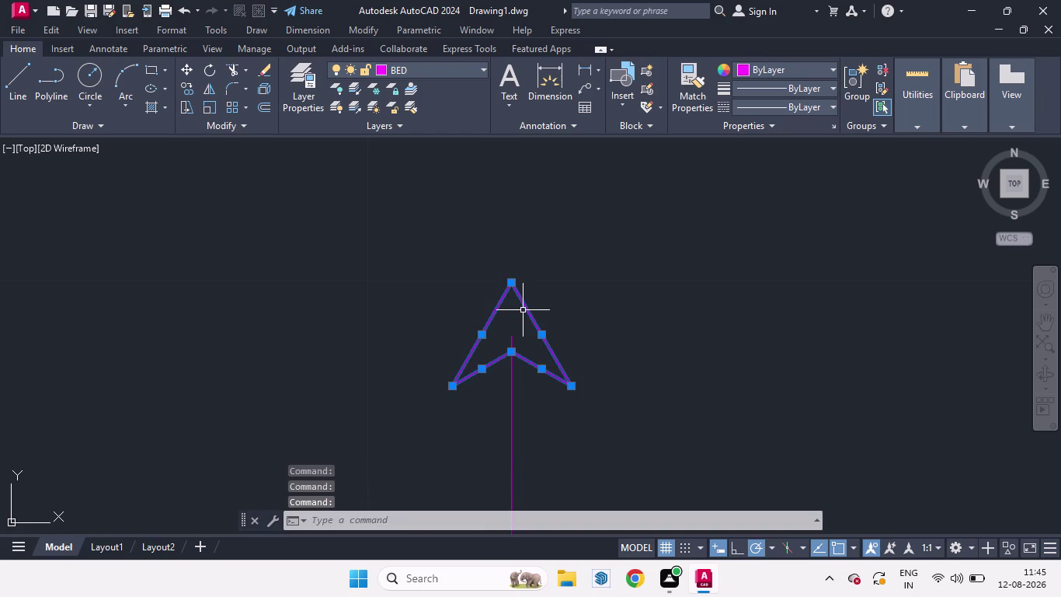
key(m)
key(Return)
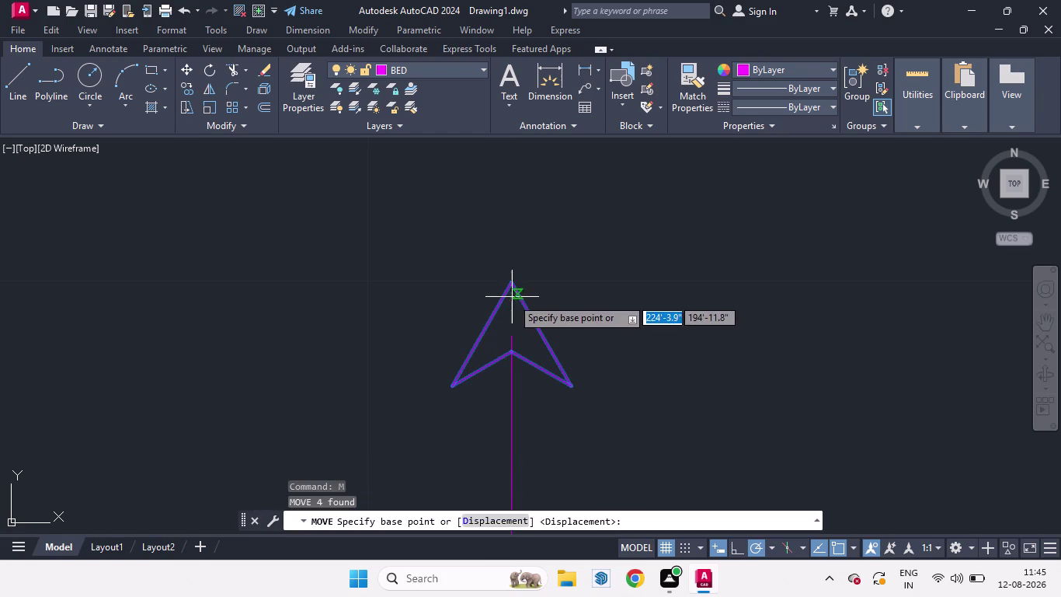
click(511, 359)
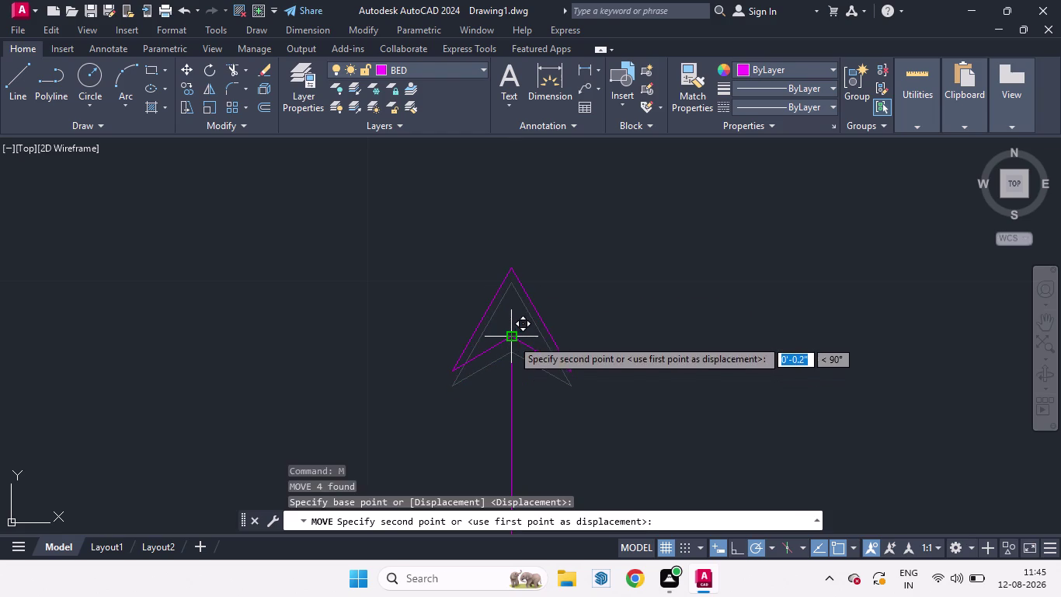
click(511, 338)
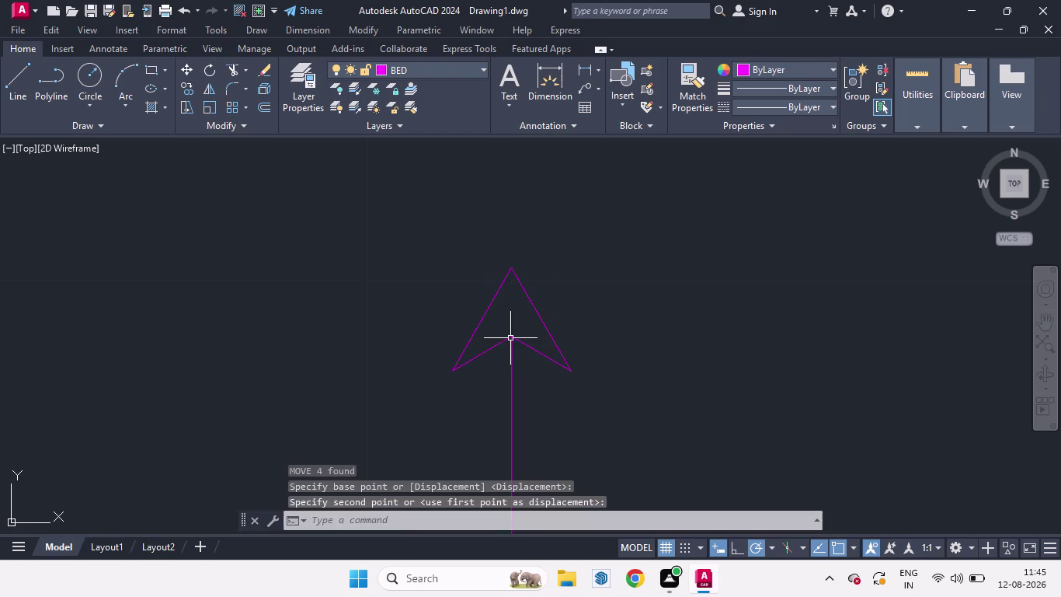
Cancel the repeated move and zoom out to show the whole floor plan.
key(space)
scroll(down, 3)
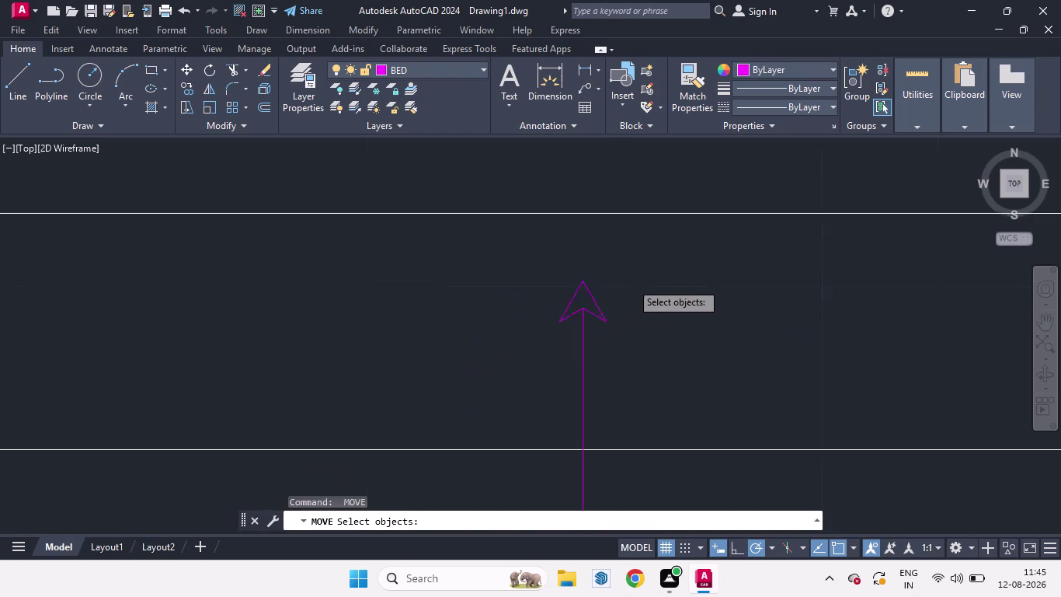
scroll(down, 3)
key(space)
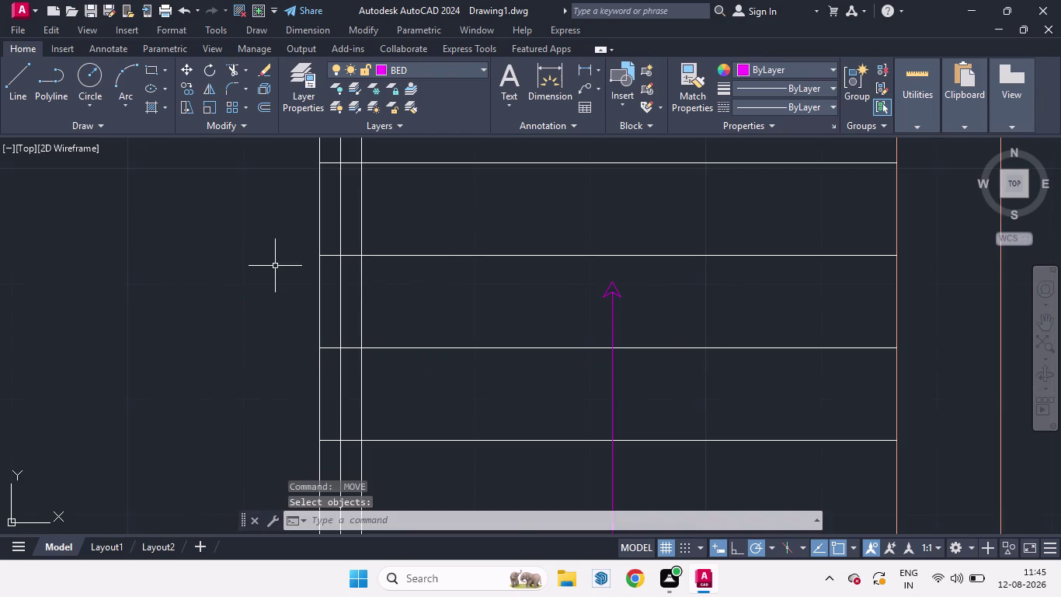
scroll(down, 3)
scroll(up, 3)
scroll(down, 3)
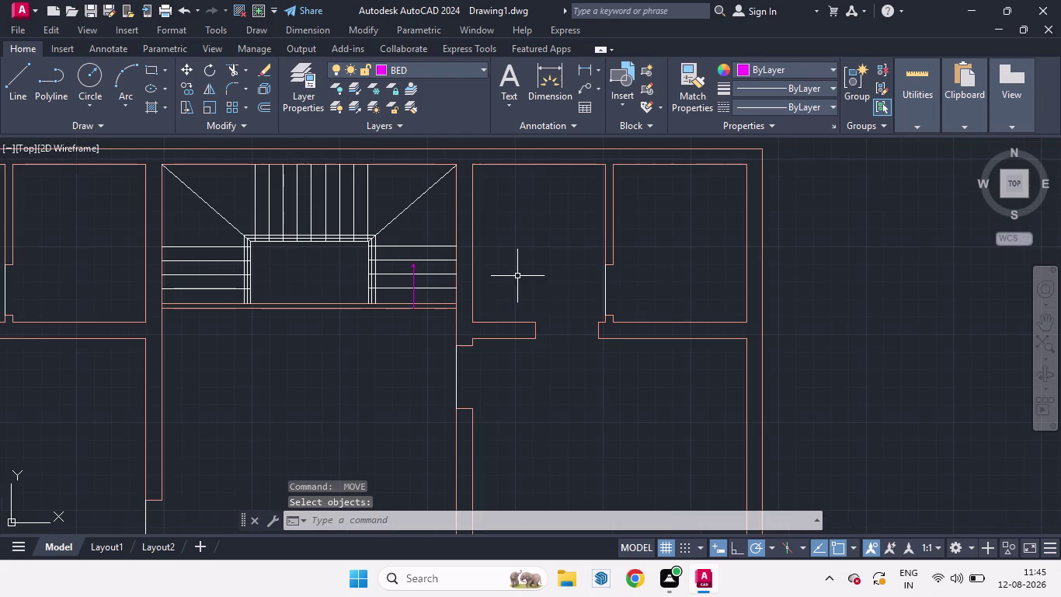
scroll(up, 3)
scroll(up, 3)
scroll(down, 3)
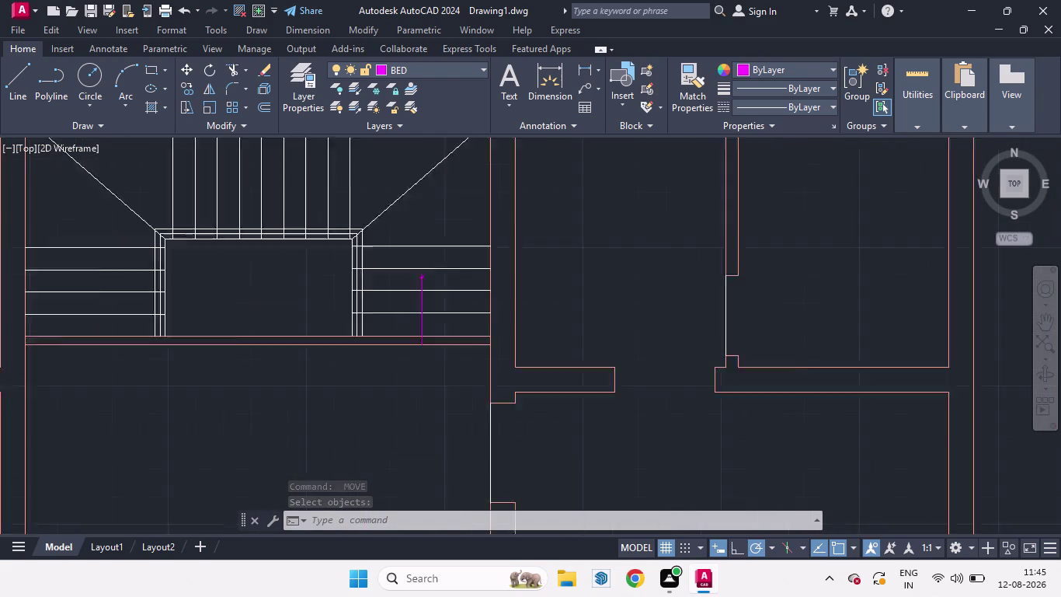
scroll(down, 3)
scroll(up, 3)
scroll(down, 3)
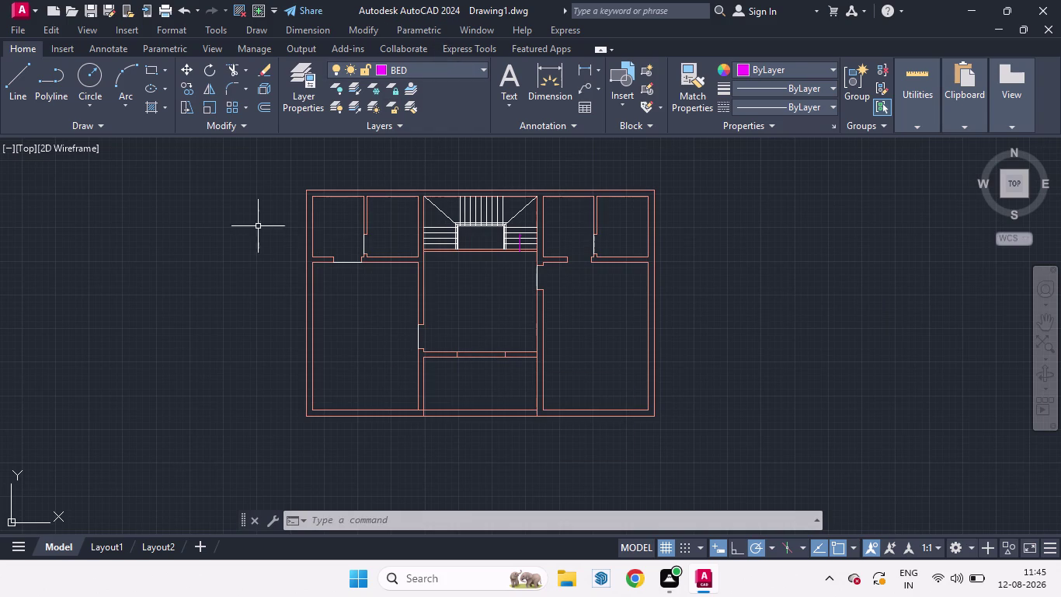
Start a hatch with the ANGLE pattern, then open and dismiss the application menu.
key(h)
key(Return)
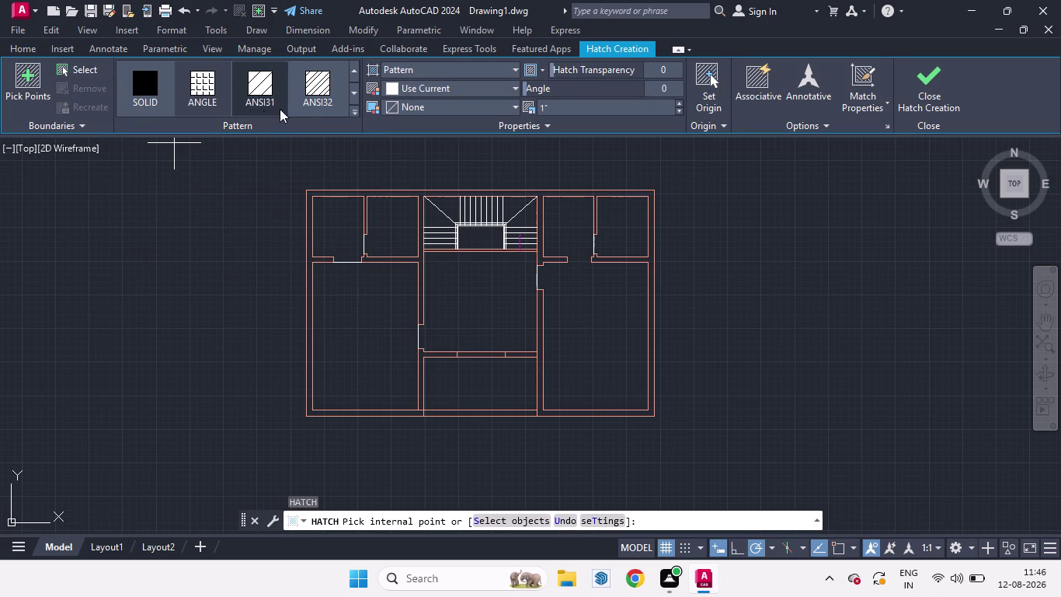
click(204, 90)
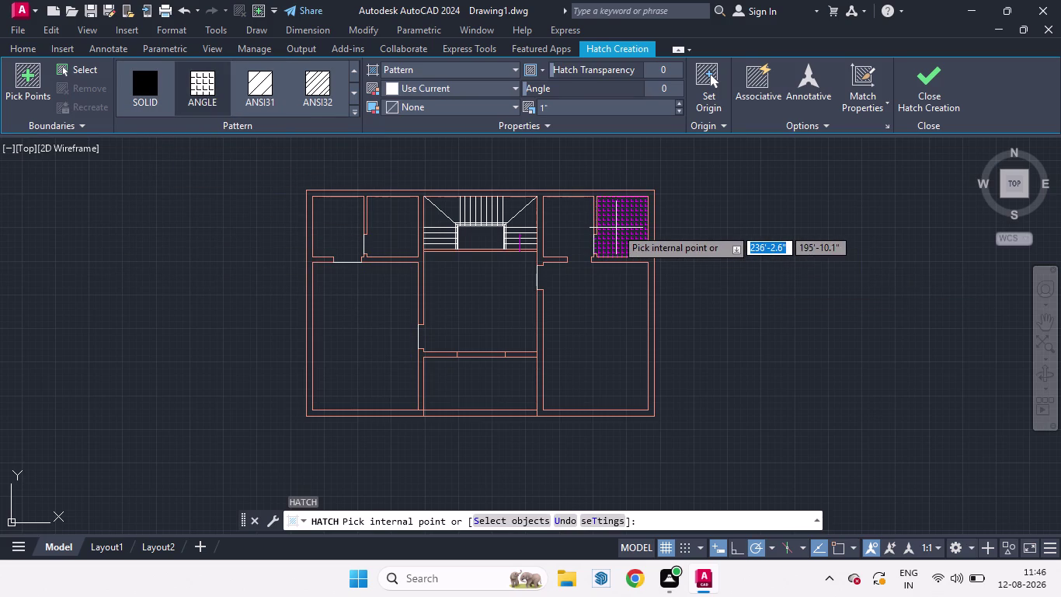
scroll(up, 3)
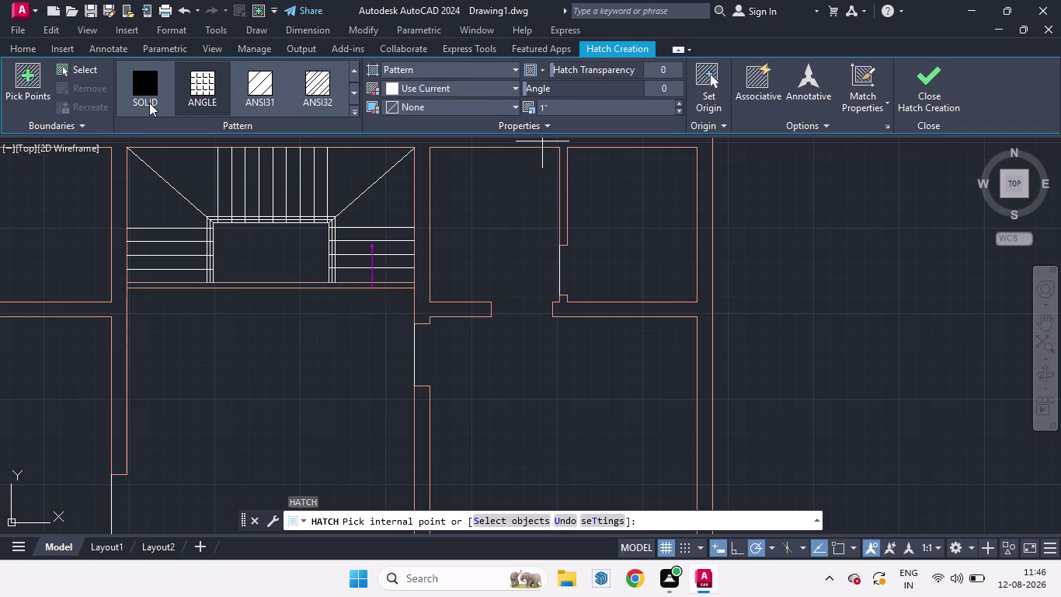
click(20, 26)
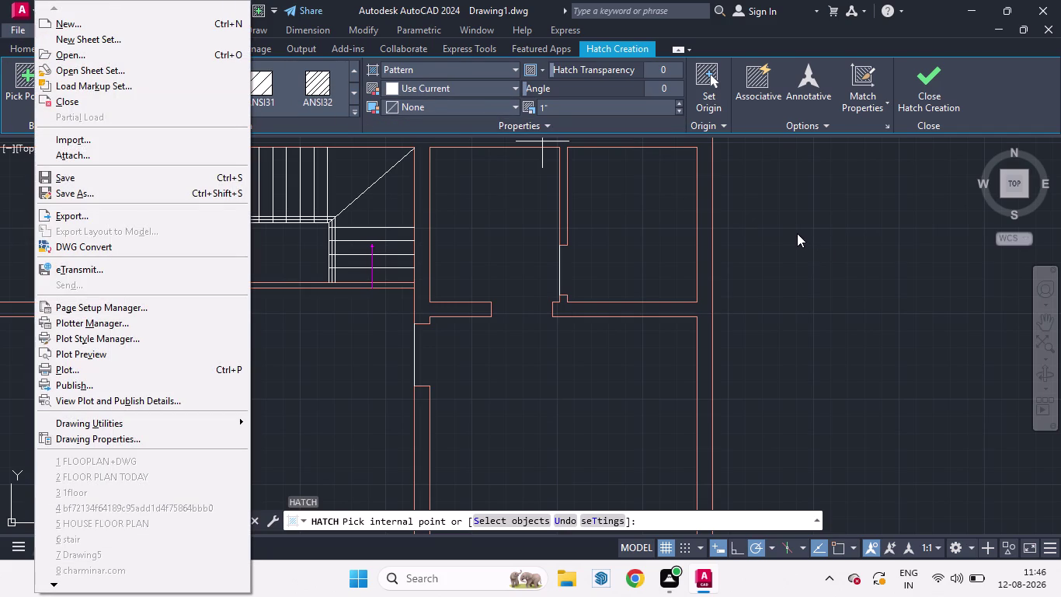
click(18, 43)
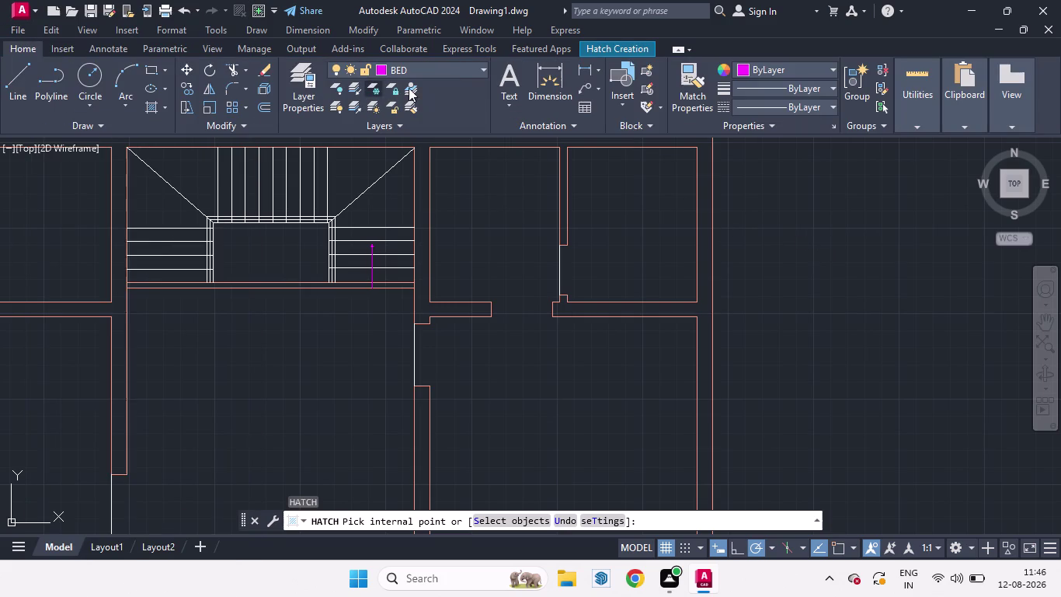
Make Defpoints the current layer and restart the HATCH command.
click(478, 69)
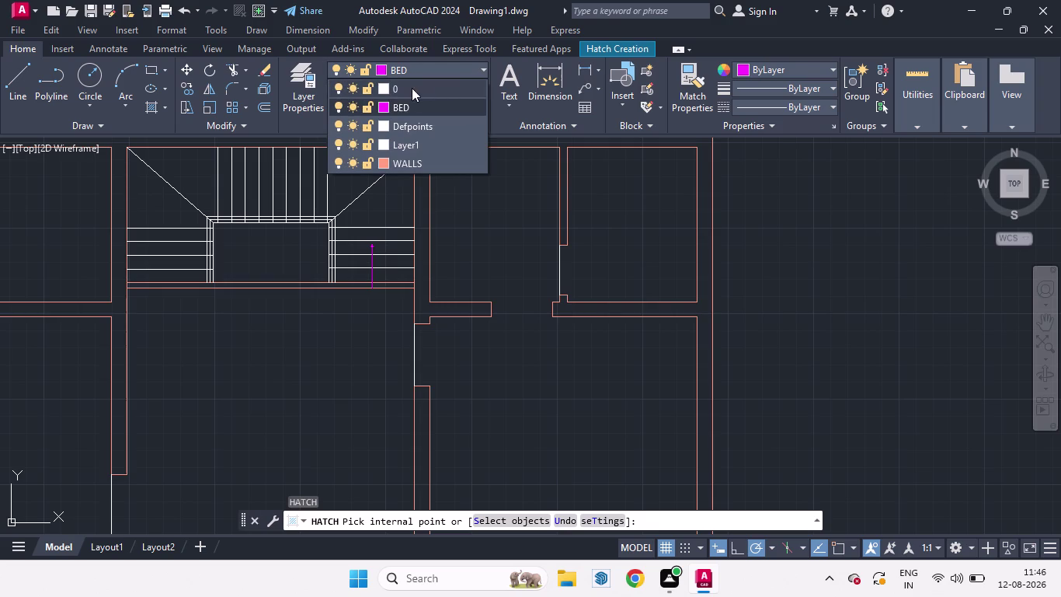
click(401, 123)
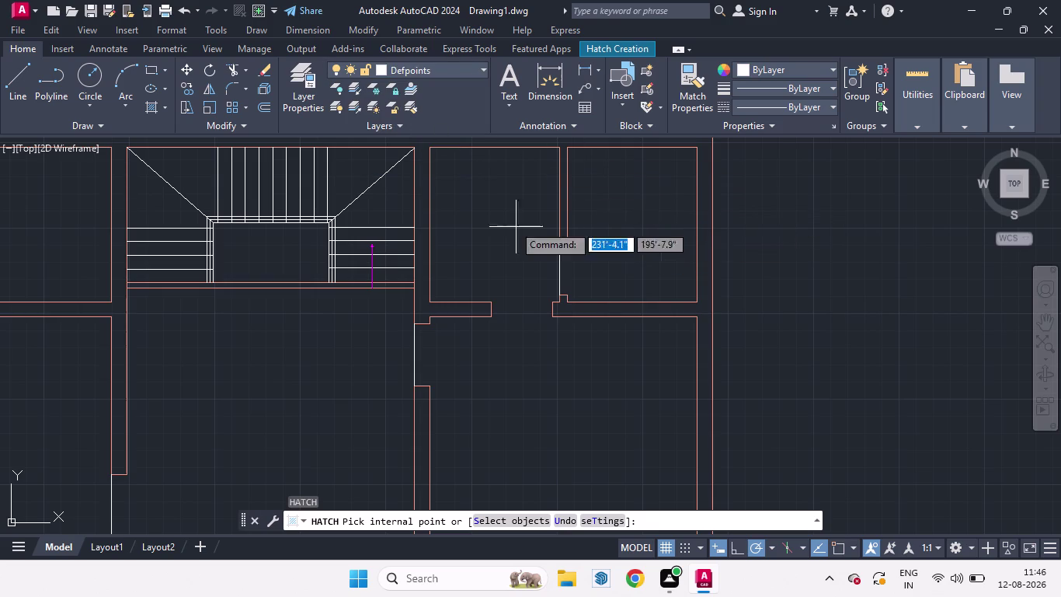
key(h)
key(Return)
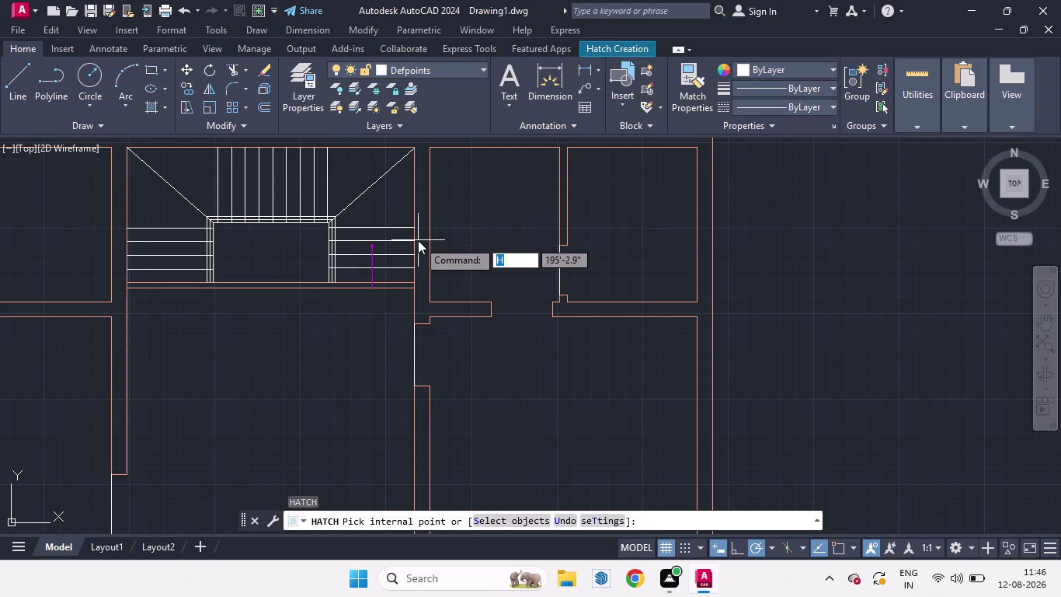
key(Escape)
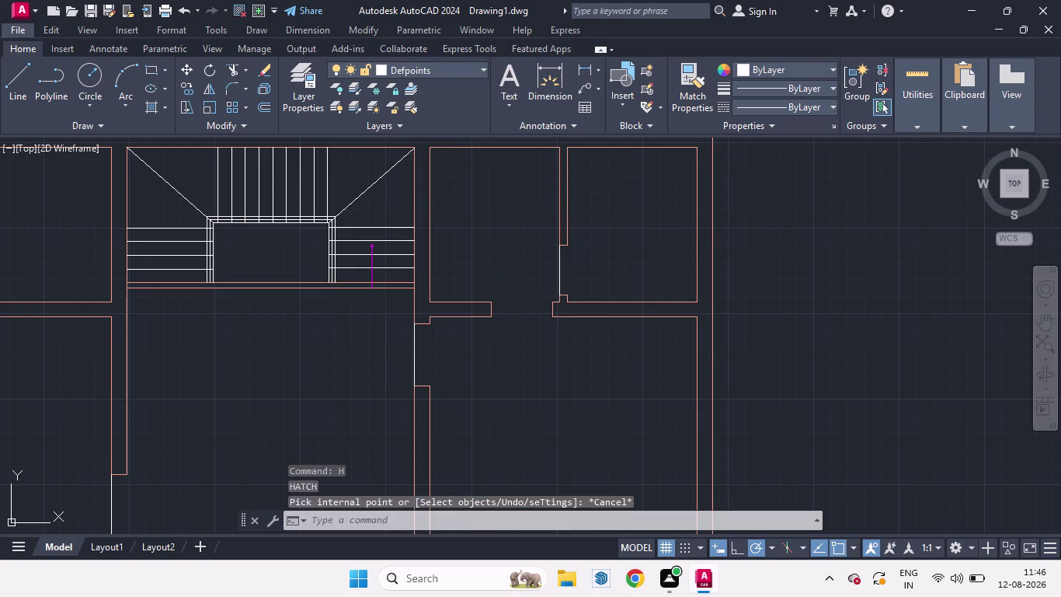
key(h)
key(Return)
click(404, 510)
key(h)
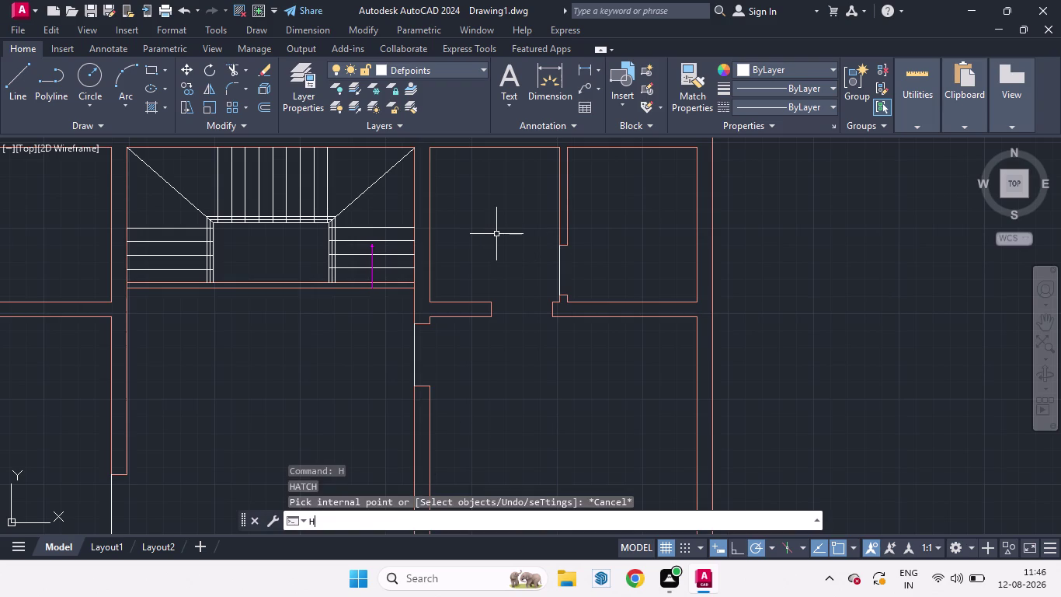
key(Return)
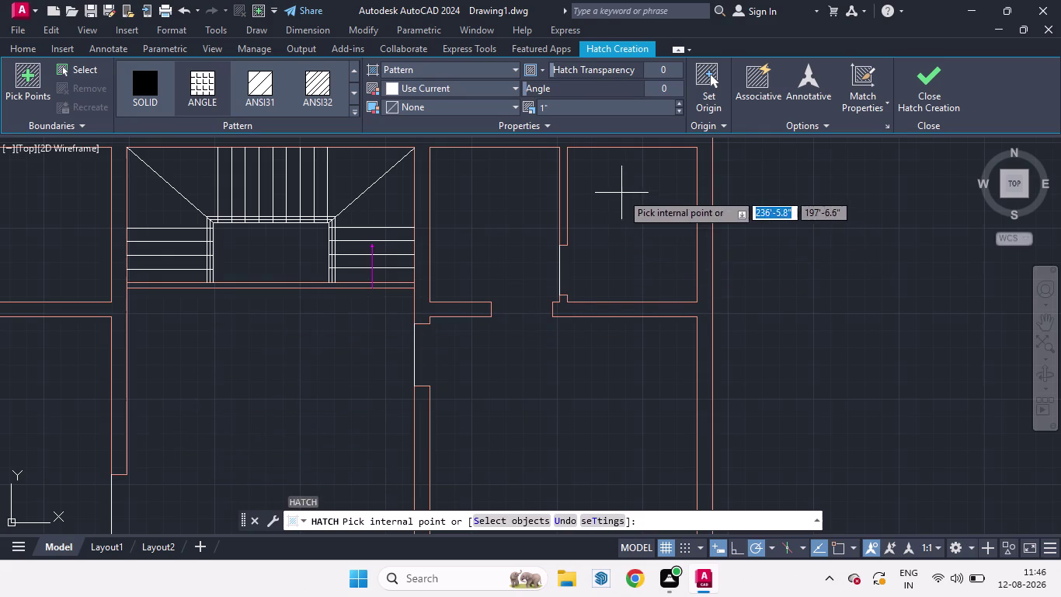
Hatch the small room right of the staircase, trying scales 5 then 3.
click(647, 233)
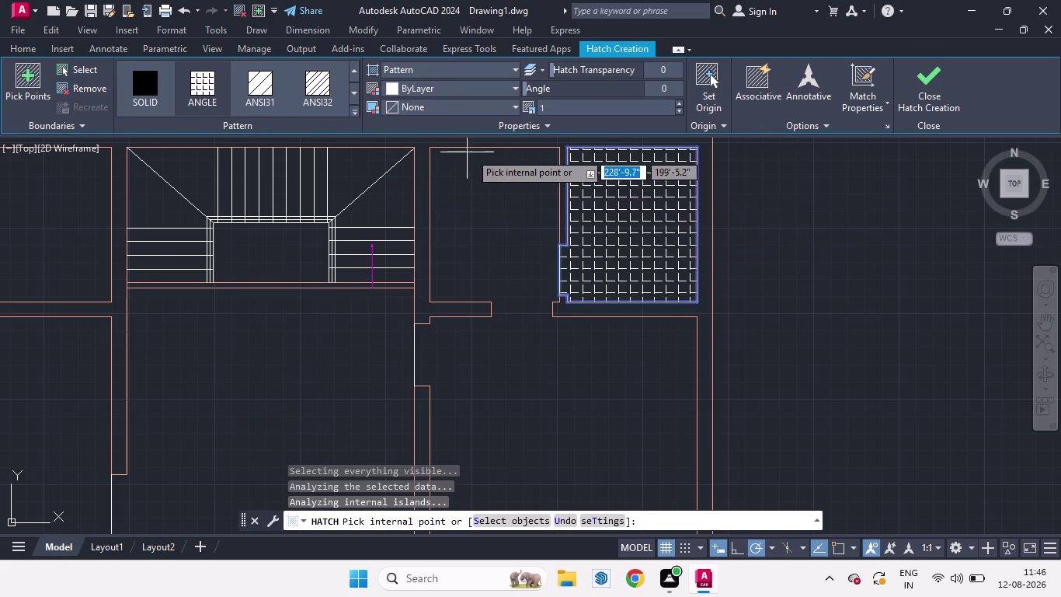
drag(557, 108, 537, 105)
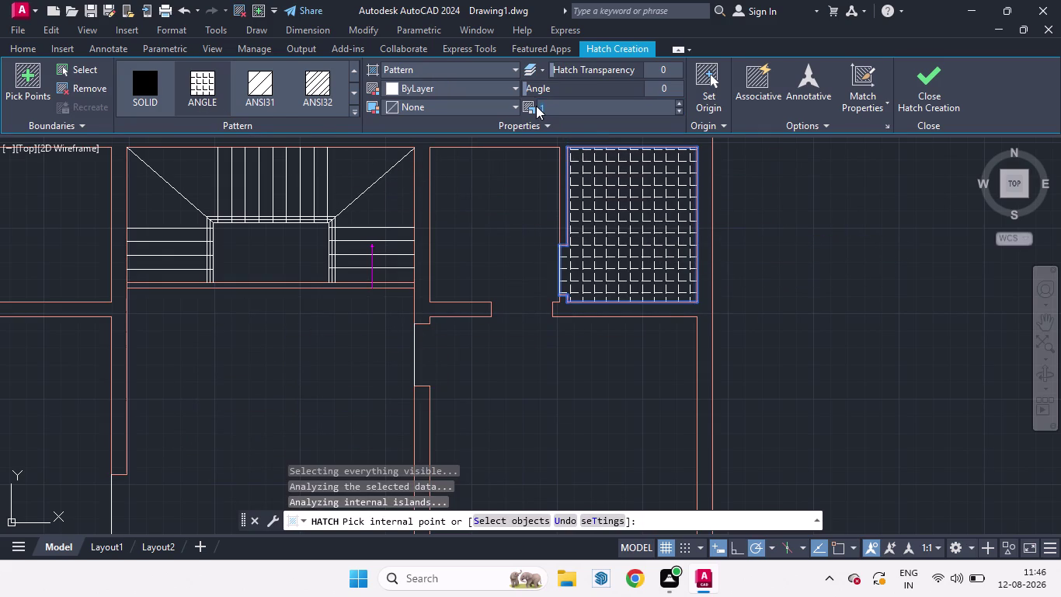
key(BackSpace)
key(5)
key(Return)
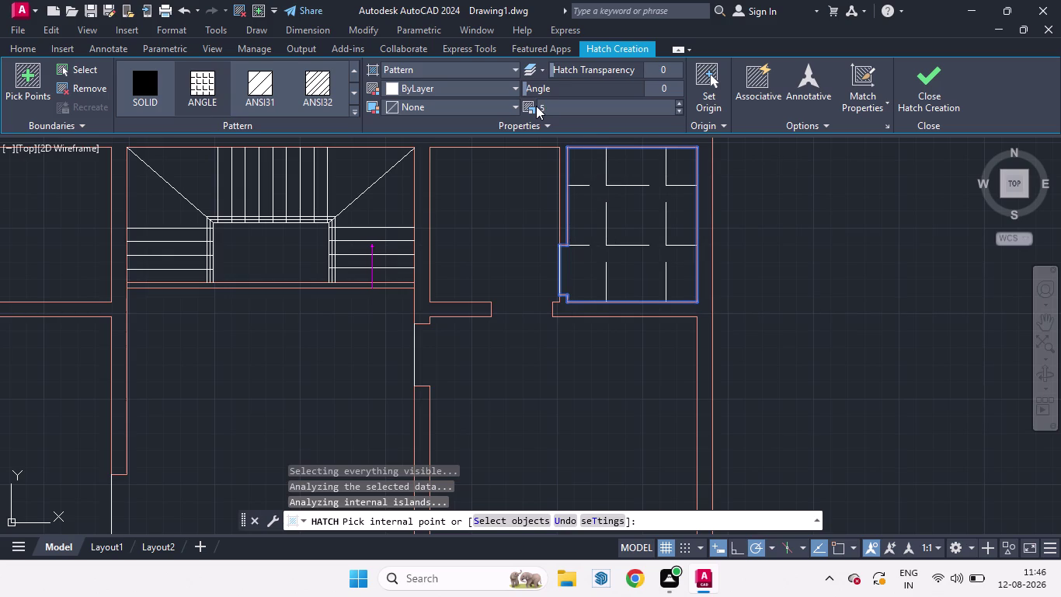
key(BackSpace)
click(560, 101)
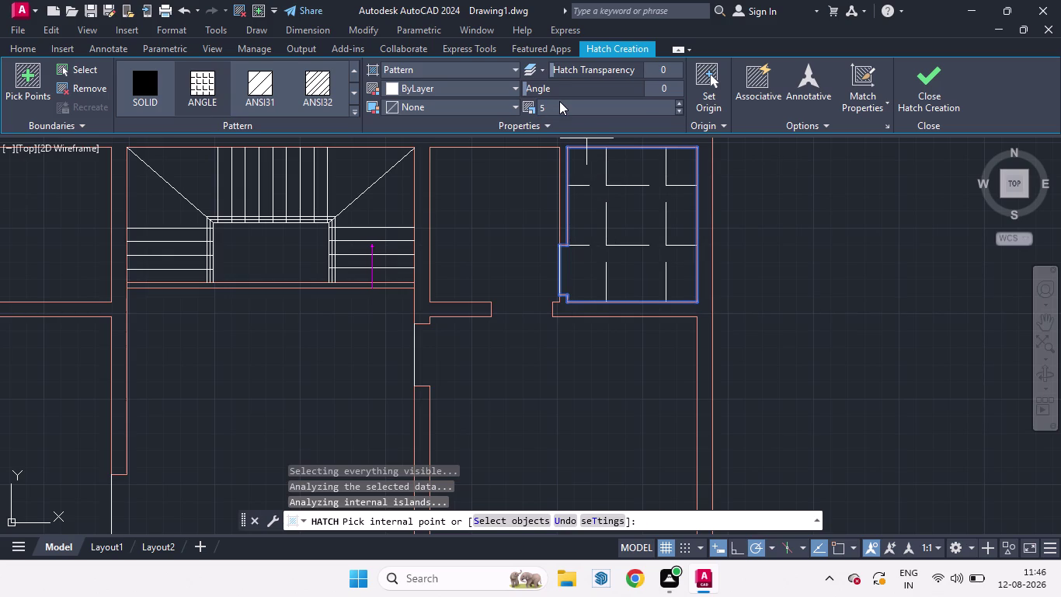
click(545, 103)
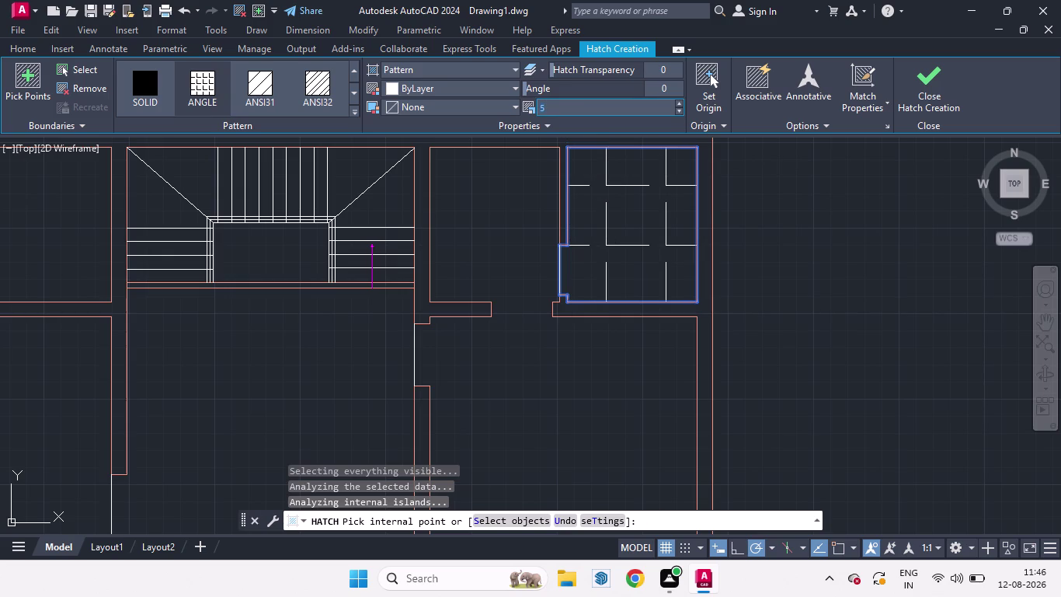
key(BackSpace)
key(3)
key(Return)
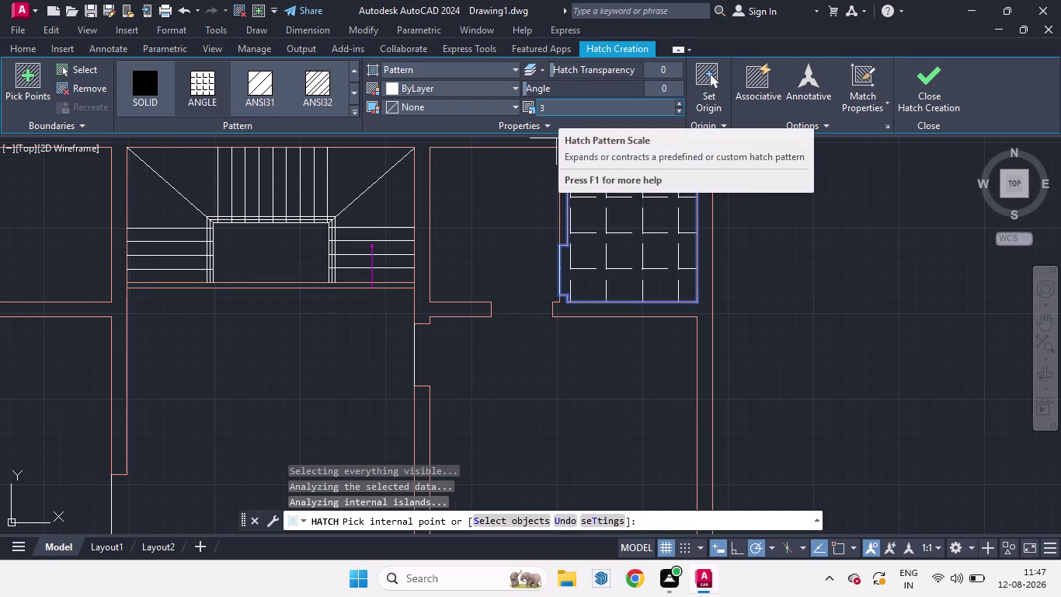
Set the hatch scale to 2.5 and complete the top-right room hatch.
click(546, 106)
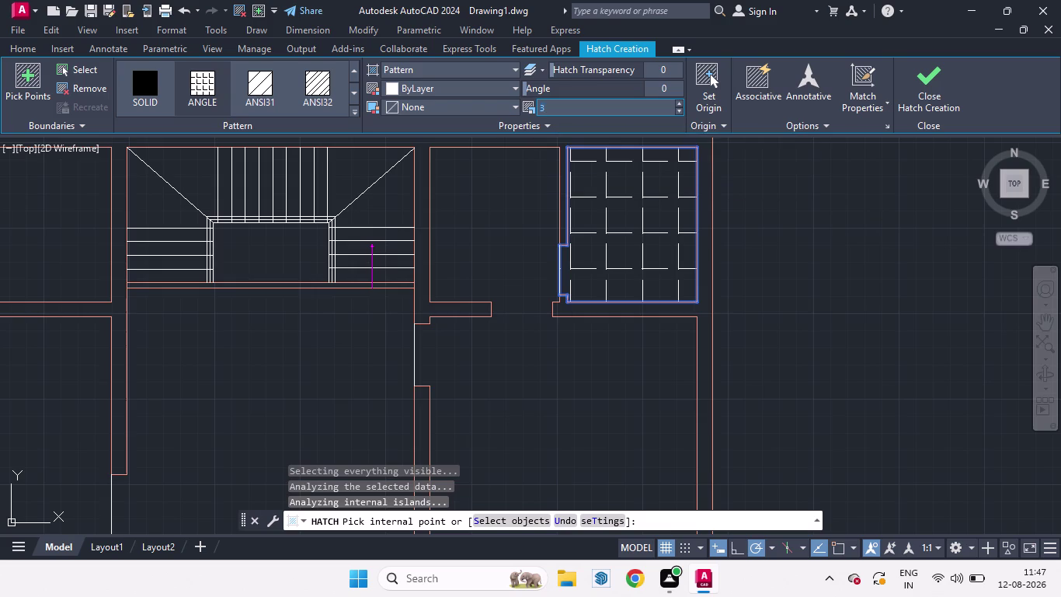
key(BackSpace)
text(2.)
key(5)
key(Return)
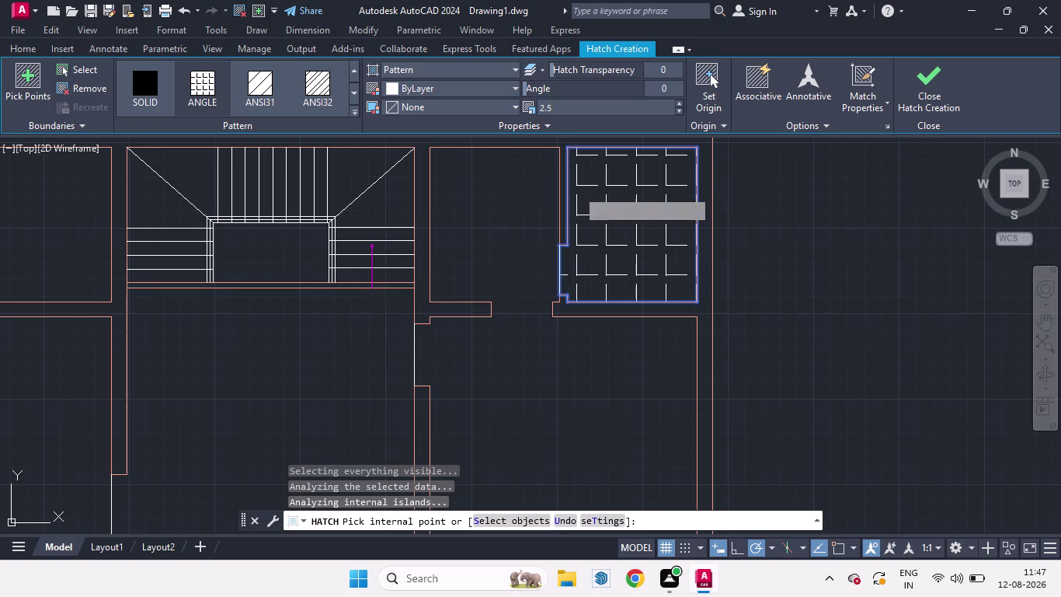
scroll(down, 3)
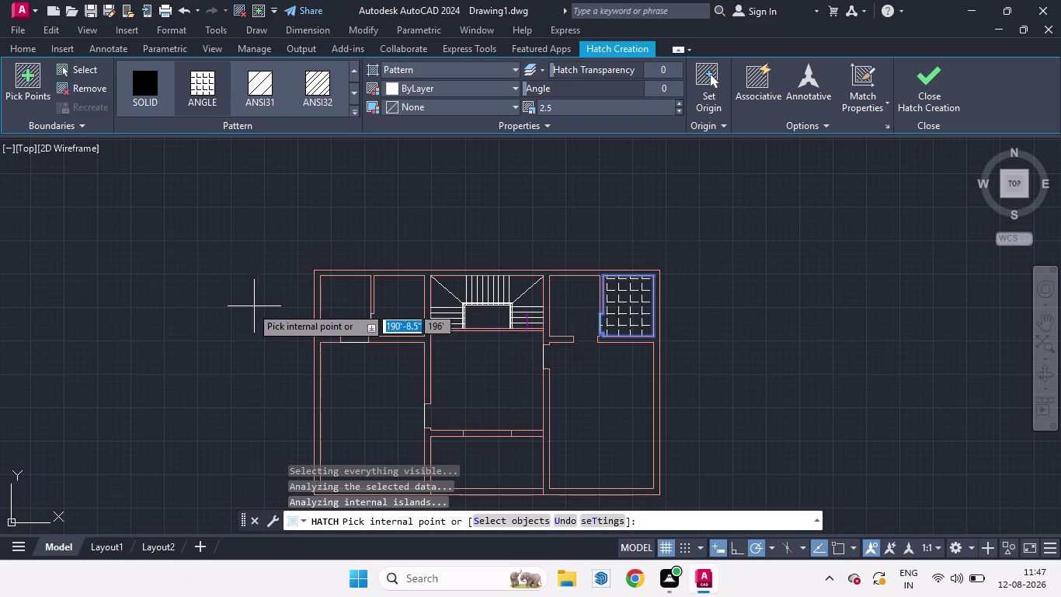
key(space)
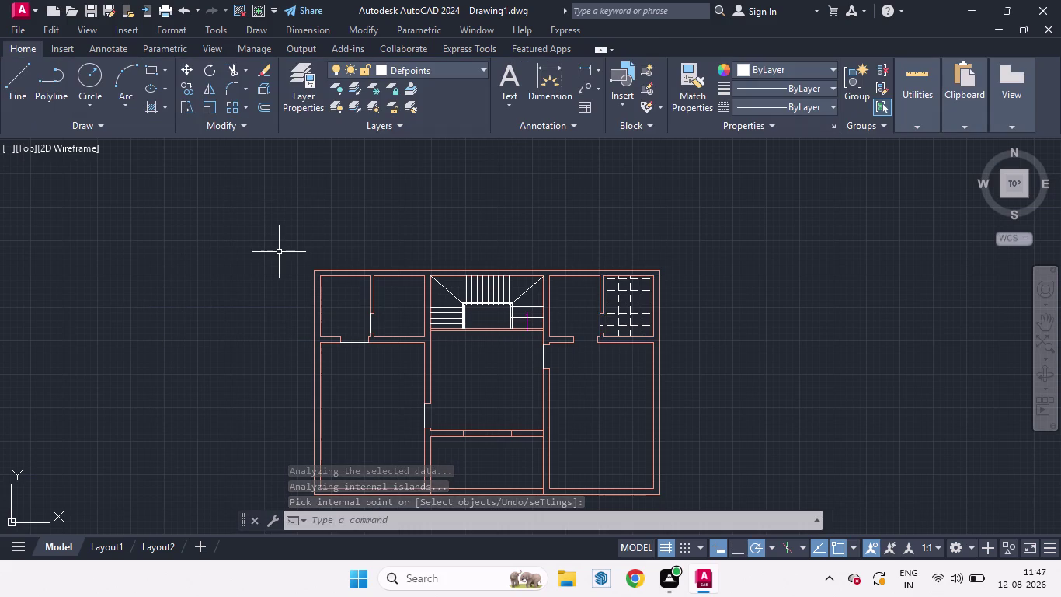
Start a new hatch using a NET mesh pattern and pick the large lower-left room.
key(h)
key(Return)
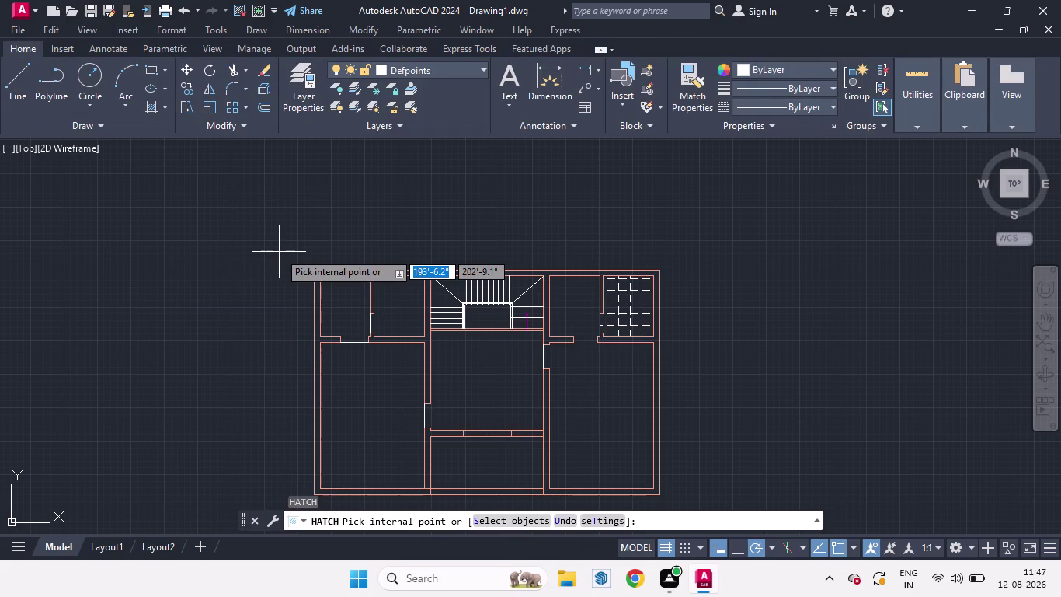
click(352, 109)
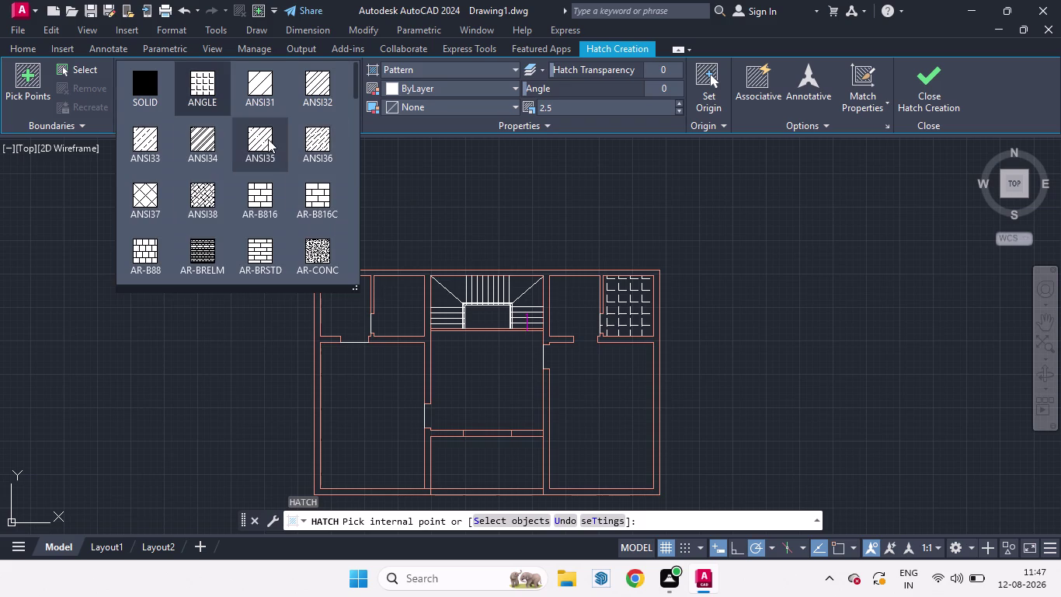
scroll(down, 3)
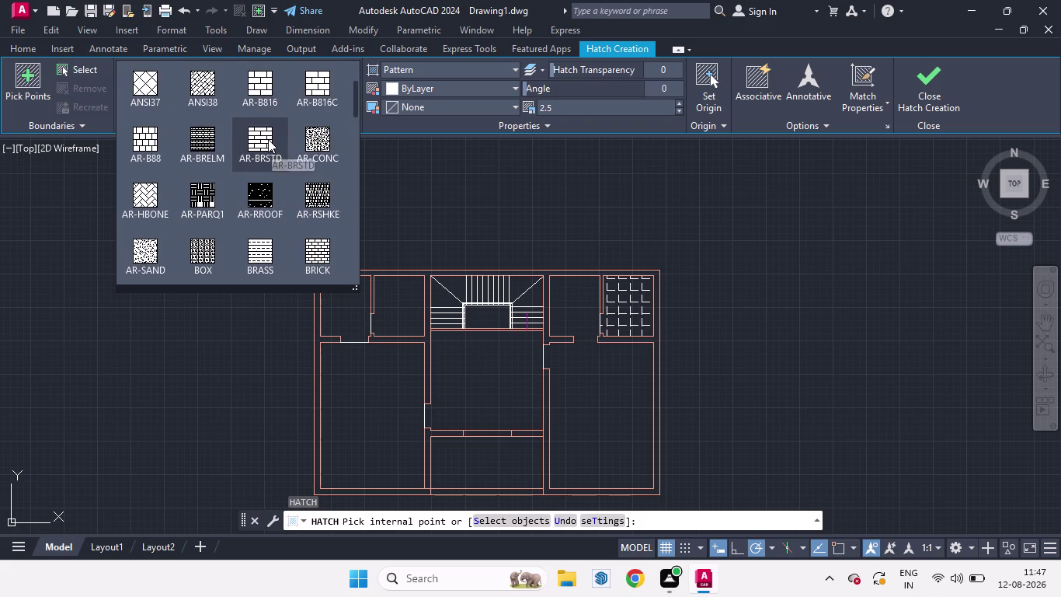
scroll(up, 3)
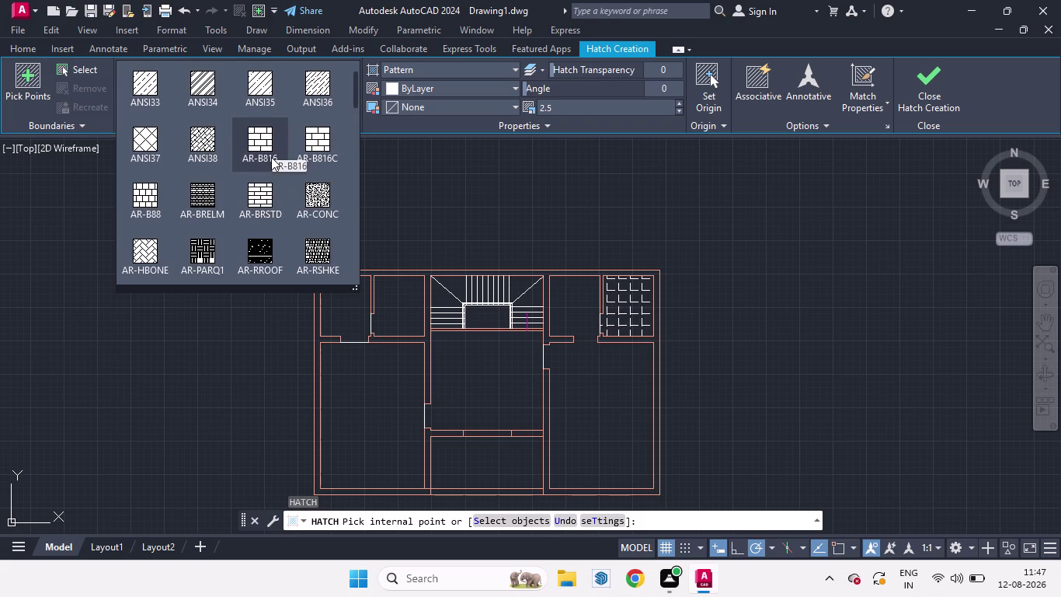
scroll(down, 3)
scroll(down, 3)
scroll(down, 3)
scroll(down, 3)
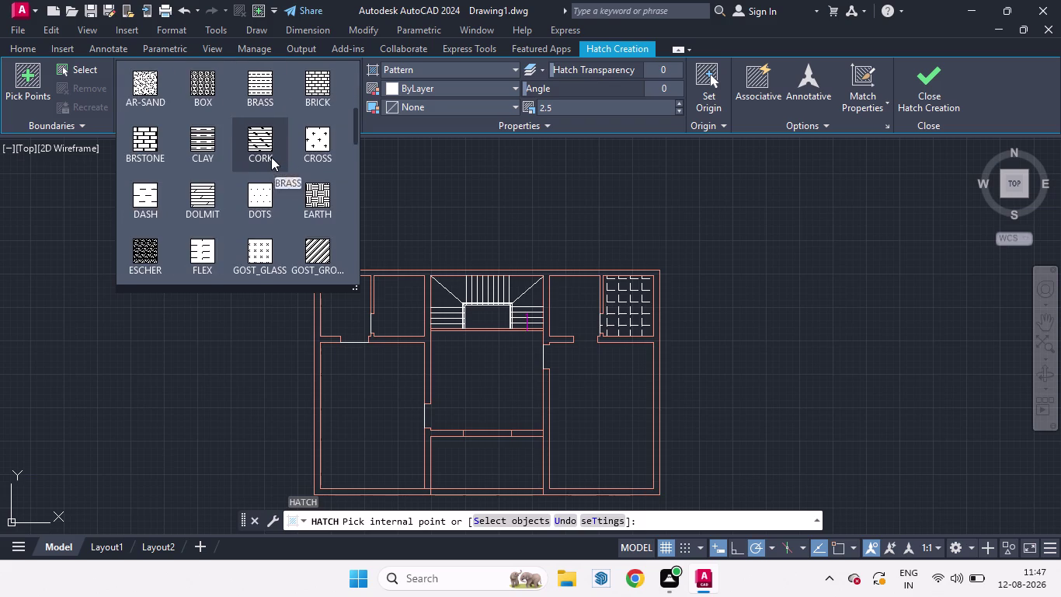
scroll(down, 3)
scroll(down, 3)
scroll(down, 3)
scroll(down, 3)
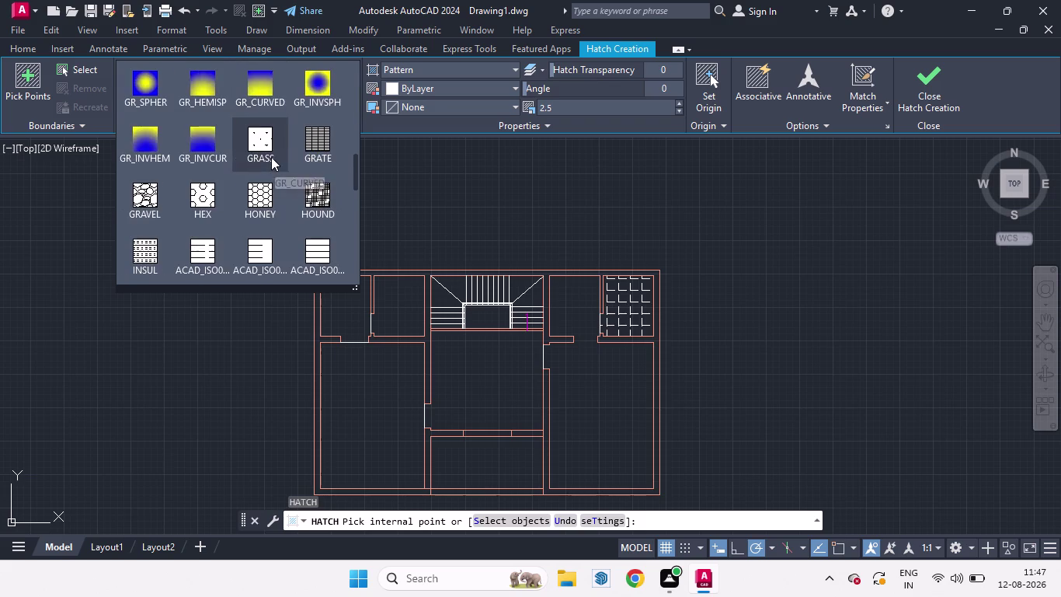
scroll(down, 3)
scroll(down, 3)
scroll(down, 3)
scroll(down, 3)
scroll(down, 3)
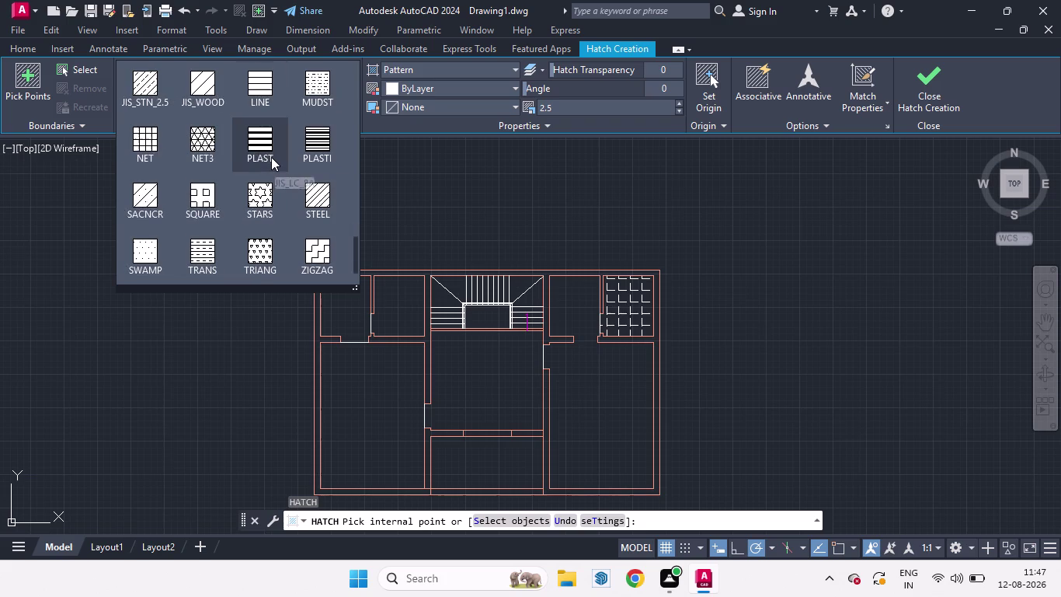
scroll(up, 3)
scroll(down, 3)
scroll(down, 3)
click(144, 85)
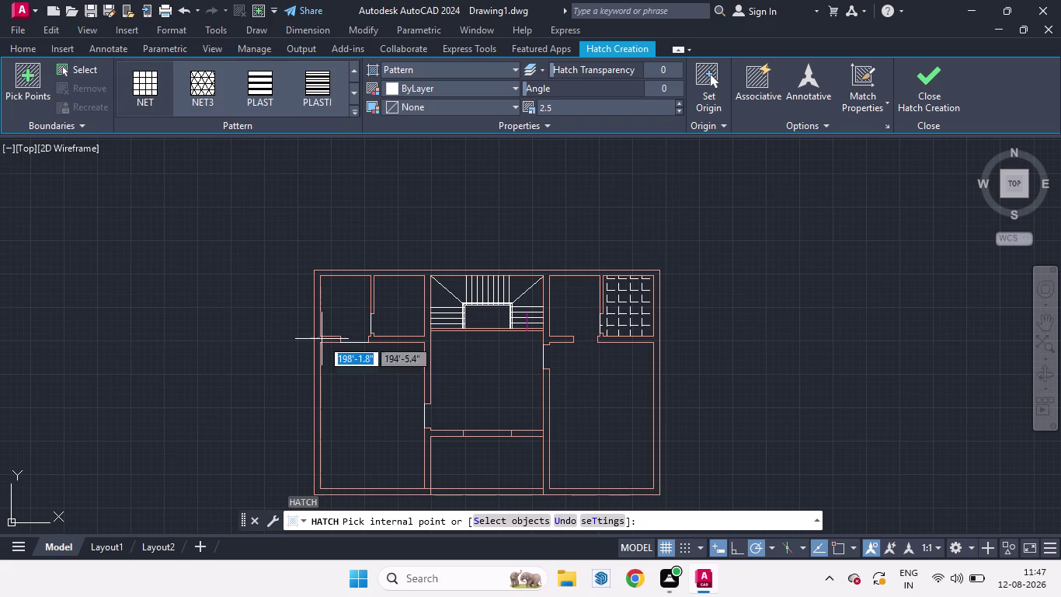
click(368, 409)
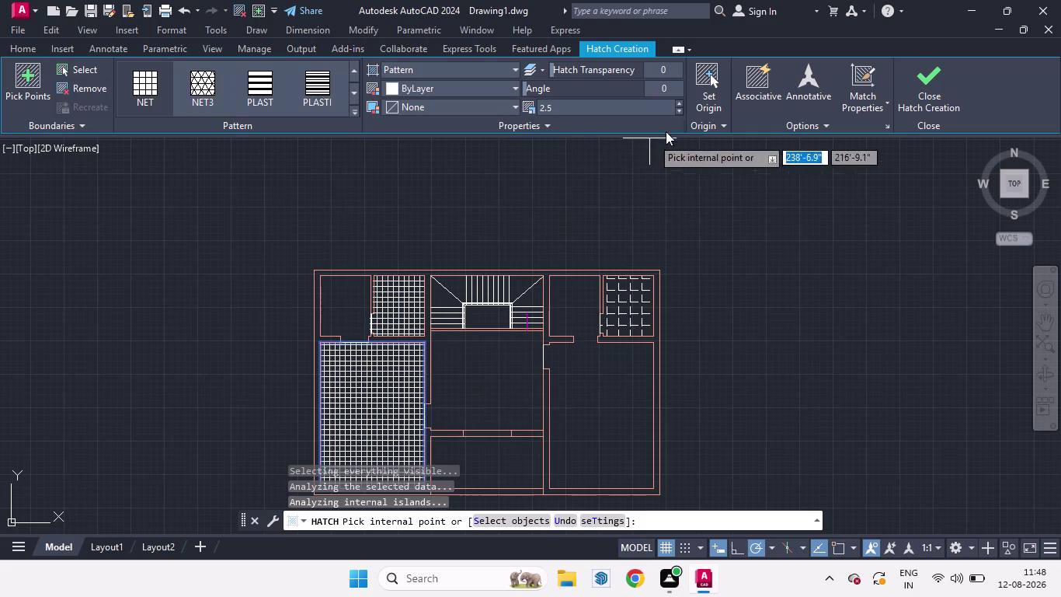
Raise the mesh hatch scale to 5, then to 6.
drag(612, 104, 527, 109)
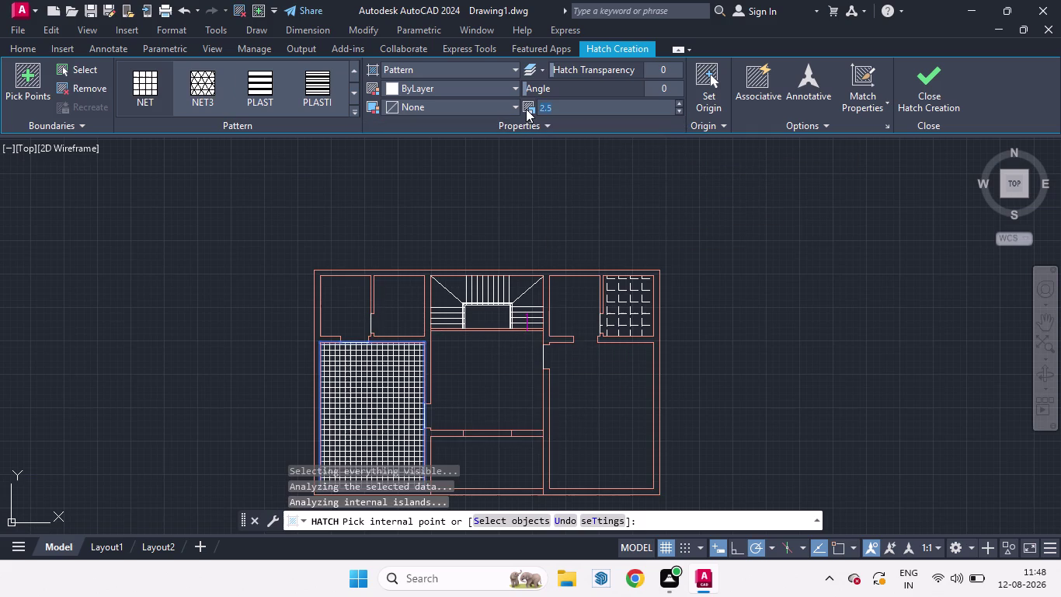
key(BackSpace)
key(5)
key(Return)
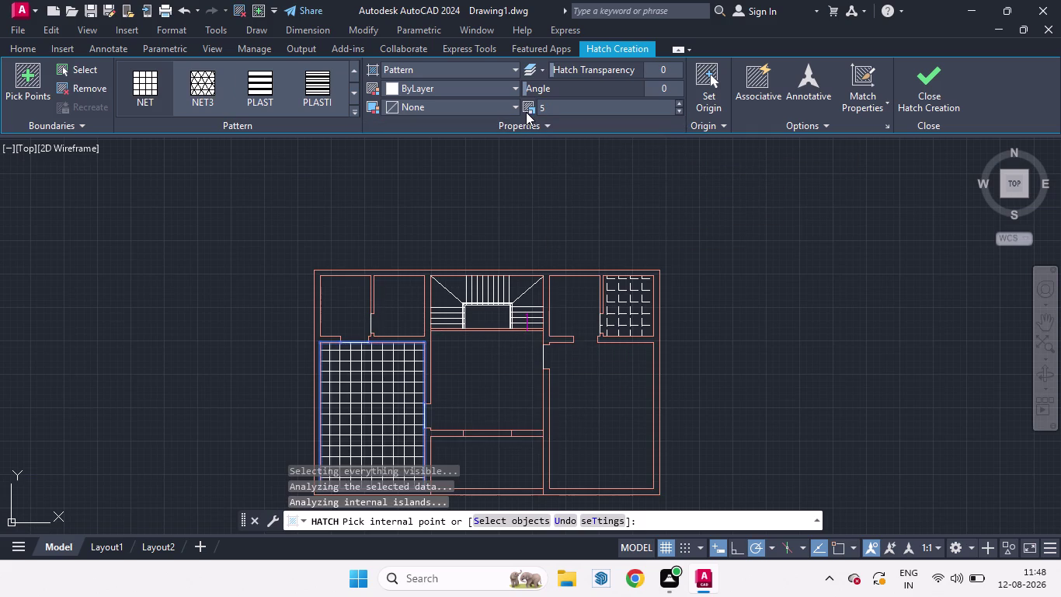
drag(570, 107, 501, 102)
key(BackSpace)
key(6)
key(Return)
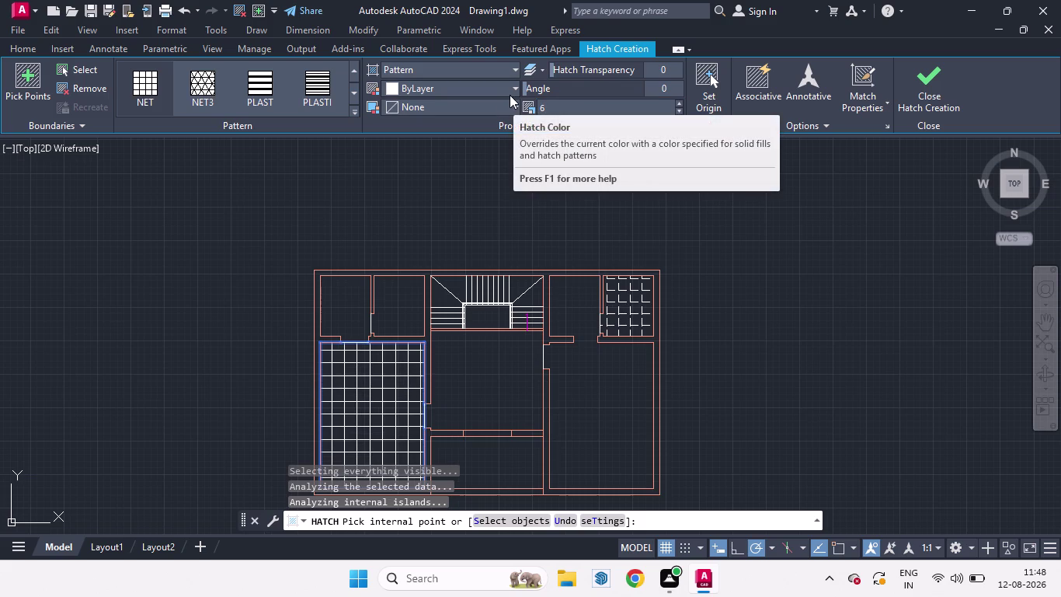
Set the hatch scale to 8 and add the small top-left room.
click(550, 109)
key(BackSpace)
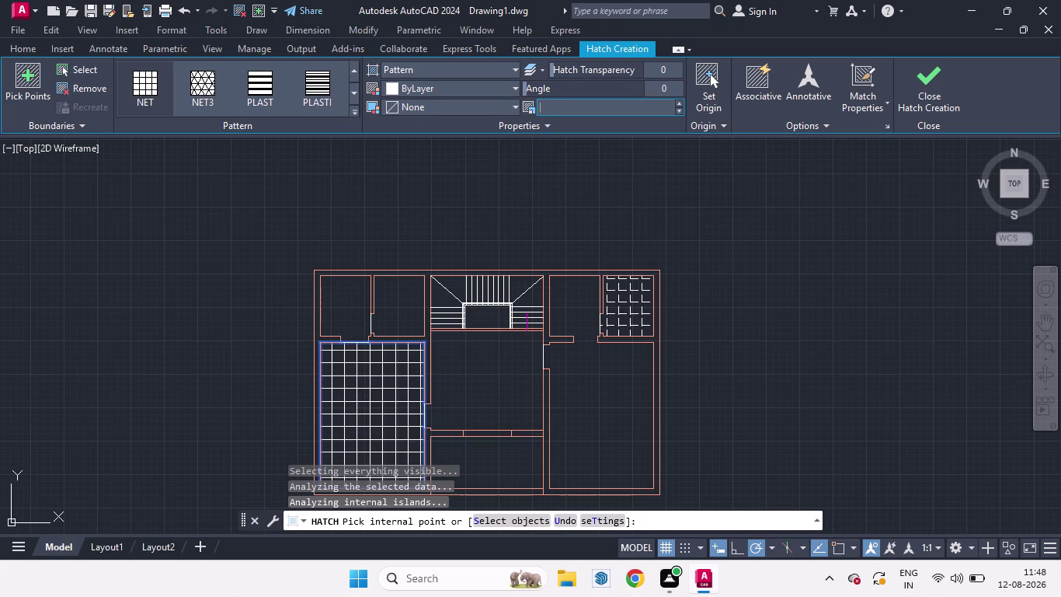
key(8)
key(Return)
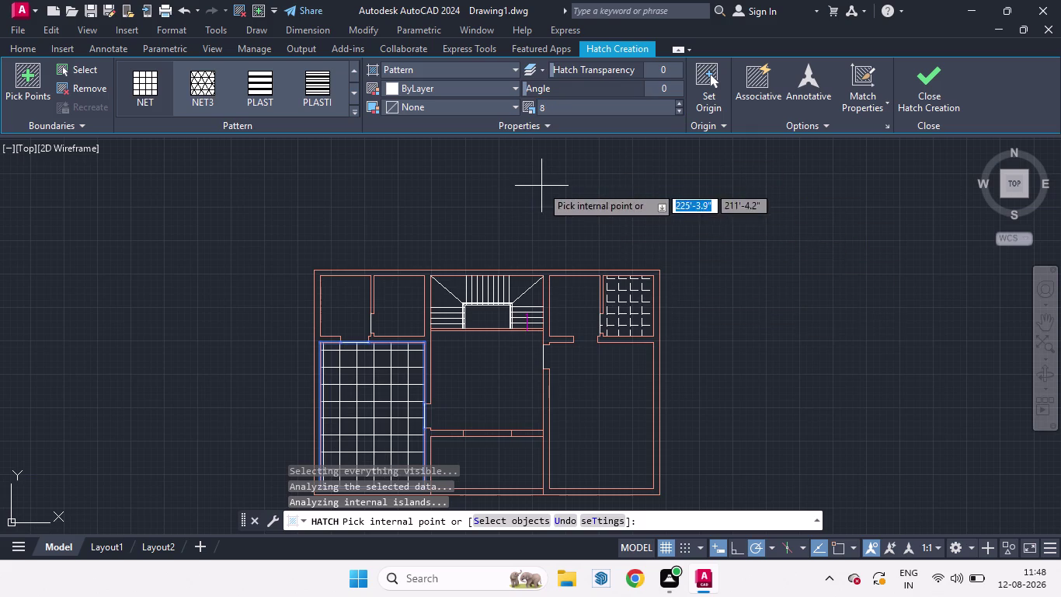
scroll(down, 3)
scroll(up, 3)
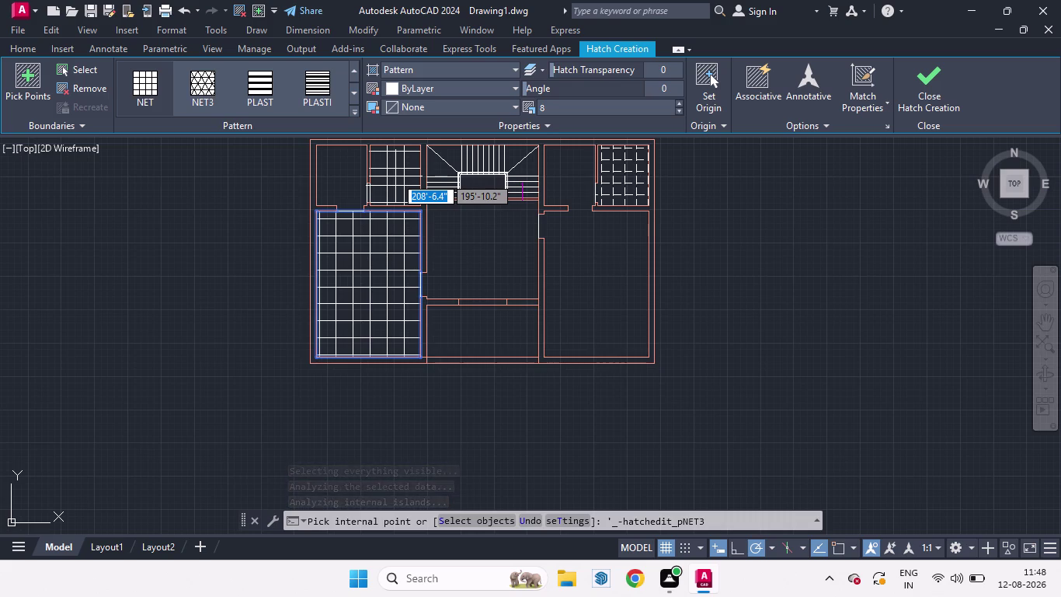
click(352, 178)
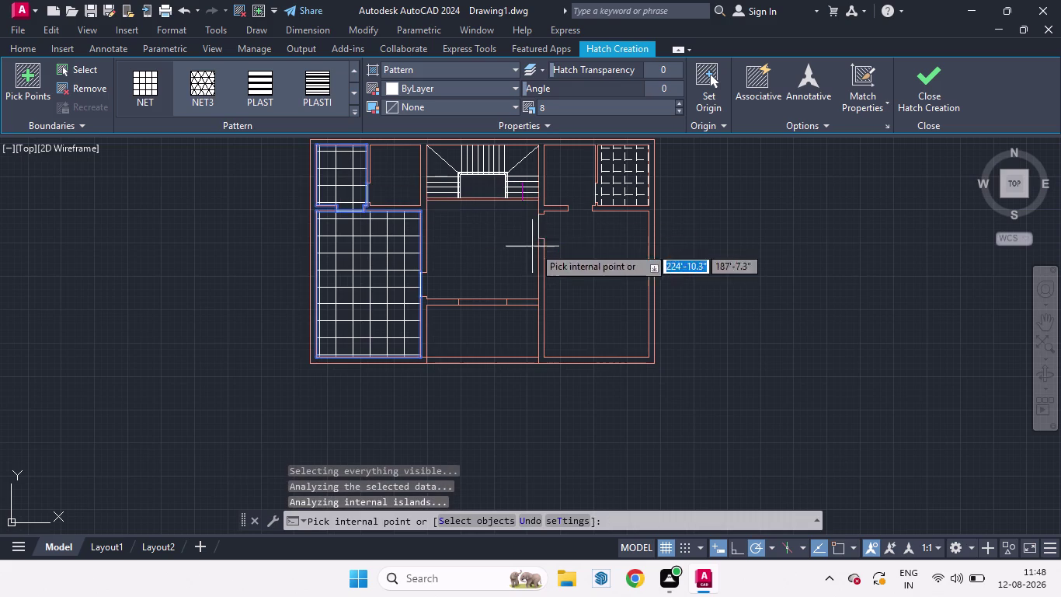
Add the central hall and right-hand rooms to the mesh hatch and finish.
click(481, 262)
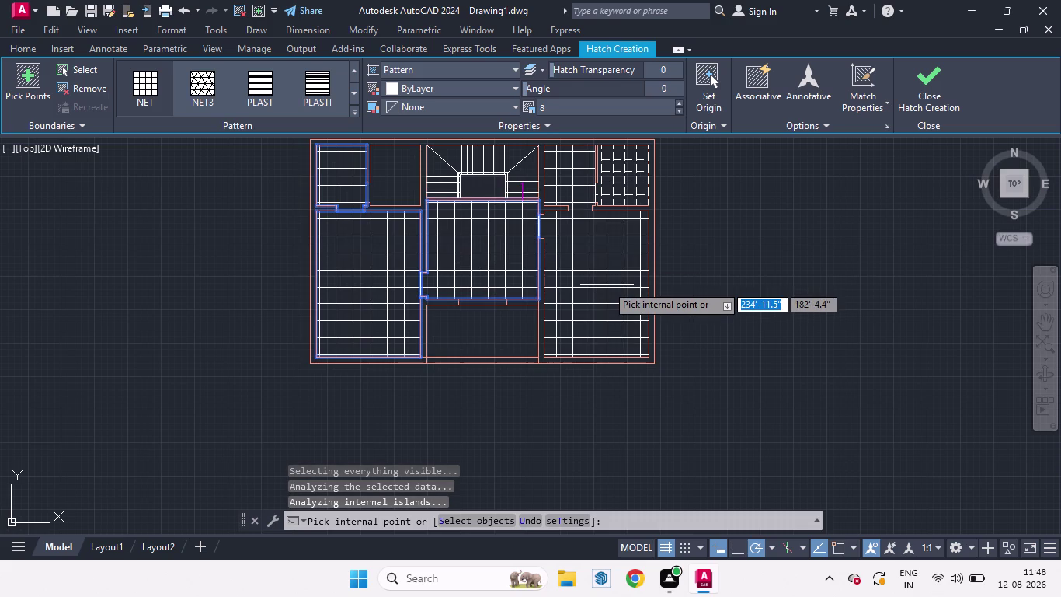
click(607, 284)
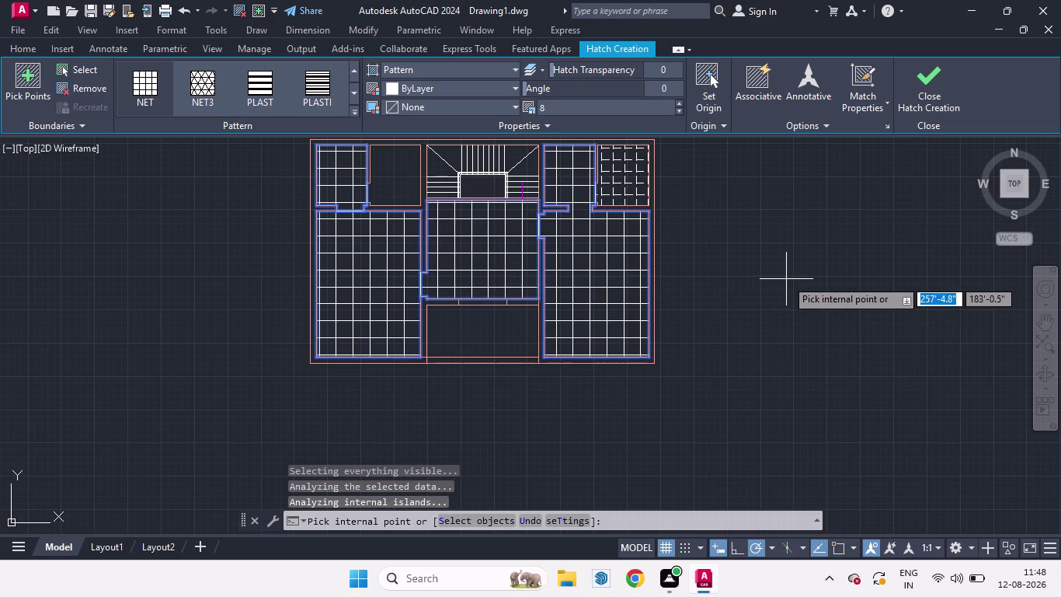
key(space)
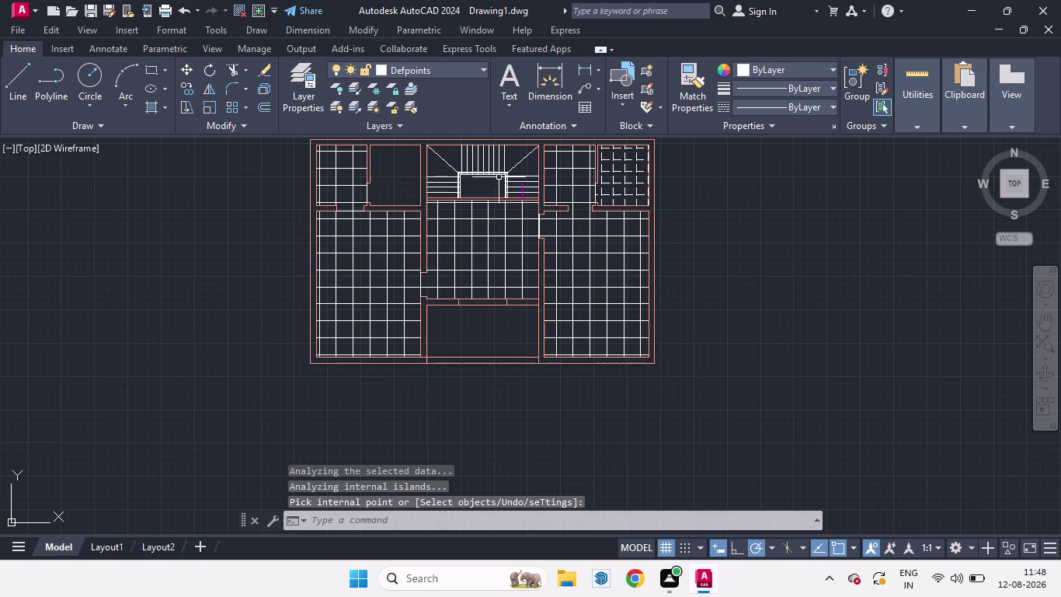
Switch the top-right room's hatch to the ANGLE pattern and exit the Hatch Editor.
scroll(down, 3)
scroll(up, 3)
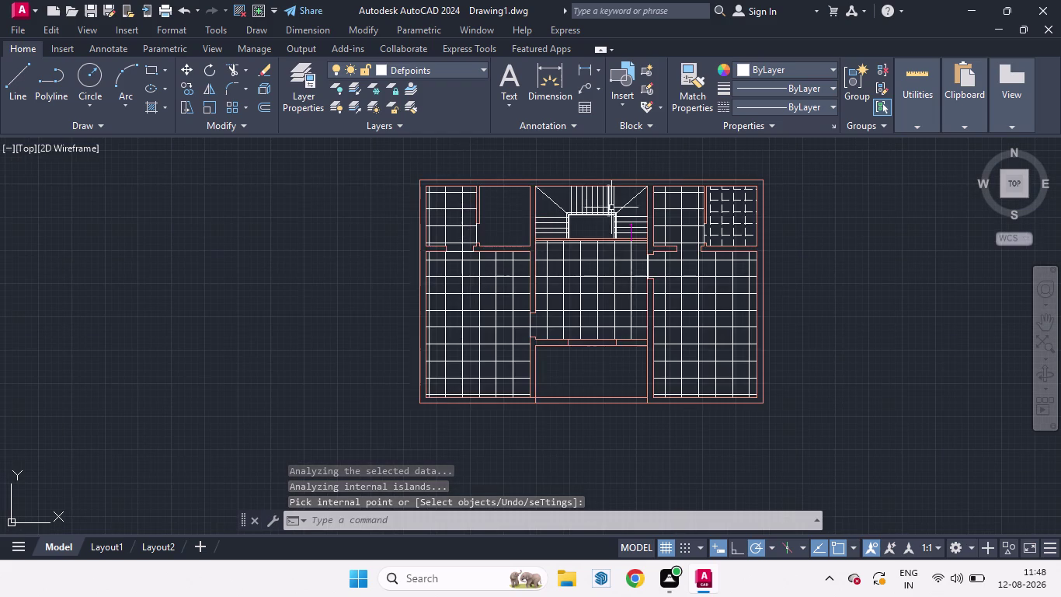
click(734, 219)
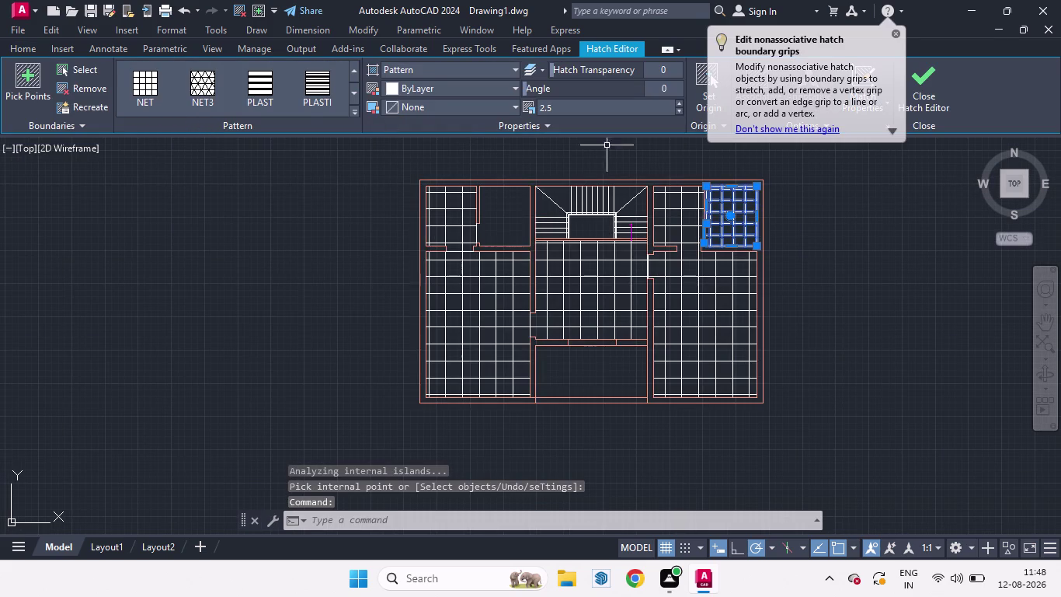
scroll(up, 3)
scroll(up, 3)
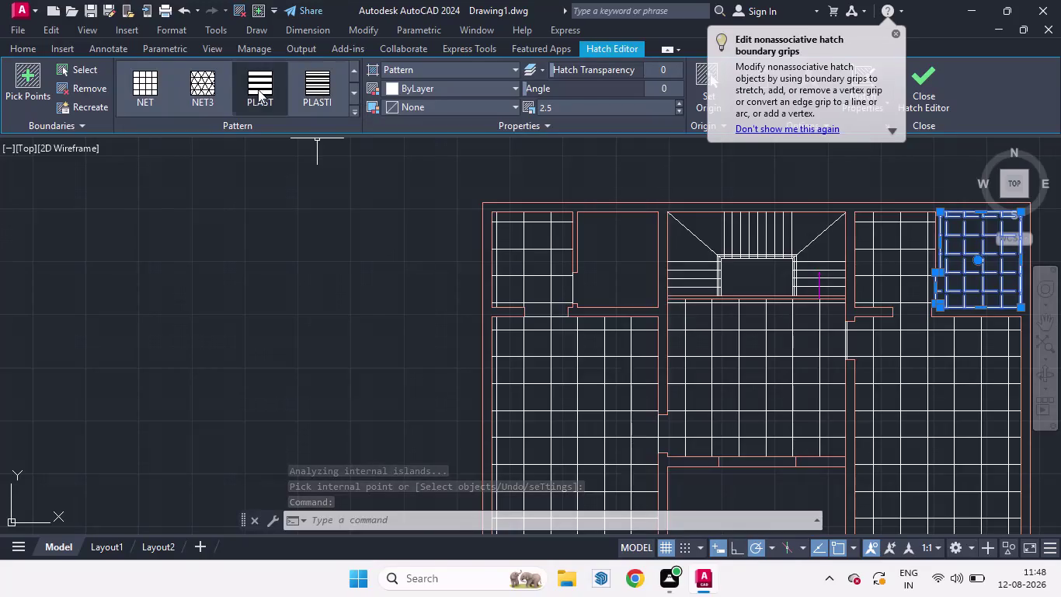
scroll(up, 3)
scroll(up, 3)
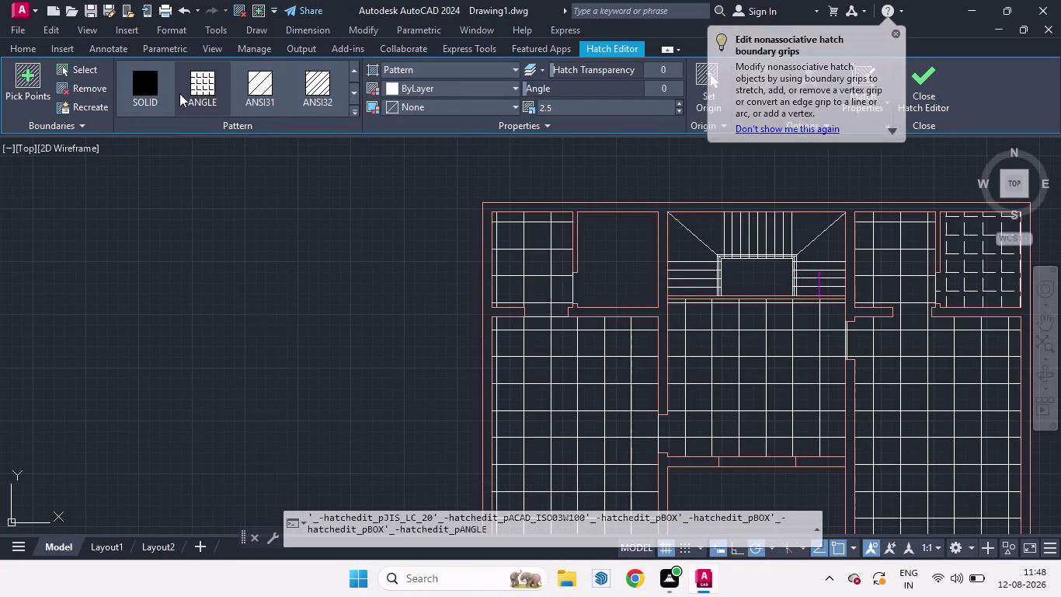
scroll(up, 3)
scroll(up, 3)
scroll(up, 3)
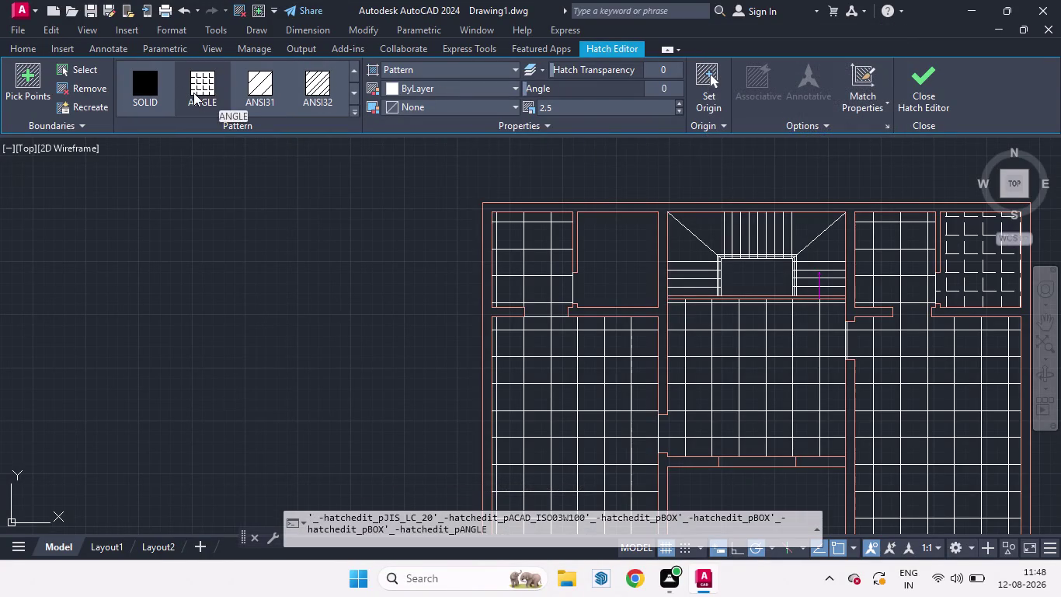
click(194, 93)
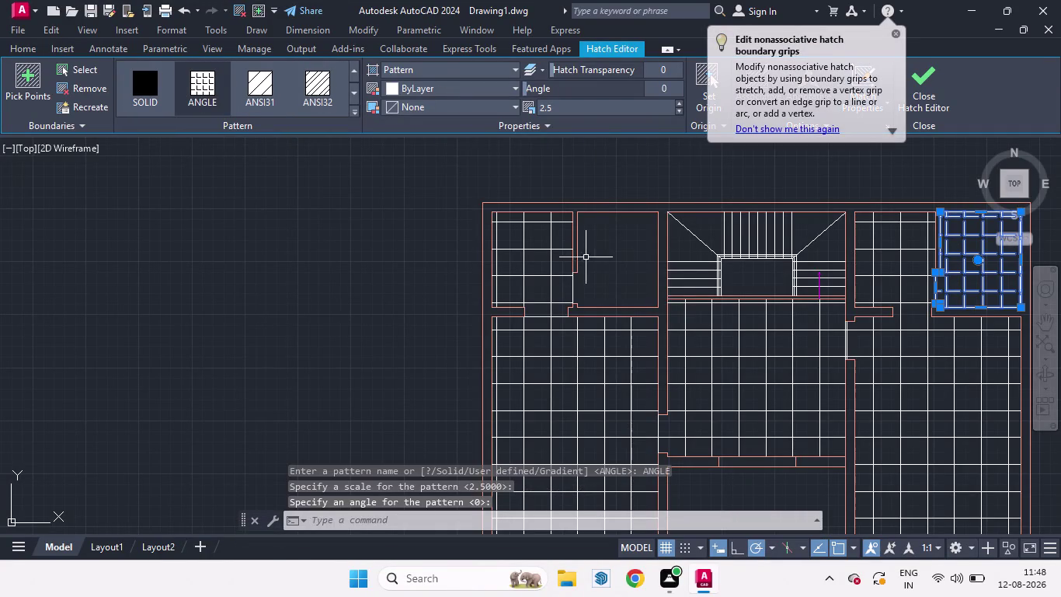
key(Escape)
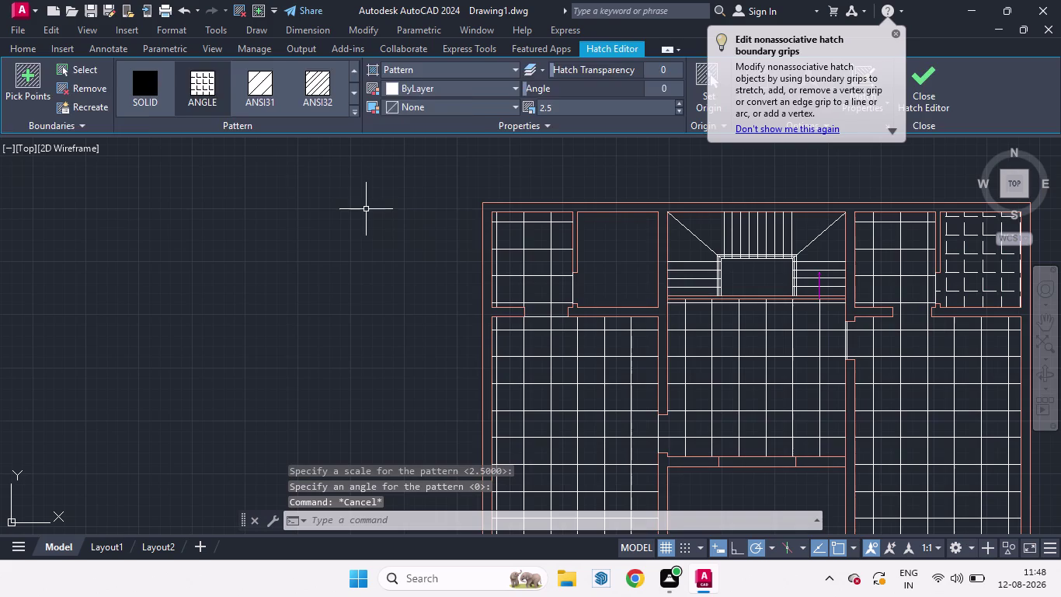
Start another hatch and pick a pattern from the gallery.
key(h)
key(Return)
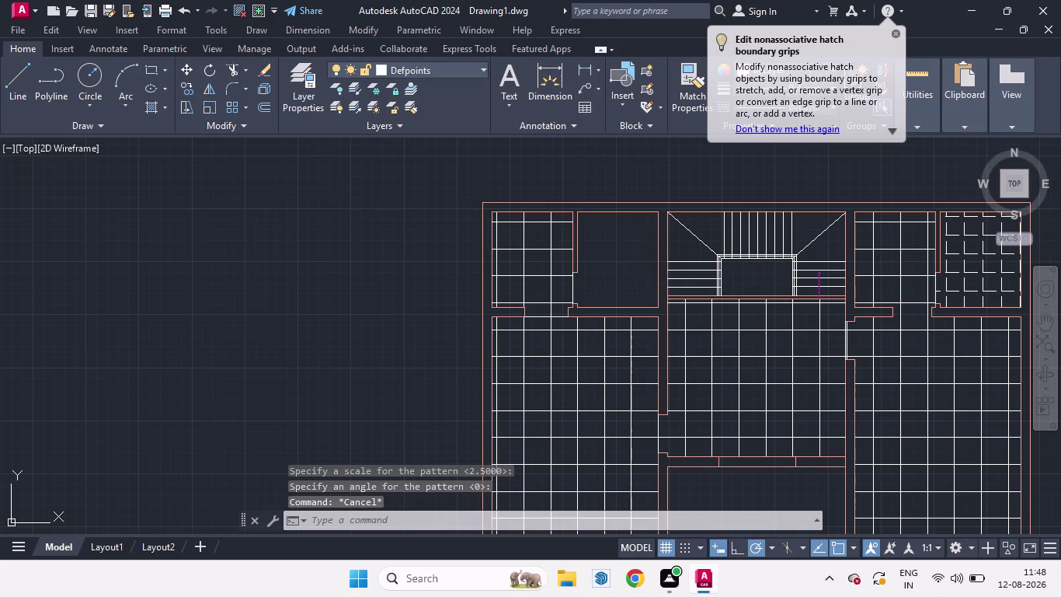
click(207, 96)
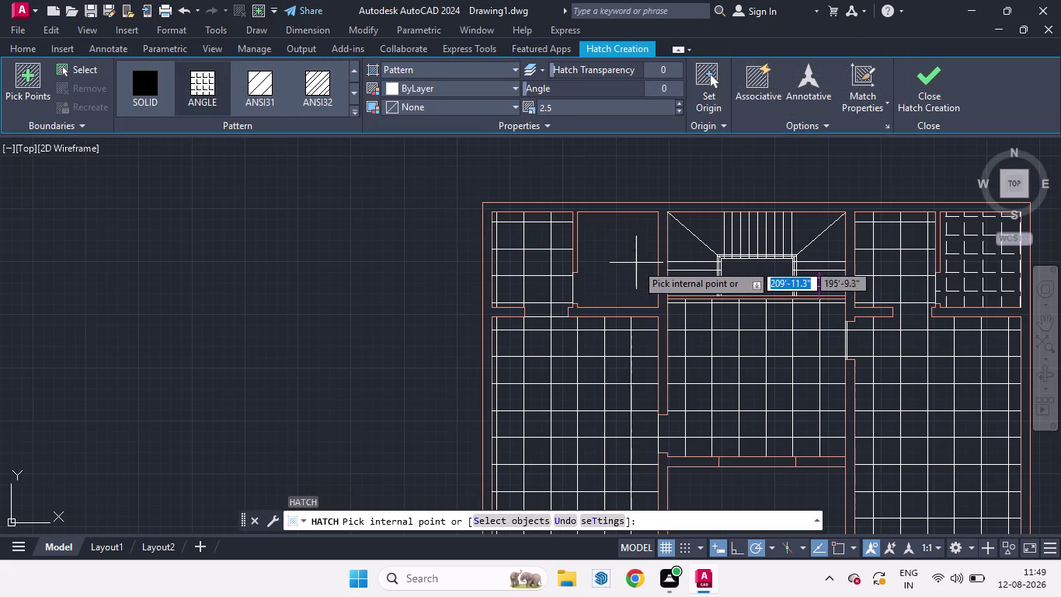
Apply the ANGLE hatch to the room left of the staircase and zoom to check it.
click(617, 272)
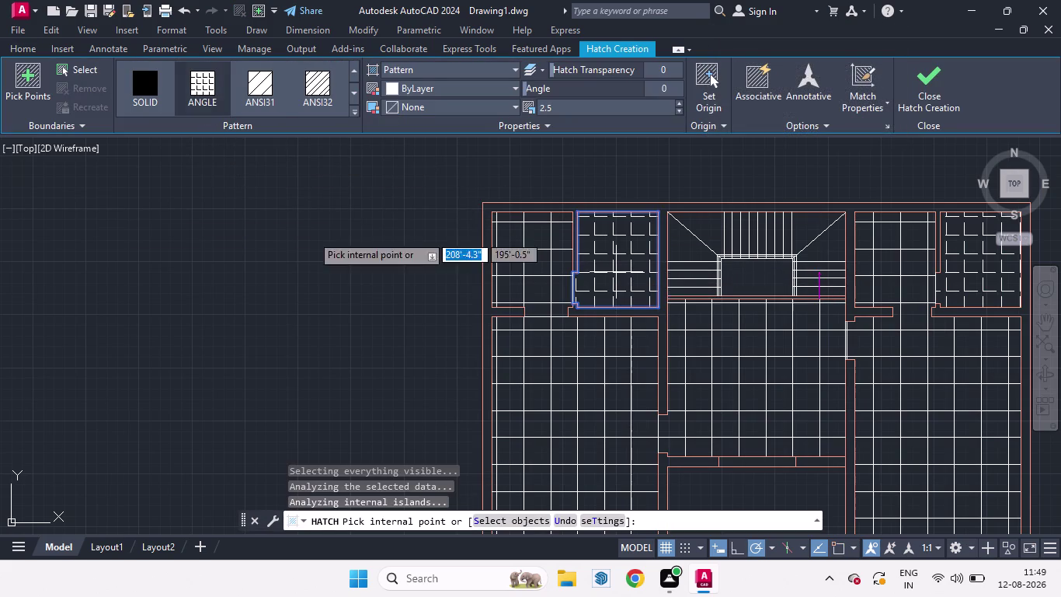
key(Escape)
scroll(down, 3)
scroll(up, 3)
scroll(down, 3)
scroll(up, 3)
scroll(down, 3)
scroll(up, 3)
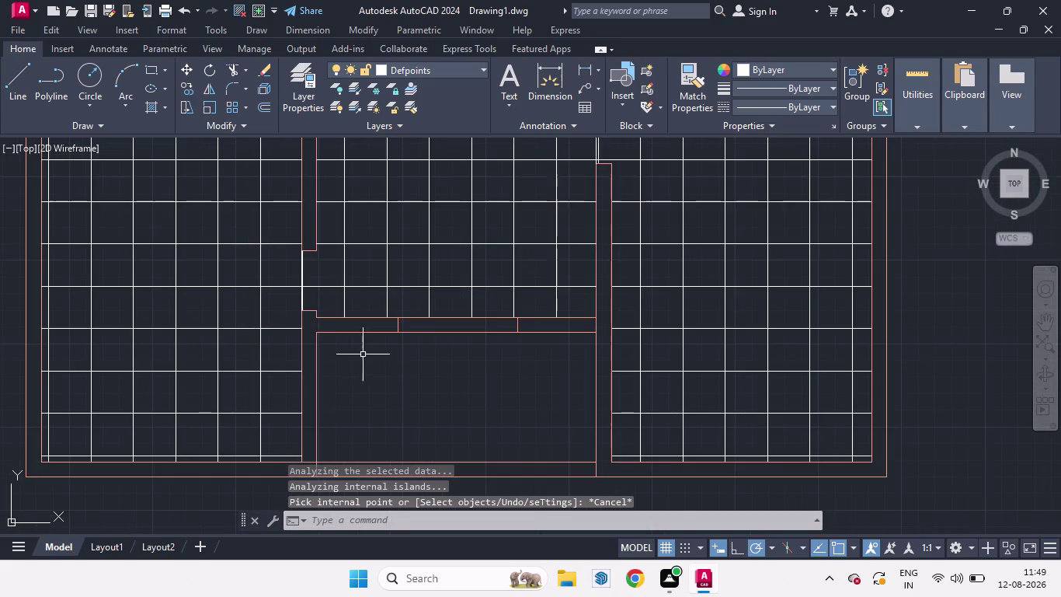
scroll(down, 3)
scroll(up, 3)
scroll(down, 3)
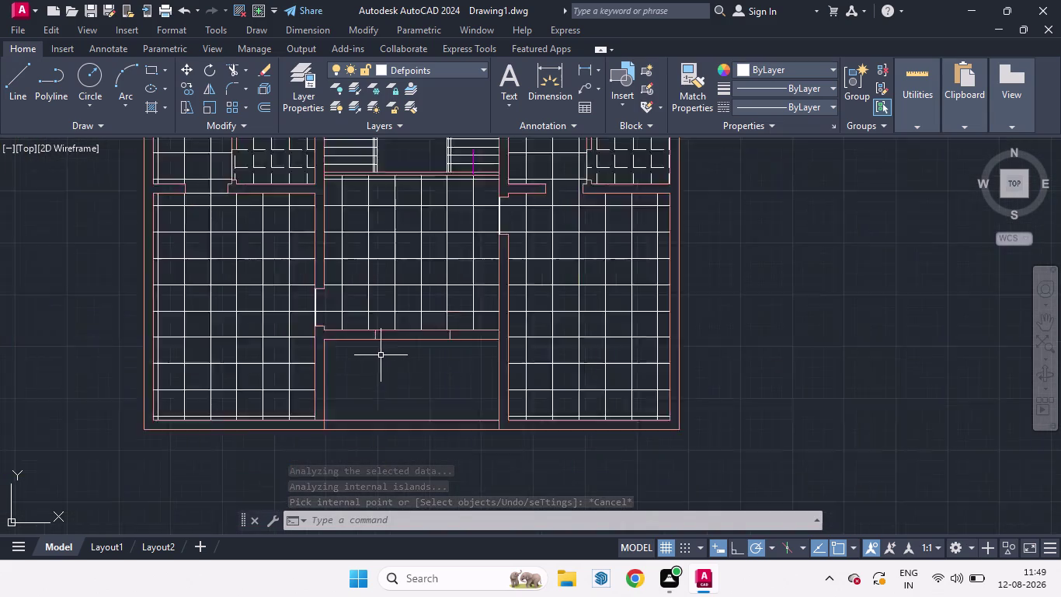
scroll(up, 3)
scroll(down, 3)
scroll(up, 3)
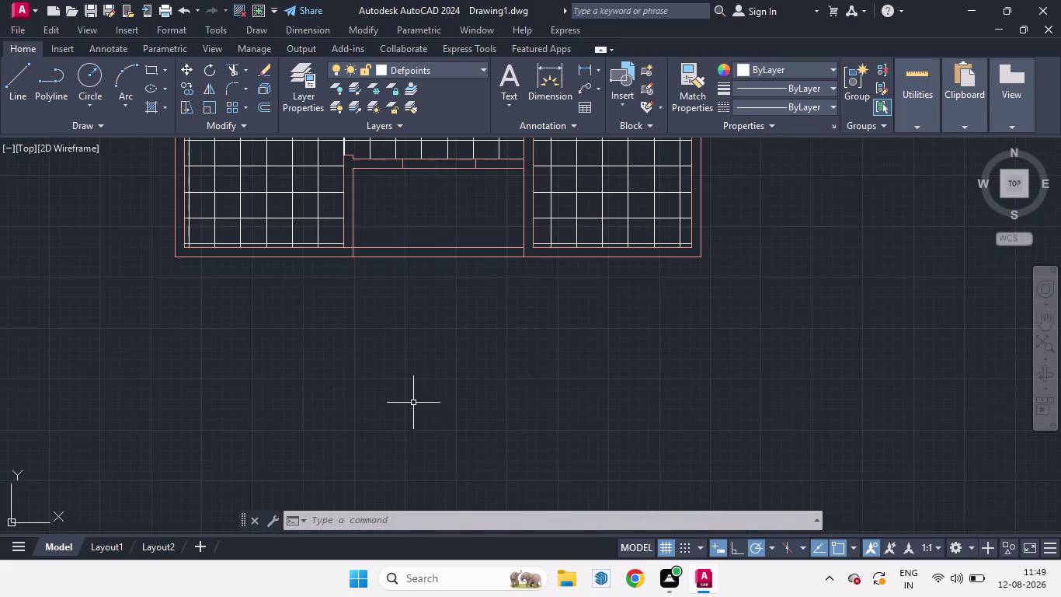
scroll(down, 3)
scroll(up, 3)
scroll(up, 3)
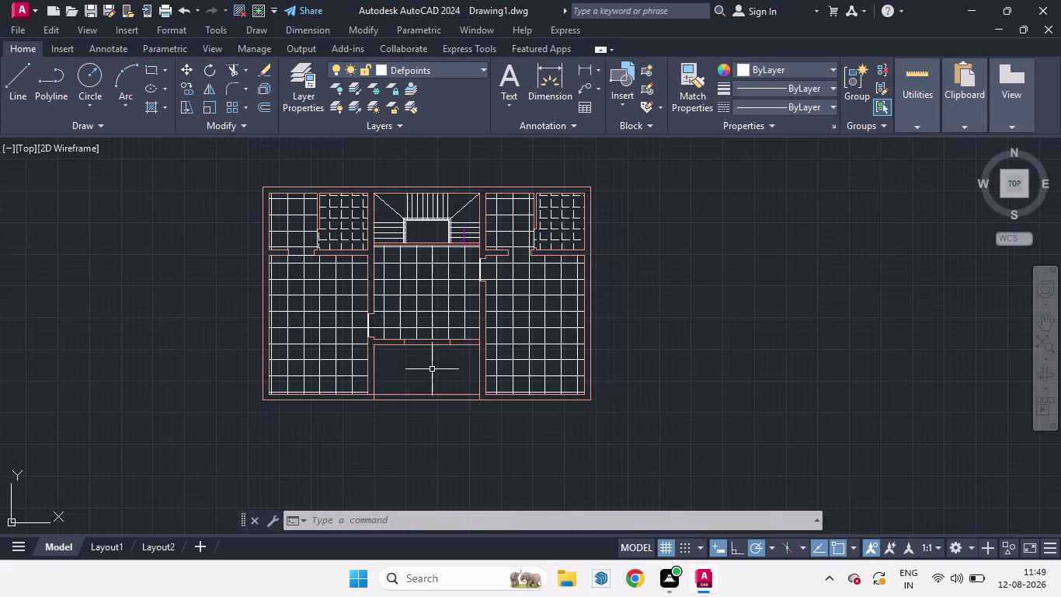
scroll(down, 3)
scroll(up, 3)
Zoom and pan across the plan, then select the scale-8 NET floor hatch.
click(237, 172)
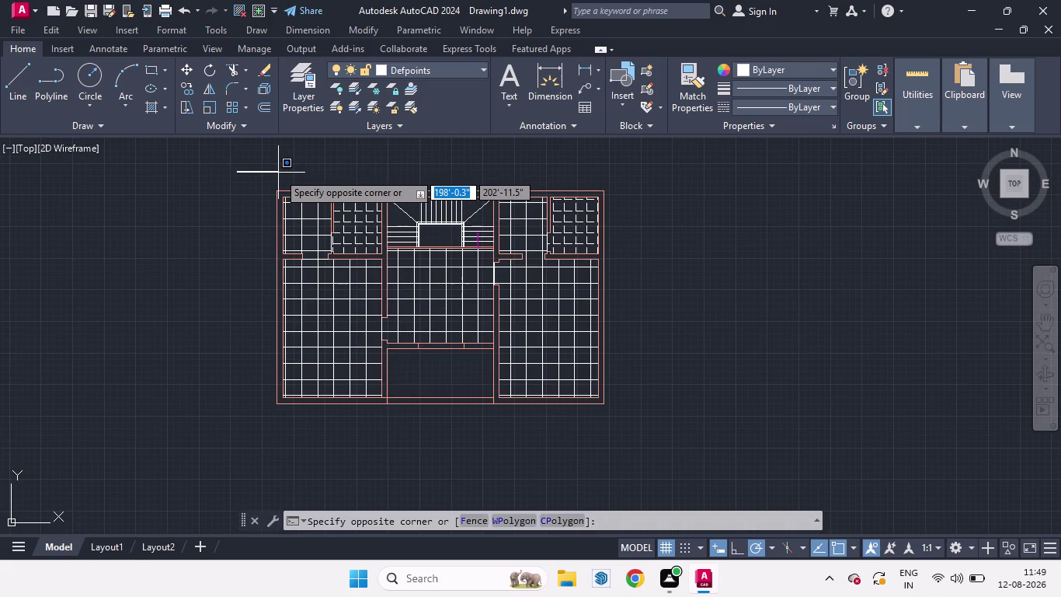
key(Escape)
scroll(up, 3)
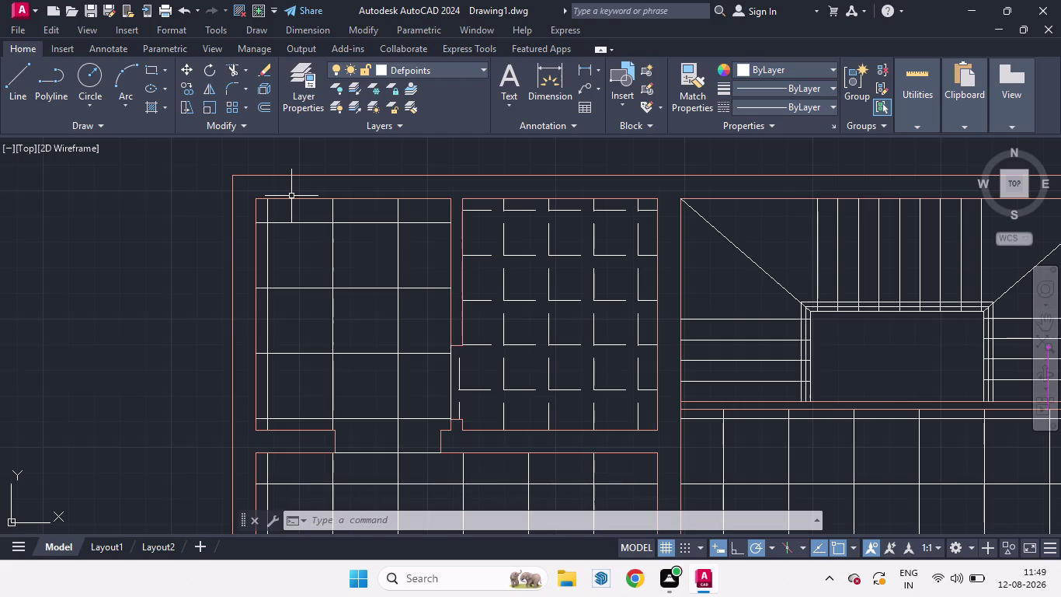
scroll(down, 3)
scroll(up, 3)
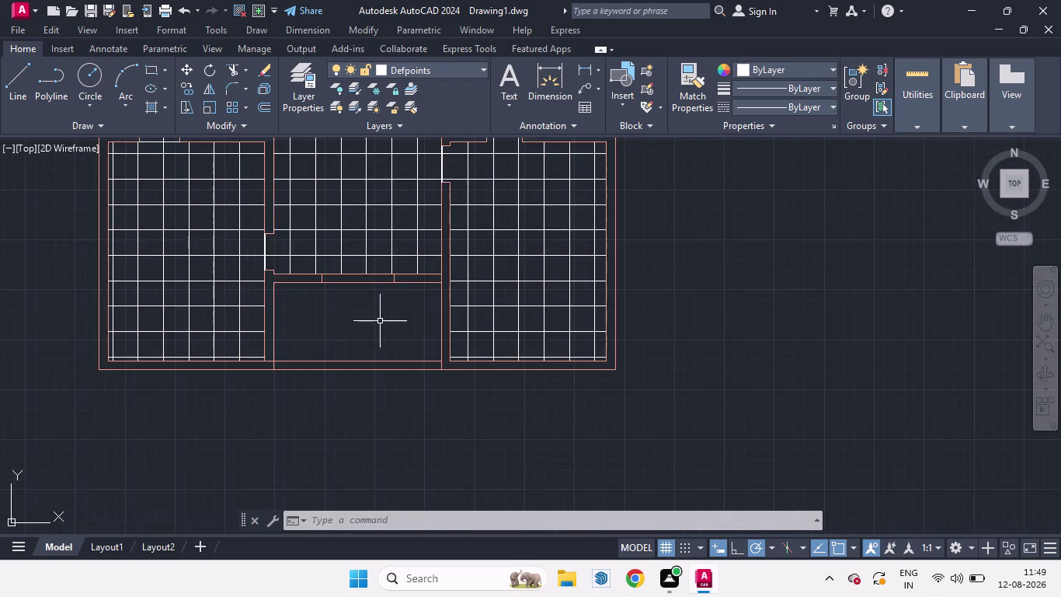
scroll(down, 3)
scroll(up, 3)
scroll(down, 3)
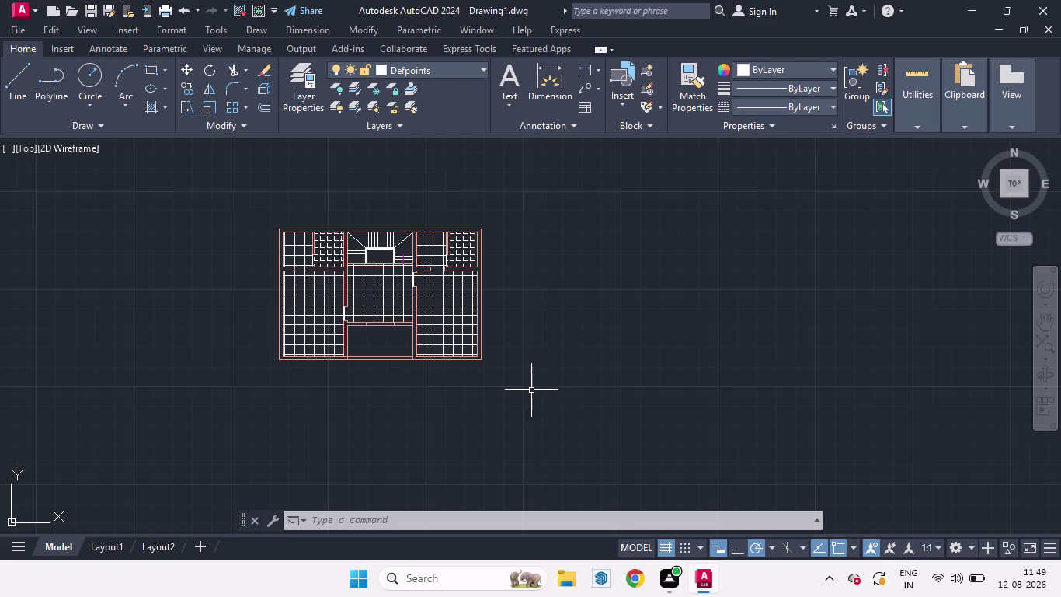
scroll(down, 3)
scroll(up, 3)
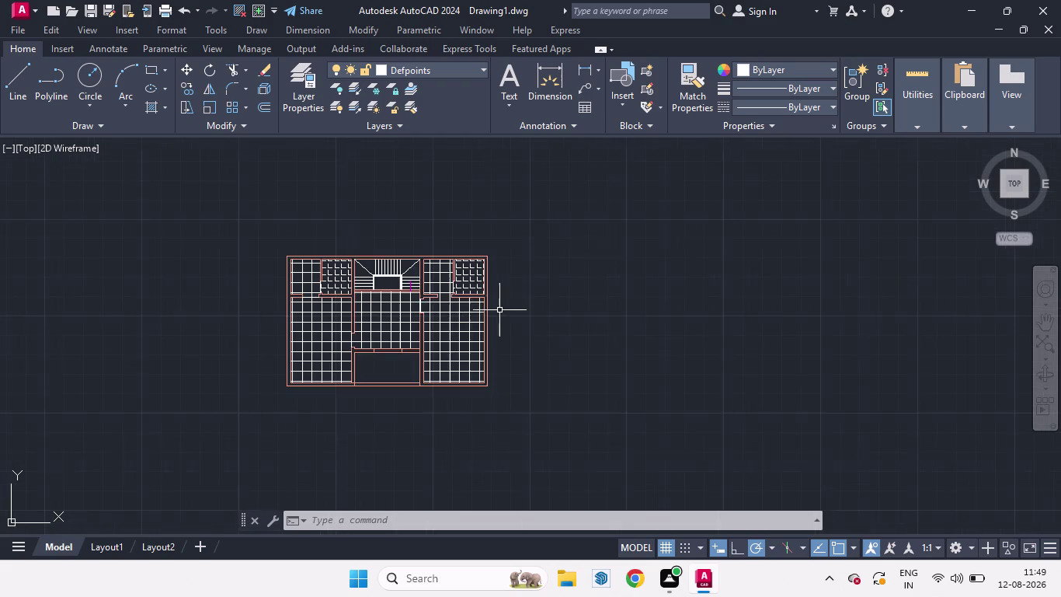
scroll(up, 3)
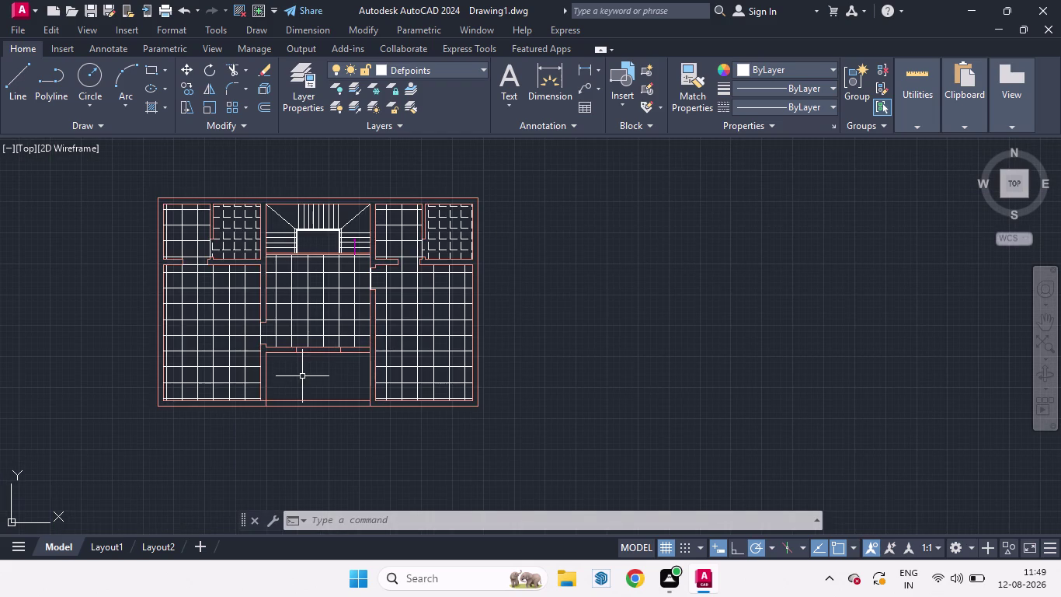
middle_drag(302, 379, 379, 369)
scroll(up, 3)
scroll(down, 3)
scroll(up, 3)
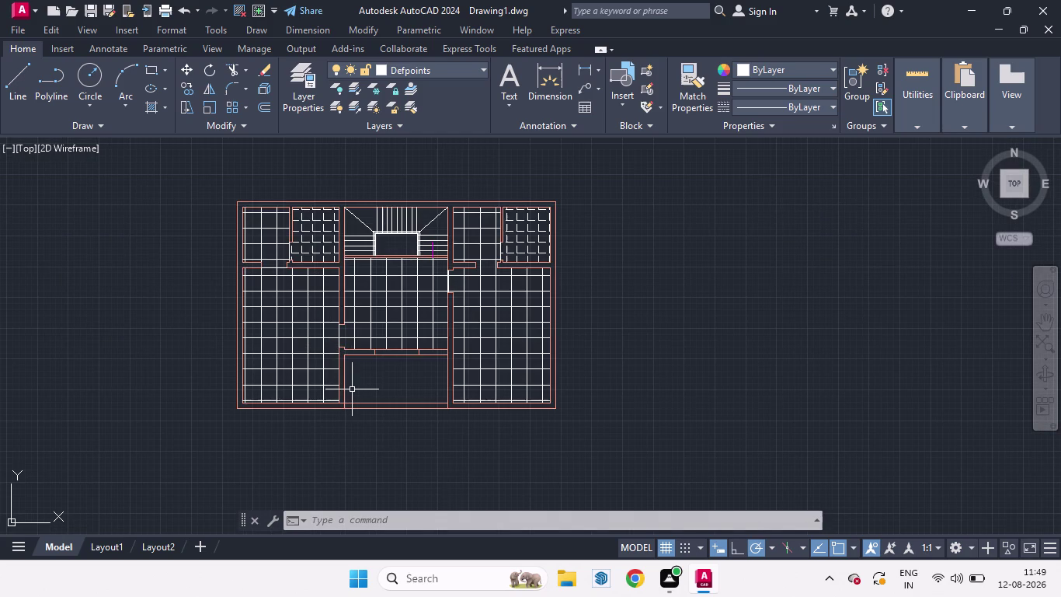
scroll(up, 3)
scroll(down, 3)
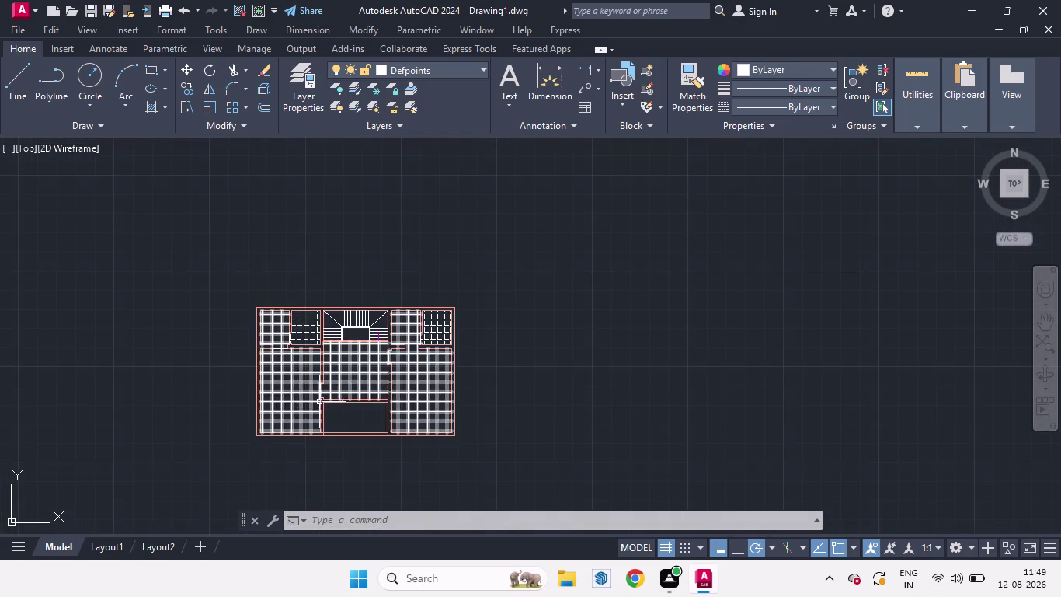
scroll(up, 3)
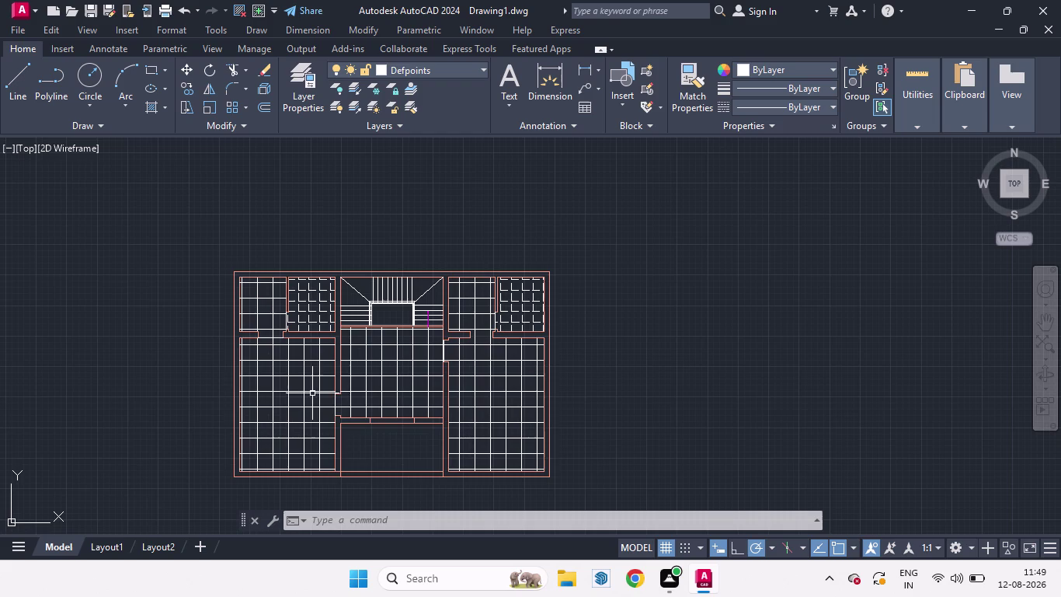
click(319, 381)
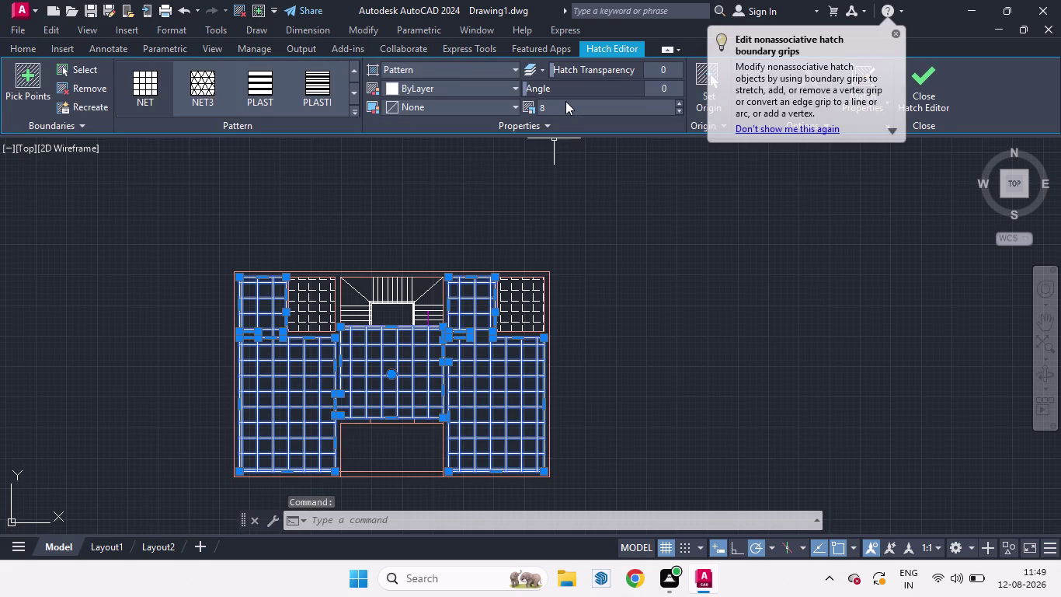
Set the NET floor hatch pattern scale to 9 and exit the Hatch Editor.
click(566, 101)
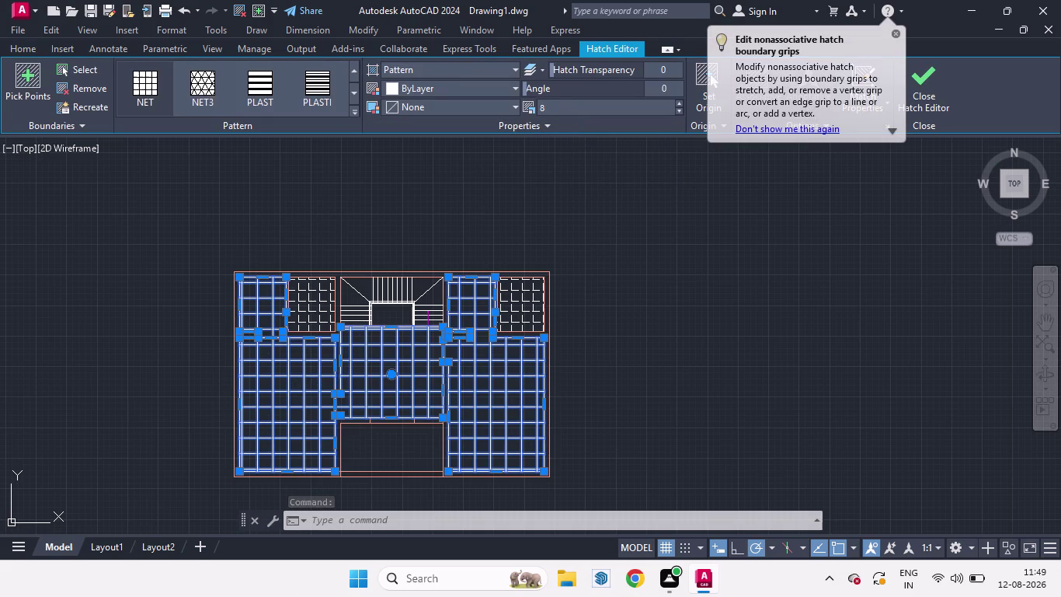
click(545, 109)
key(BackSpace)
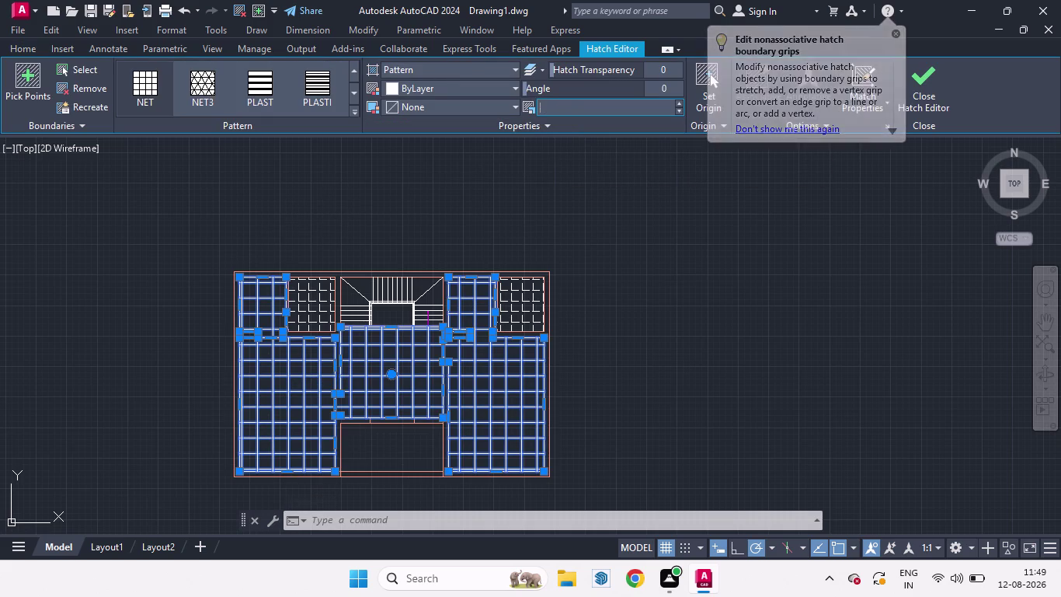
key(9)
key(Return)
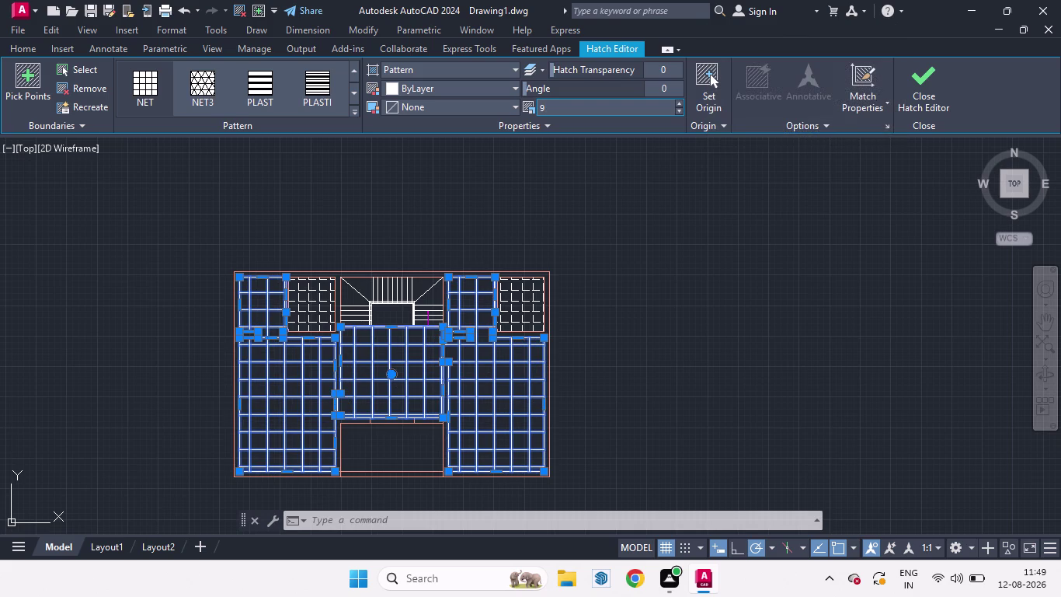
key(space)
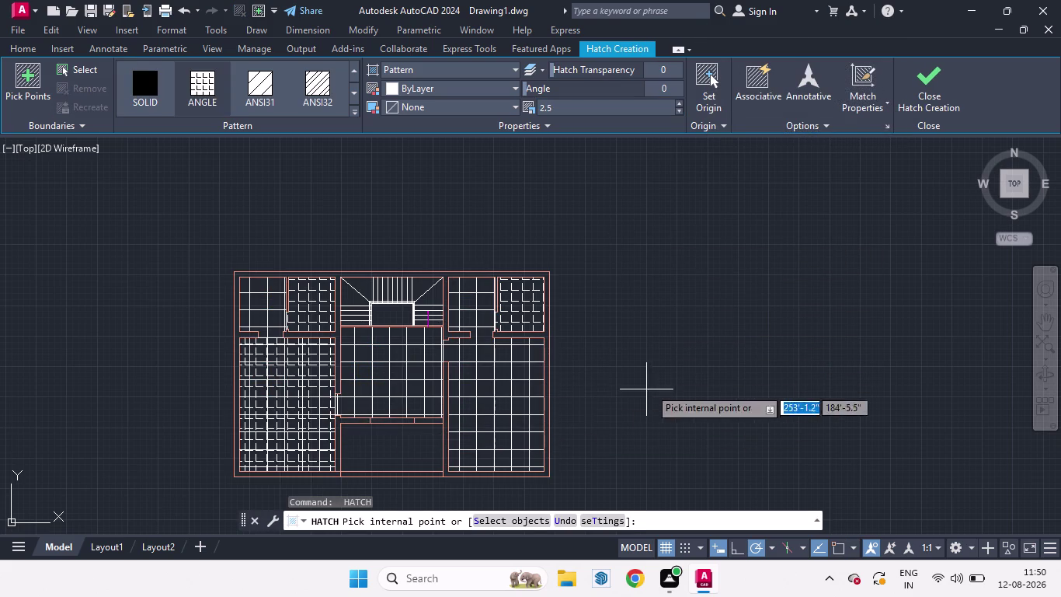
key(Escape)
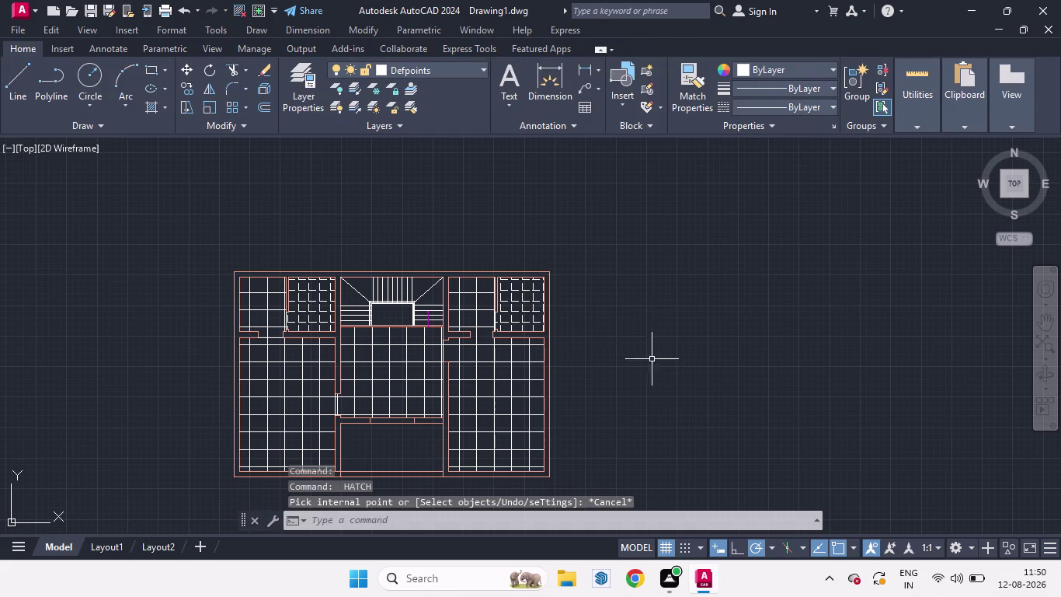
scroll(down, 3)
scroll(up, 3)
scroll(up, 3)
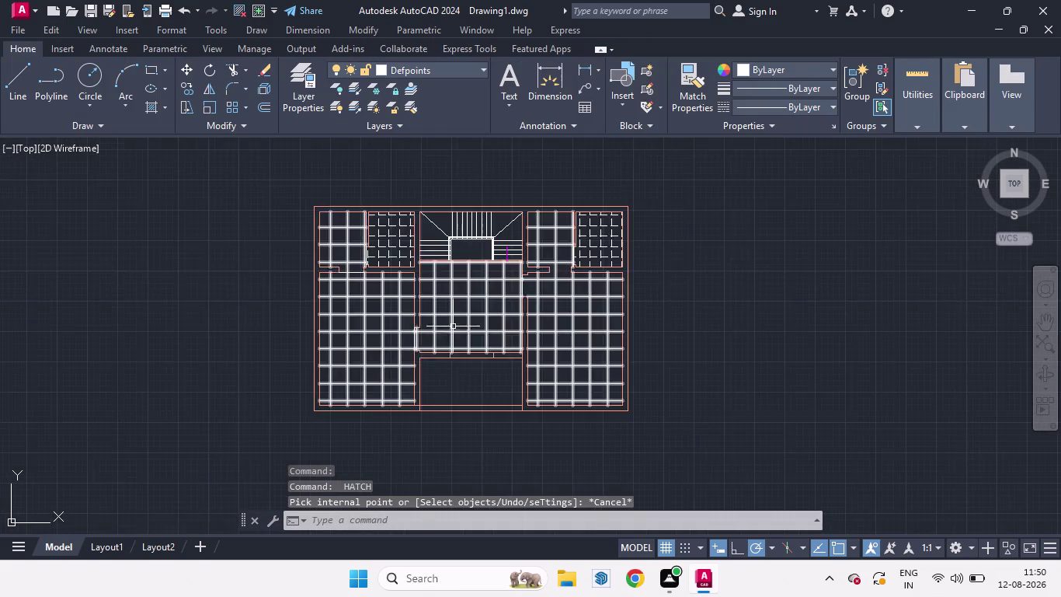
scroll(up, 3)
Zoom to the lower-middle room and draw a REC rectangle inside its top partition wall.
scroll(down, 3)
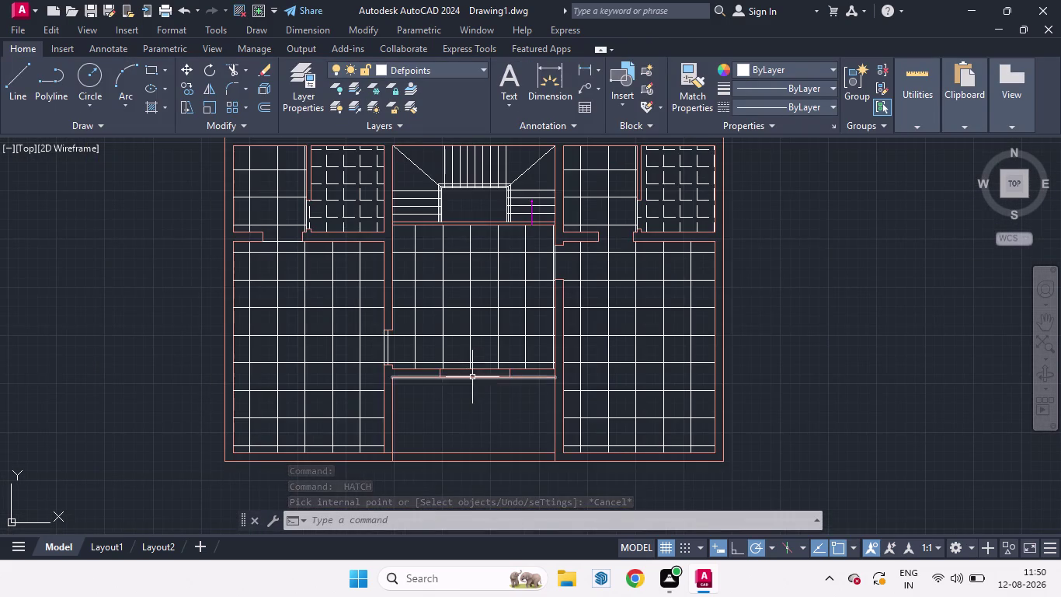
scroll(down, 3)
scroll(up, 3)
scroll(down, 3)
scroll(up, 3)
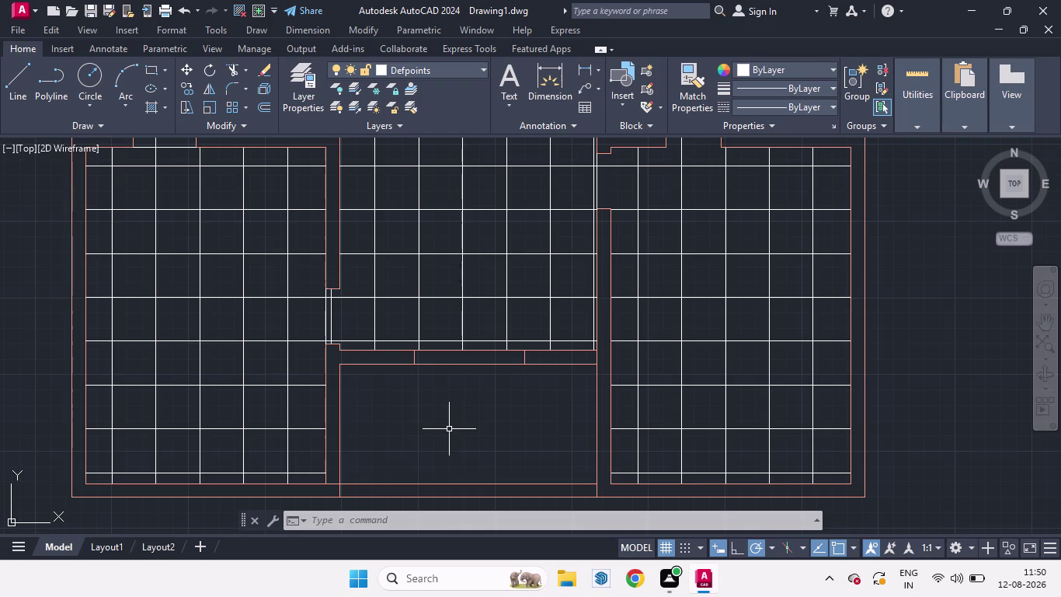
text(REC)
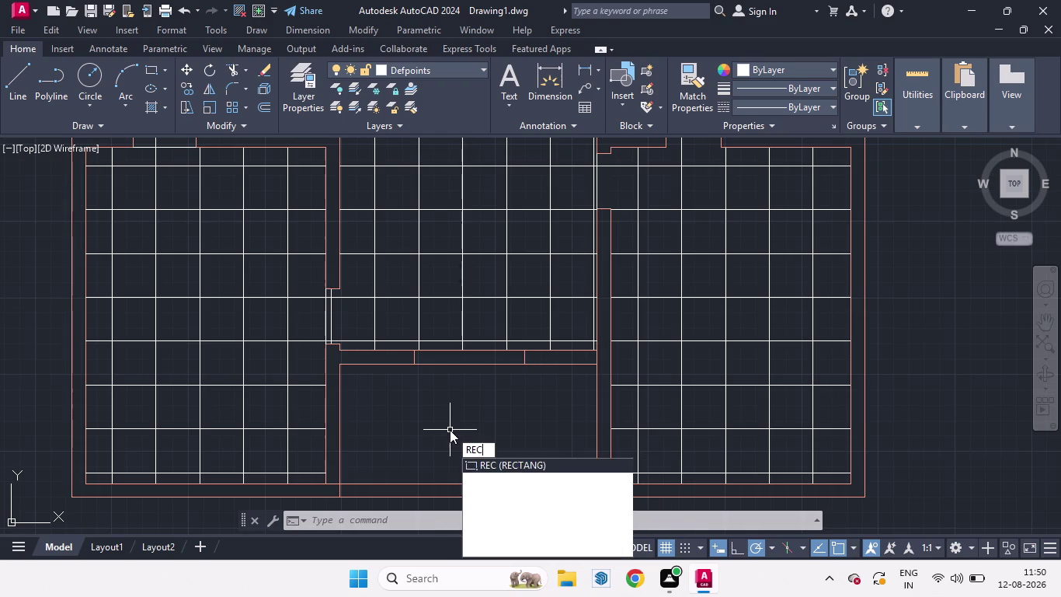
key(Return)
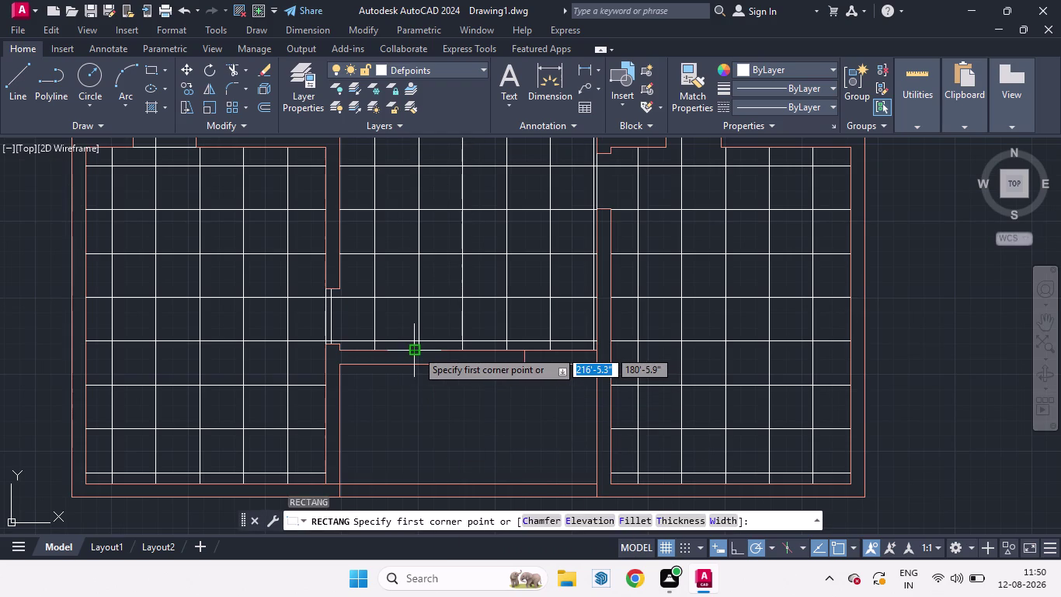
click(416, 350)
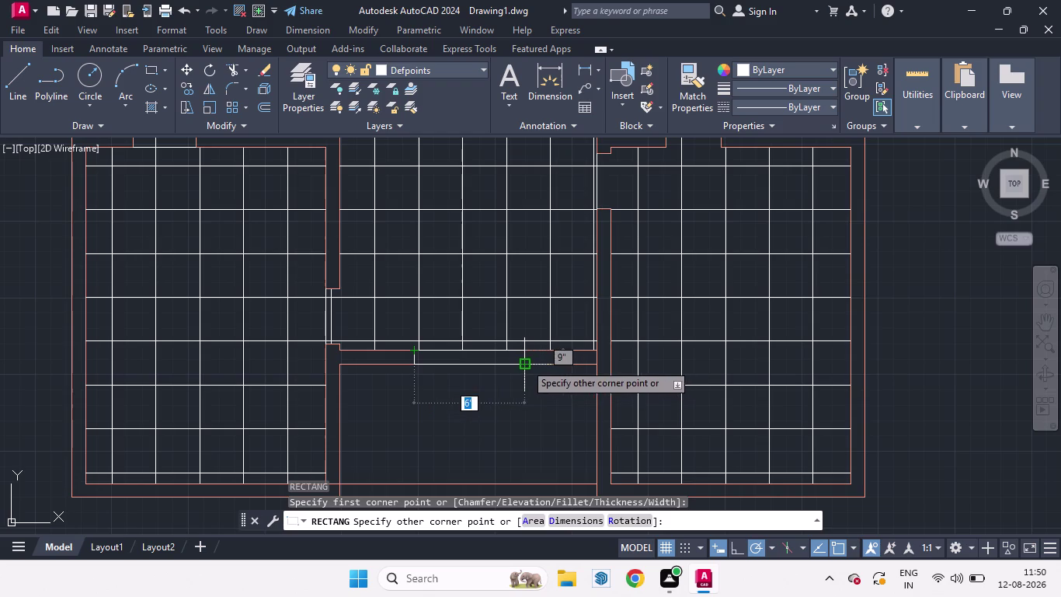
click(526, 363)
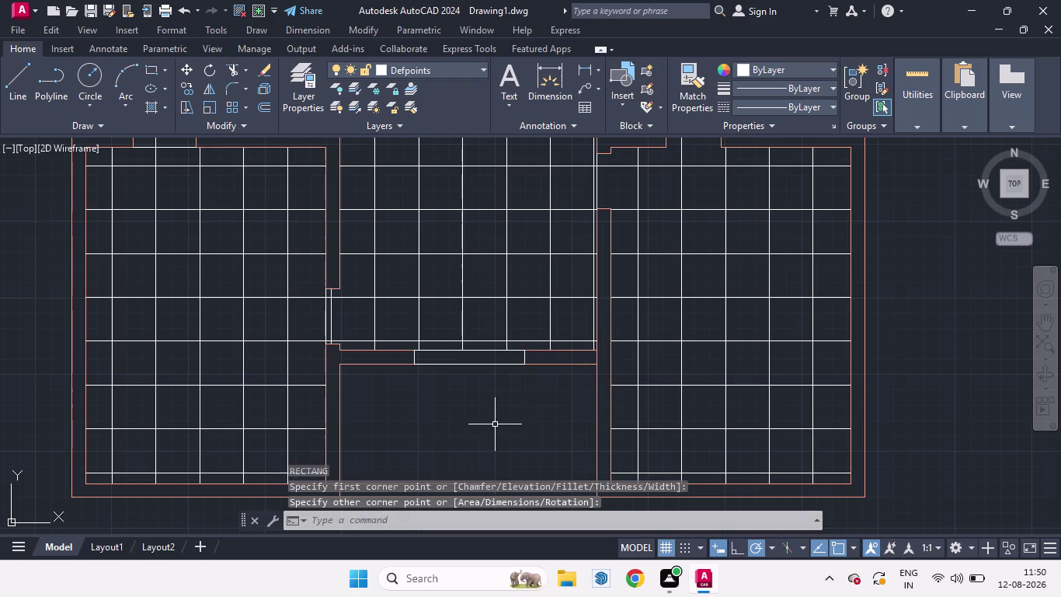
scroll(up, 3)
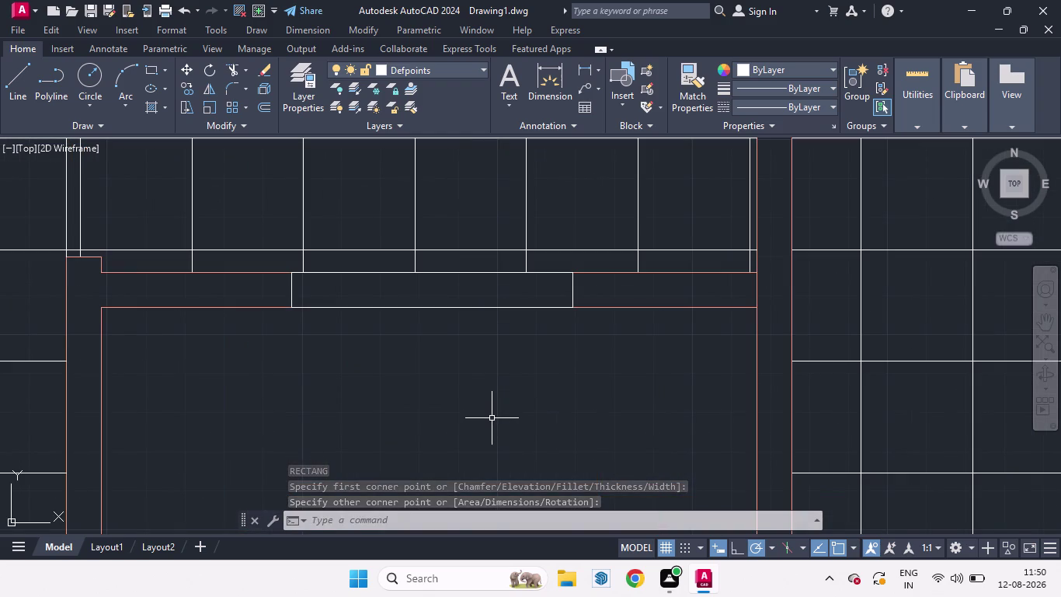
Draw a horizontal line across the window rectangle and delete the stray vertical segment.
key(l)
key(shift+Return)
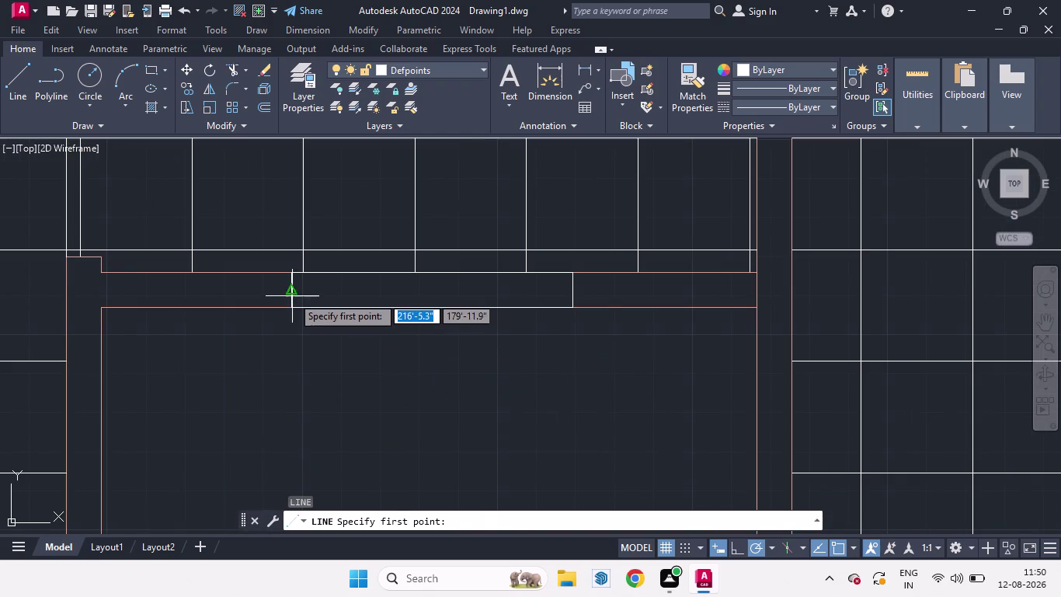
click(292, 293)
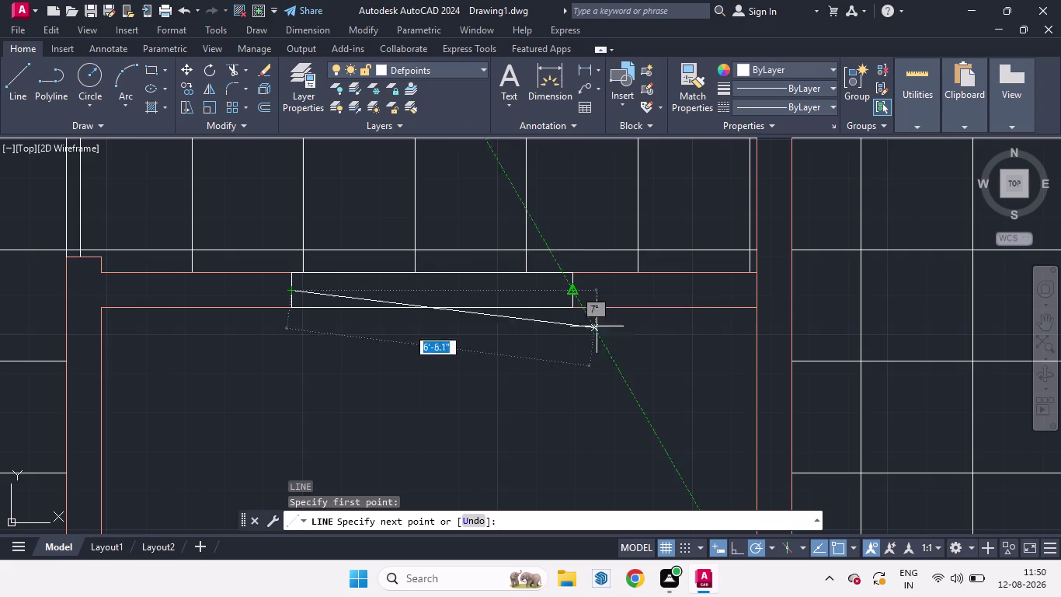
click(741, 553)
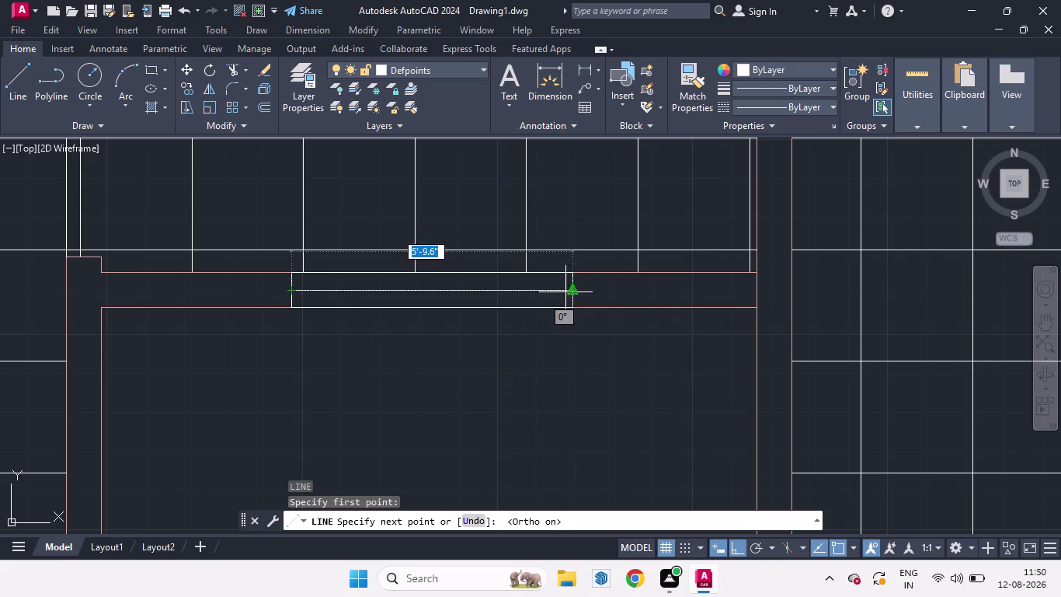
click(568, 291)
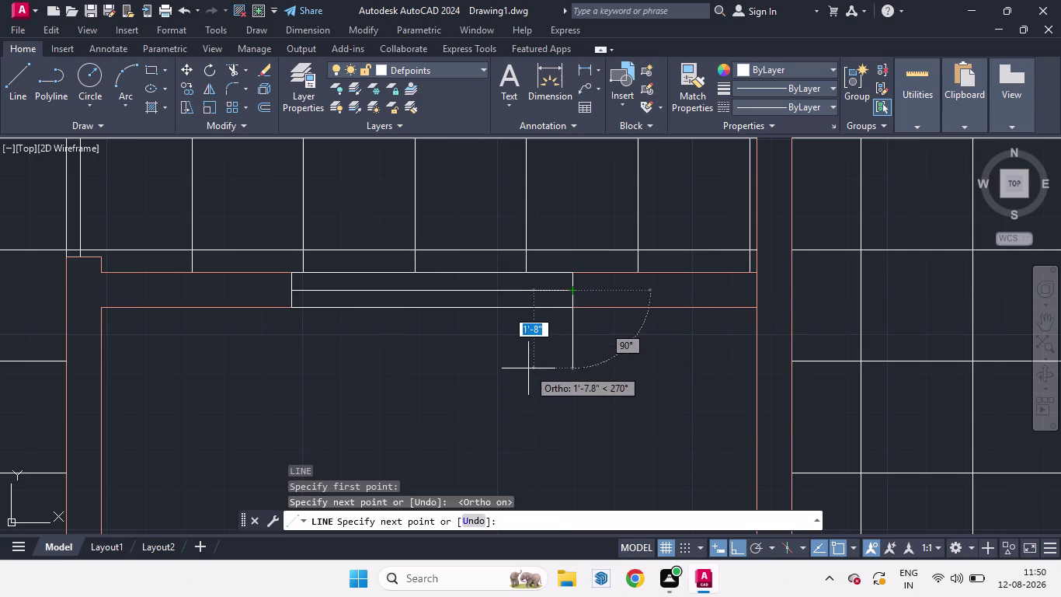
click(533, 364)
key(space)
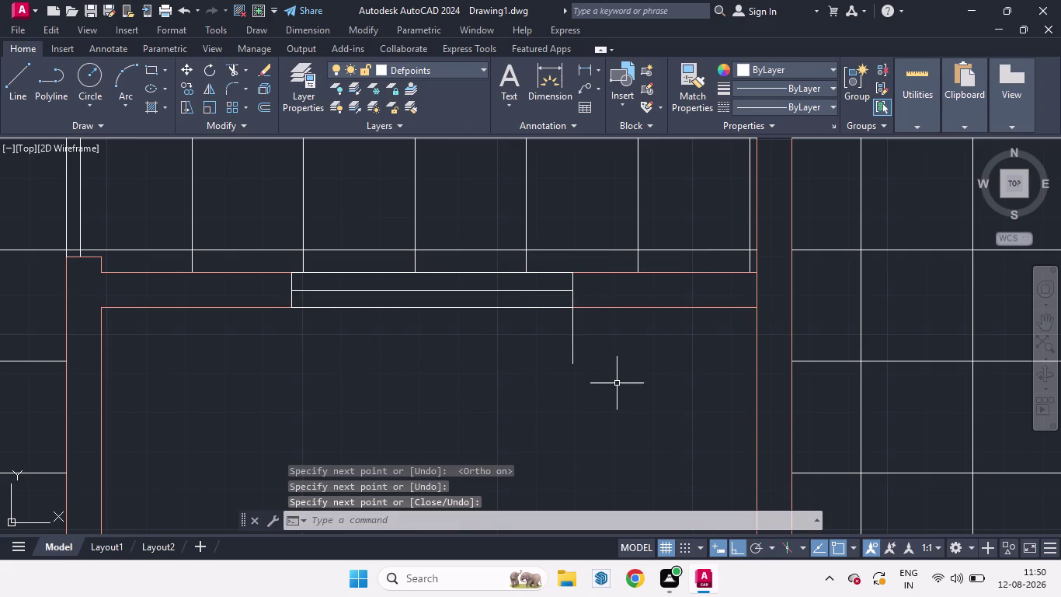
click(571, 340)
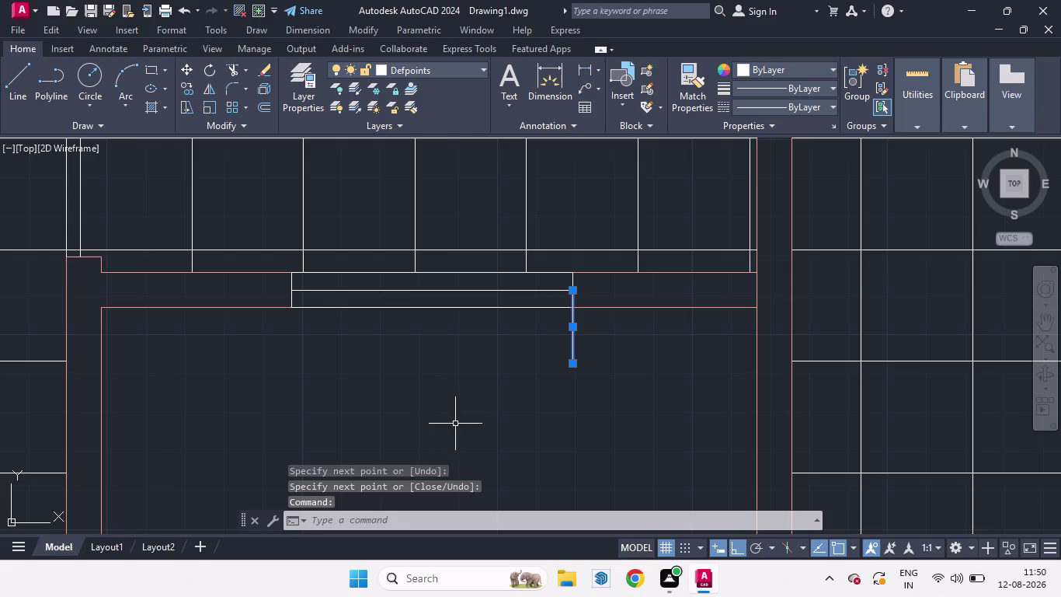
key(Delete)
Copy the line upward at distances 3 and 1.5, then erase the topmost copy.
scroll(up, 3)
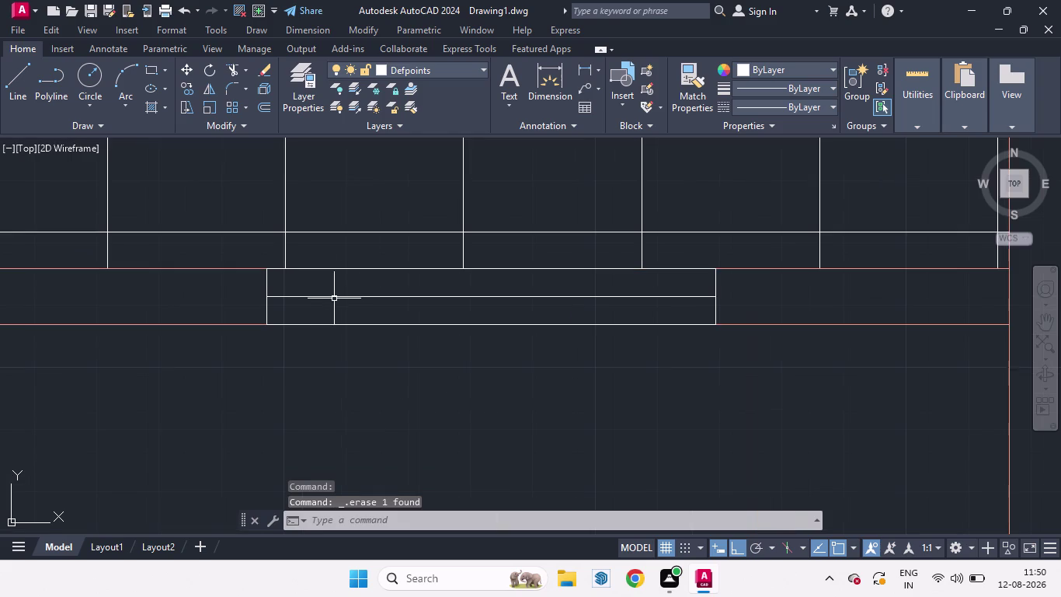
click(335, 296)
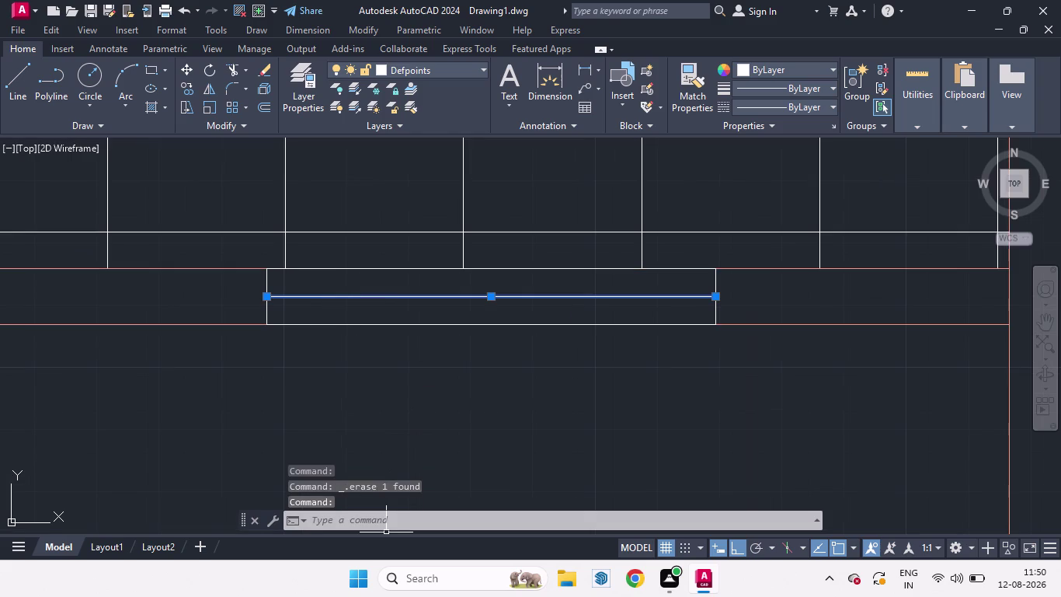
text(C)
text(O)
key(Return)
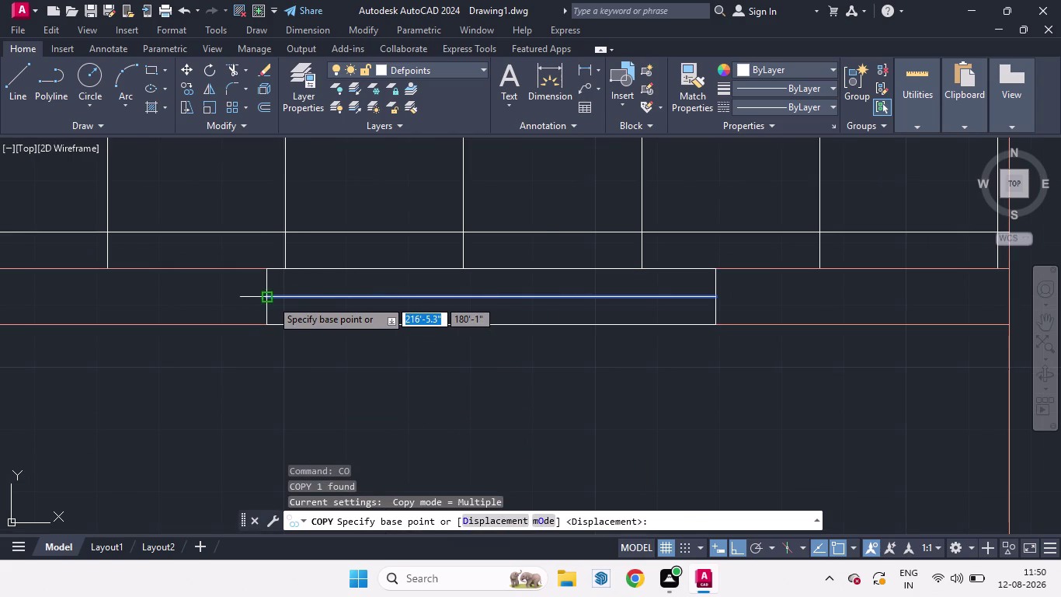
click(264, 300)
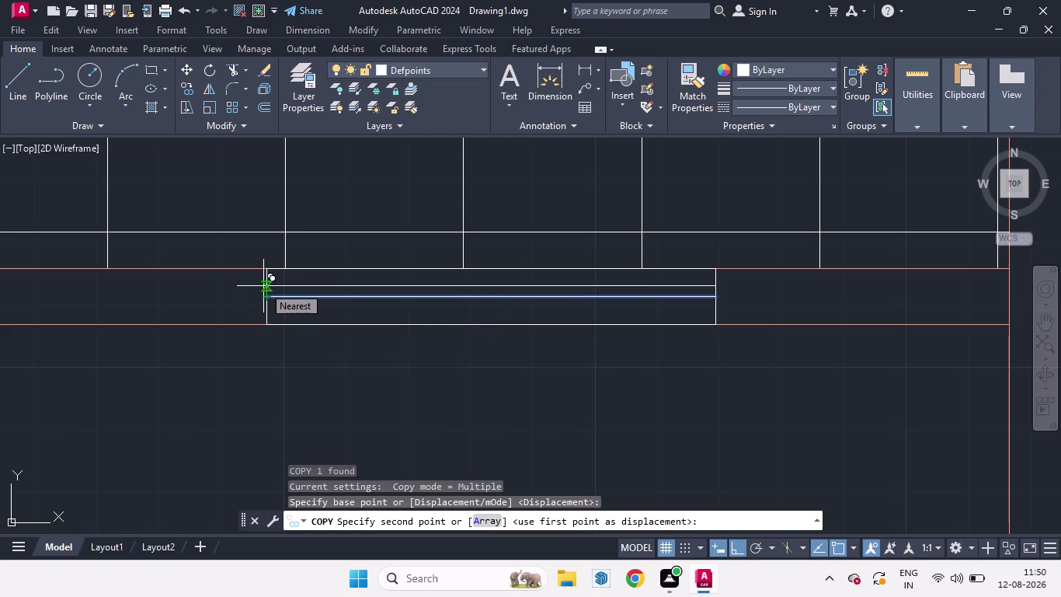
key(3)
key(Return)
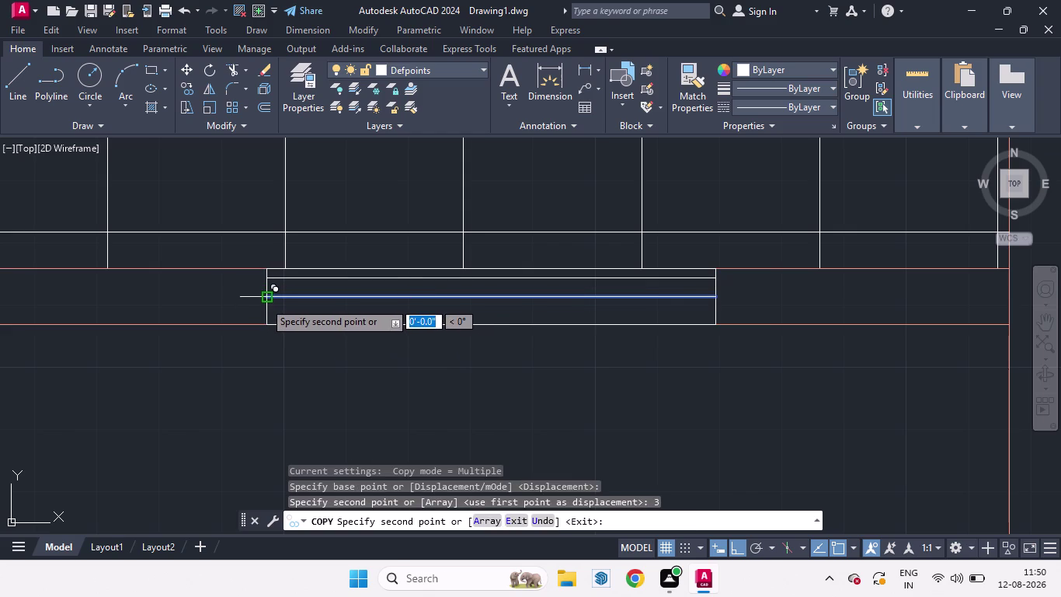
click(264, 302)
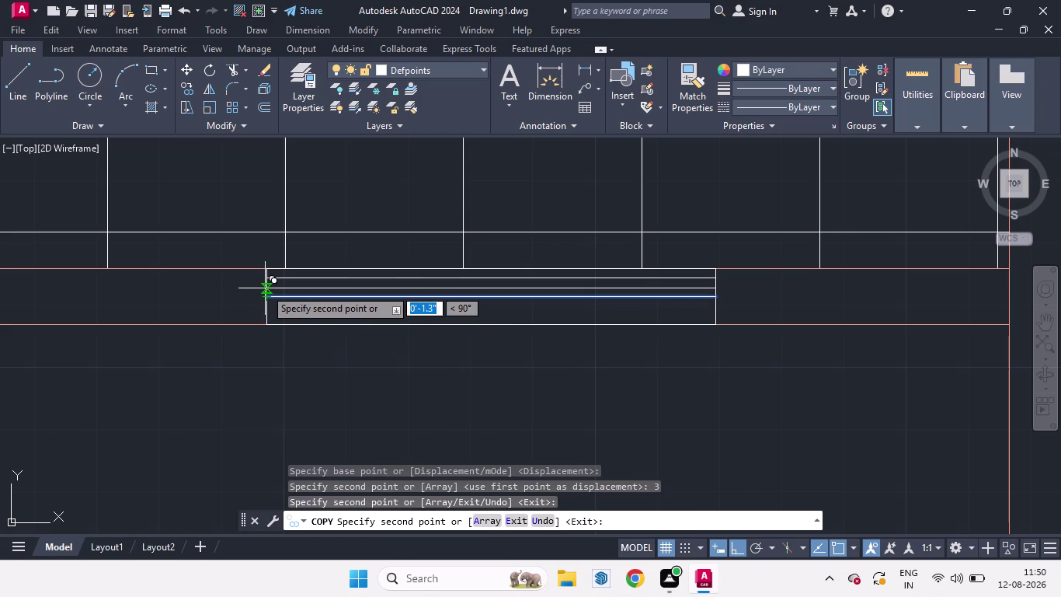
key(1)
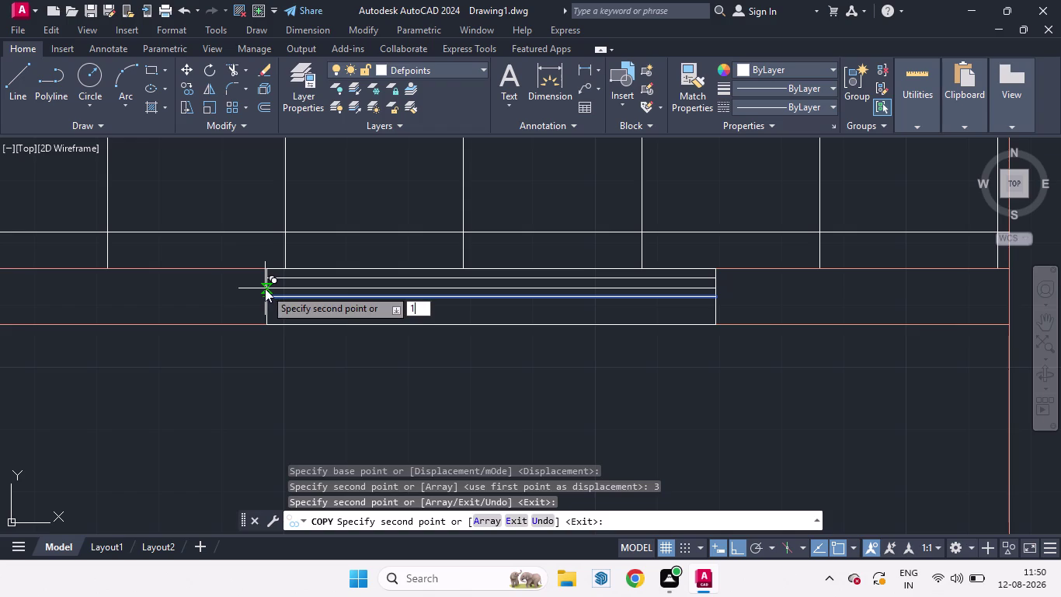
text(.5)
key(Return)
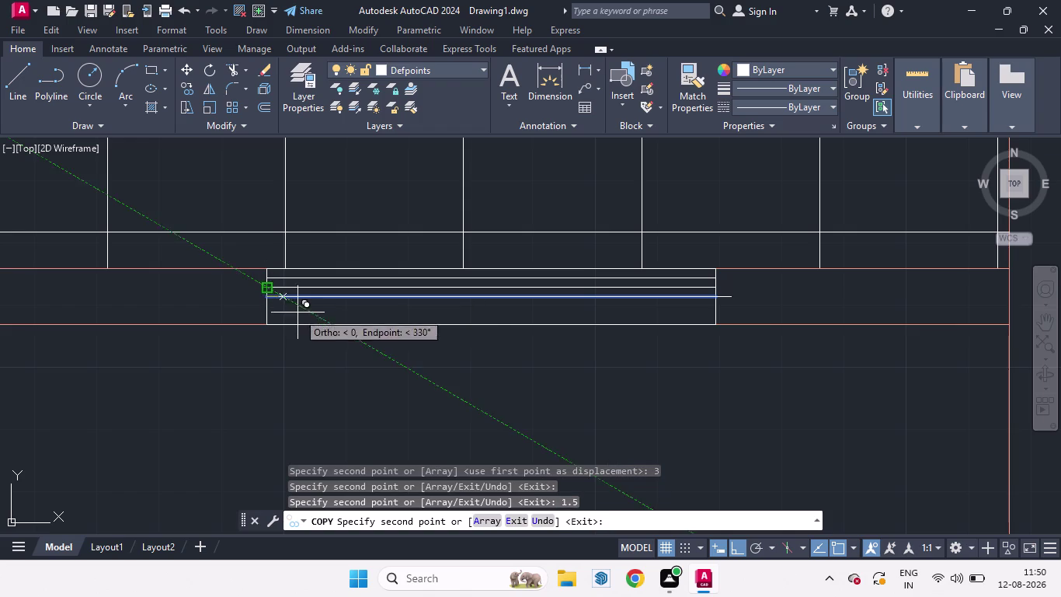
key(space)
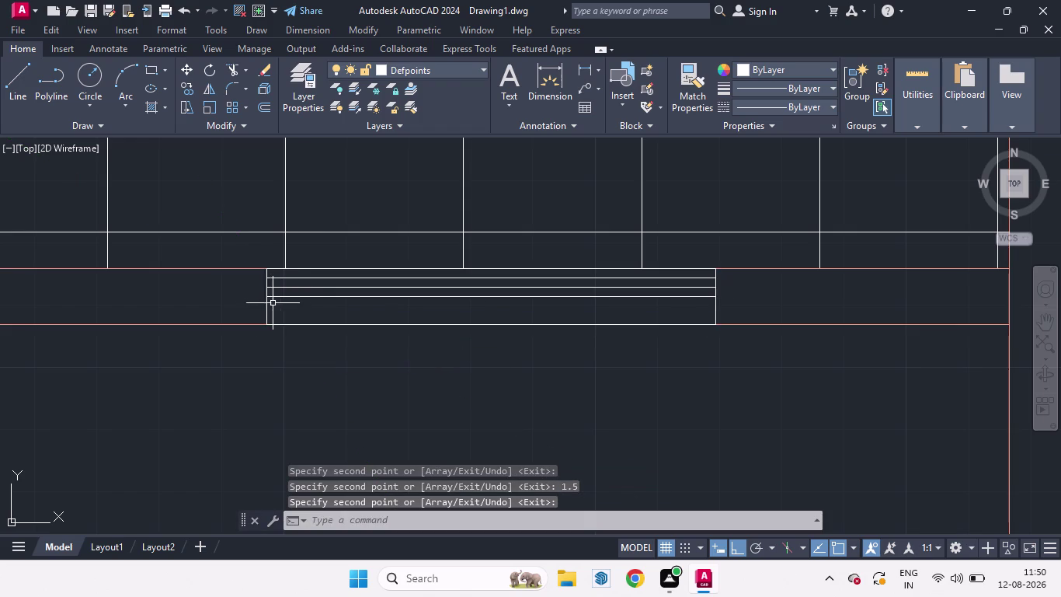
click(288, 277)
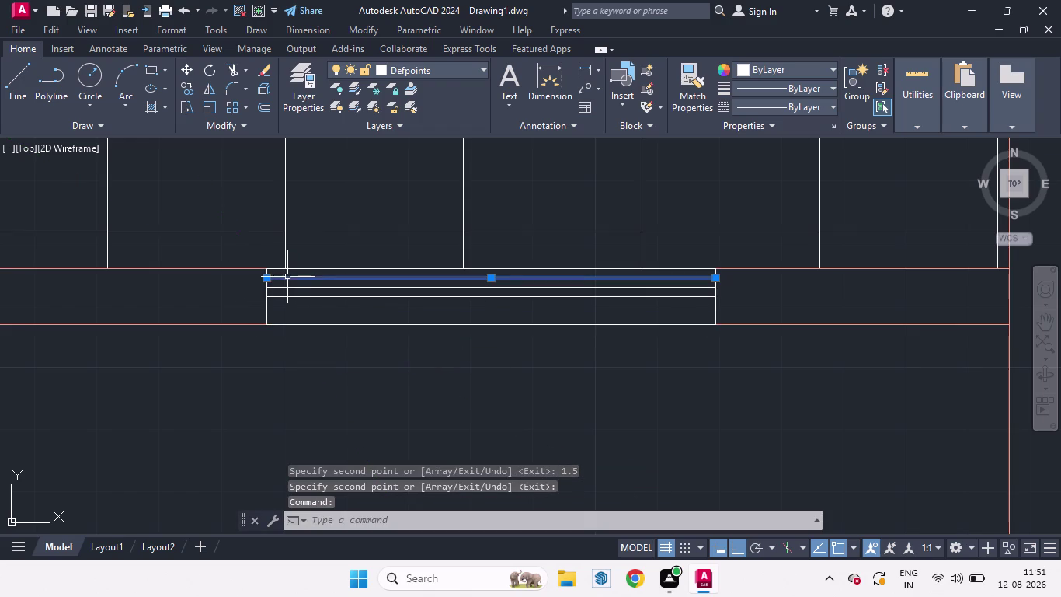
key(Delete)
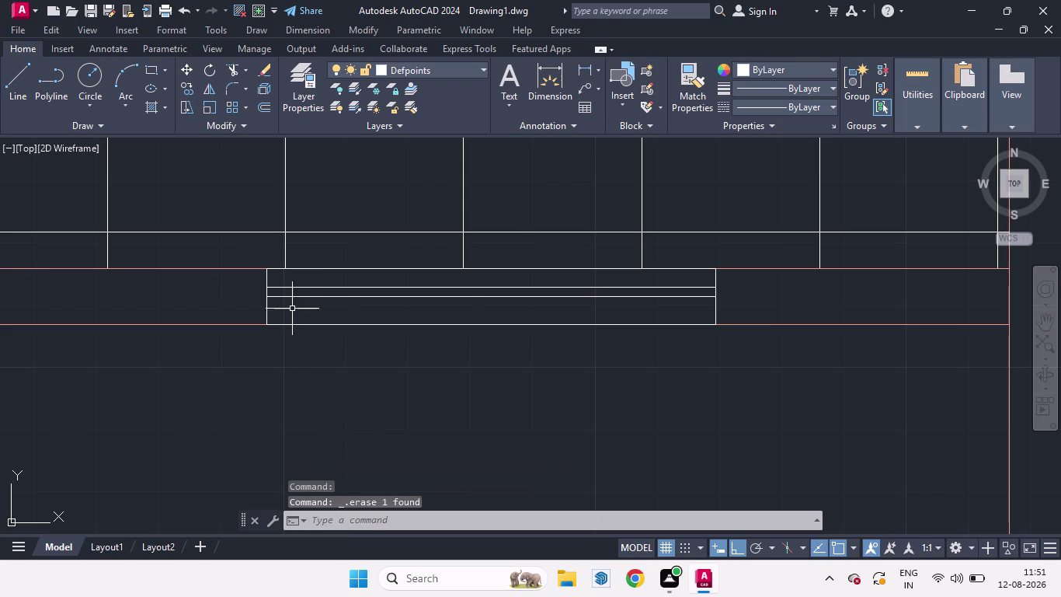
scroll(up, 3)
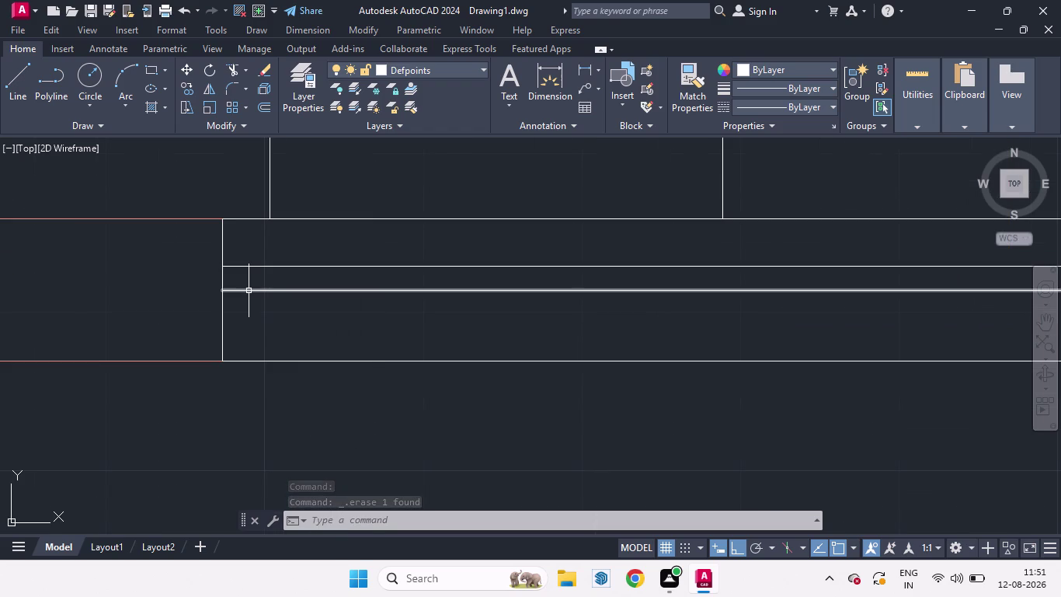
Move the first window line down by 2.5.
click(249, 291)
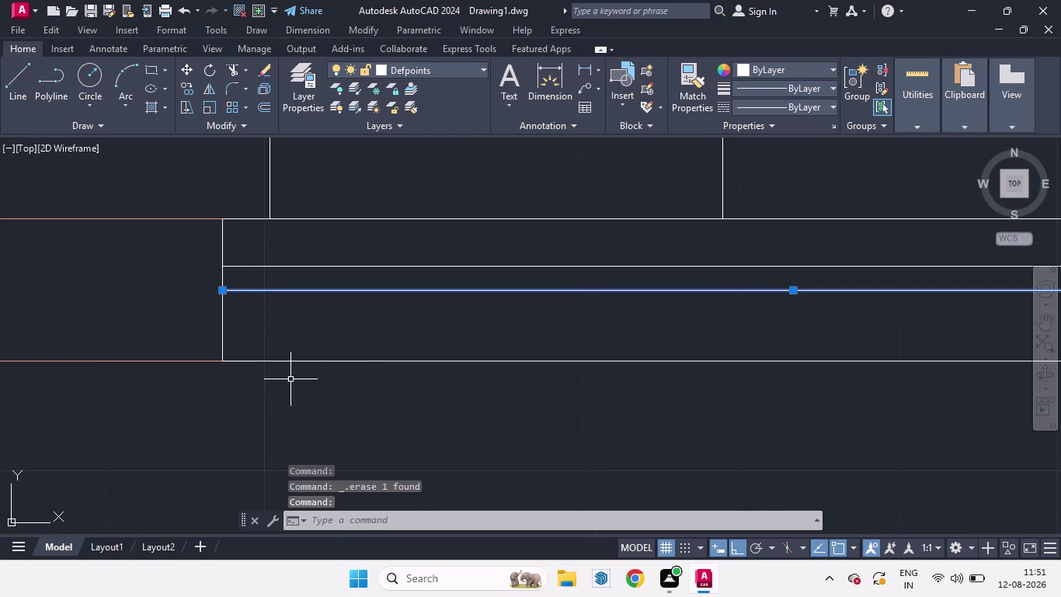
key(m)
key(Return)
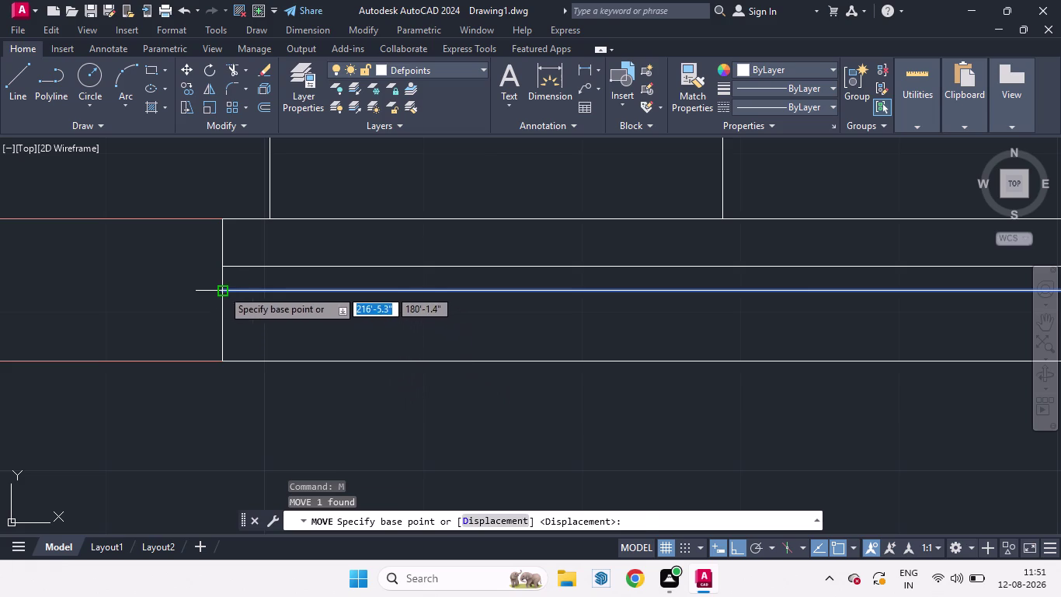
click(220, 288)
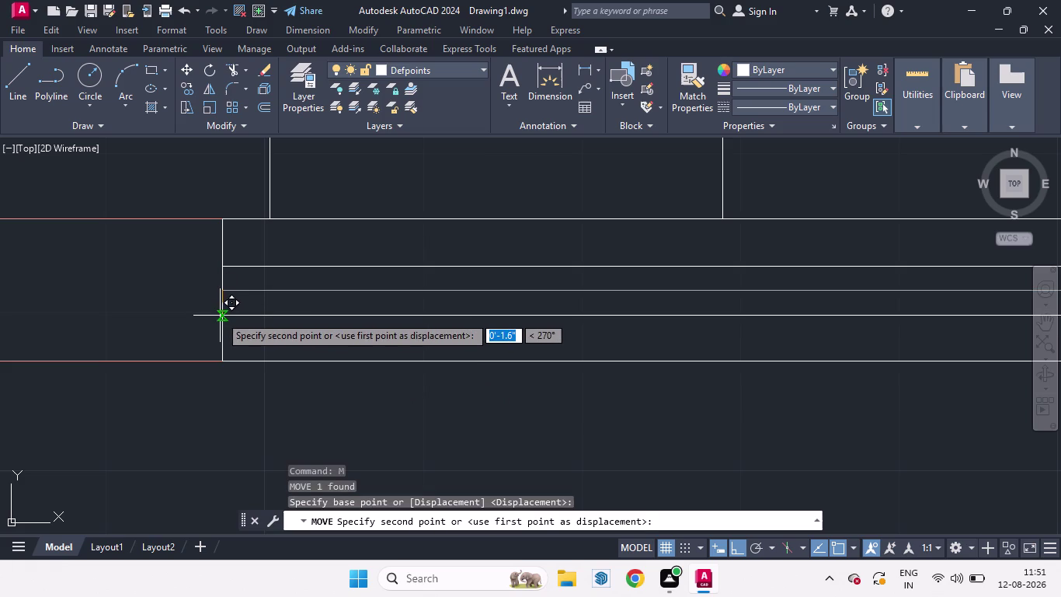
text(2.5)
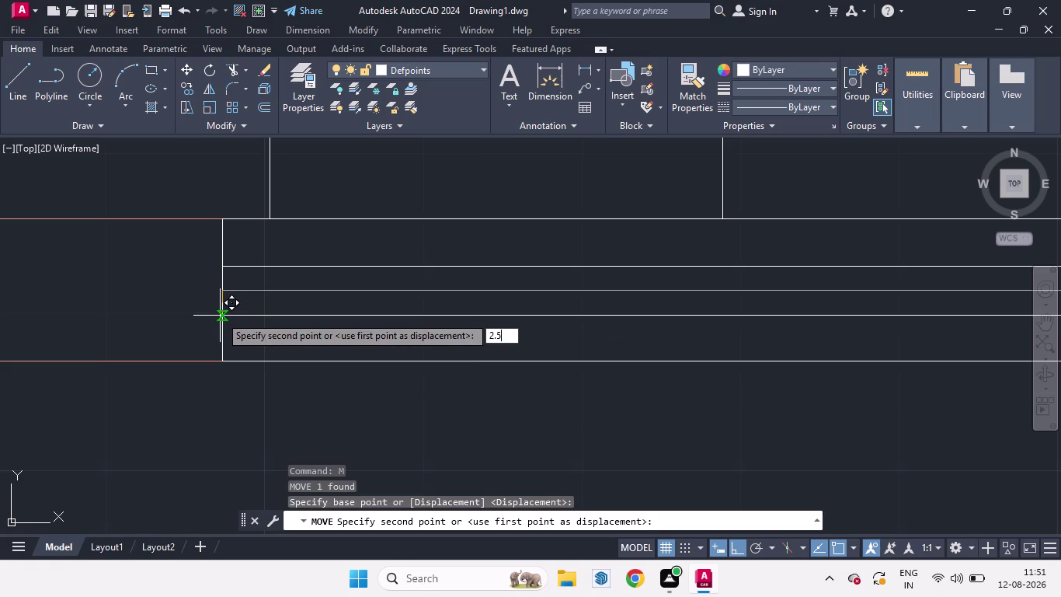
key(Return)
scroll(down, 3)
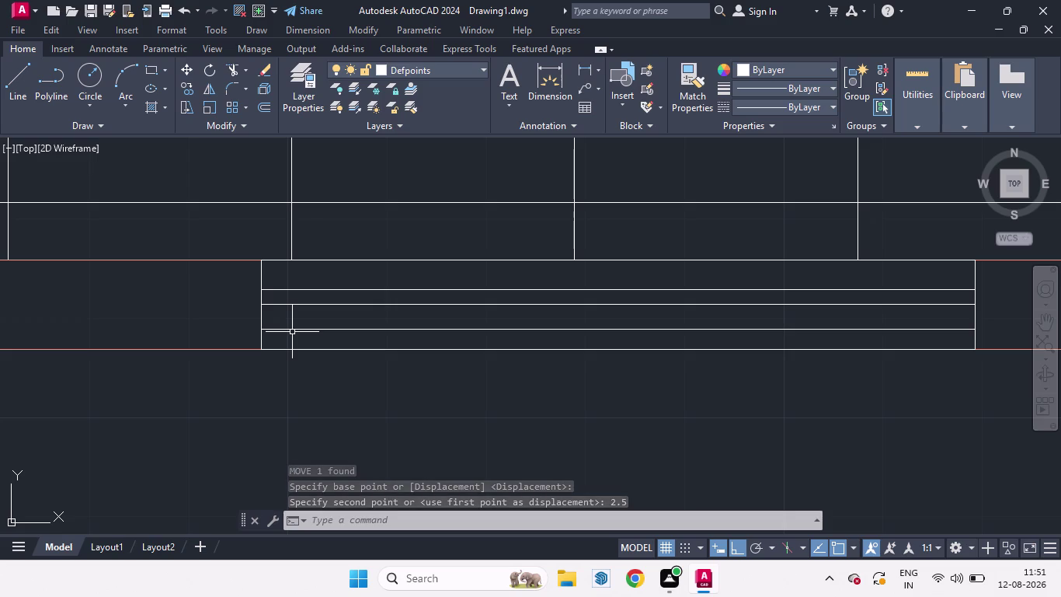
Move the lower window line up by 1 and delete the extra line.
click(292, 329)
key(m)
key(Return)
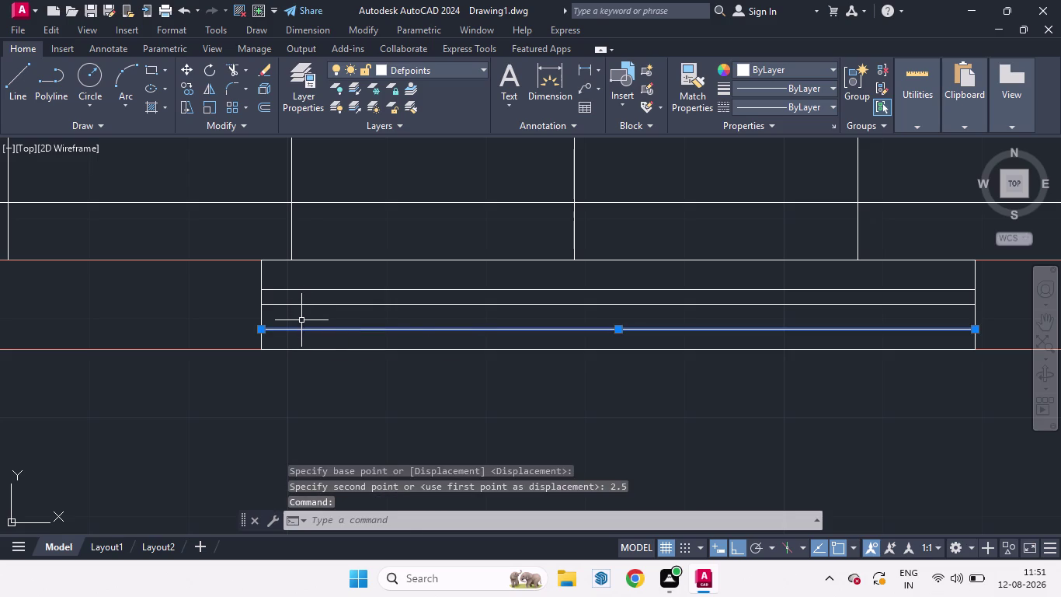
click(258, 330)
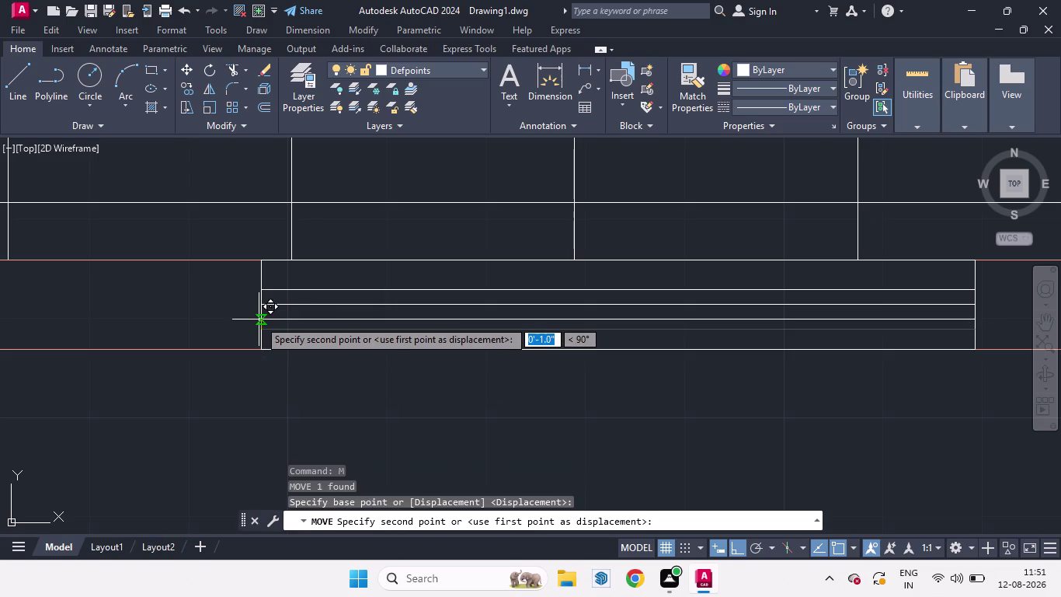
key(1)
key(Return)
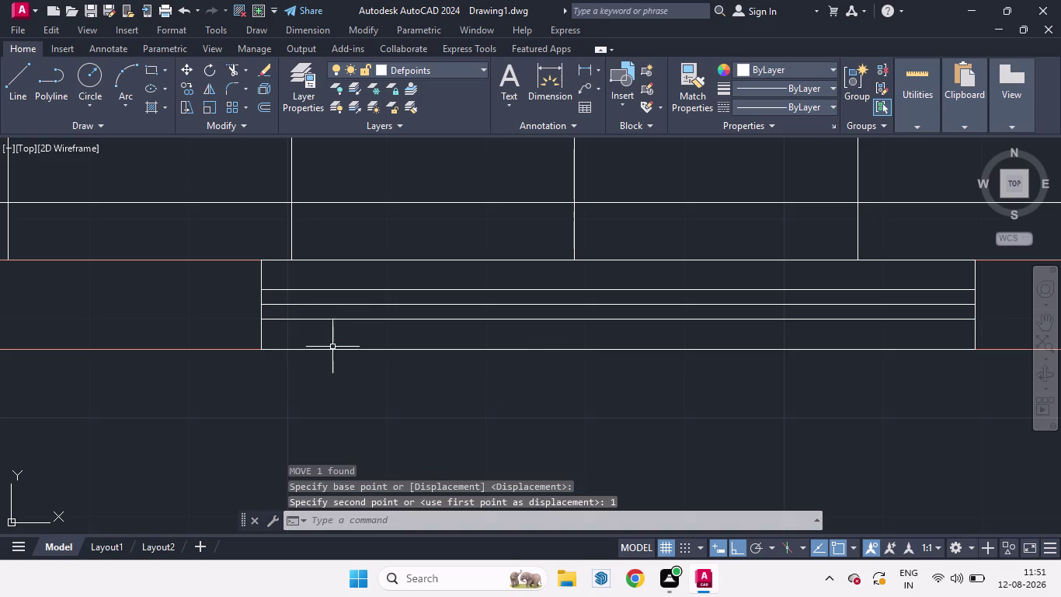
click(311, 306)
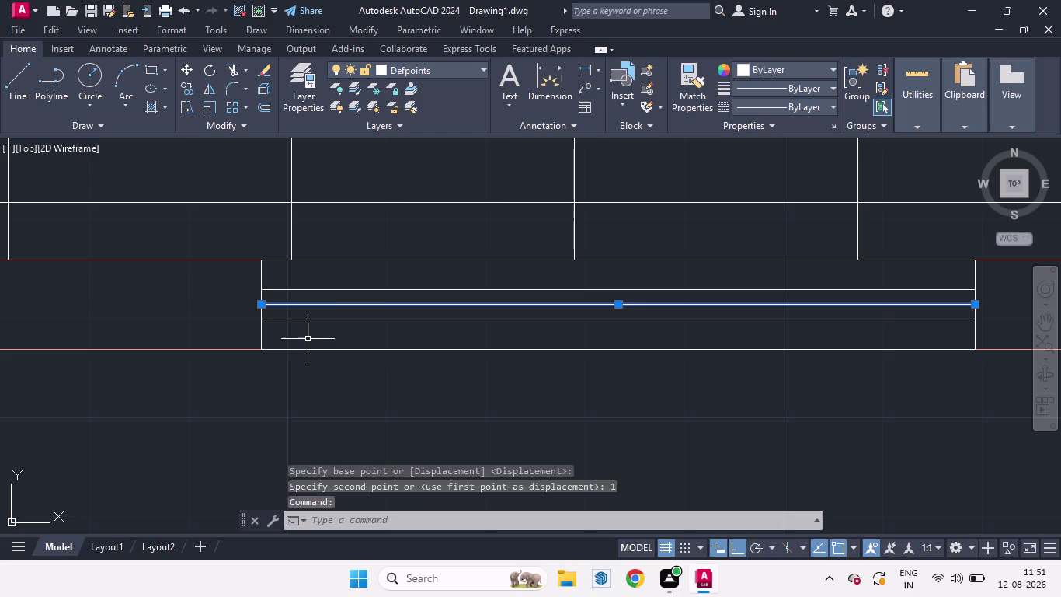
key(Delete)
scroll(down, 3)
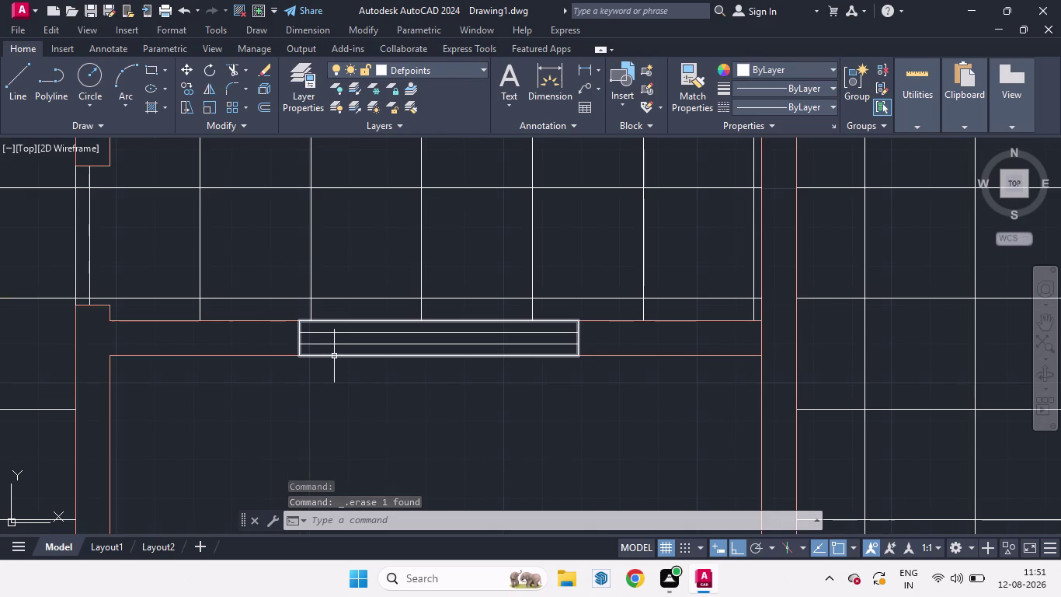
Start a solid hatch with its colour set to Cyan.
key(h)
key(Return)
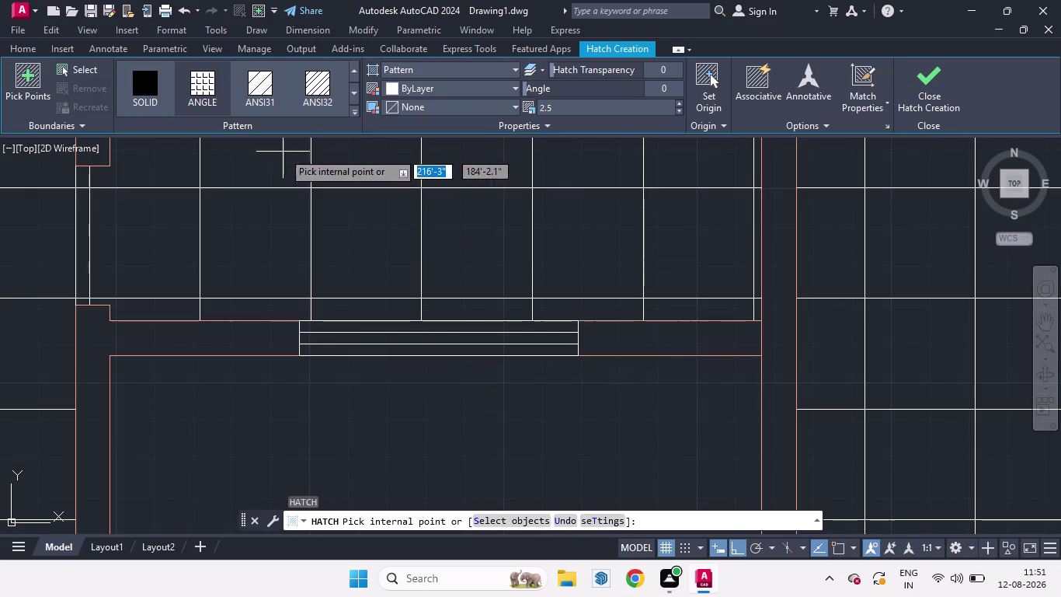
click(154, 101)
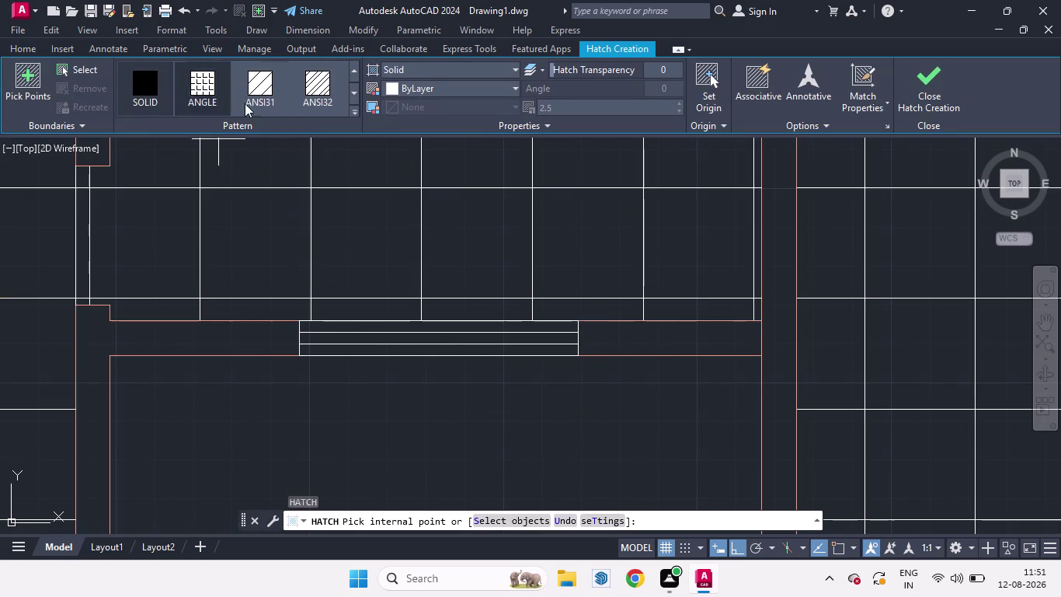
click(392, 86)
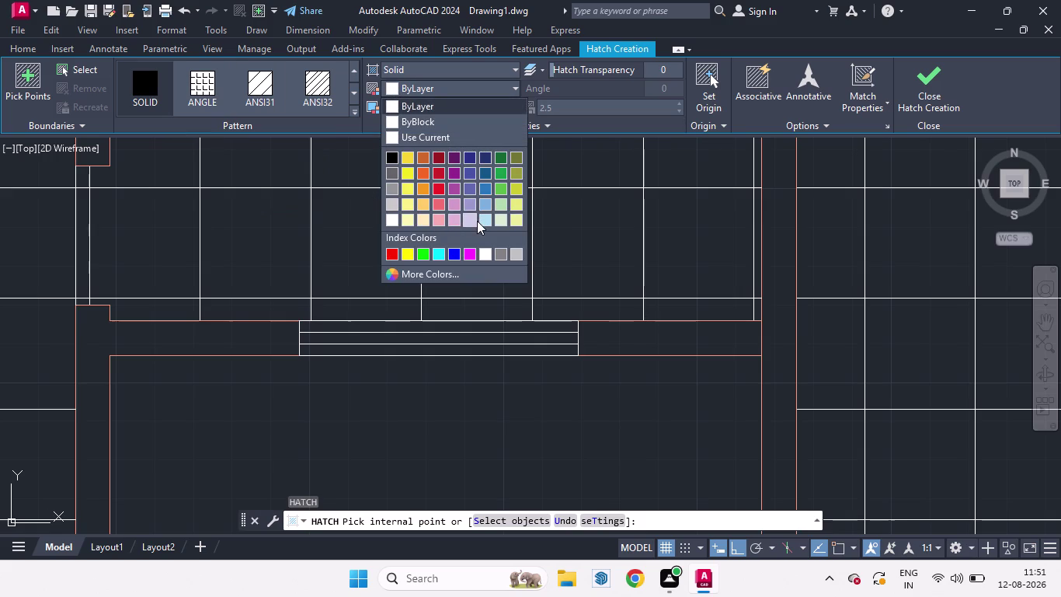
click(438, 249)
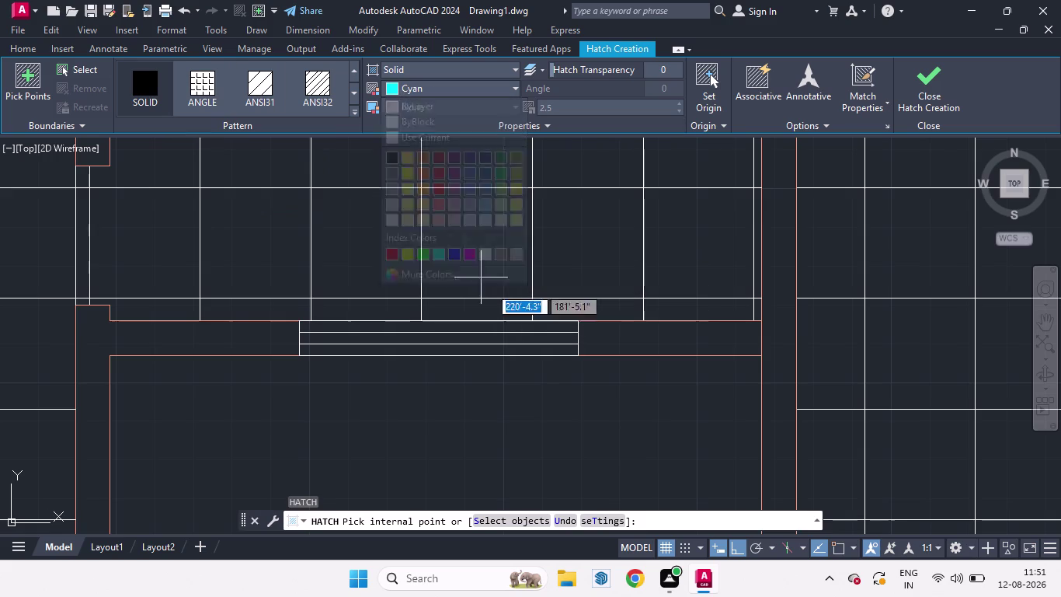
Fill the window's middle strip with the cyan hatch and re-centre the plan.
click(384, 344)
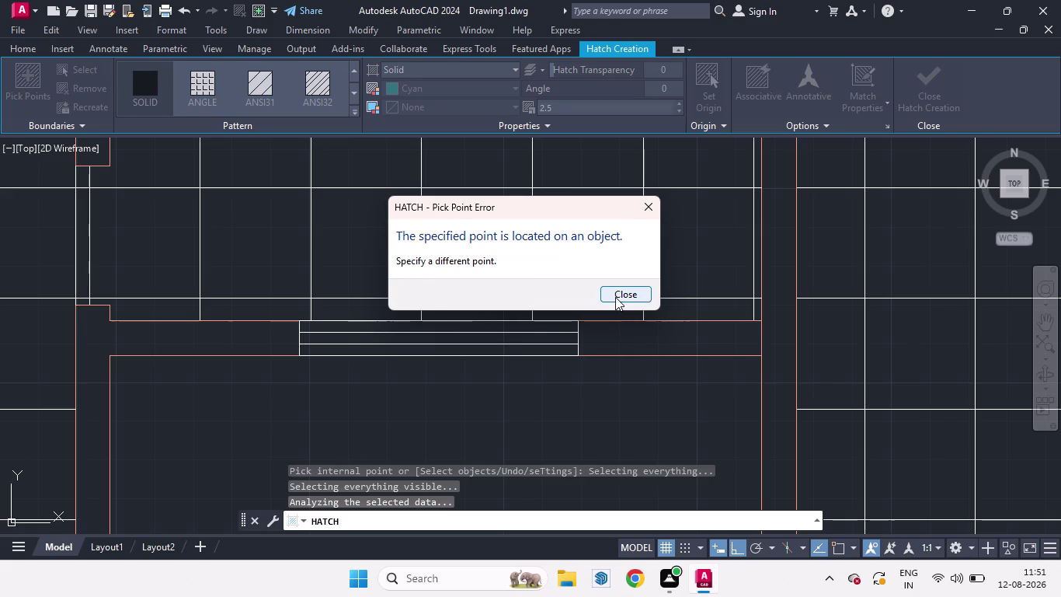
click(614, 291)
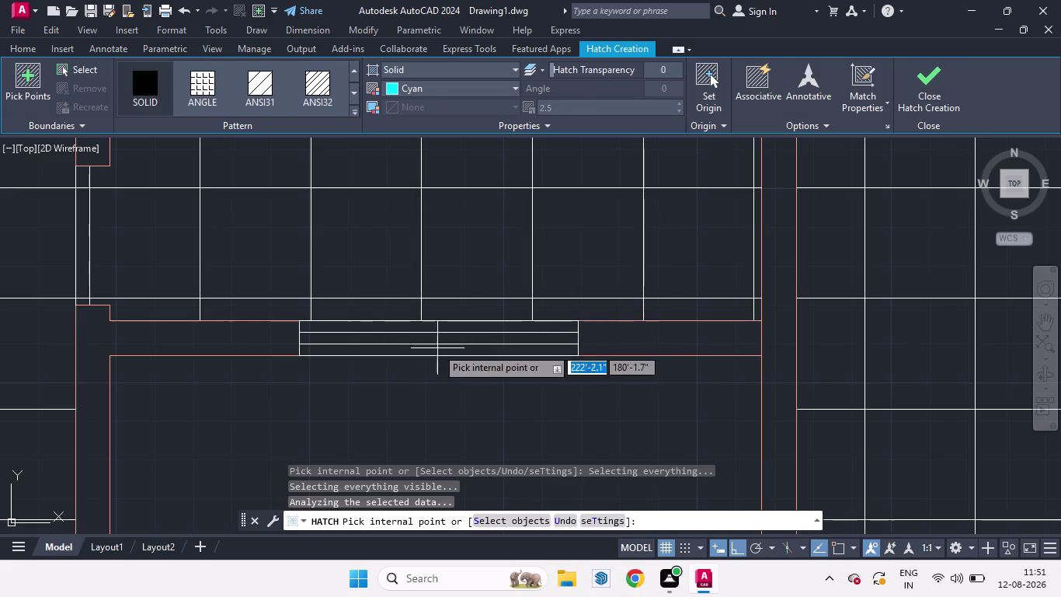
scroll(up, 3)
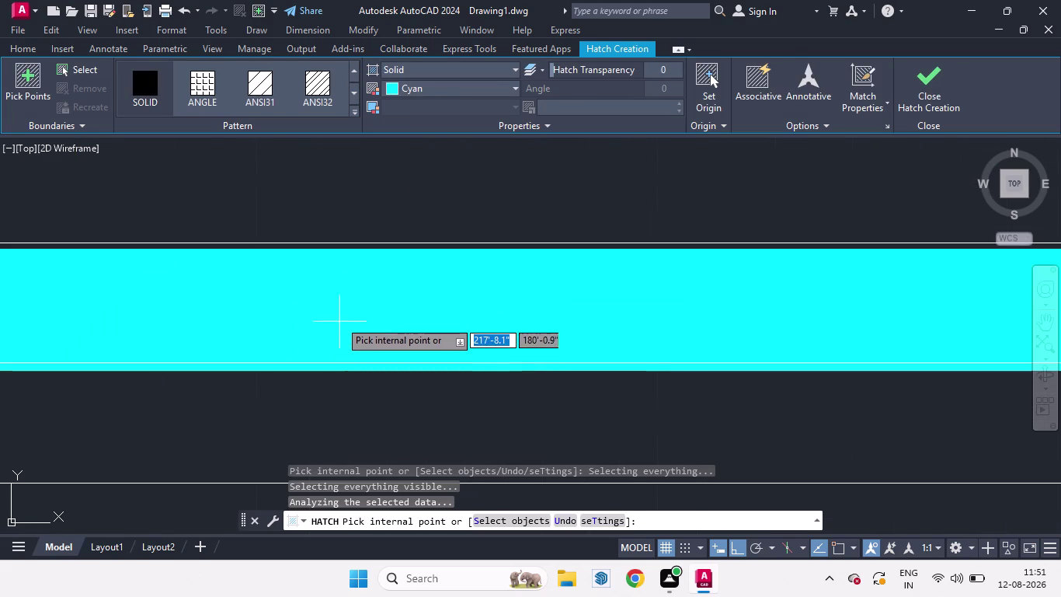
click(340, 309)
scroll(down, 3)
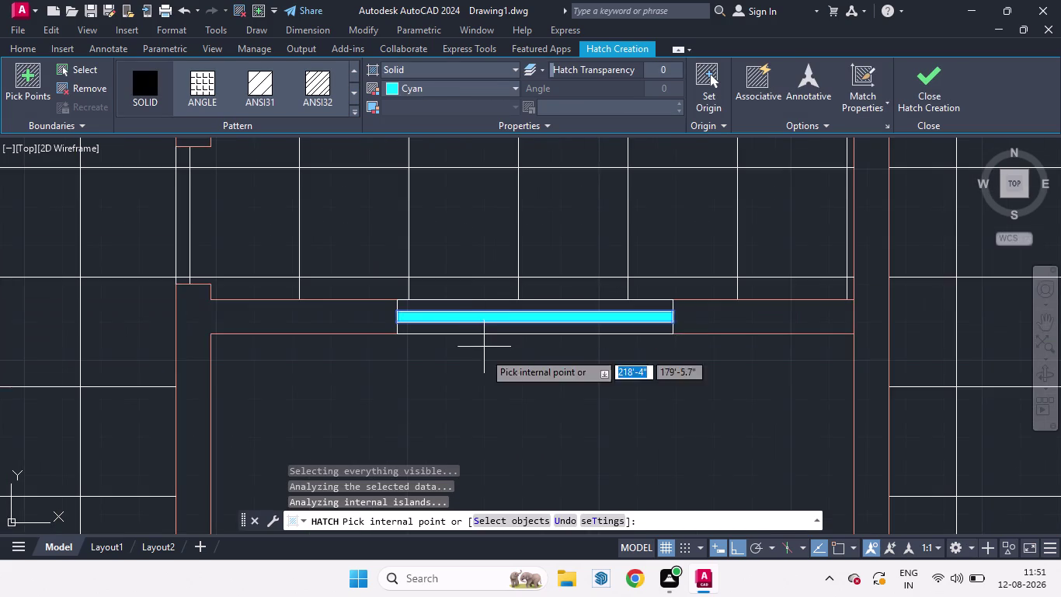
scroll(down, 3)
key(space)
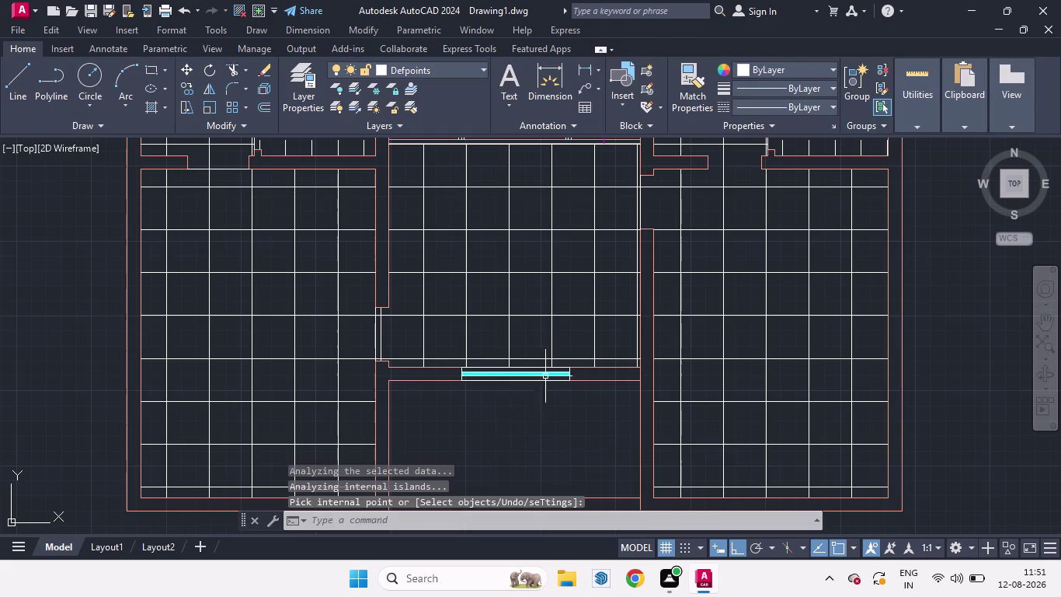
scroll(down, 3)
scroll(up, 3)
scroll(down, 3)
scroll(up, 3)
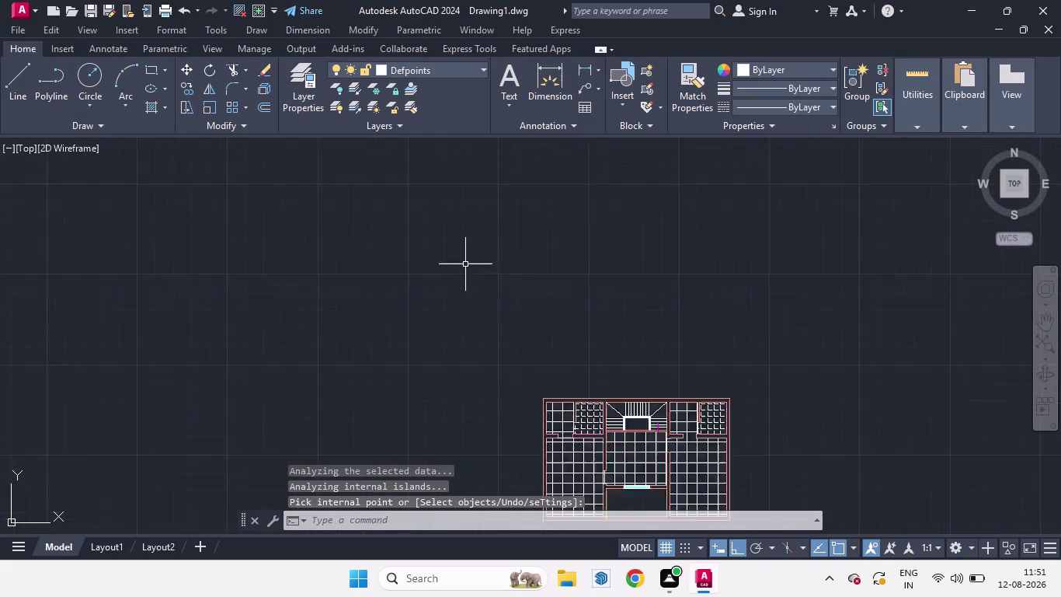
scroll(up, 3)
scroll(down, 3)
scroll(up, 3)
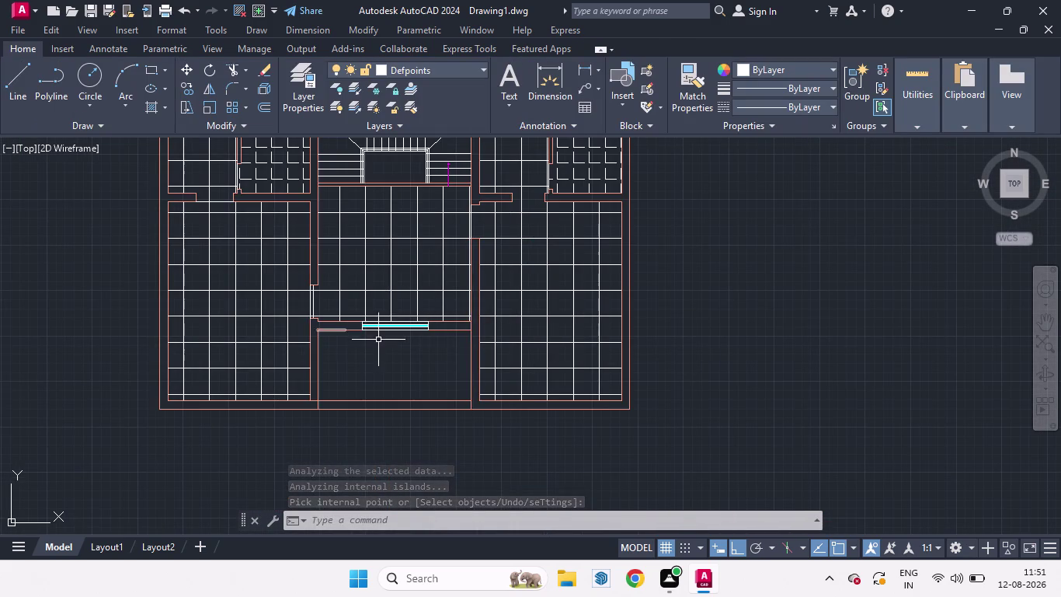
middle_drag(386, 344, 467, 385)
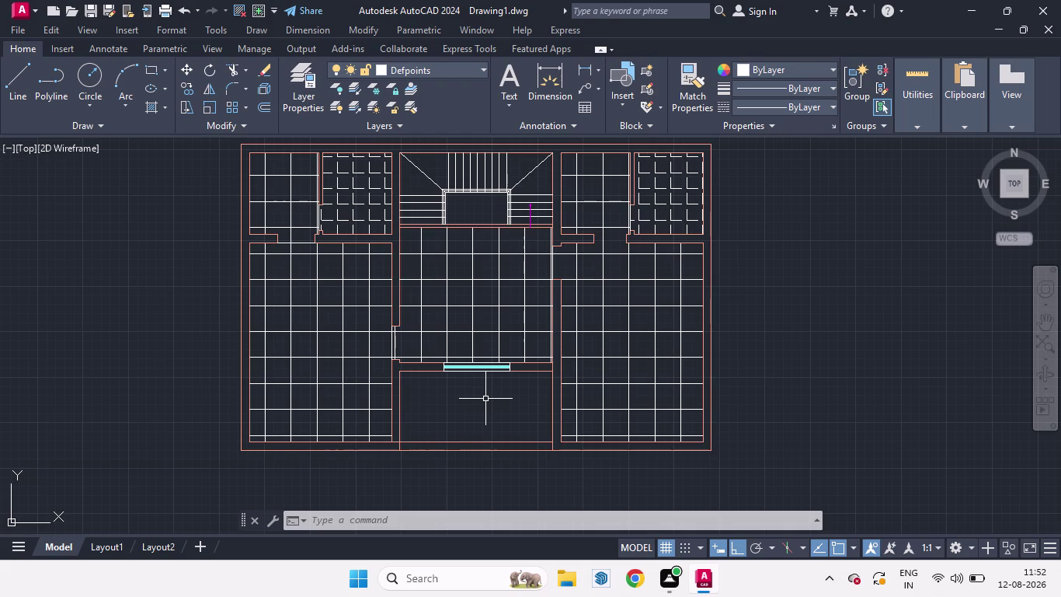
Launch another solid cyan hatch with the H alias.
scroll(down, 3)
scroll(up, 3)
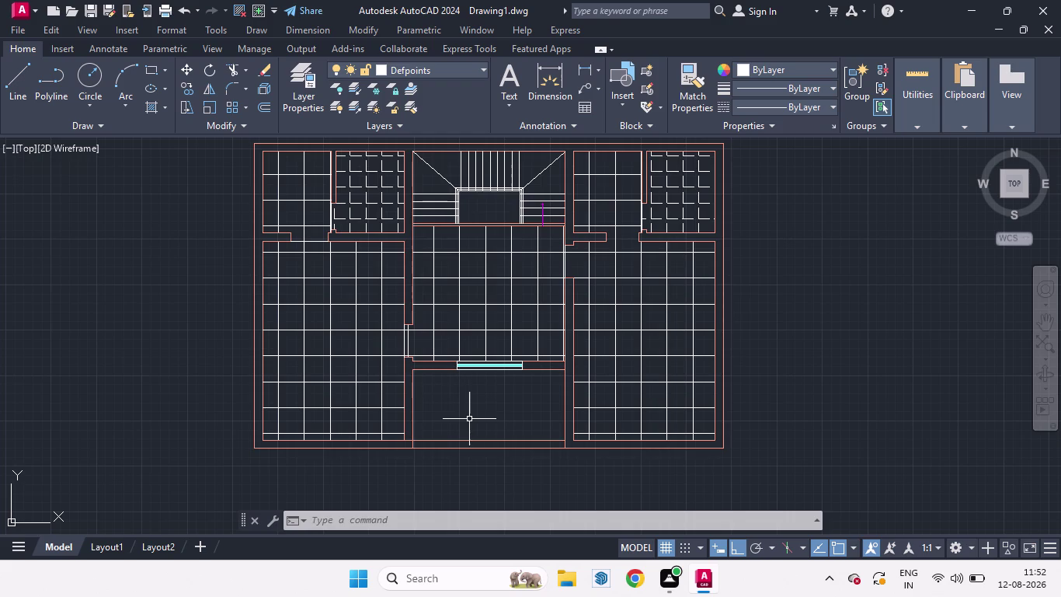
key(h)
key(Return)
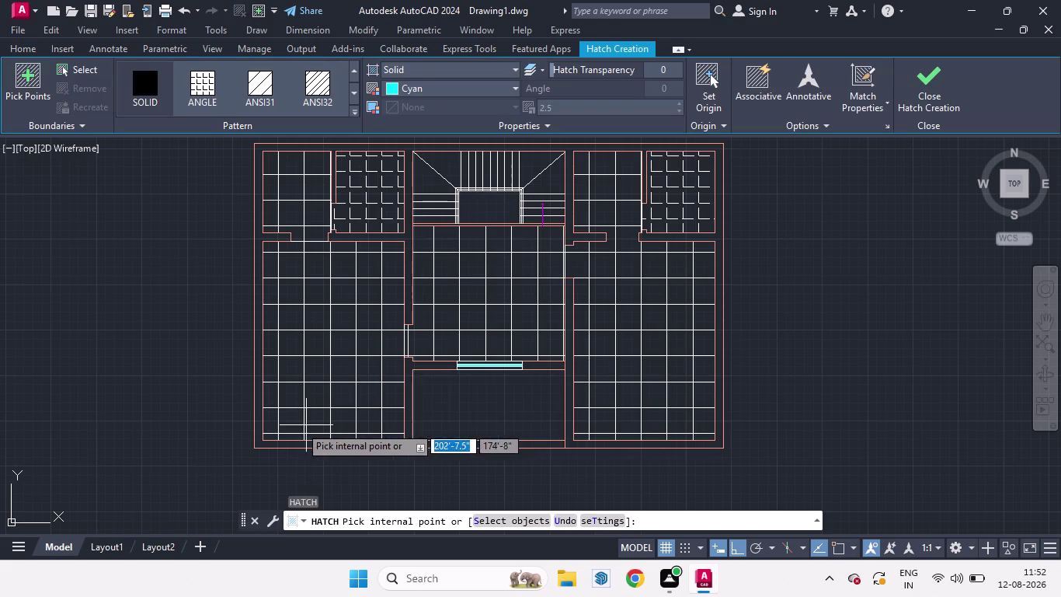
Expand the hatch Pattern gallery and scroll down through the available patterns.
click(352, 110)
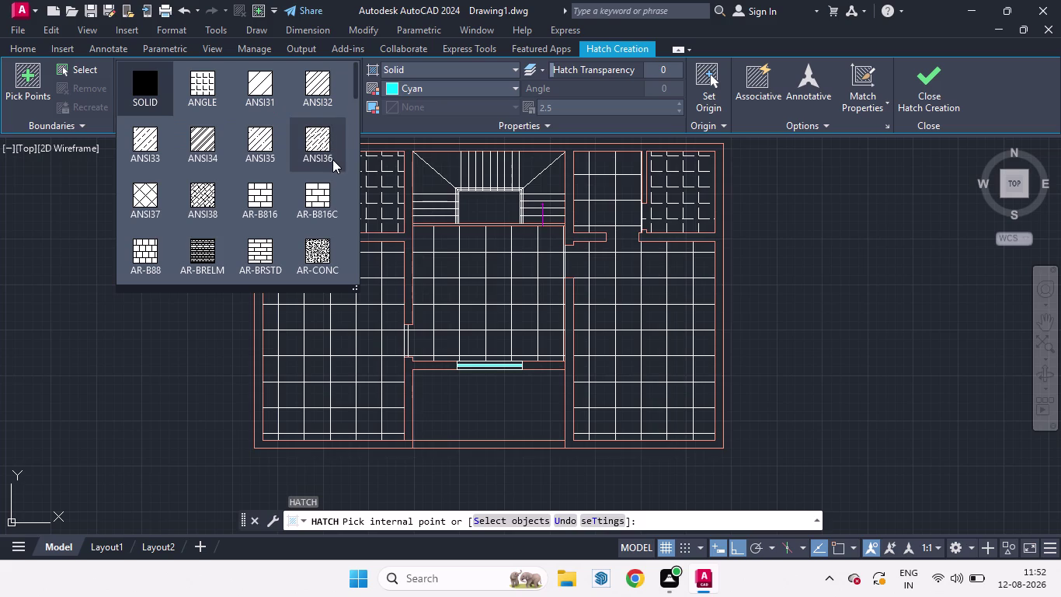
scroll(down, 3)
scroll(down, 3)
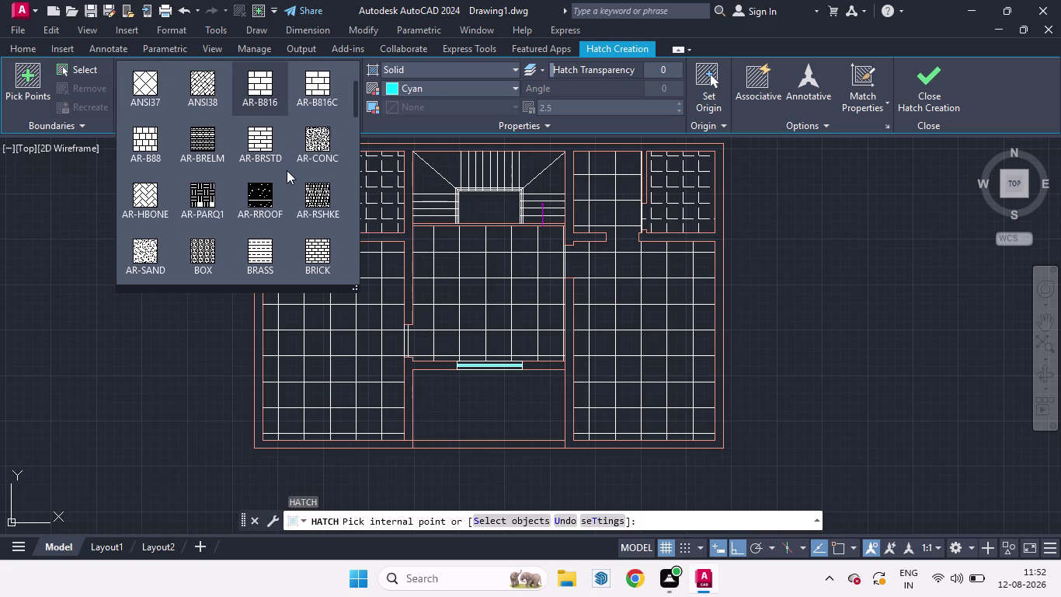
scroll(down, 3)
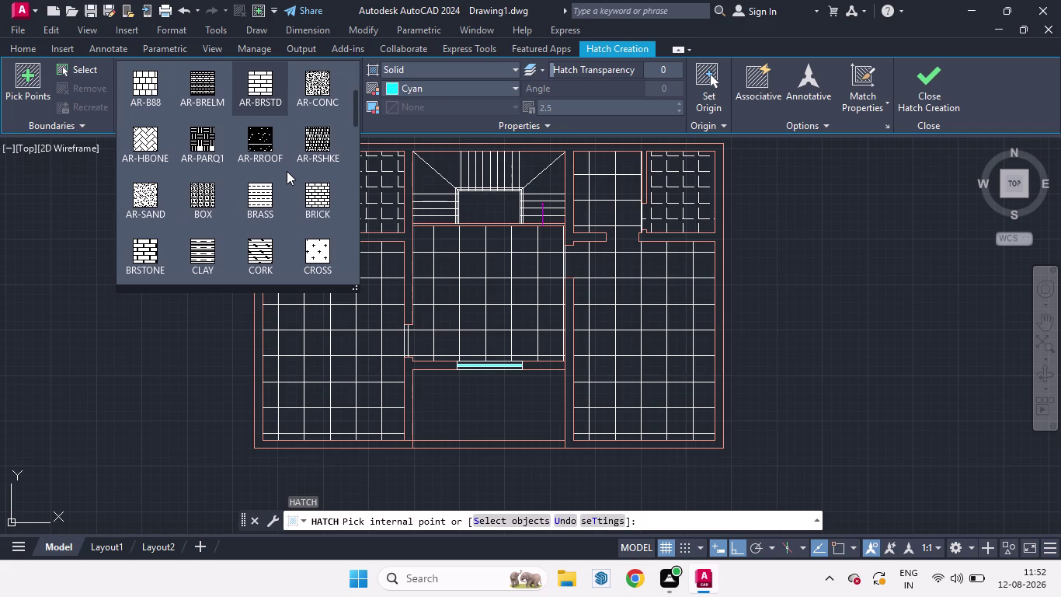
scroll(down, 3)
scroll(down, 3)
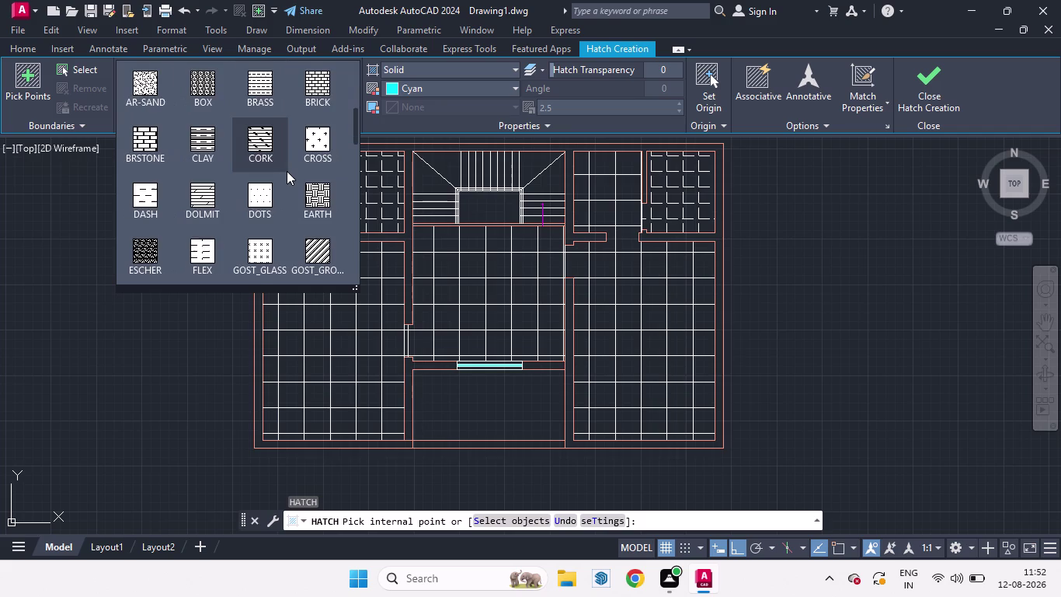
scroll(down, 3)
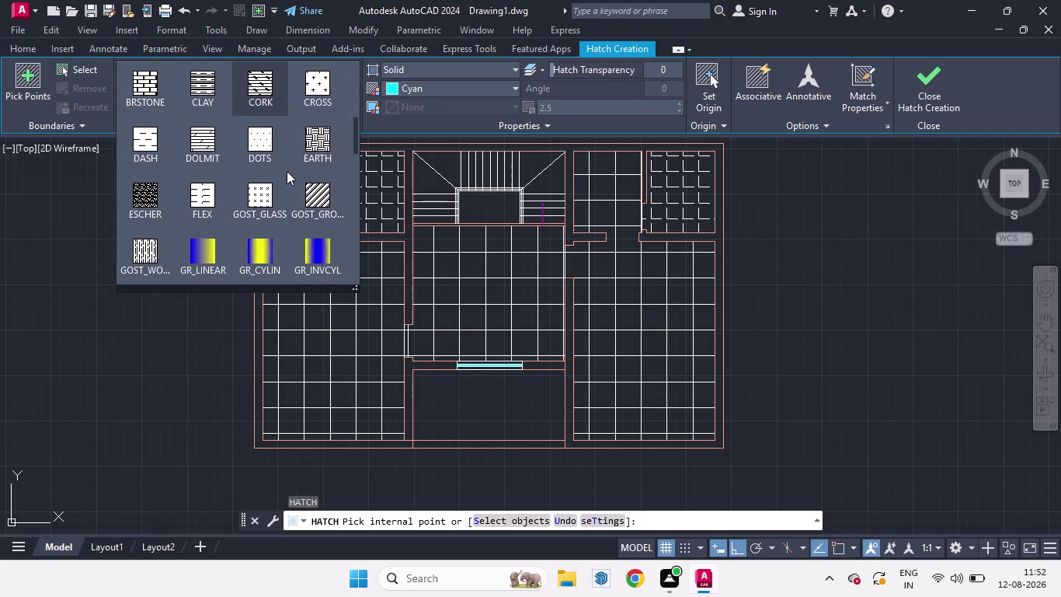
scroll(down, 3)
scroll(down, 3)
scroll(down, 3)
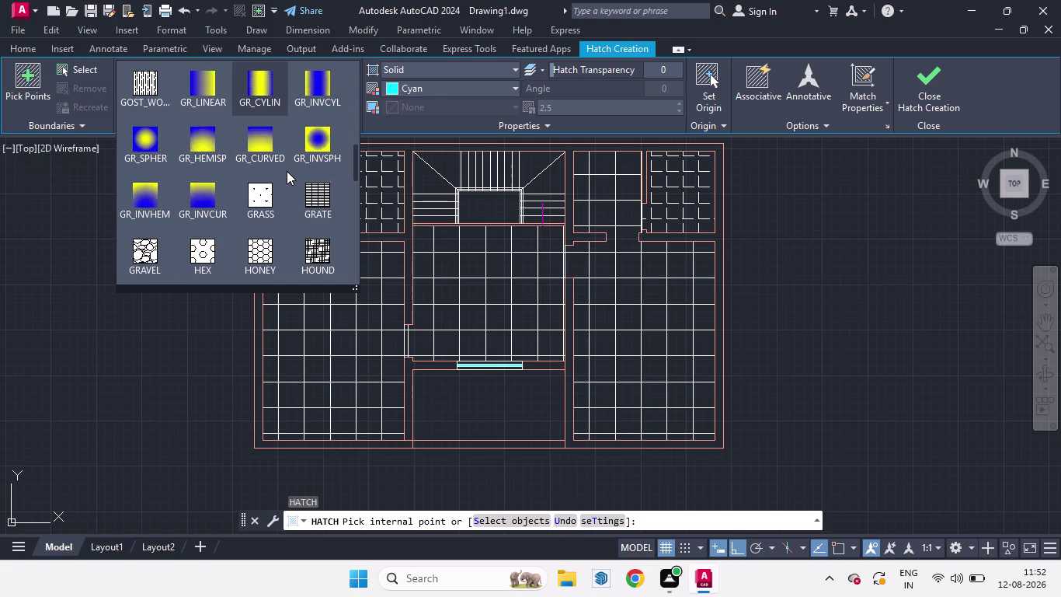
scroll(down, 3)
scroll(down, 3)
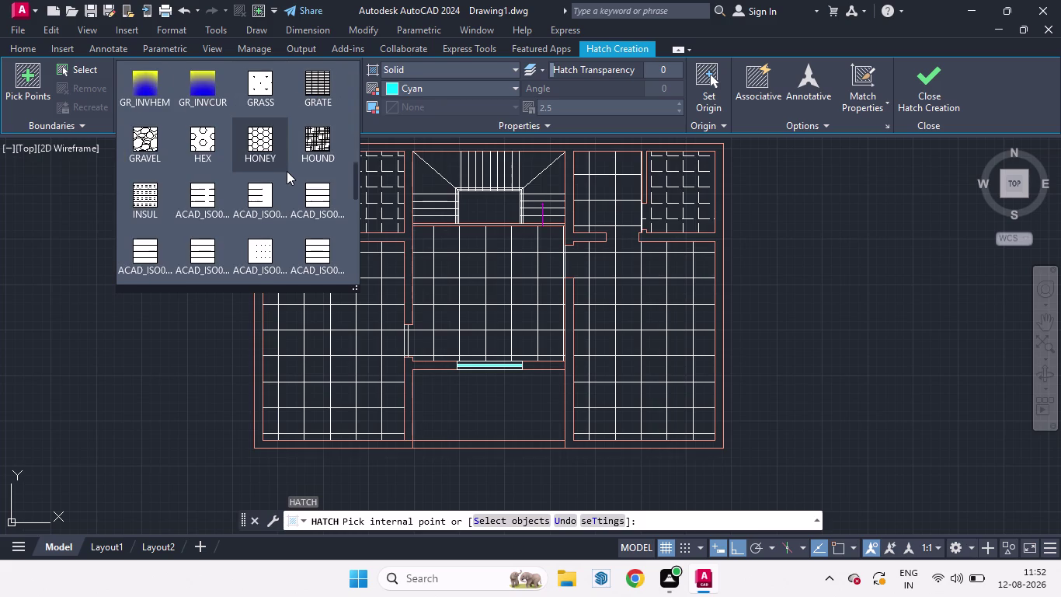
scroll(down, 3)
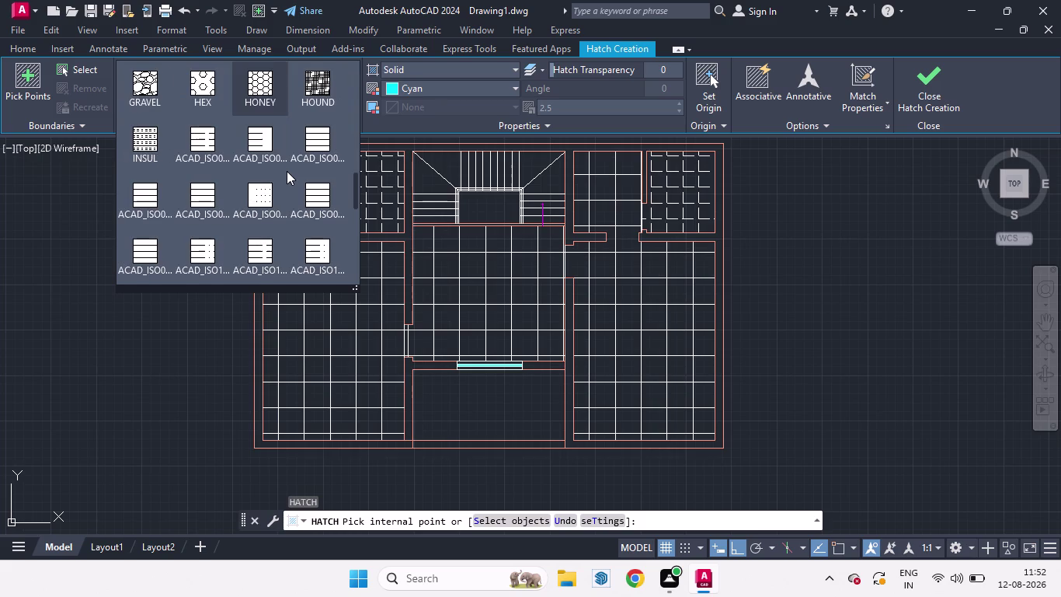
scroll(down, 3)
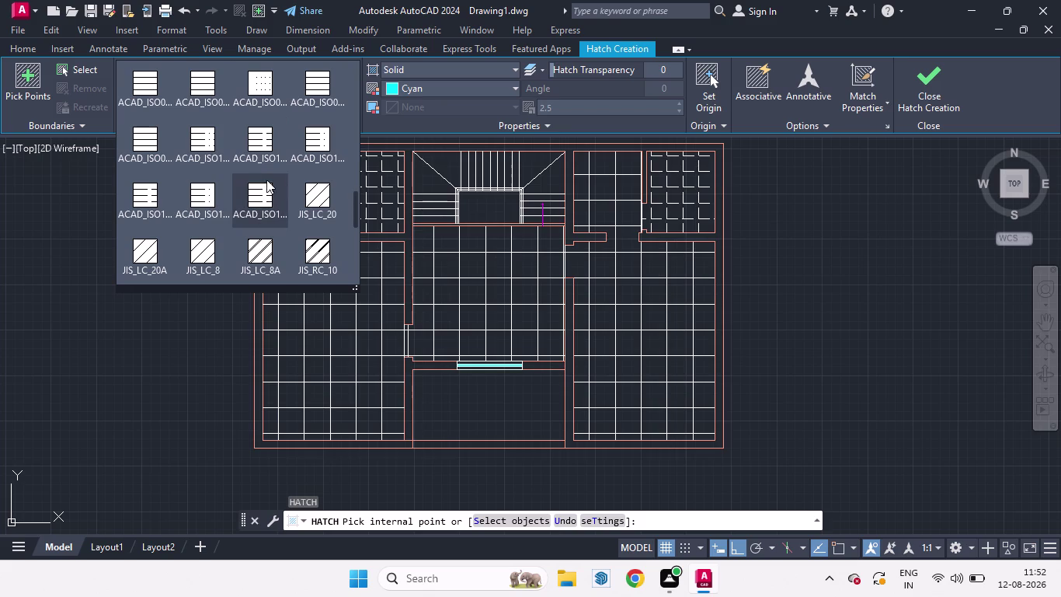
scroll(down, 3)
scroll(down, 3)
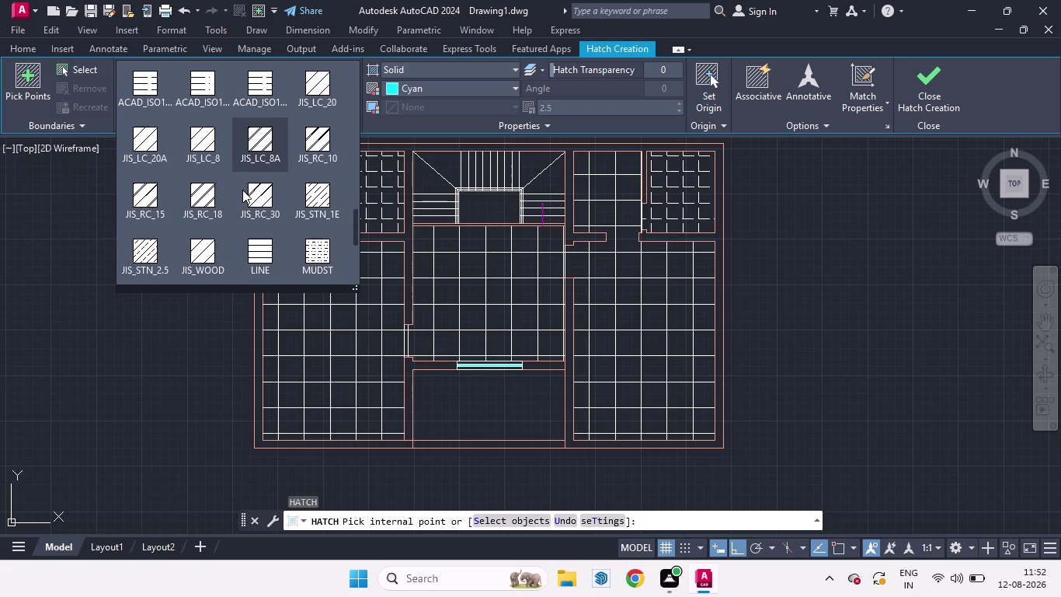
scroll(down, 3)
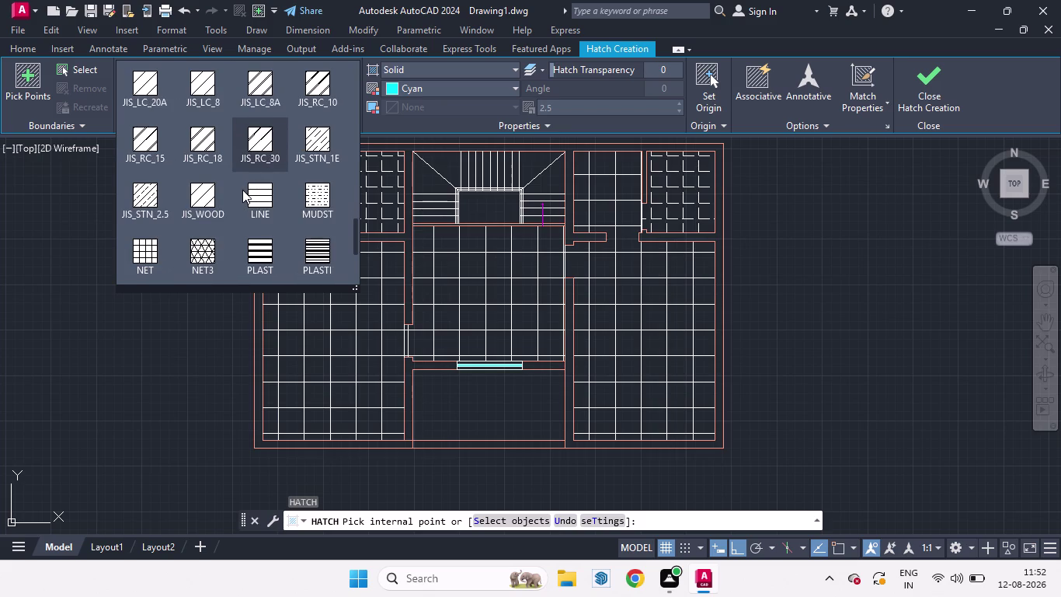
scroll(down, 3)
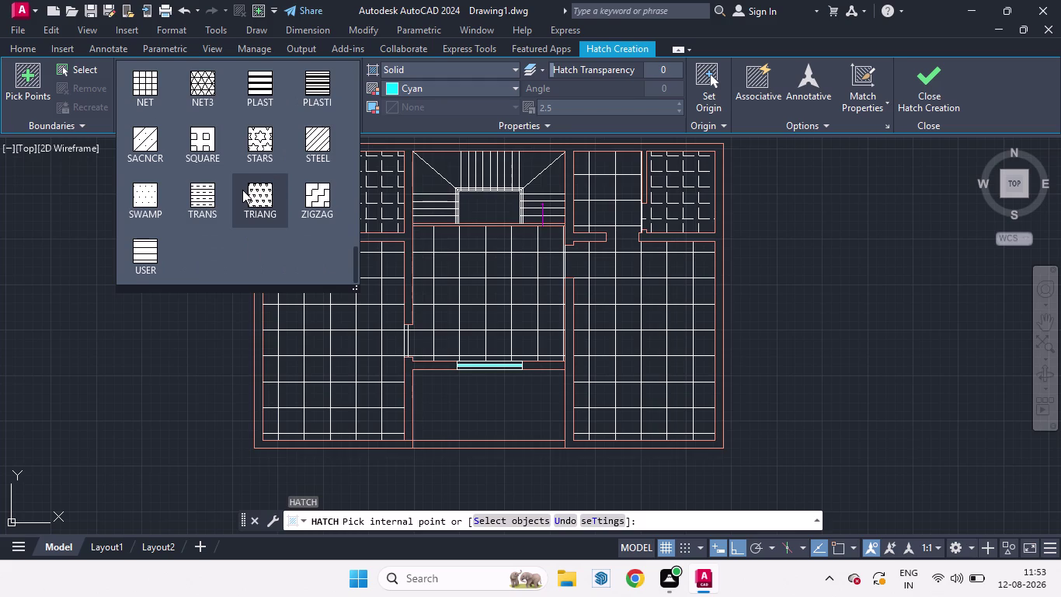
Scroll back up, close the pattern gallery and cancel the hatch without fill.
scroll(up, 3)
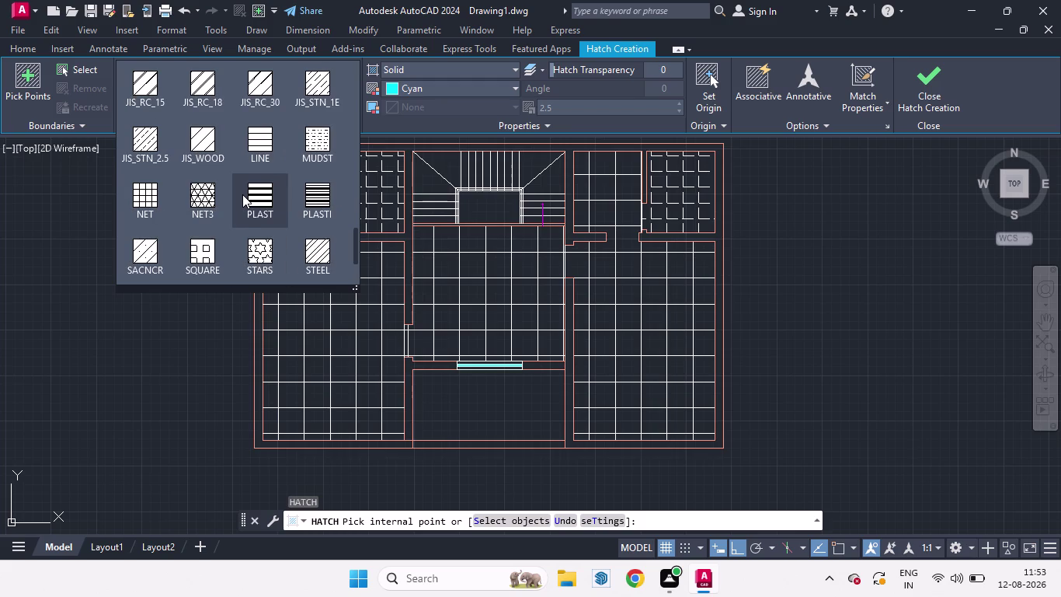
scroll(up, 3)
scroll(up, 3)
scroll(up, 3)
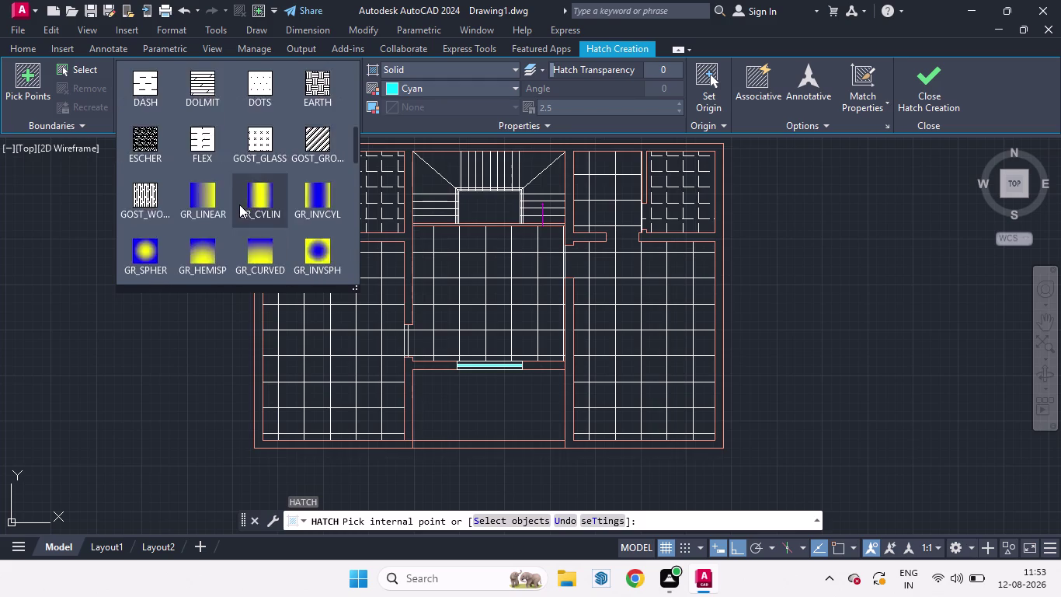
scroll(up, 3)
scroll(up, 3)
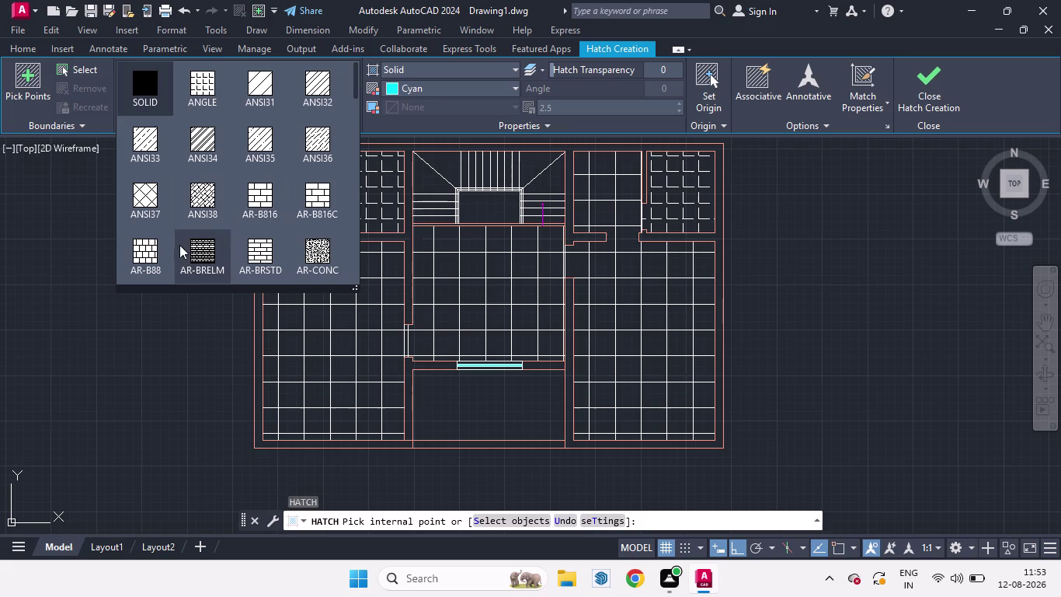
click(166, 305)
key(Escape)
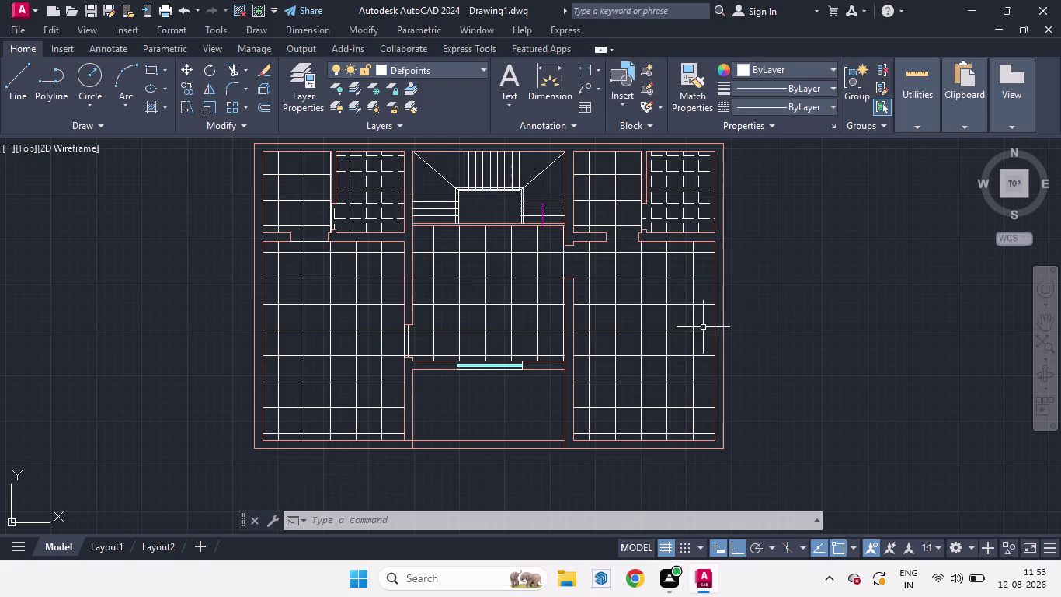
Start another hatch on the right-hand rooms, then cancel and undo it.
scroll(up, 3)
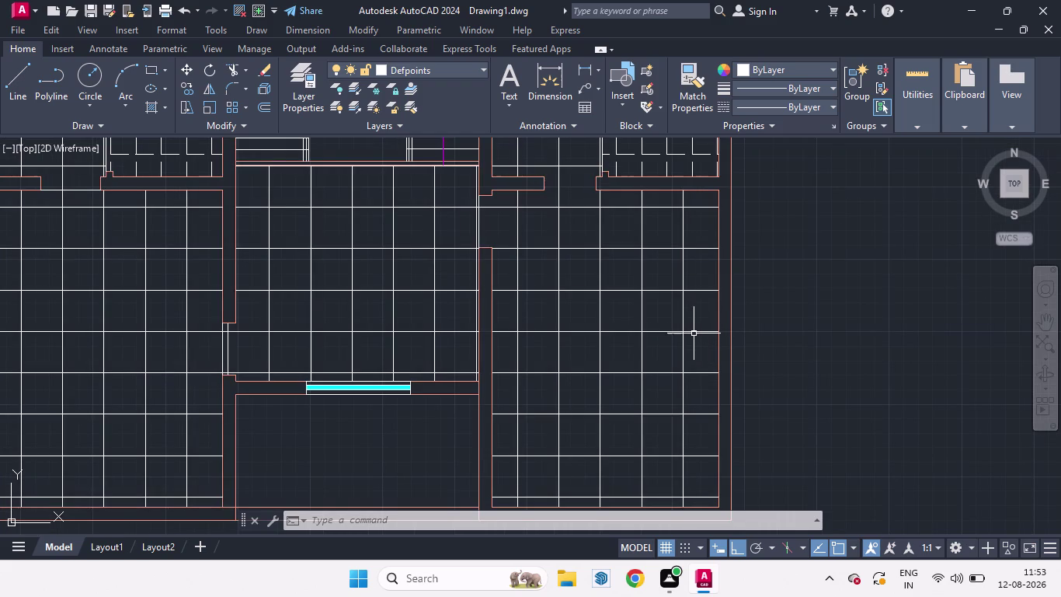
click(682, 336)
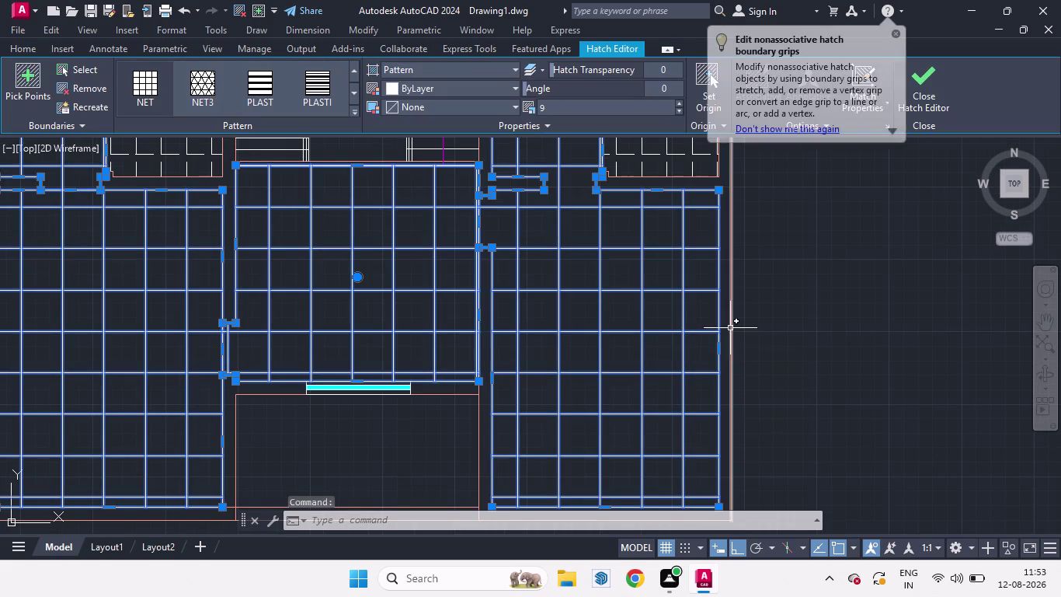
key(space)
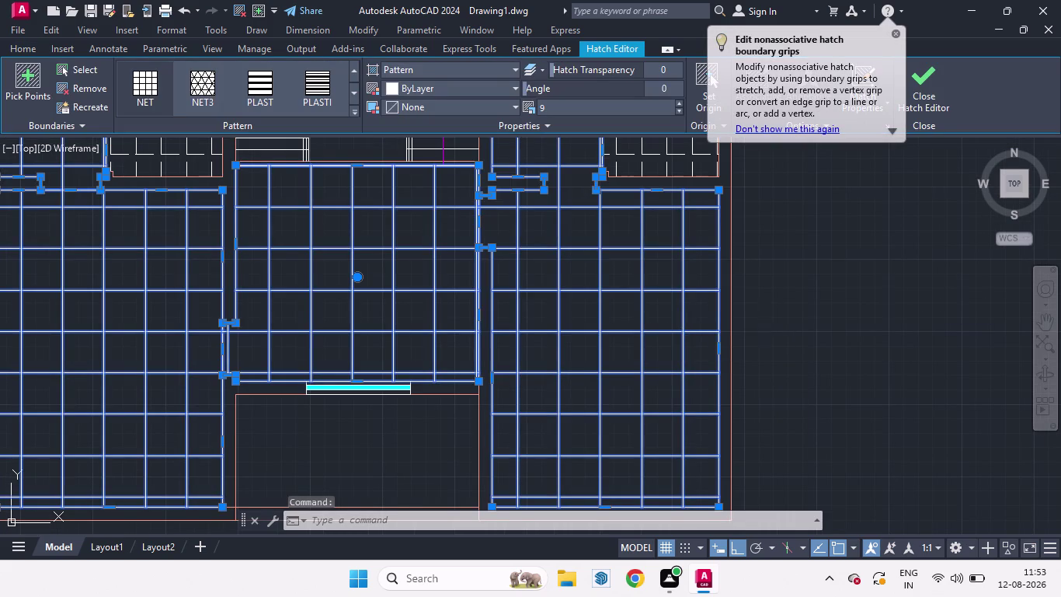
scroll(down, 3)
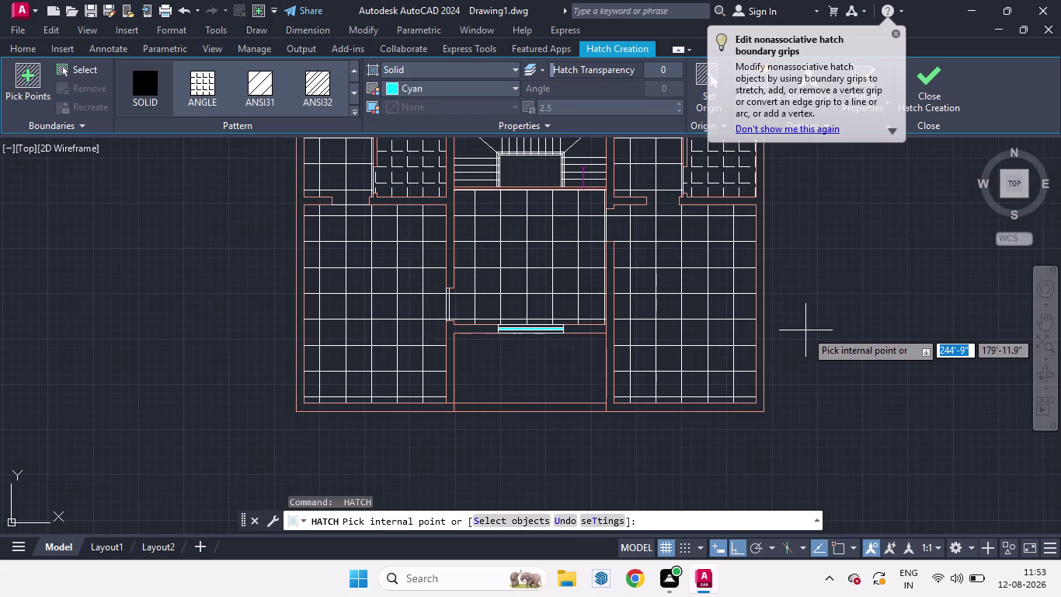
click(656, 296)
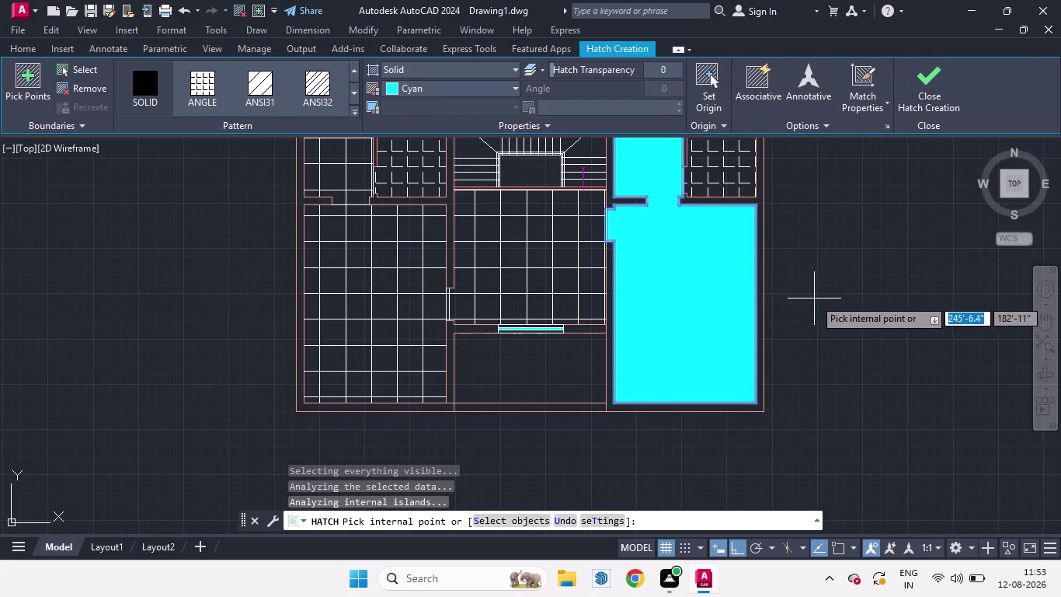
key(Escape)
key(ctrl+z)
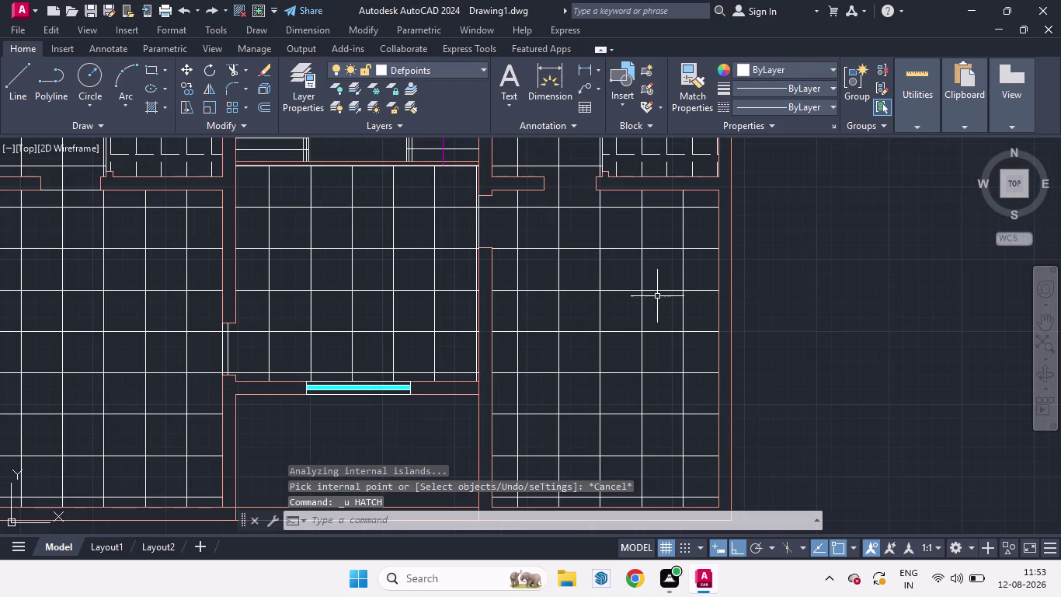
Select the grid fill covering the rooms and delete it.
click(677, 289)
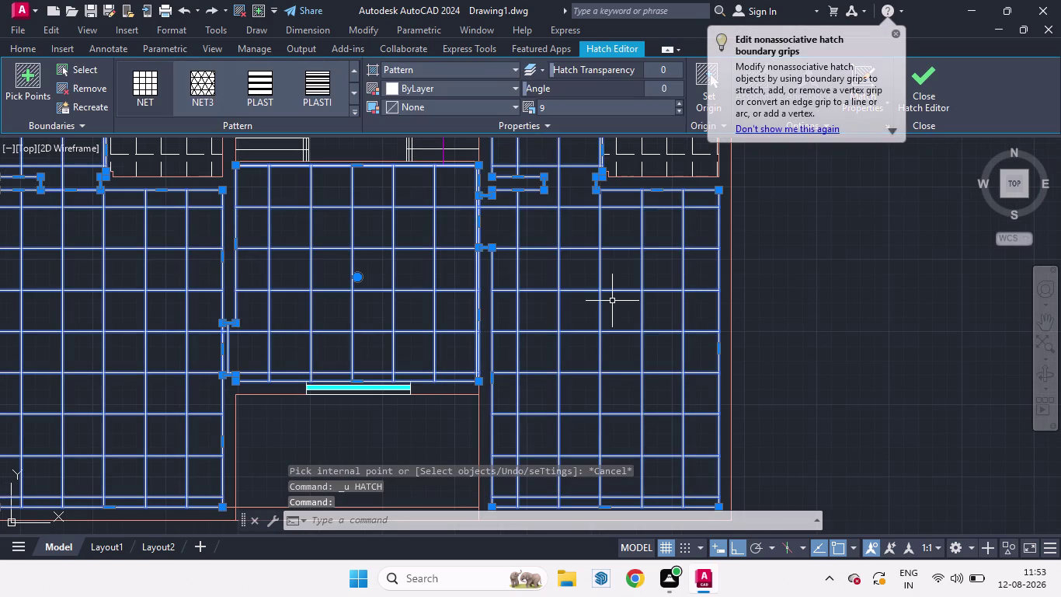
key(Delete)
scroll(down, 3)
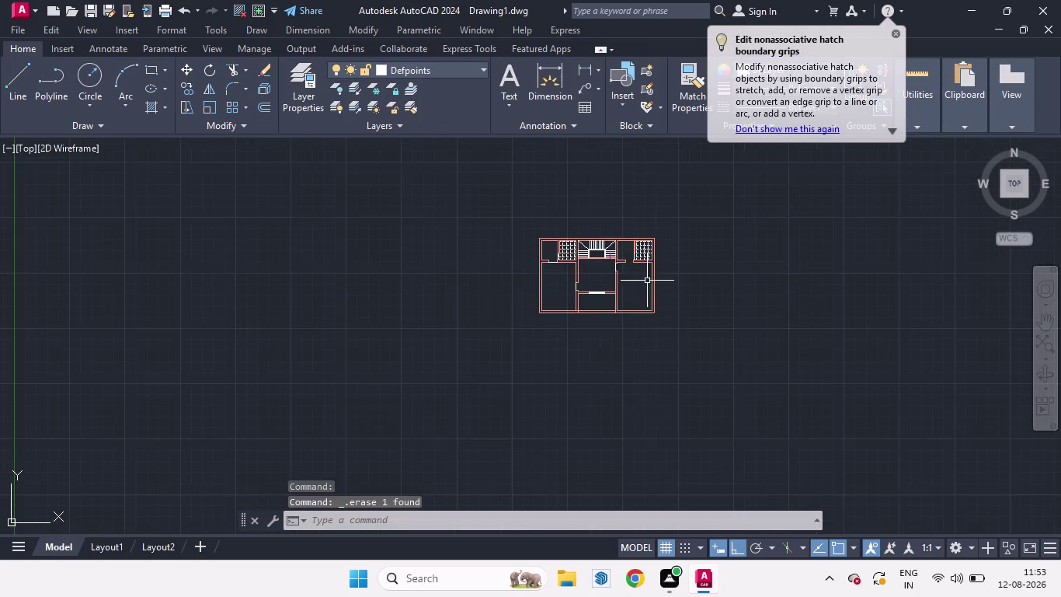
scroll(up, 3)
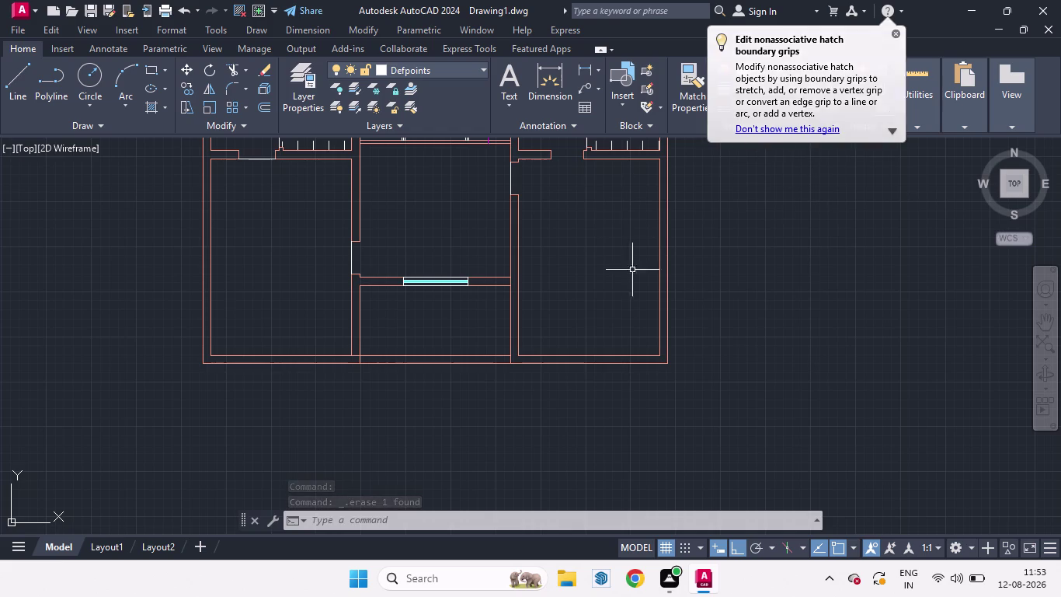
Insert the Bed - Queen block from Recent Blocks into the right-hand room.
key(i)
key(Return)
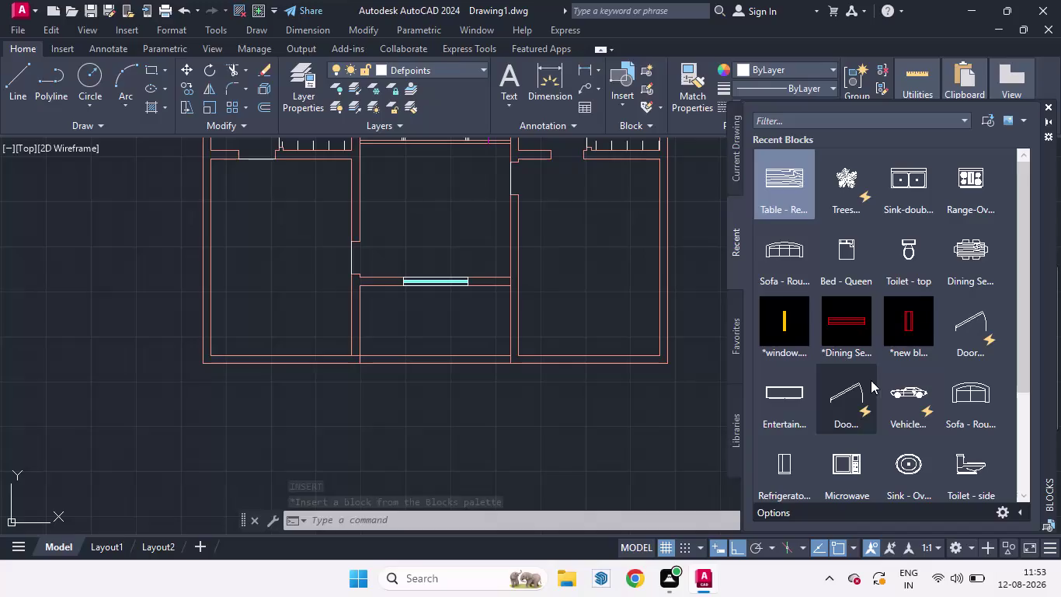
click(841, 255)
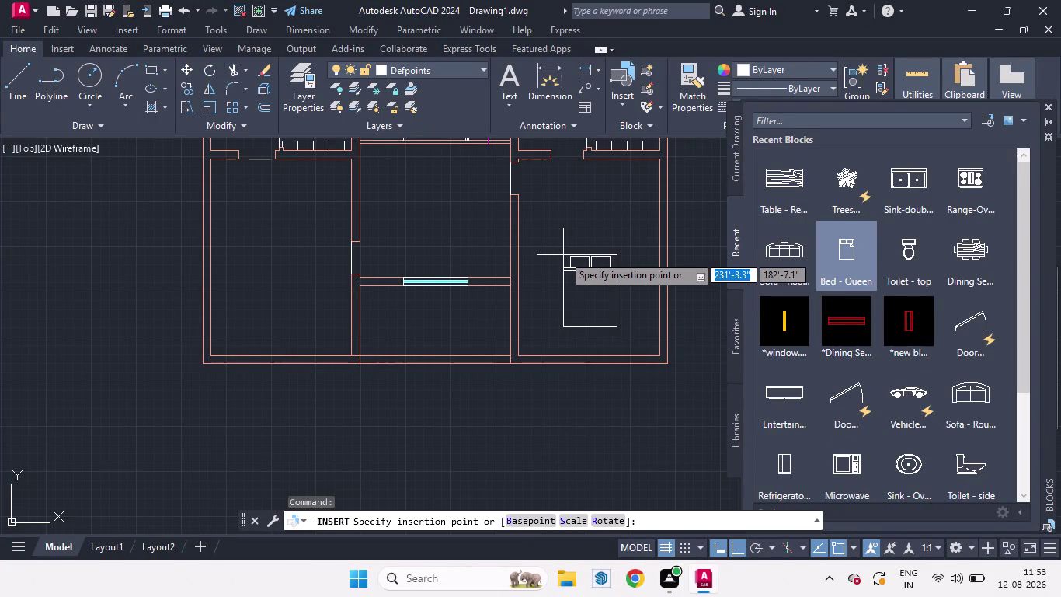
click(565, 244)
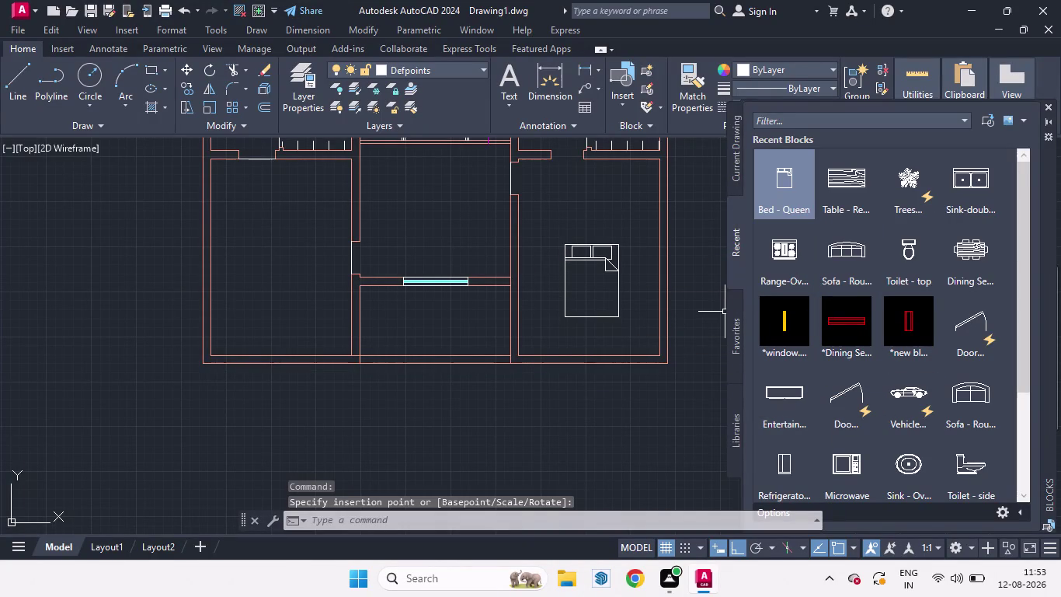
Rotate the bed 90° about its top-left corner.
key(r)
key(o)
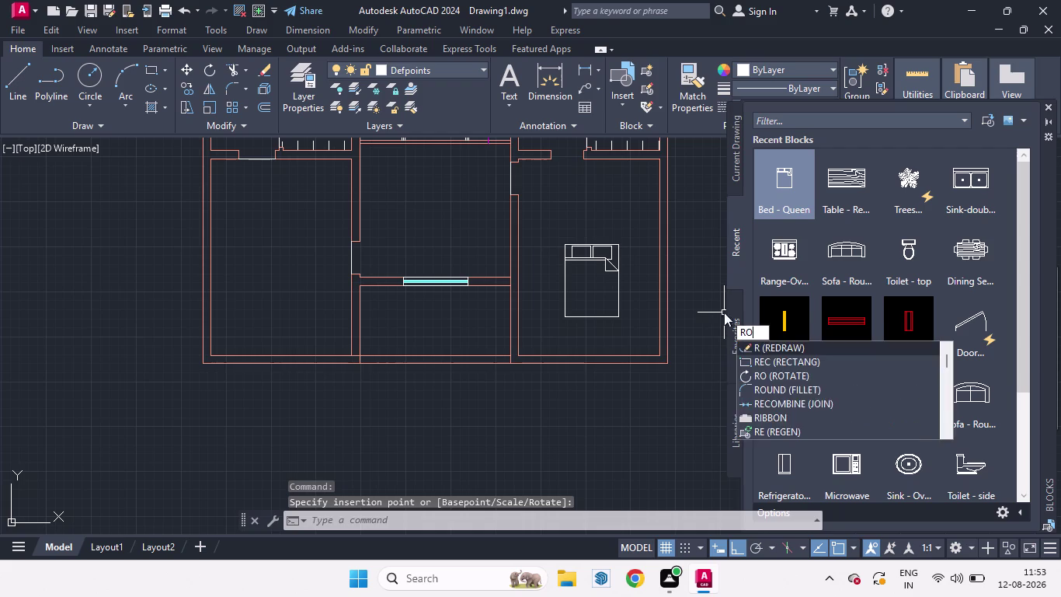
key(Return)
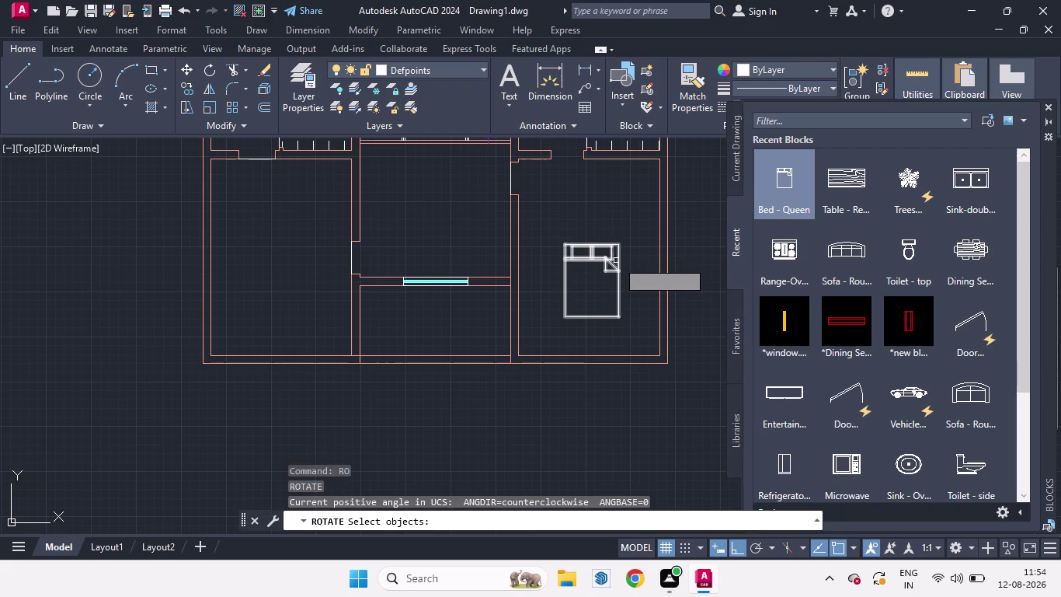
click(618, 260)
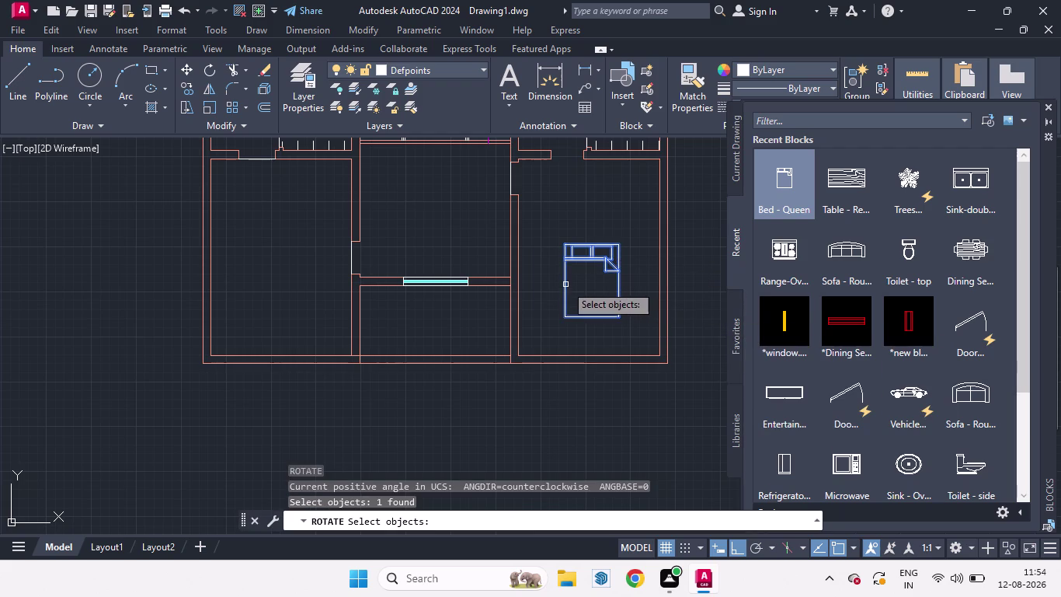
key(Return)
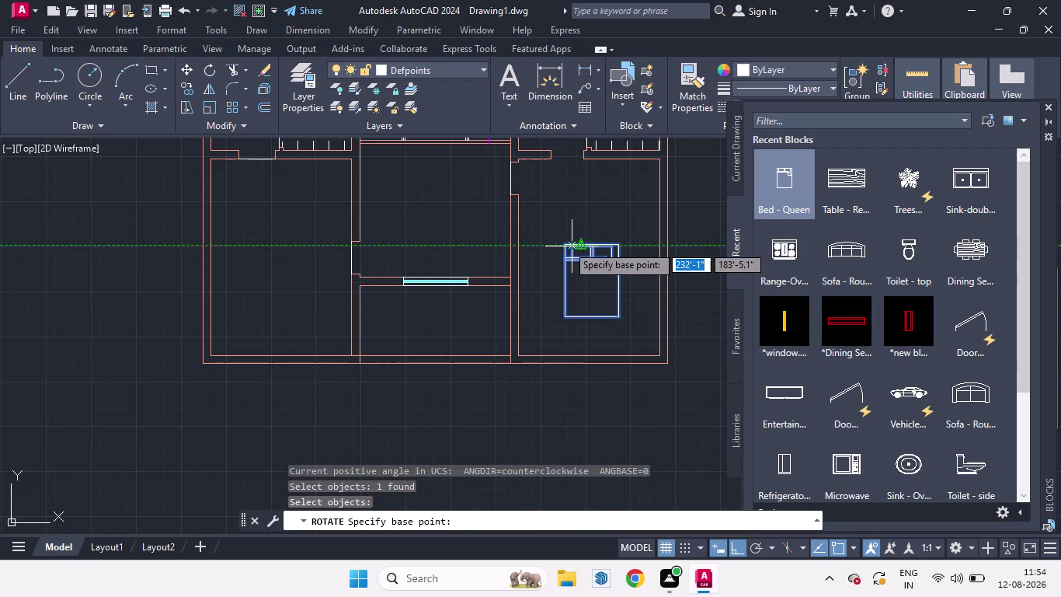
click(563, 244)
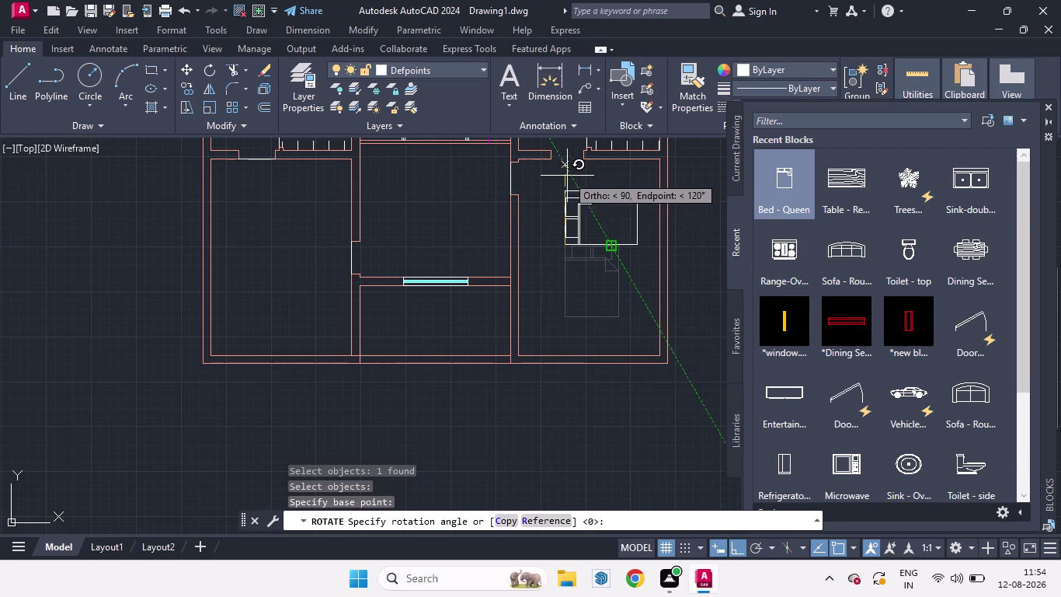
click(569, 152)
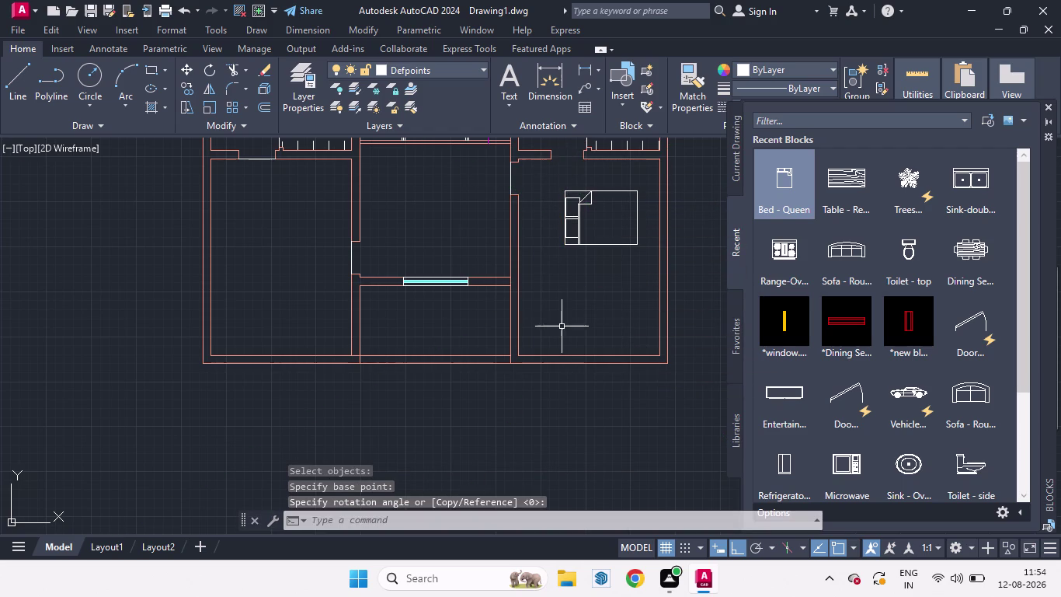
Window-select the rotated bed and start moving it.
click(611, 243)
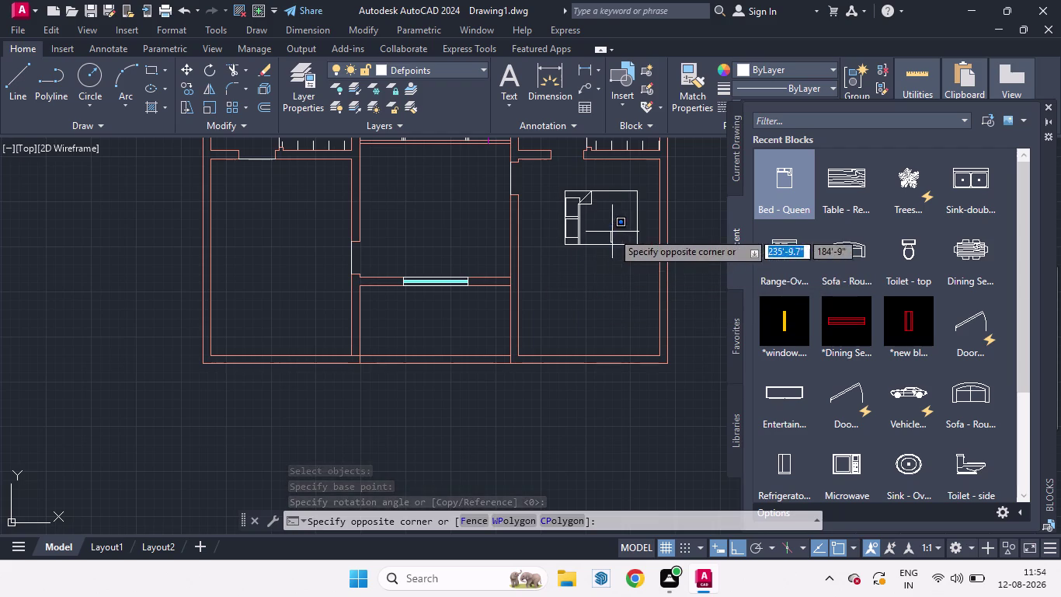
click(613, 231)
click(612, 244)
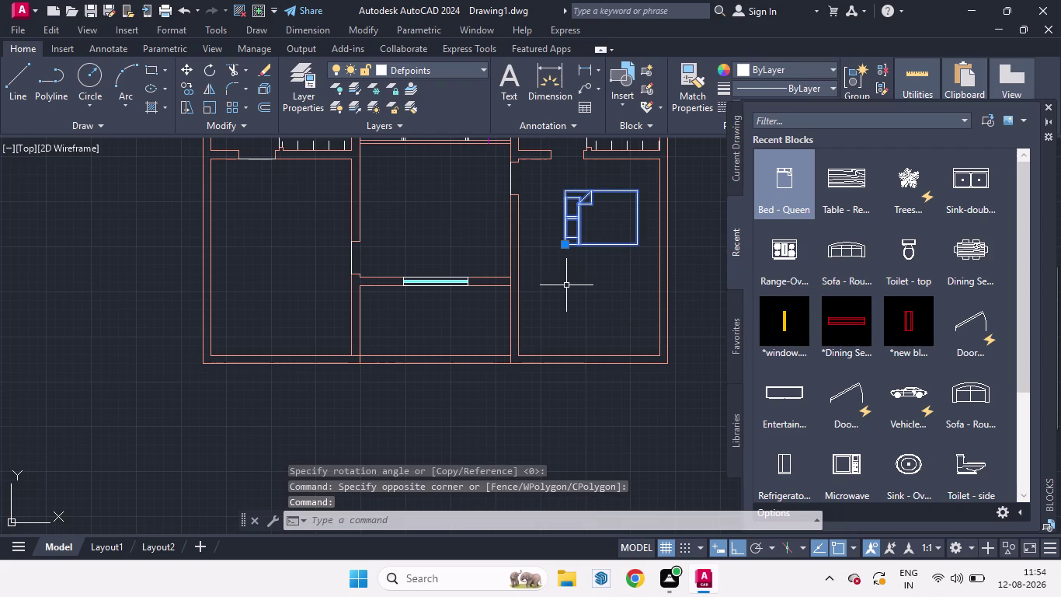
key(m)
key(Return)
Move the bed by its bottom-left corner onto the room's left wall.
click(568, 244)
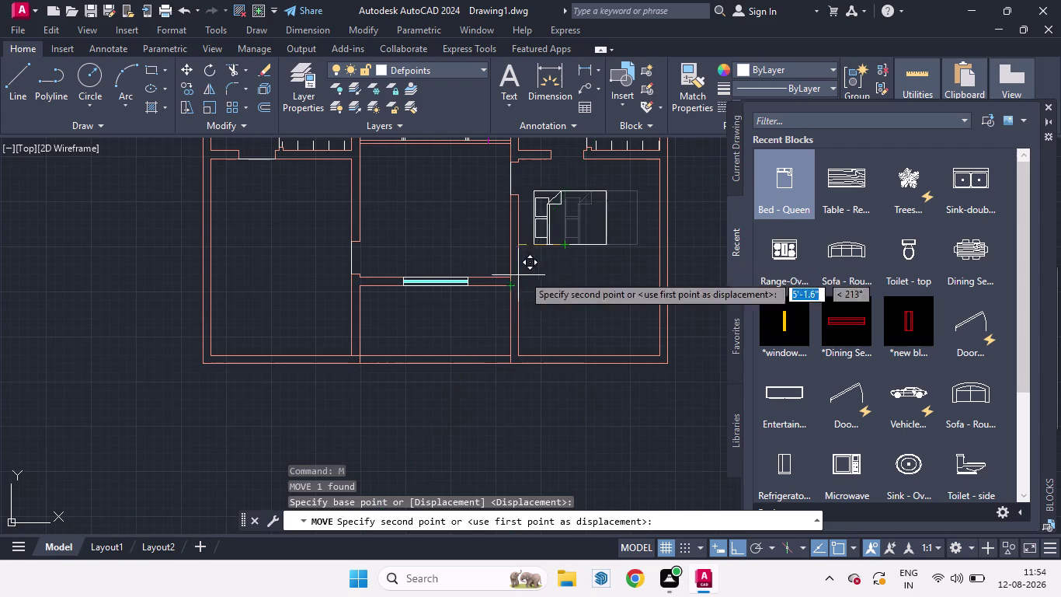
click(741, 548)
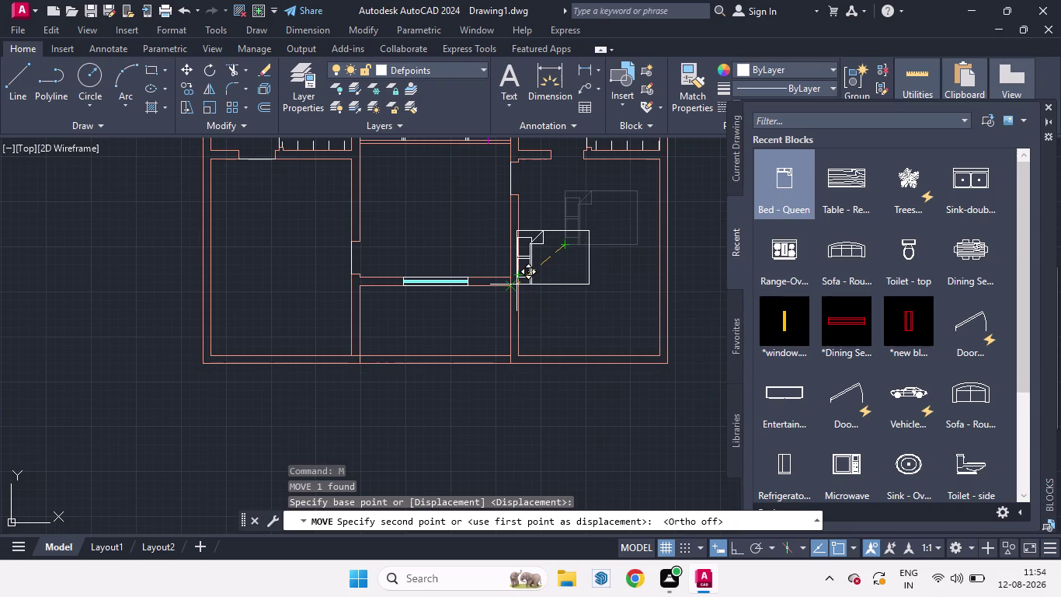
scroll(up, 3)
scroll(up, 3)
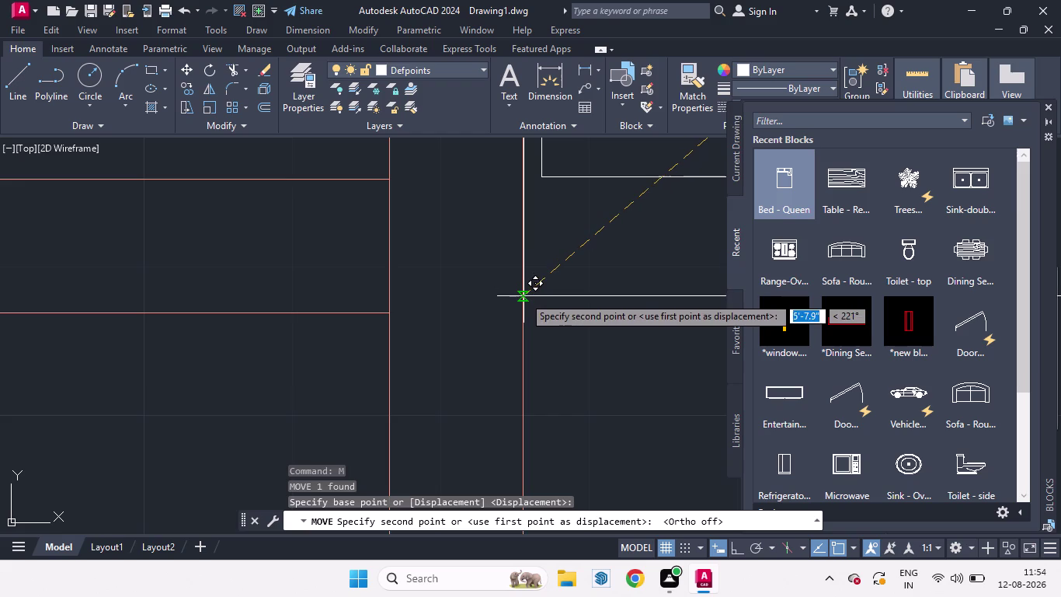
scroll(down, 3)
scroll(down, 3)
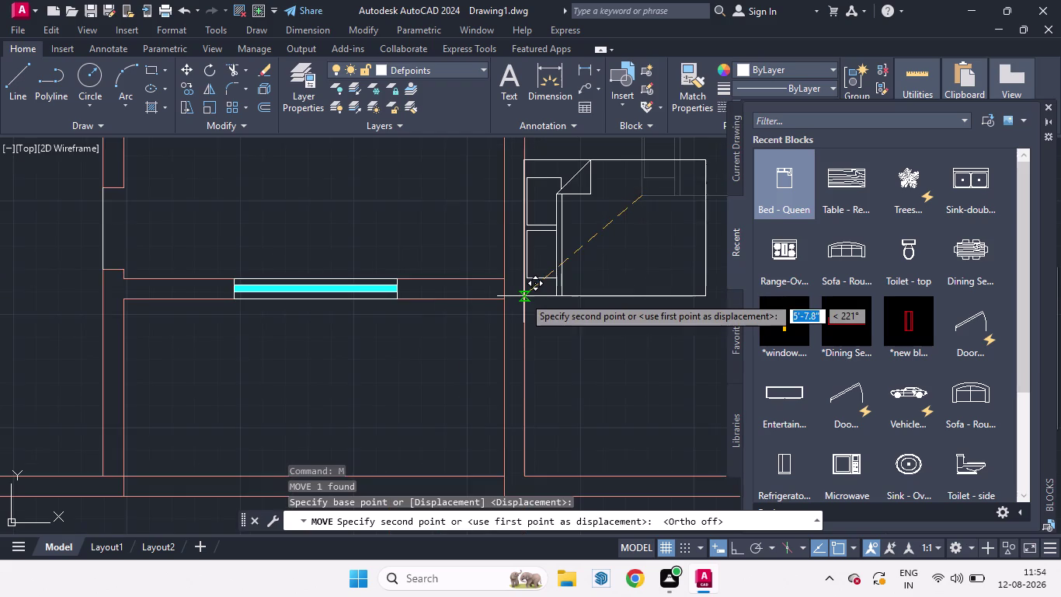
scroll(down, 3)
scroll(up, 3)
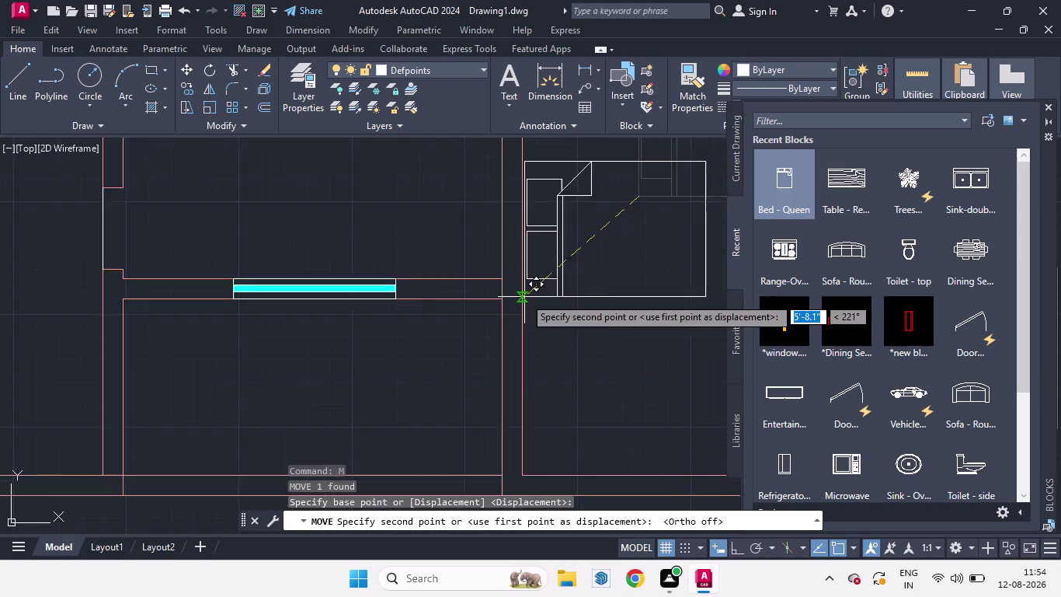
scroll(up, 3)
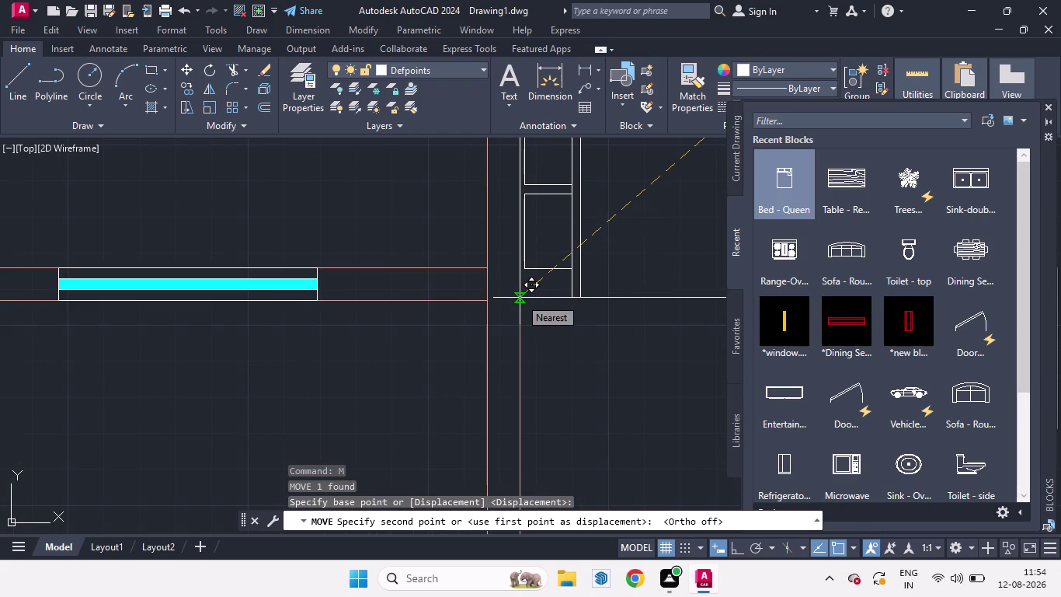
click(520, 298)
scroll(down, 3)
scroll(down, 3)
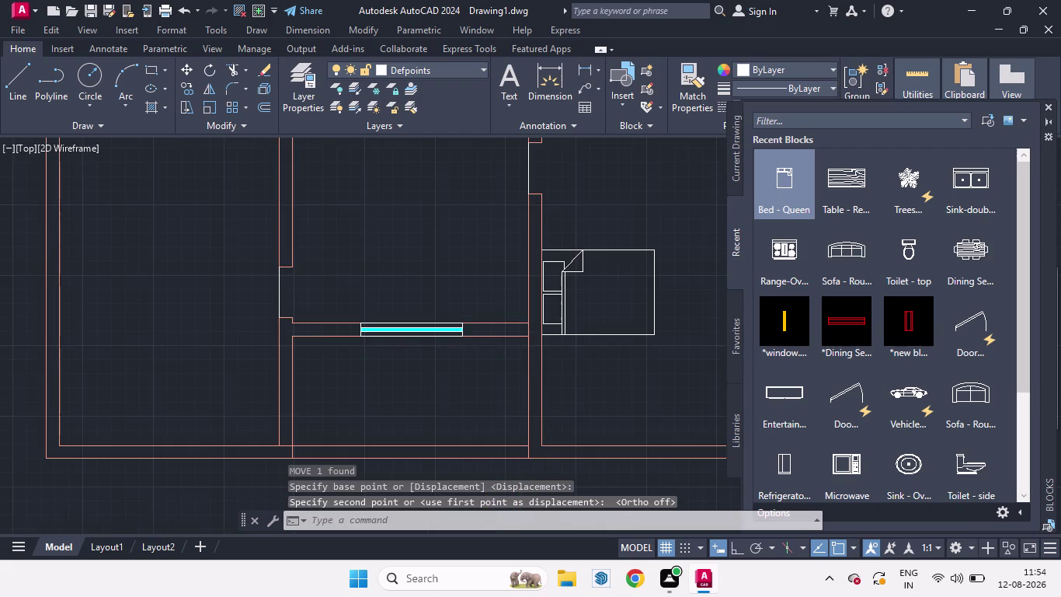
scroll(up, 3)
Nudge the bed against the left wall with a second move and redraw the display.
click(568, 320)
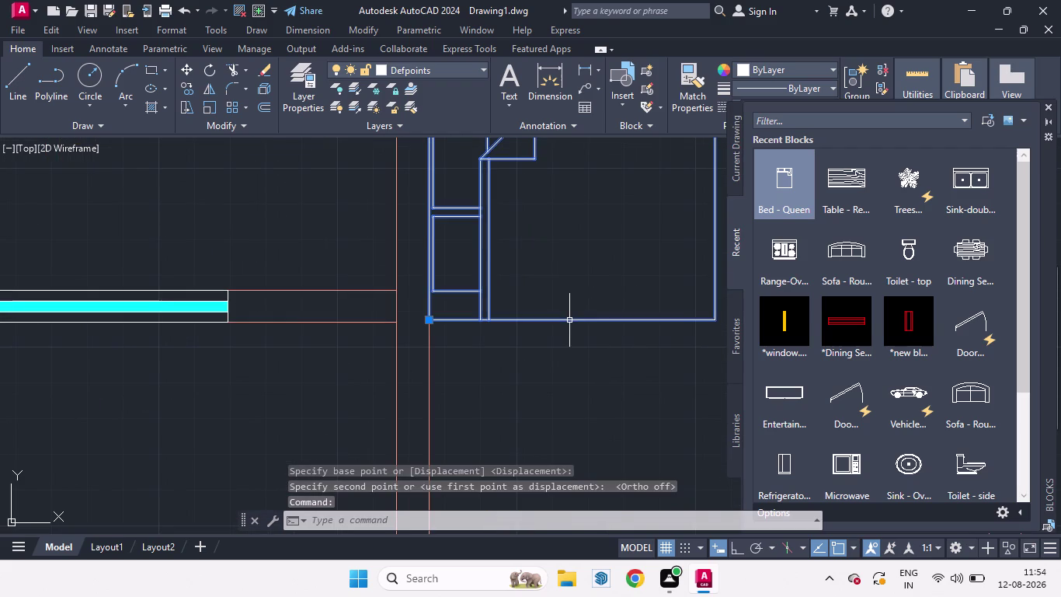
key(m)
key(Return)
click(568, 345)
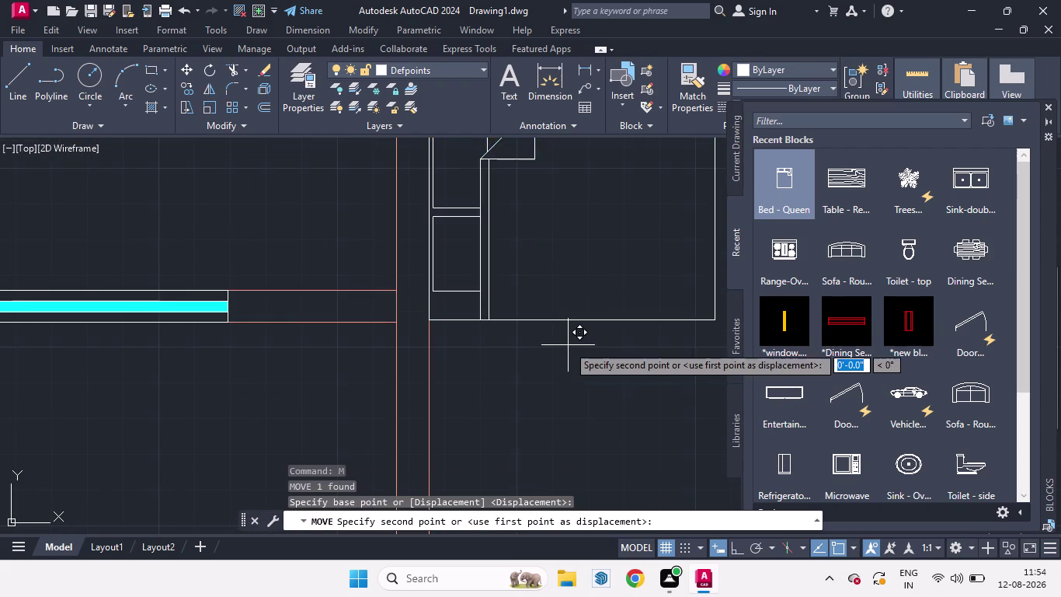
click(577, 344)
scroll(down, 3)
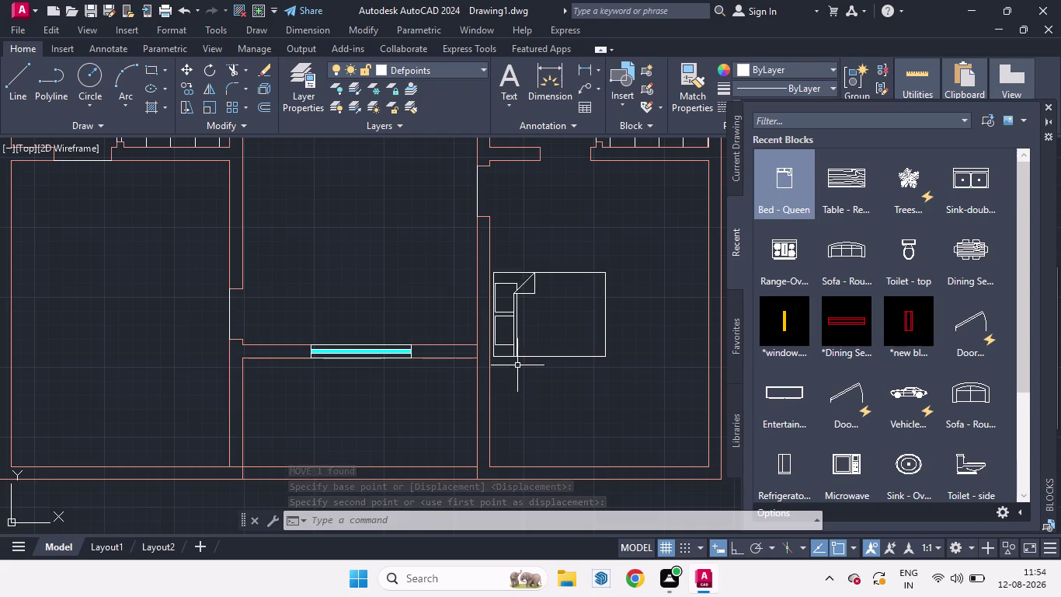
scroll(up, 3)
scroll(down, 3)
scroll(up, 3)
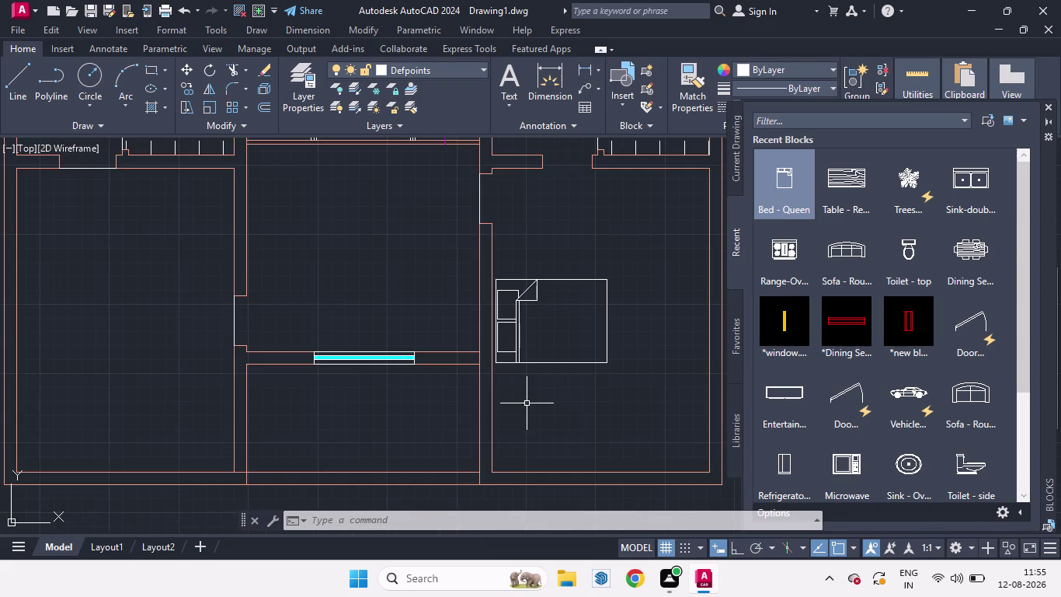
key(r)
key(Return)
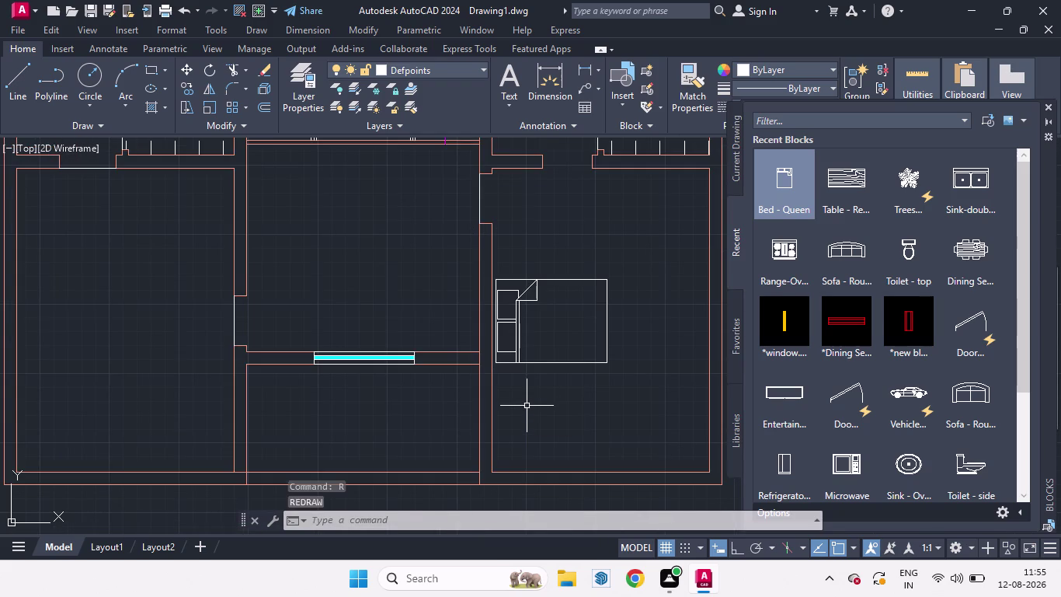
scroll(up, 3)
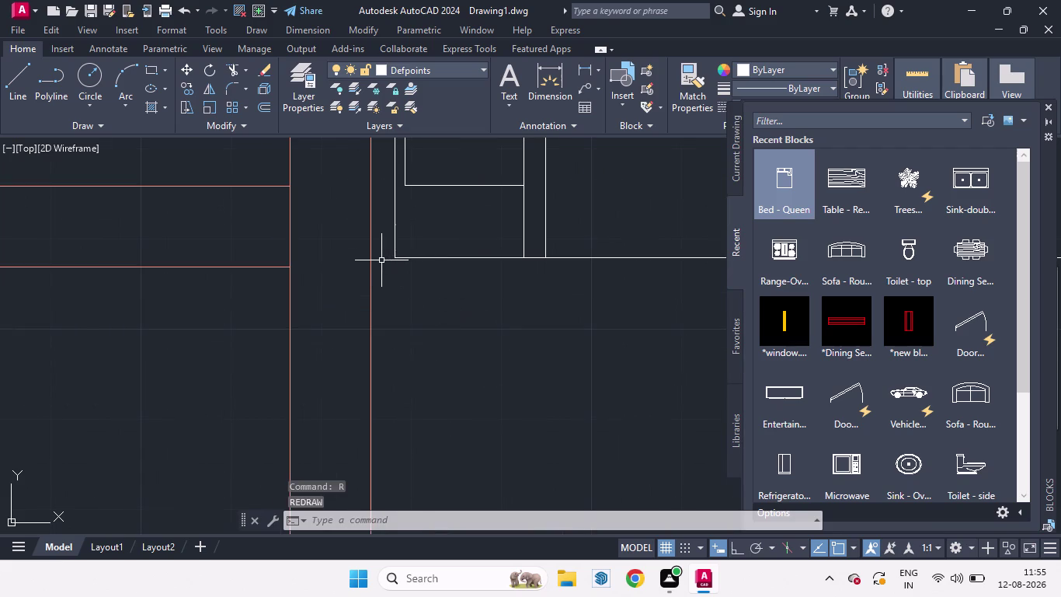
Draw a small square bedside table with RECTANG beside the bed.
text(REC)
key(Return)
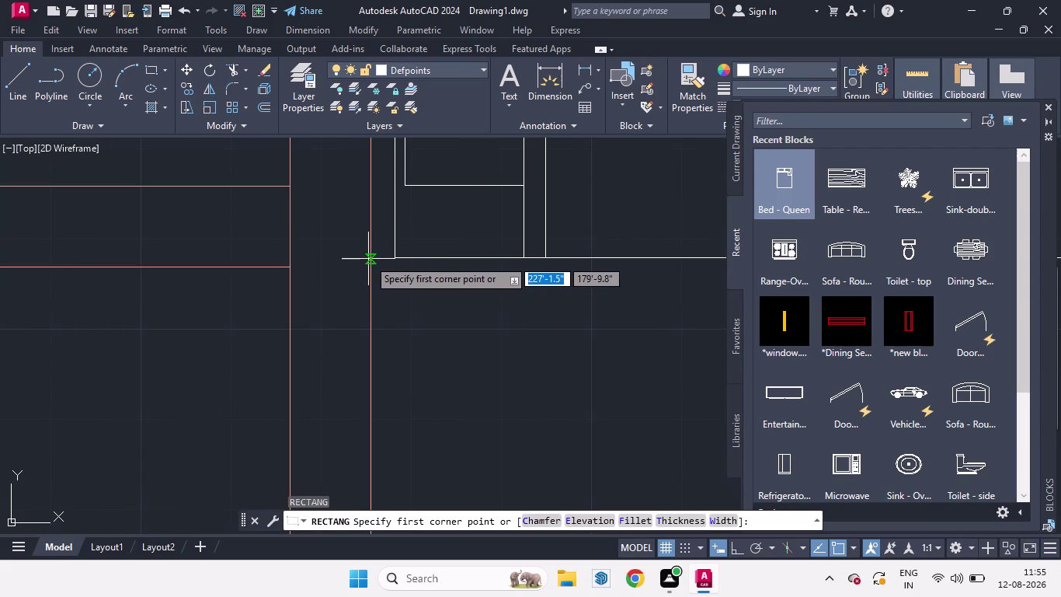
click(371, 258)
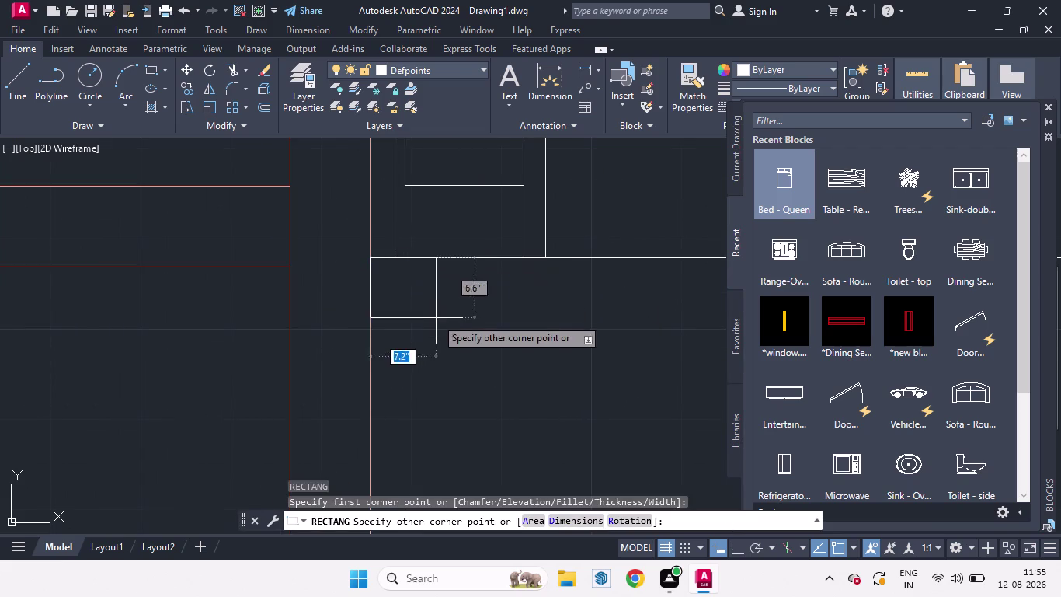
scroll(down, 3)
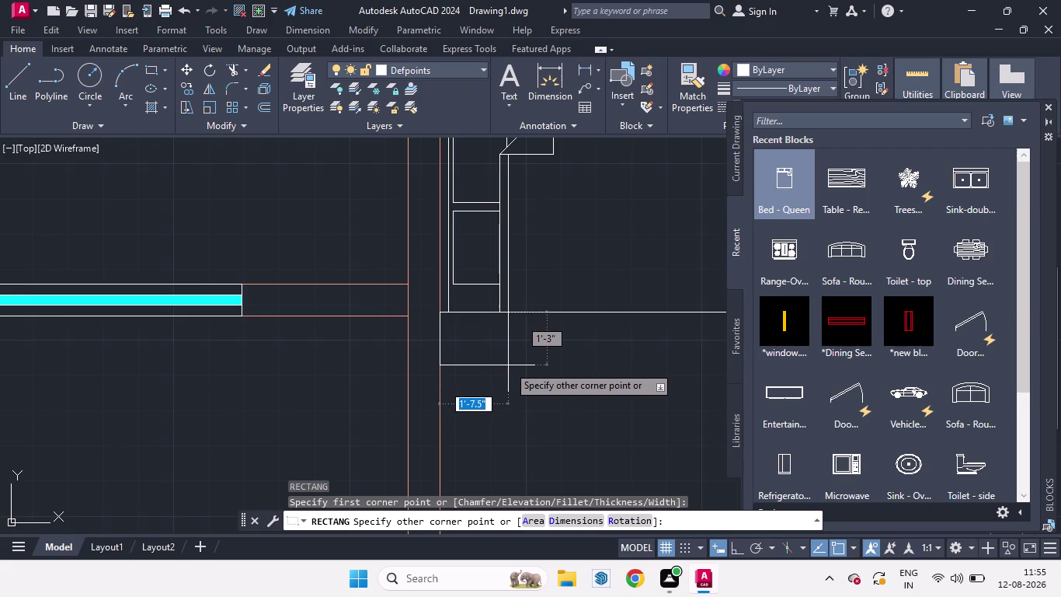
scroll(down, 3)
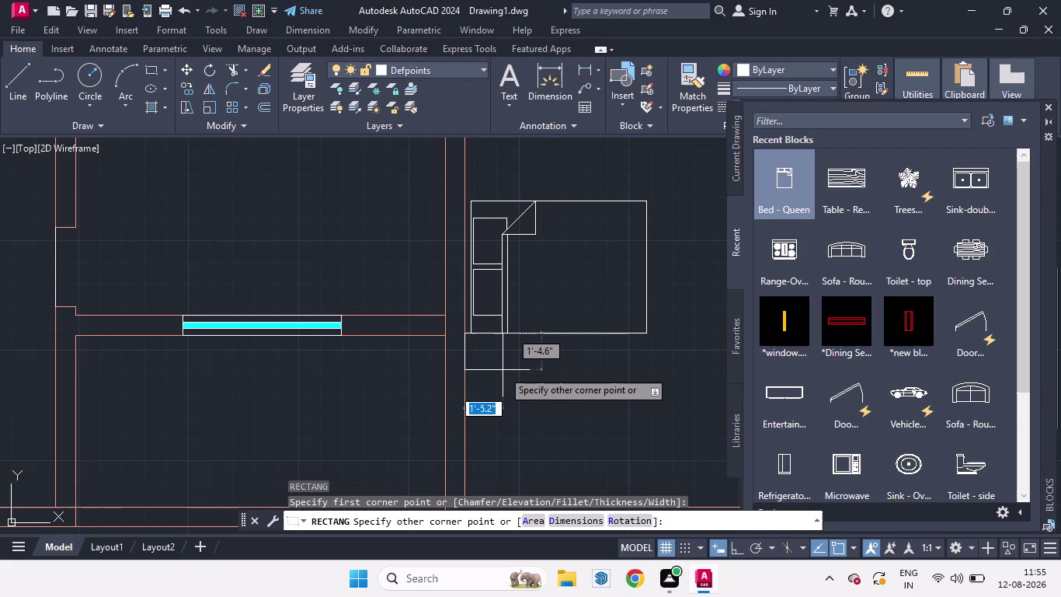
click(503, 370)
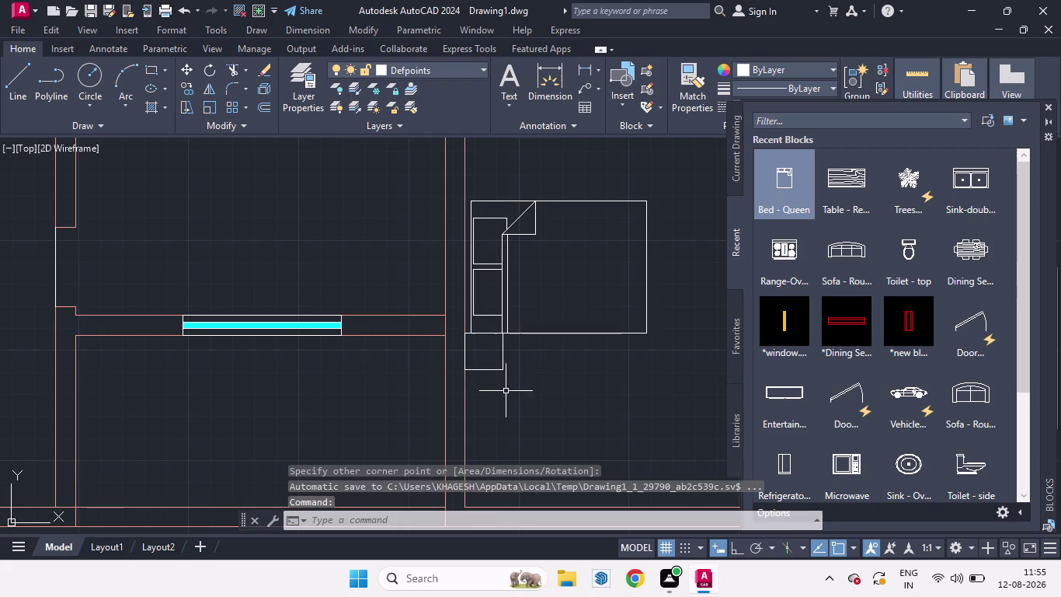
Copy the square with Ortho on to the other side of the bed's head.
click(502, 352)
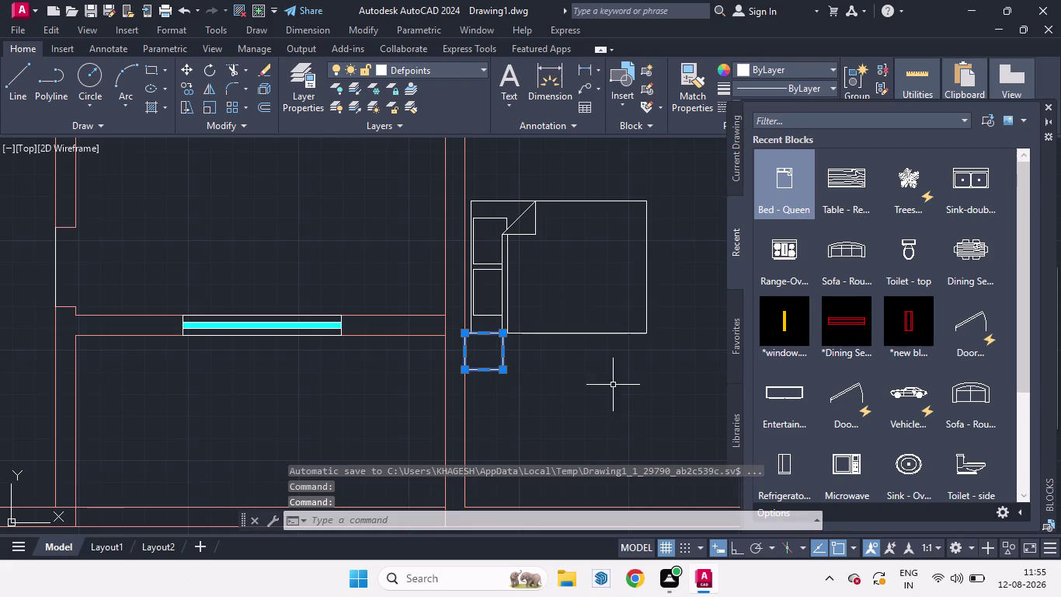
key(c)
key(o)
key(Return)
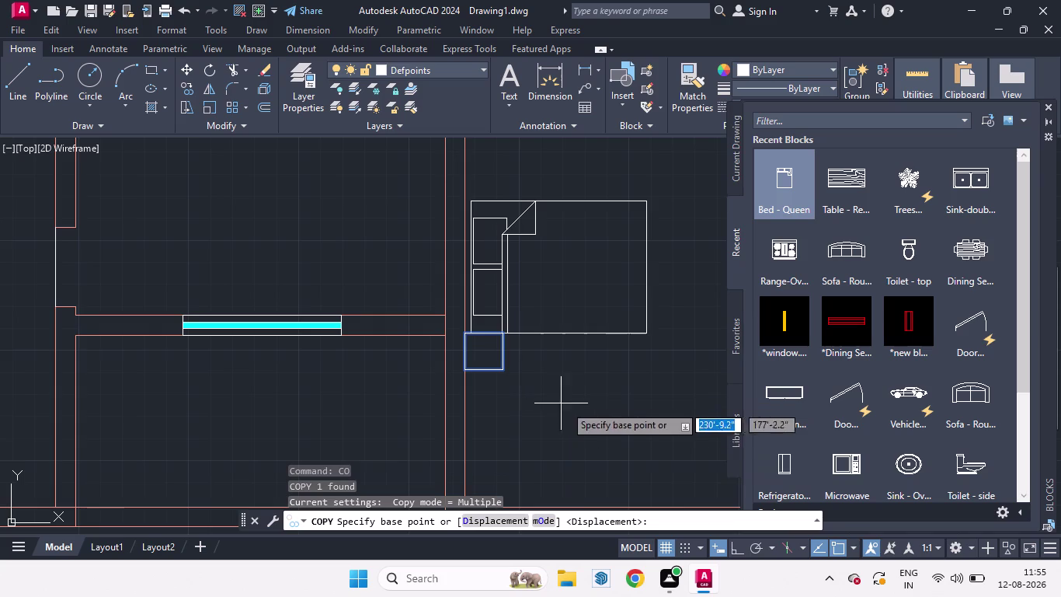
click(737, 545)
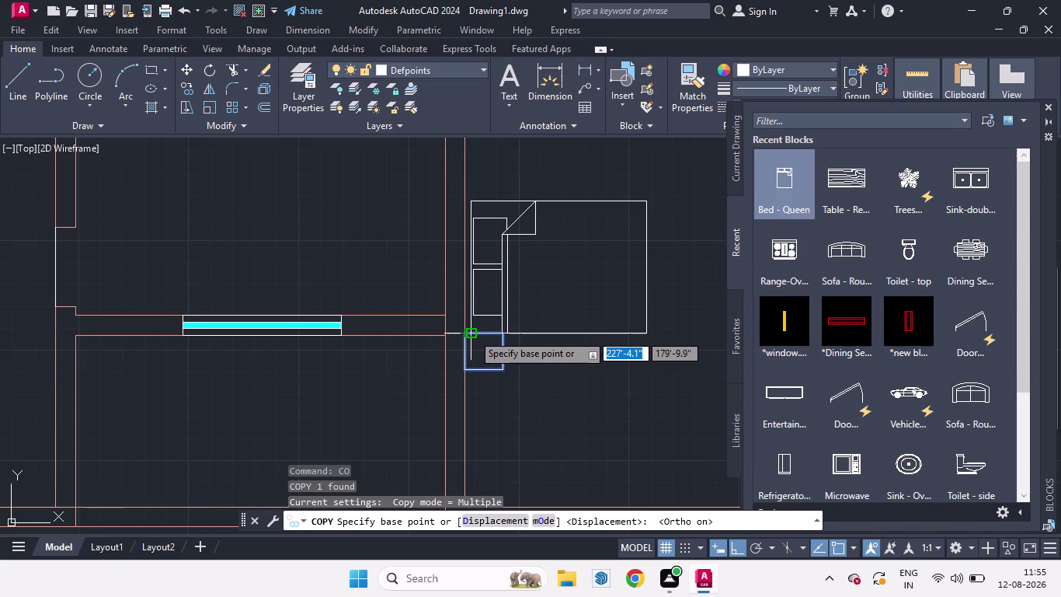
click(461, 334)
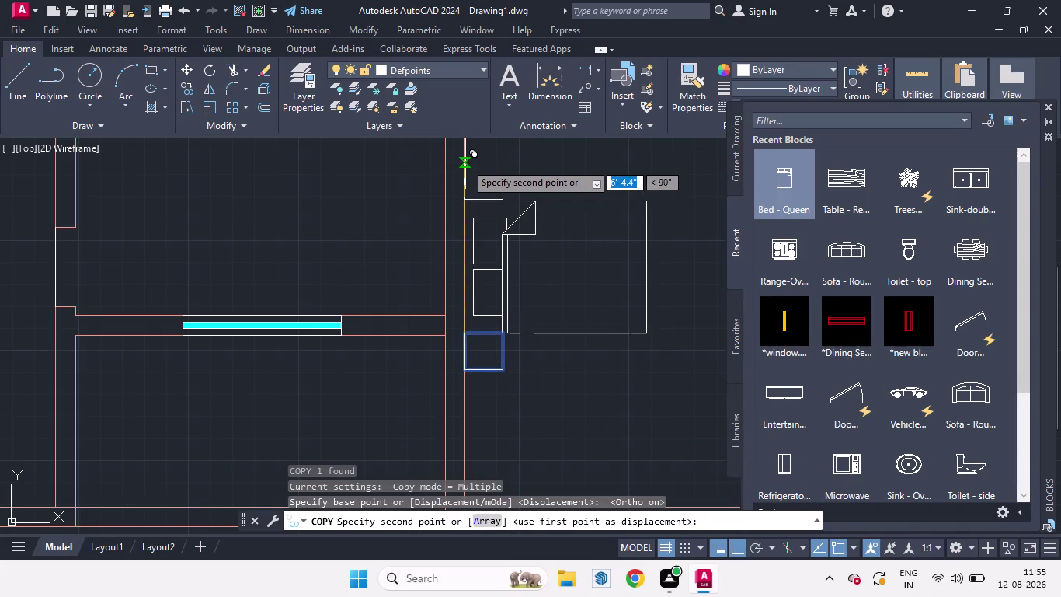
scroll(up, 3)
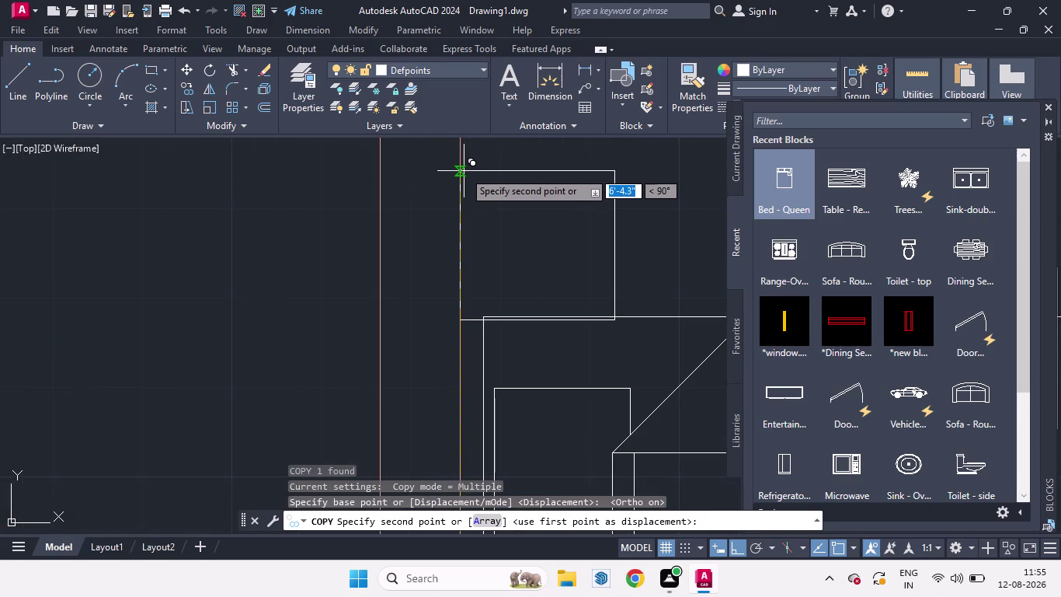
click(464, 167)
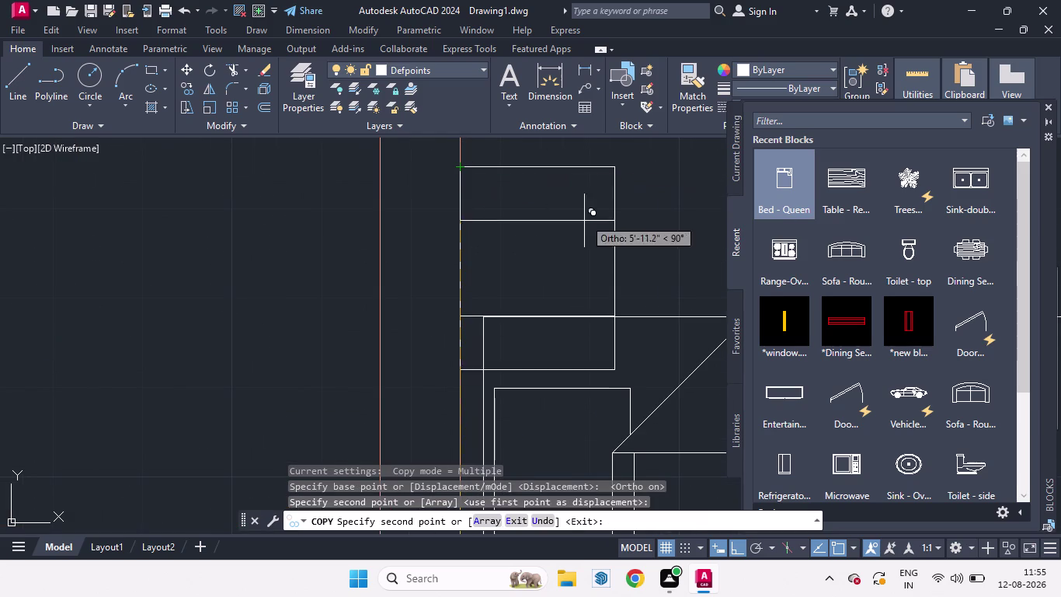
key(space)
key(space)
scroll(up, 3)
scroll(down, 3)
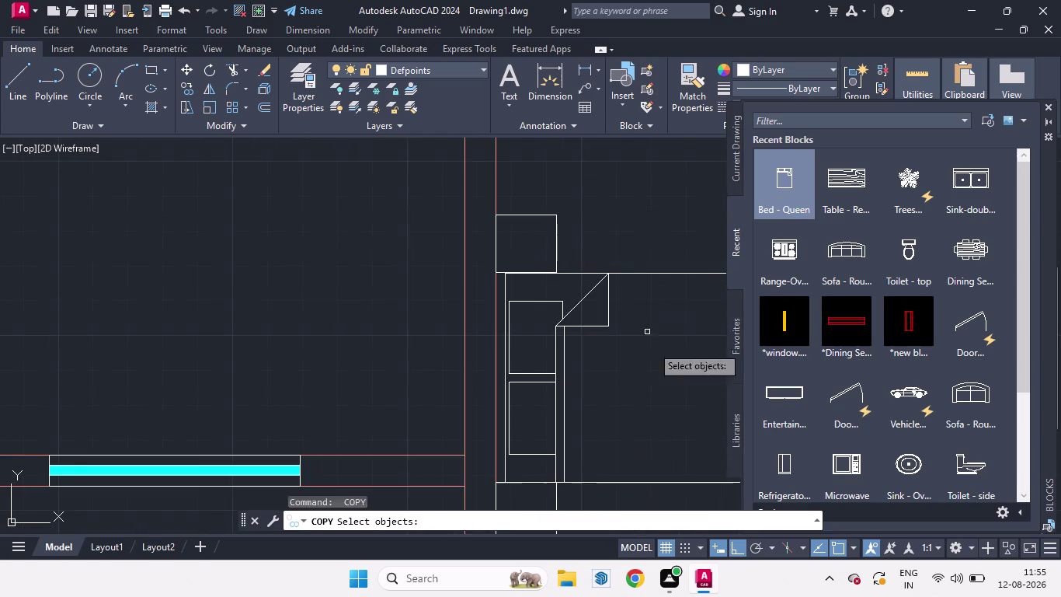
scroll(down, 3)
key(space)
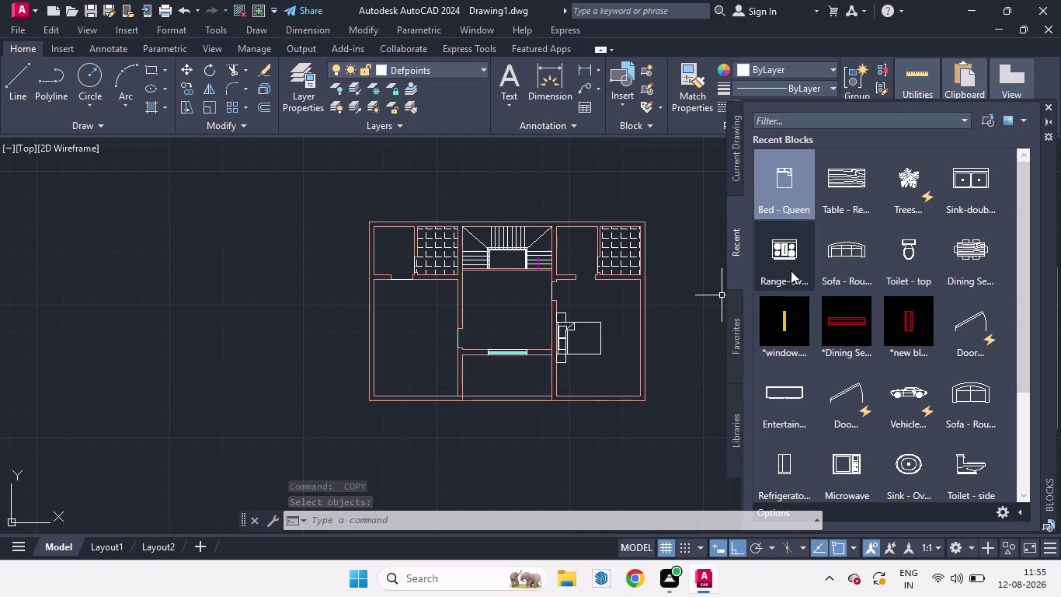
Drag the Sofa - Round block into the drawing and rotate it 180°.
drag(854, 258, 793, 374)
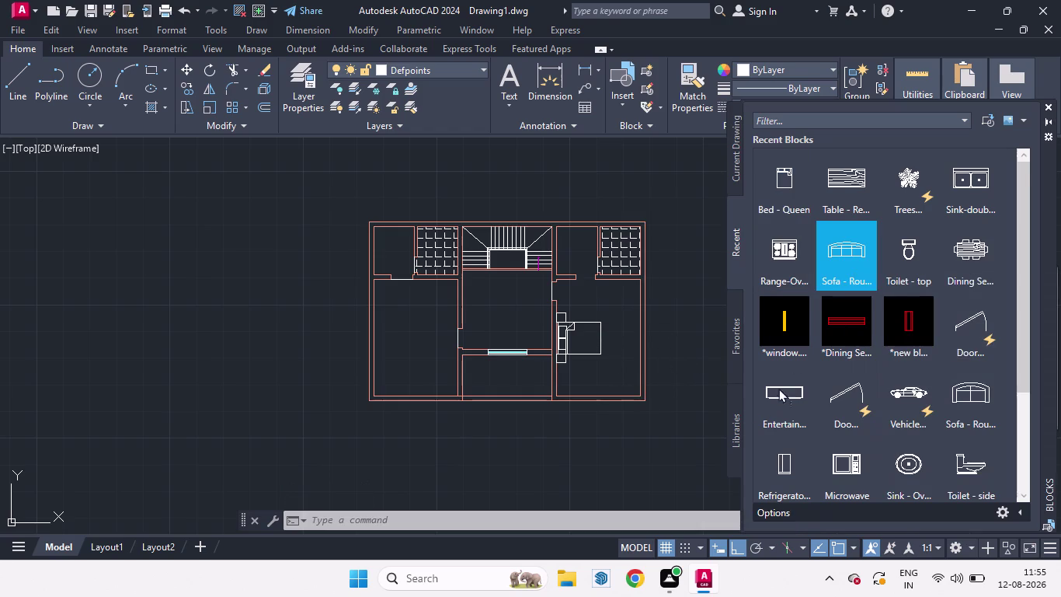
drag(793, 374, 559, 432)
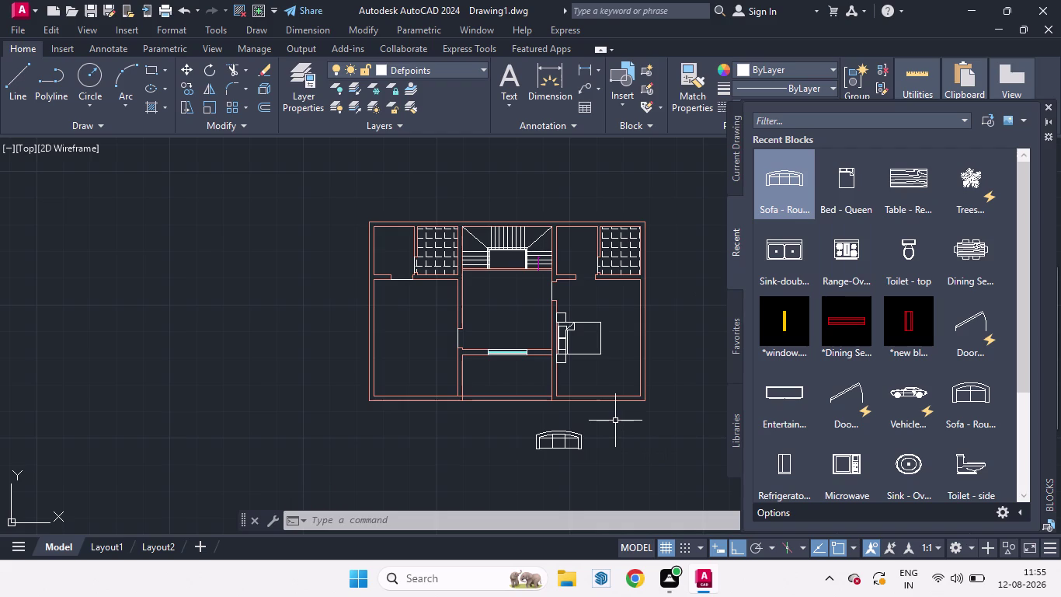
click(558, 444)
click(567, 431)
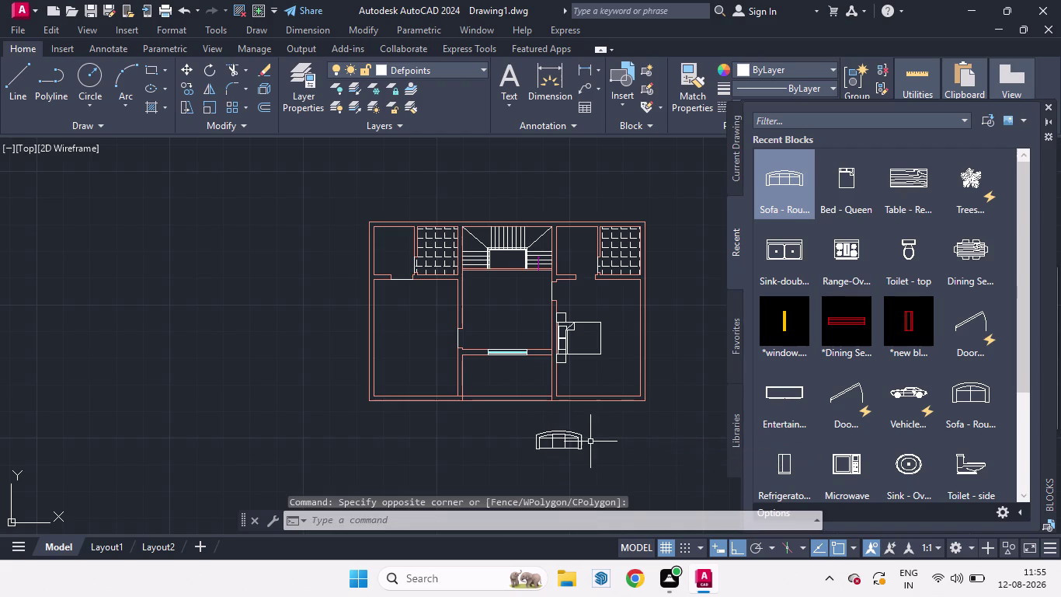
click(580, 434)
text(R)
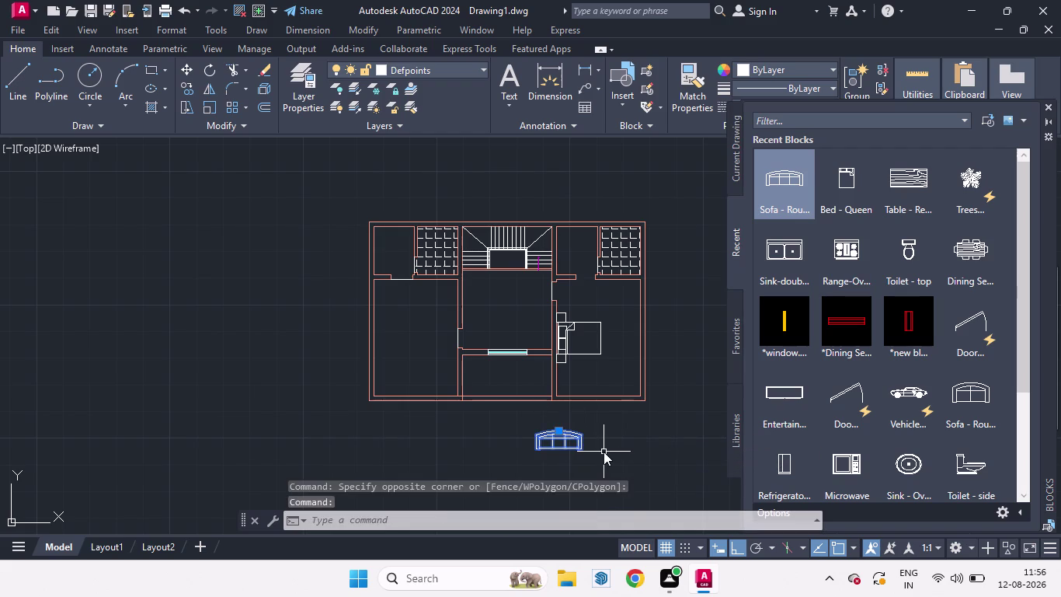
text(O)
key(Return)
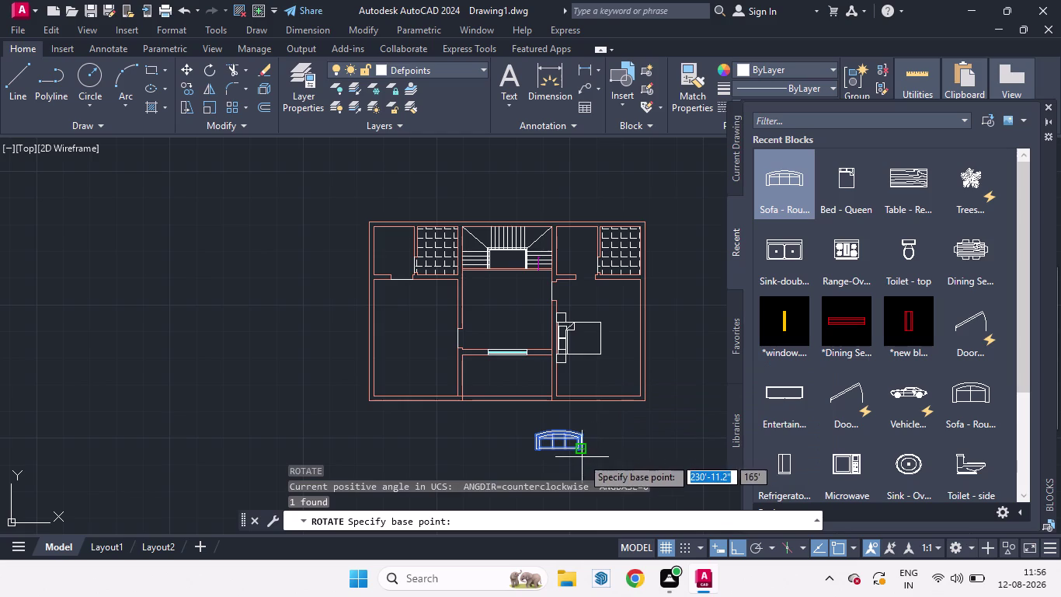
click(582, 457)
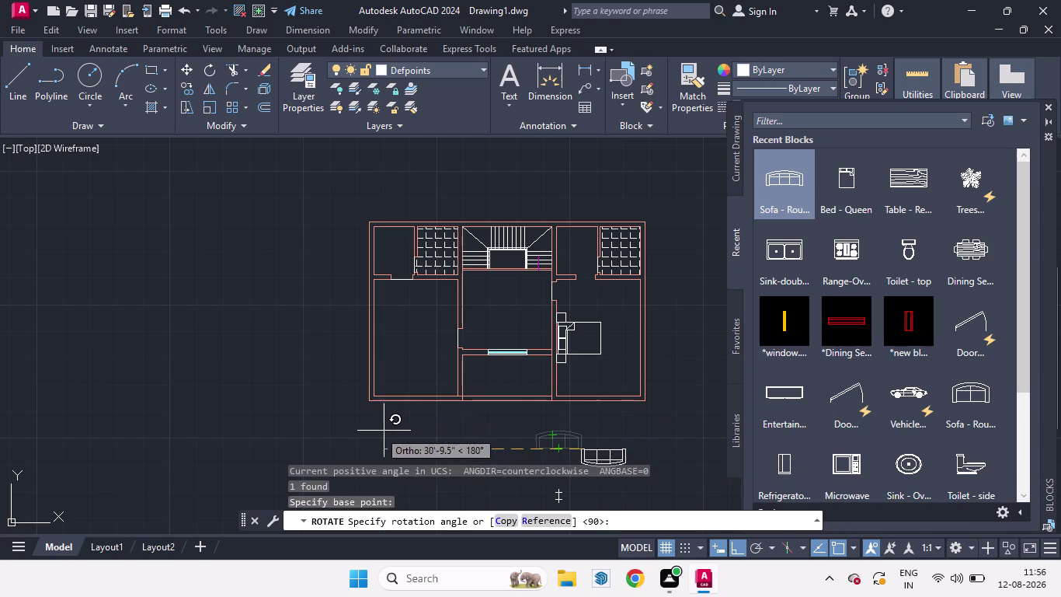
drag(145, 419, 135, 418)
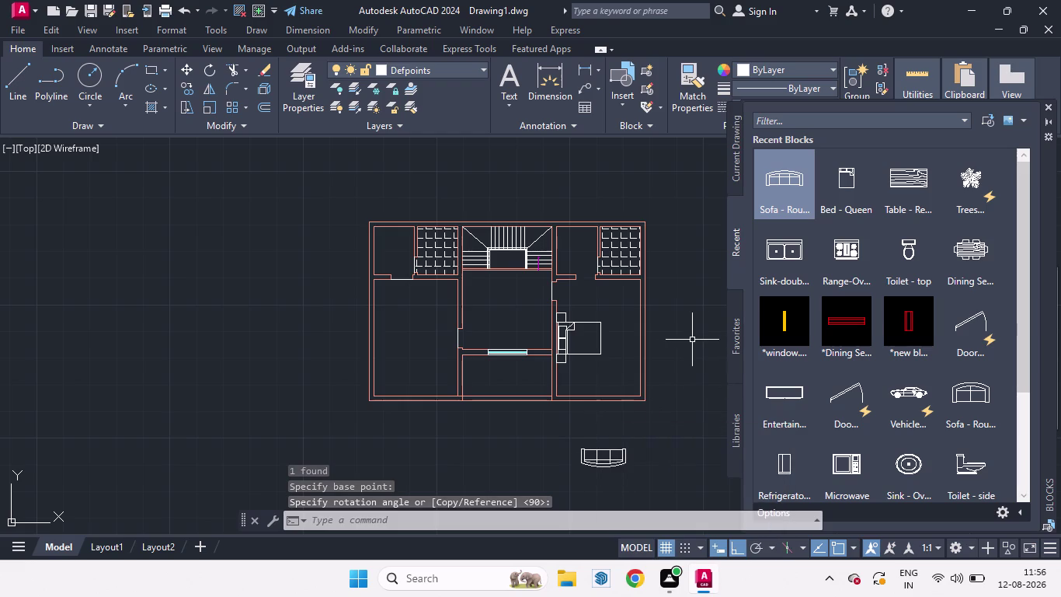
Move the sofa with Ortho off into the room below the bed.
click(617, 459)
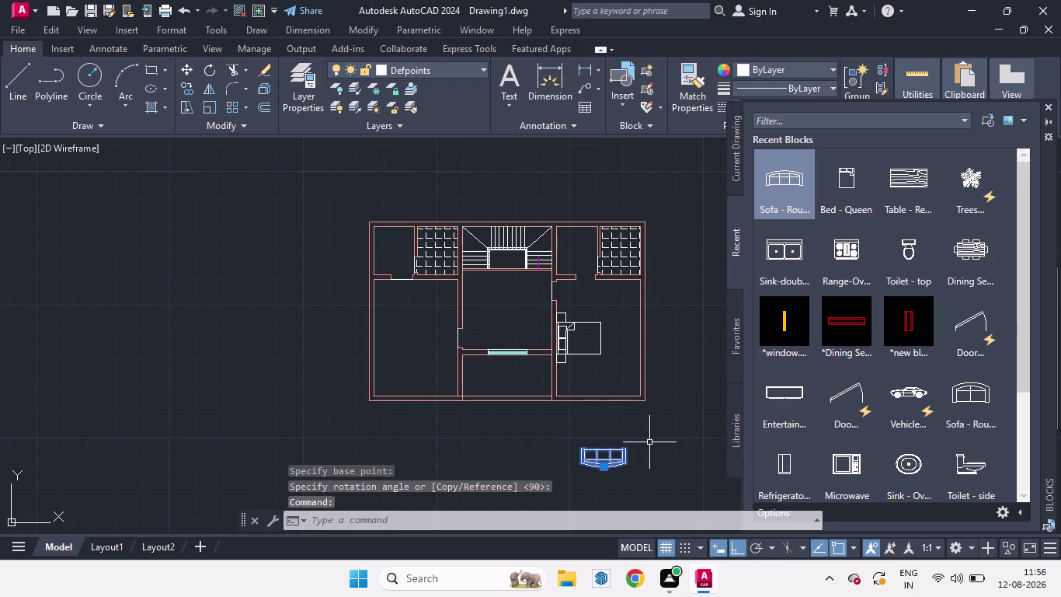
key(m)
key(Return)
click(624, 443)
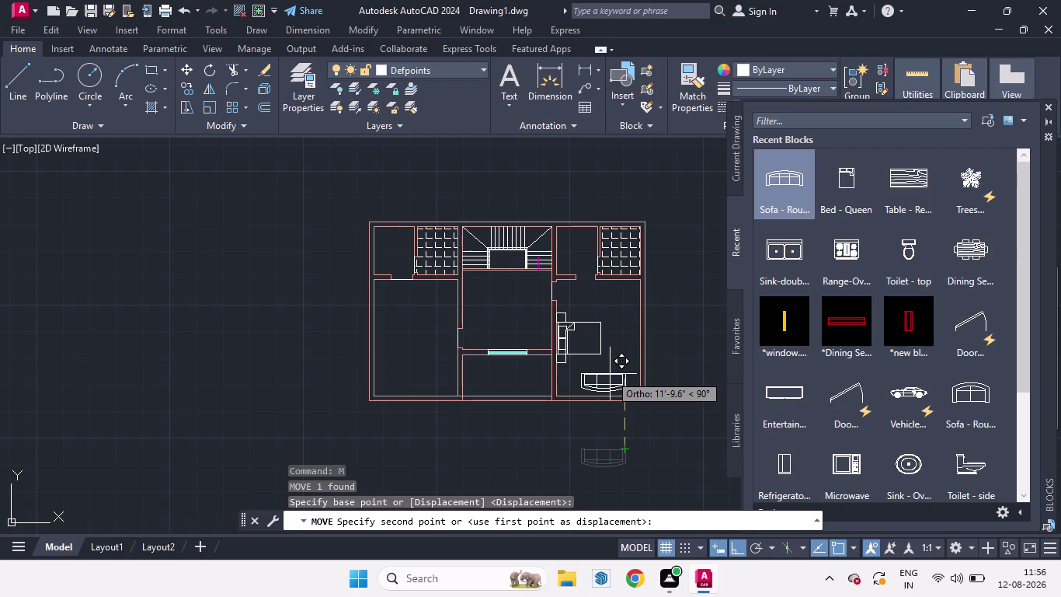
click(741, 544)
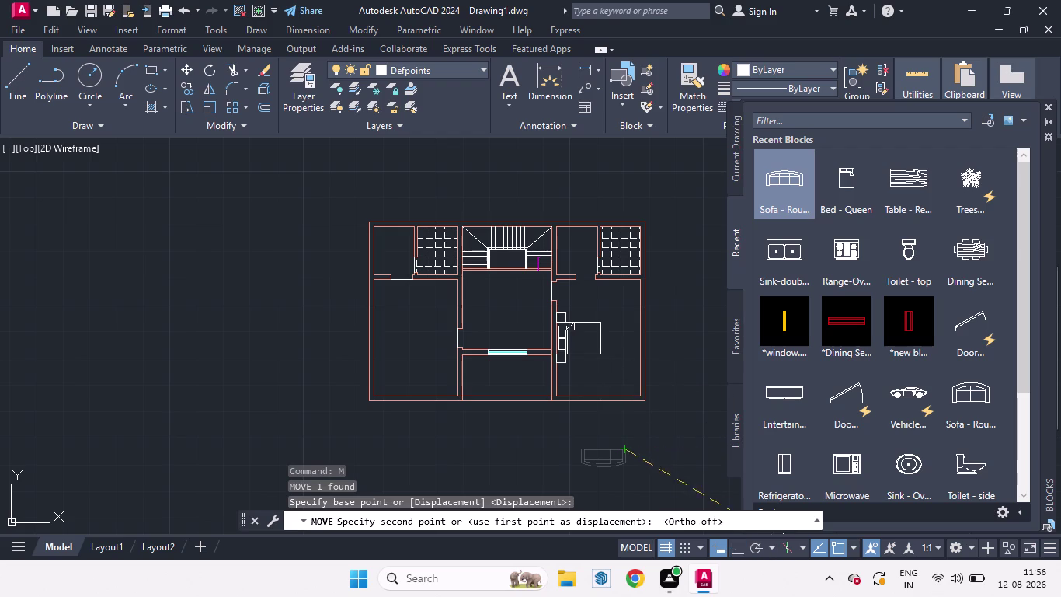
scroll(up, 3)
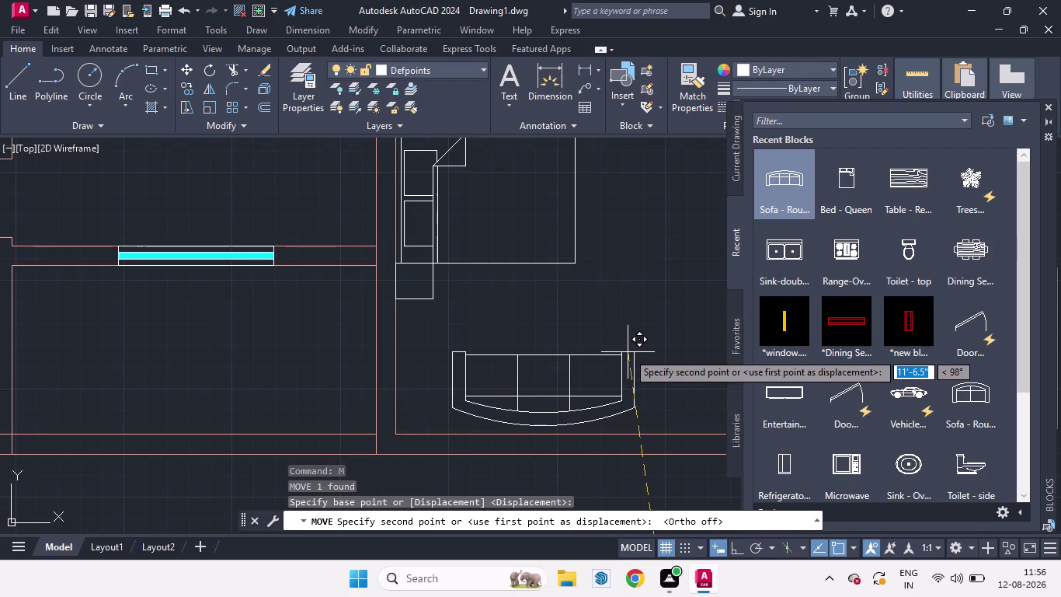
click(627, 352)
scroll(down, 3)
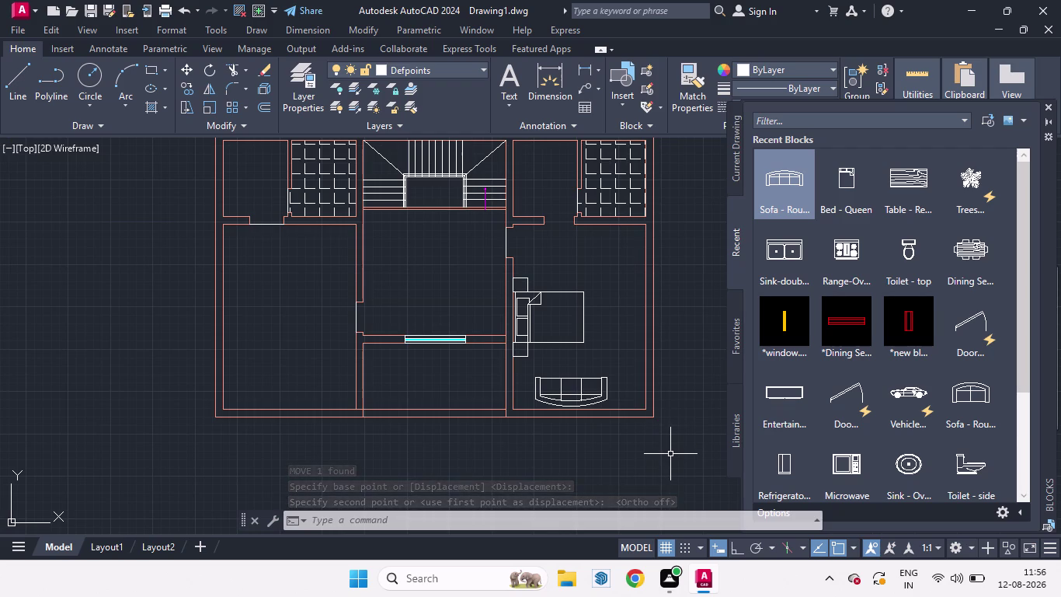
click(562, 387)
text(S)
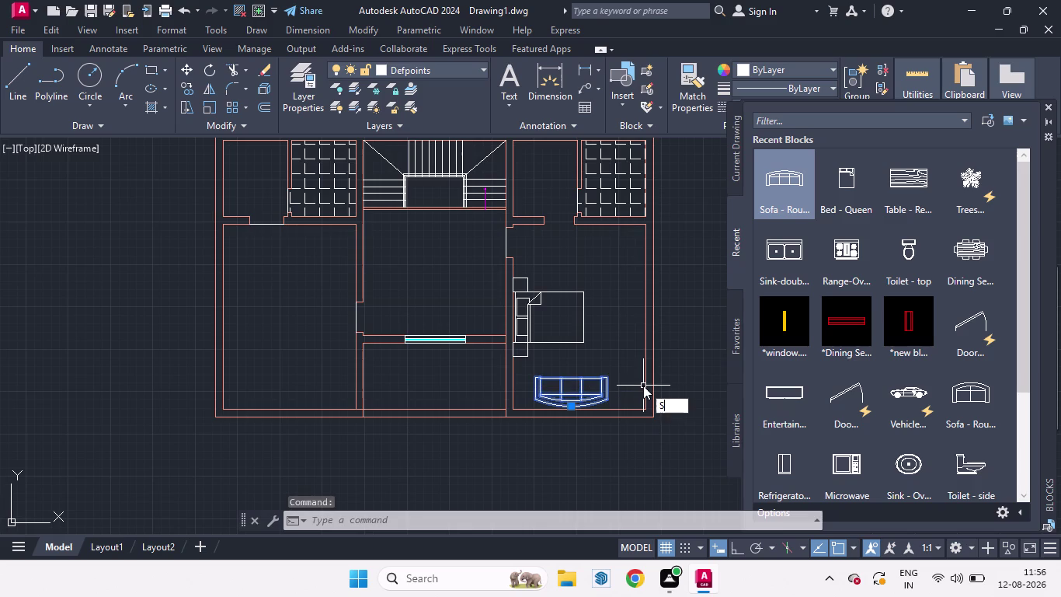
Scale the round sofa down from its corner base point.
text(C)
key(Return)
click(538, 371)
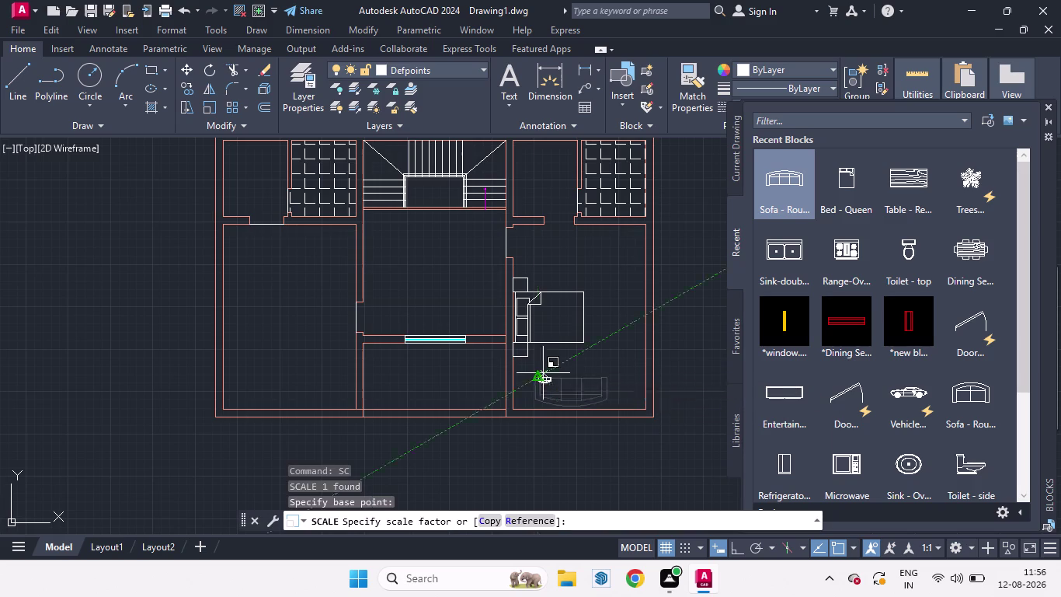
click(566, 387)
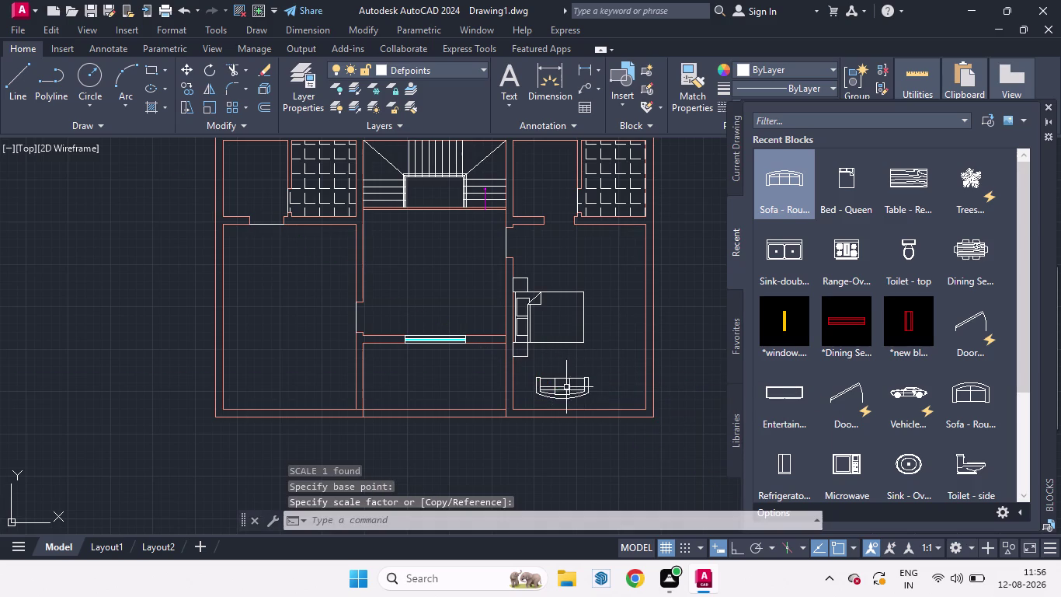
Move the smaller sofa near the room's bottom wall.
click(577, 393)
key(m)
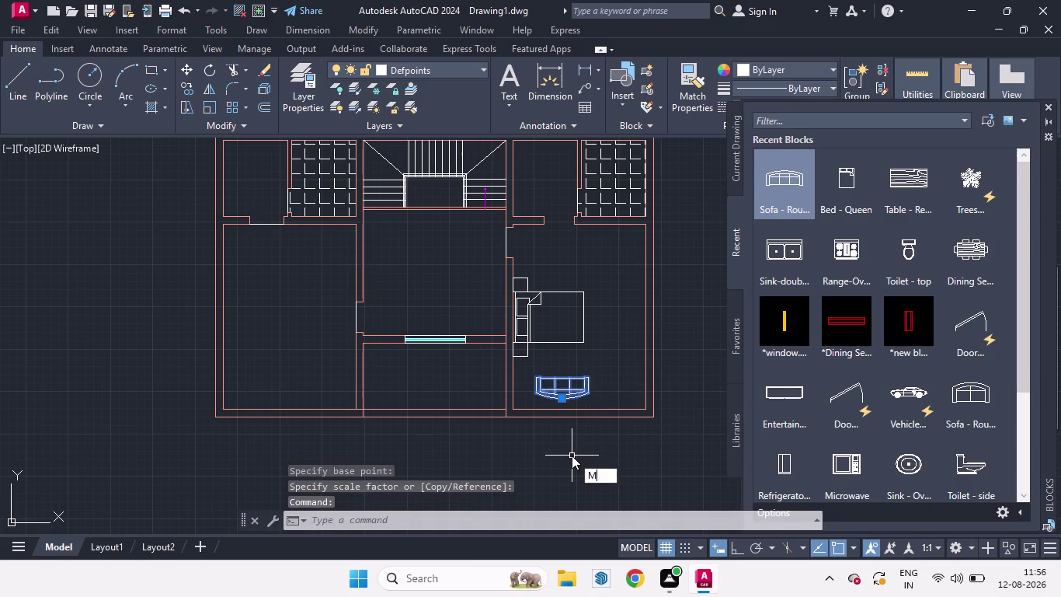
key(Return)
click(562, 396)
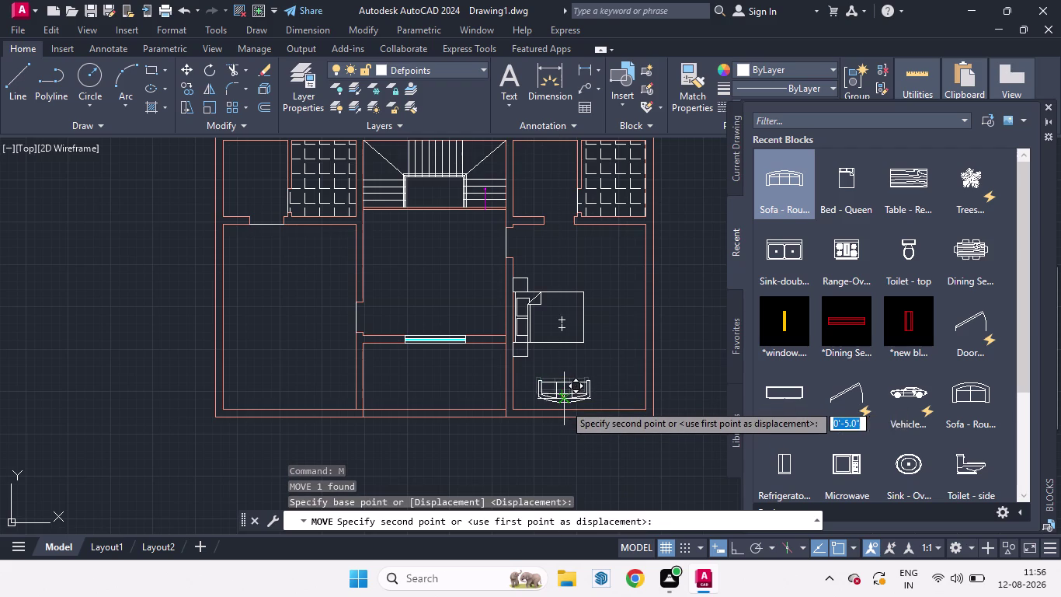
scroll(up, 3)
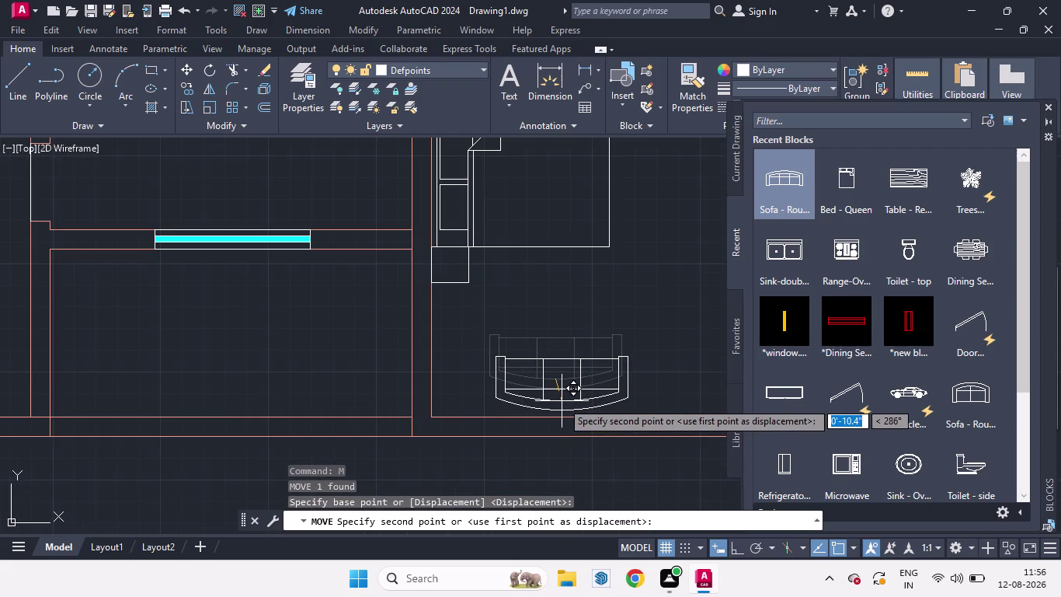
click(562, 401)
scroll(down, 3)
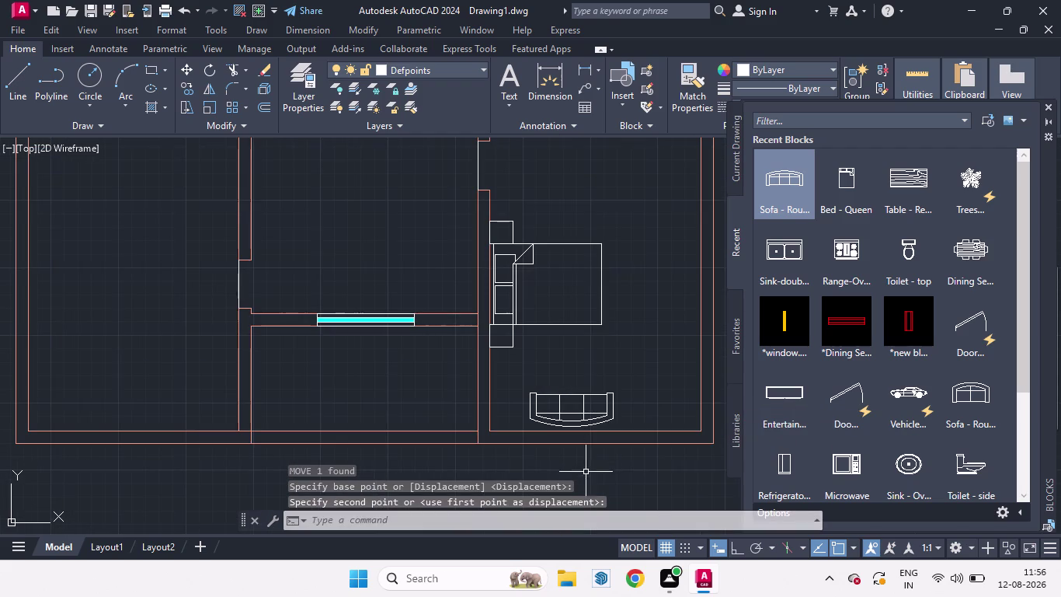
Start a new rectangle with the REC command.
text(RE)
key(c)
key(Return)
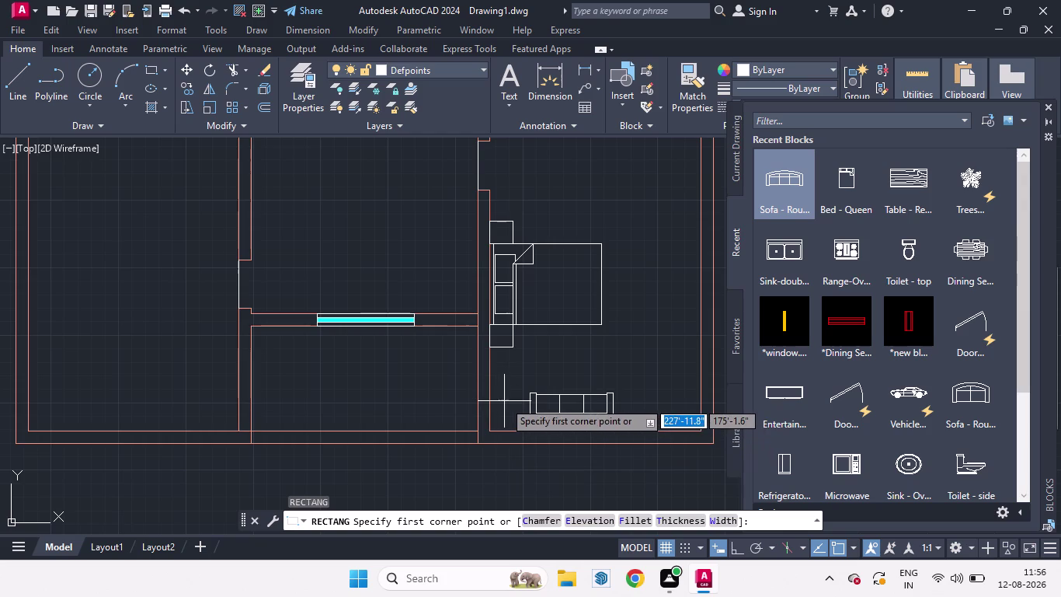
Draw a small square side table just left of the round sofa.
scroll(up, 3)
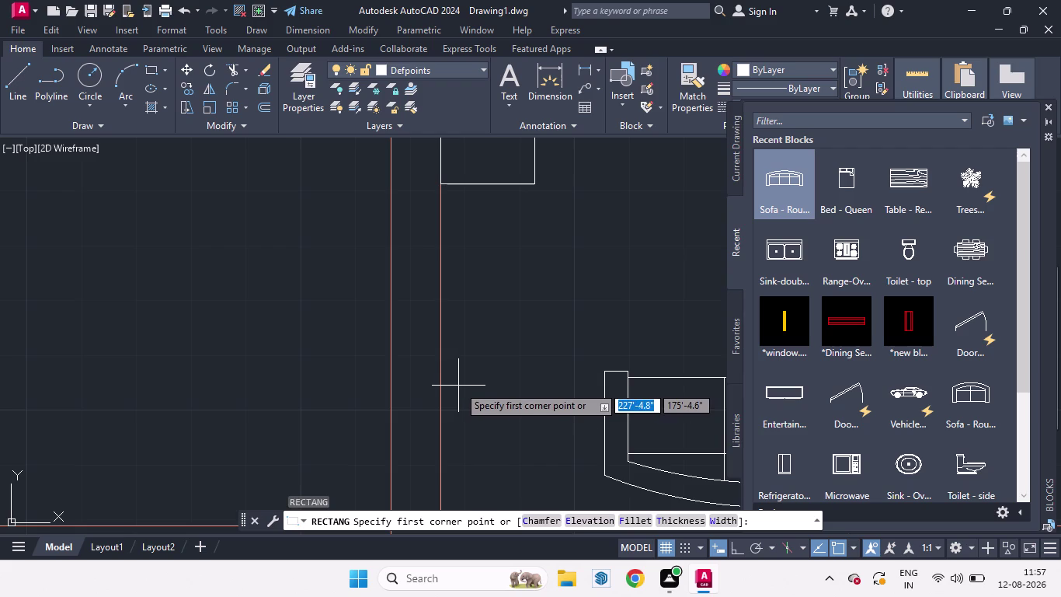
click(458, 386)
scroll(down, 3)
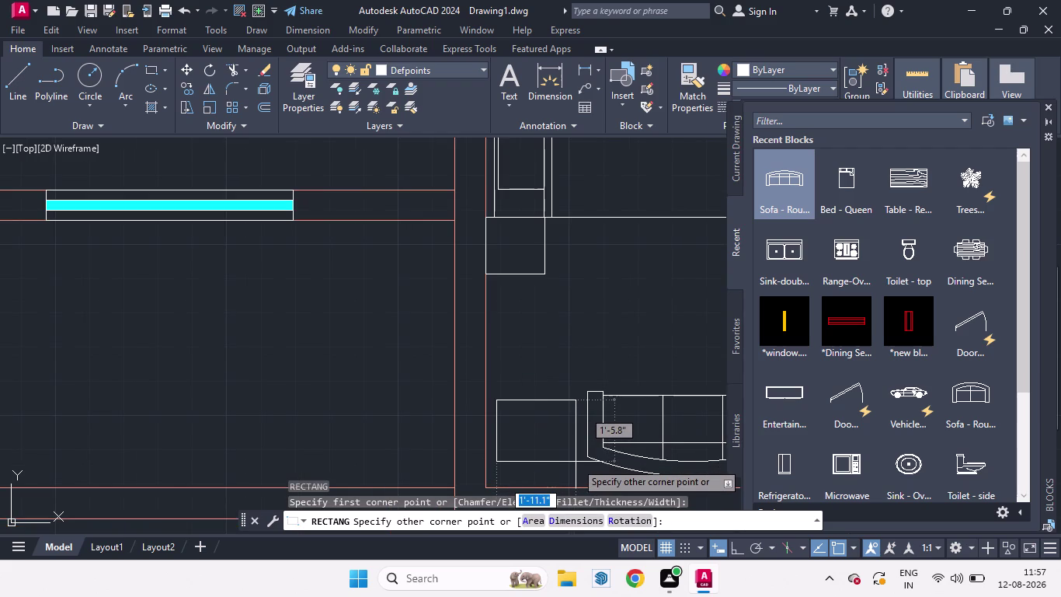
click(579, 462)
scroll(down, 3)
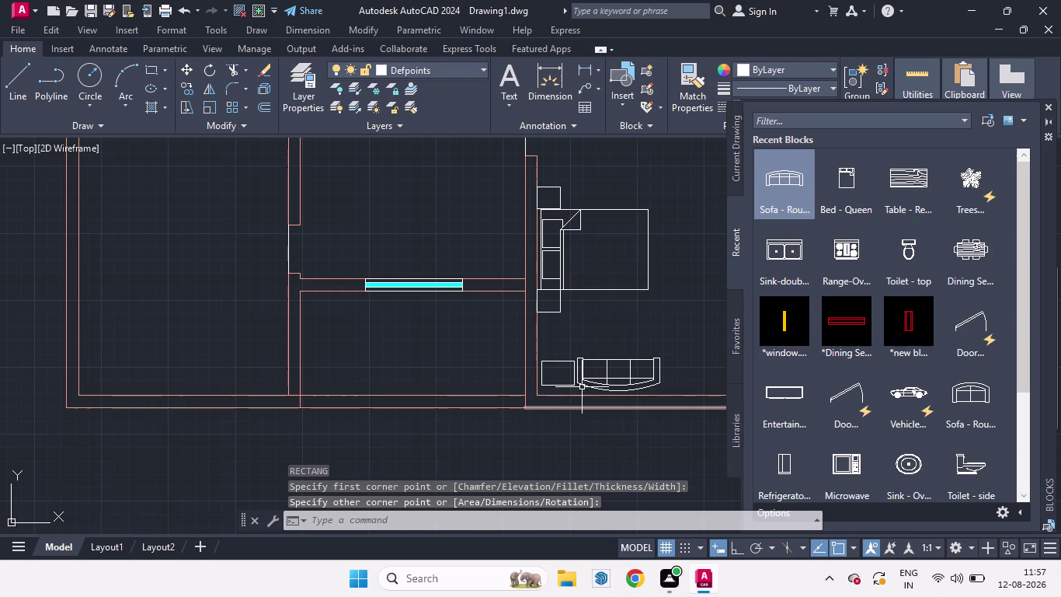
scroll(up, 3)
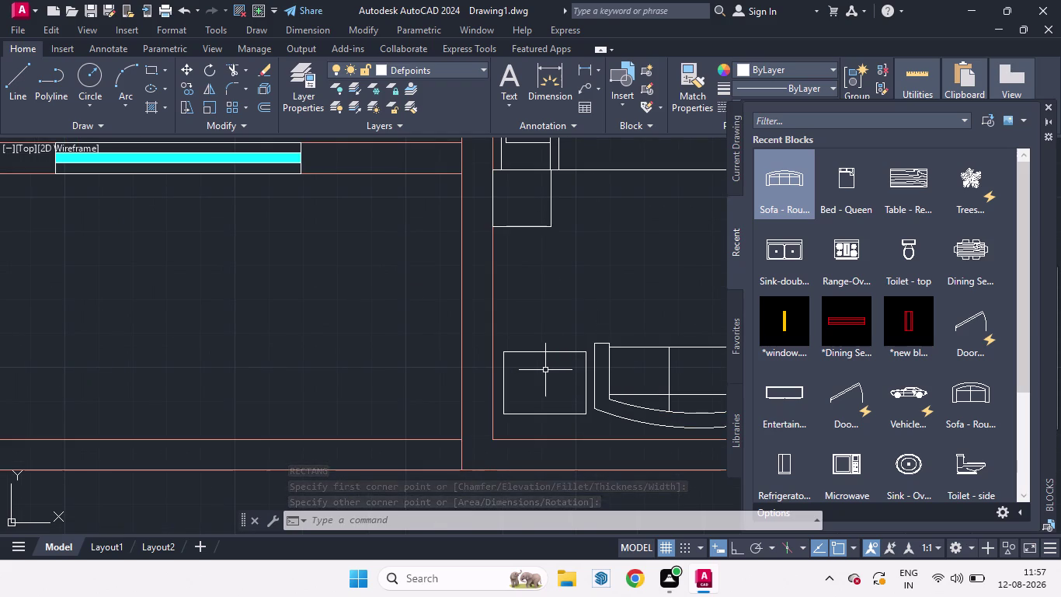
Draw a small lamp circle centred inside the side table square.
key(c)
key(Return)
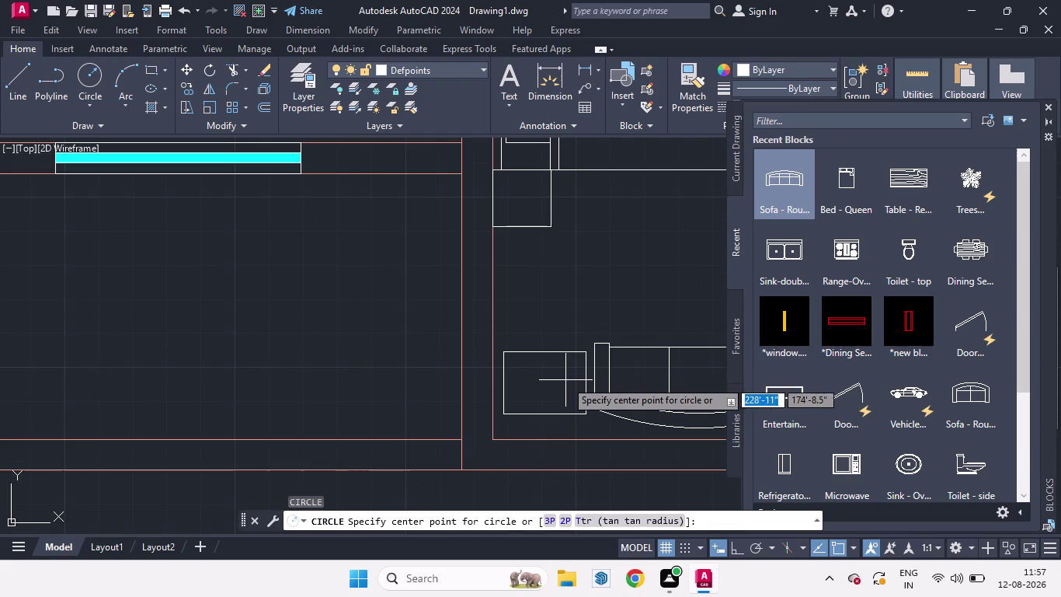
scroll(up, 3)
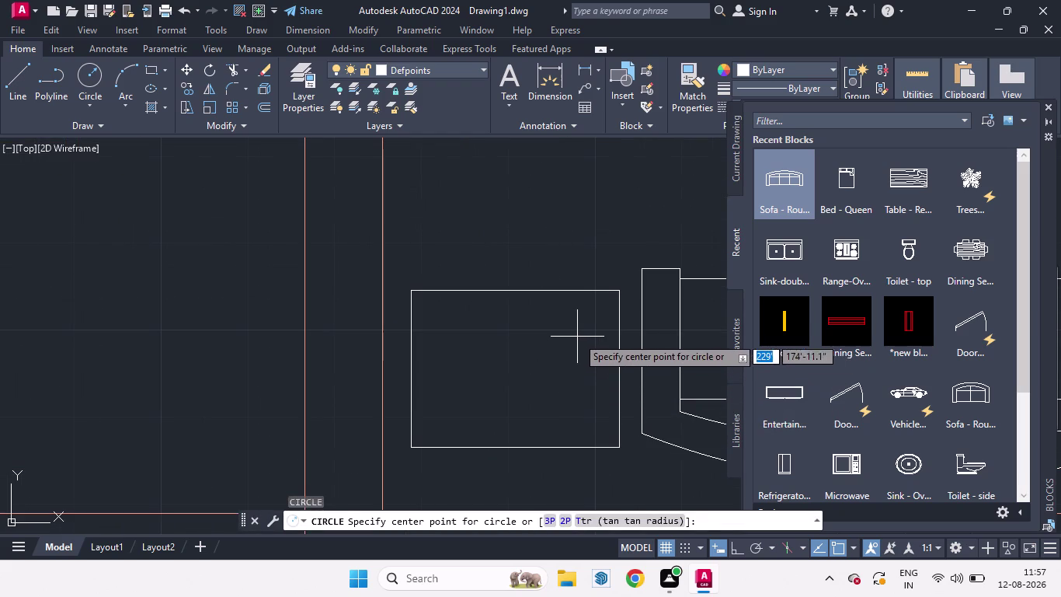
click(580, 326)
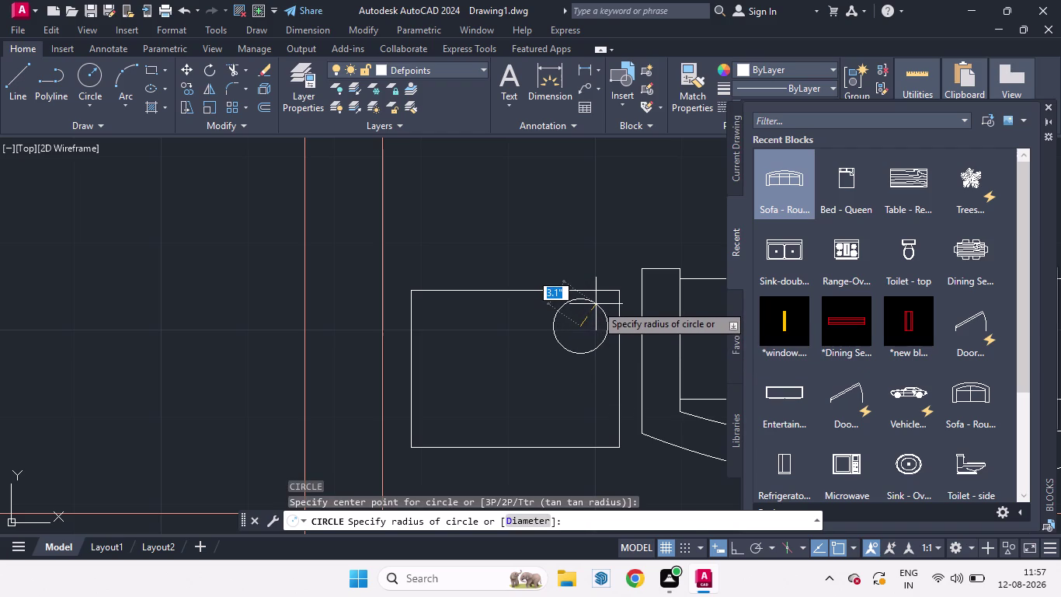
click(596, 303)
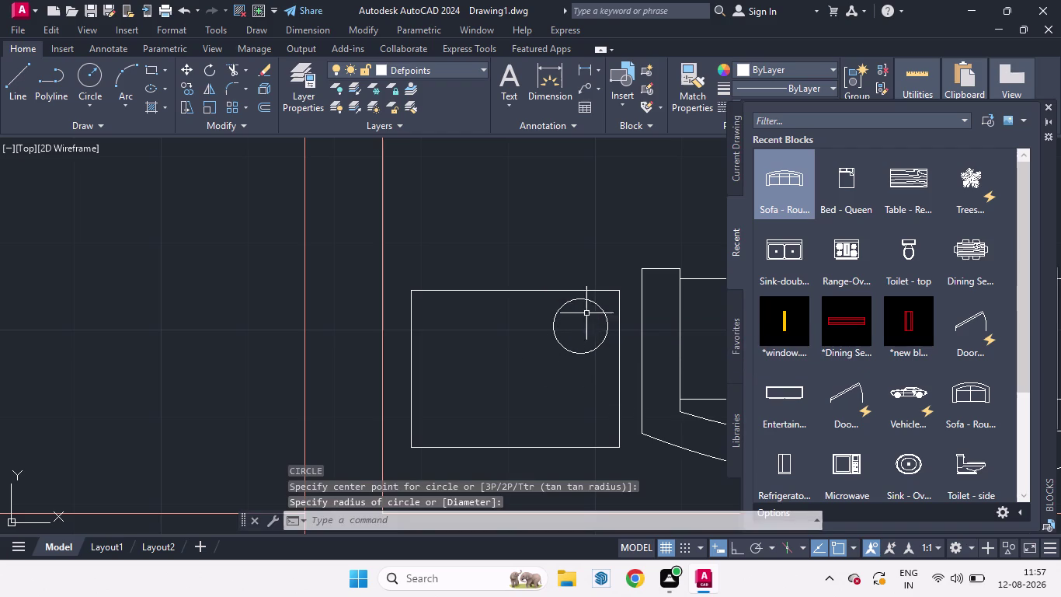
Move the lamp circle onto the magenta BED layer, then zoom back out.
click(596, 304)
click(476, 70)
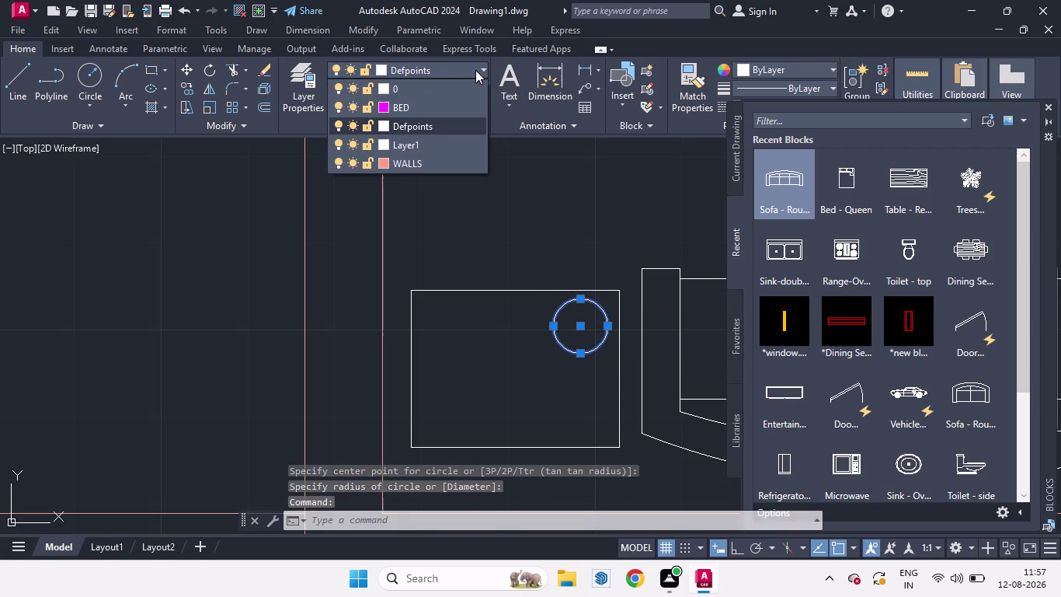
click(415, 103)
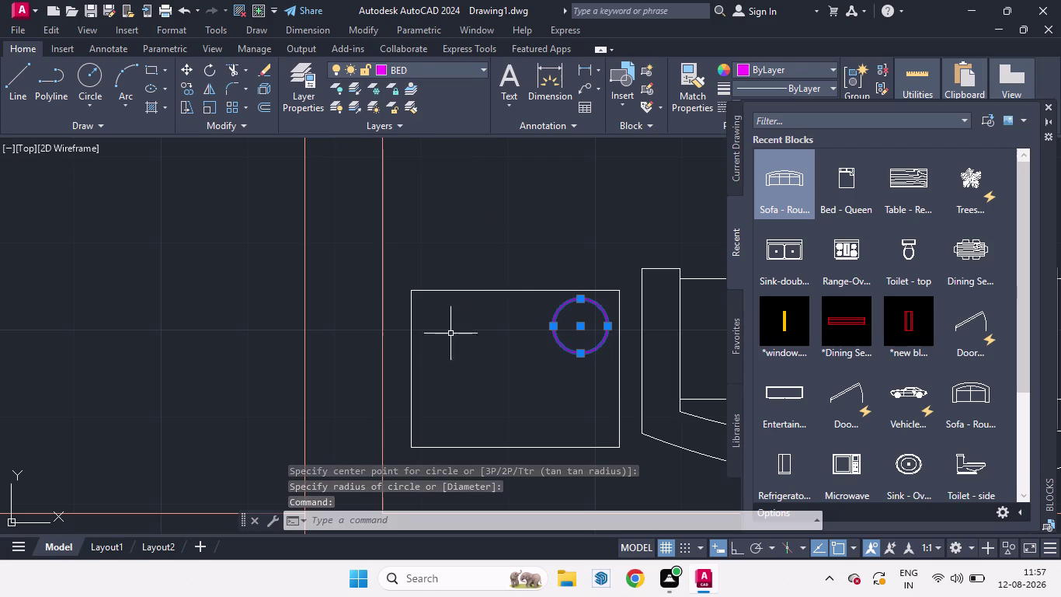
key(Escape)
scroll(down, 3)
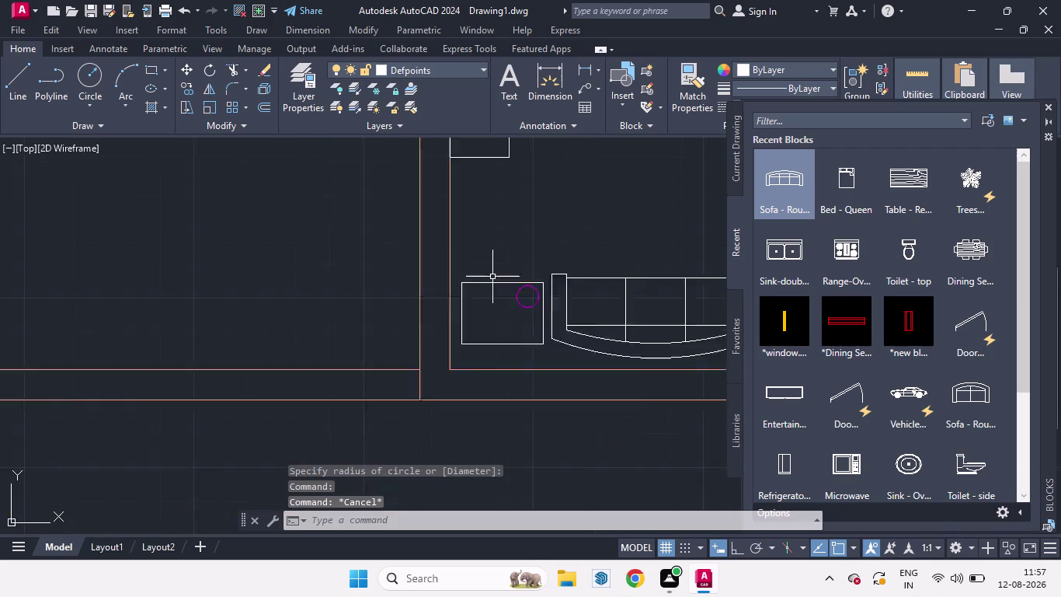
scroll(down, 3)
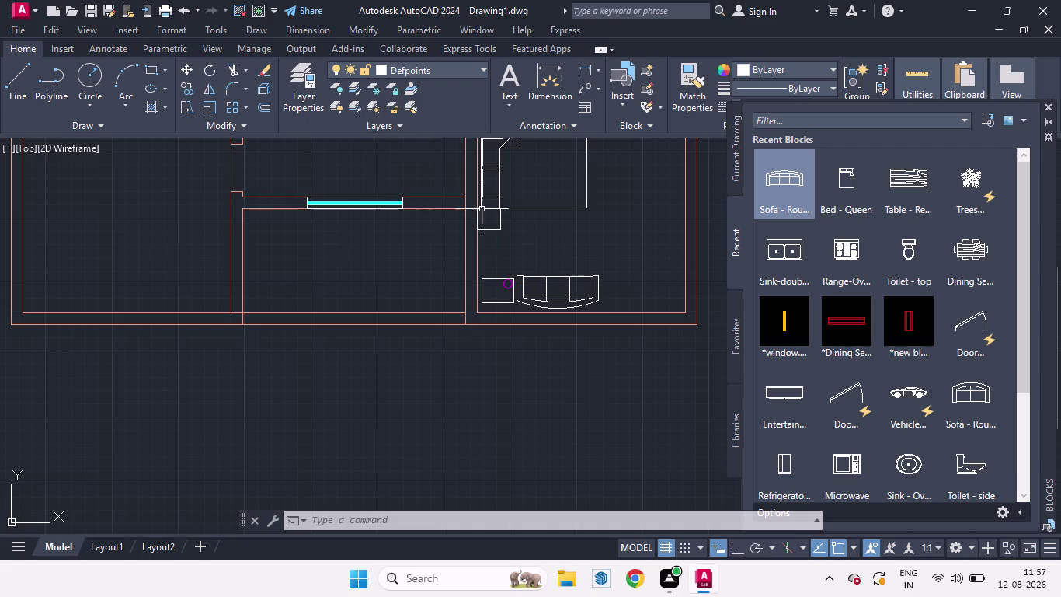
Start RECTANG and snap the wardrobe's first corner to the wall below the tiled area.
scroll(down, 3)
scroll(up, 3)
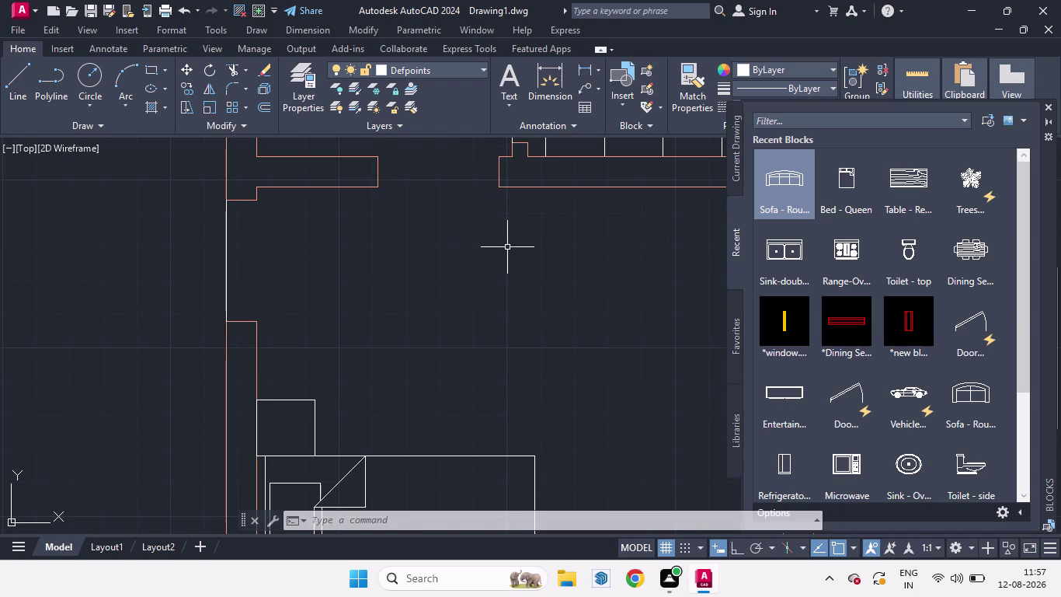
text(RE)
key(c)
key(Return)
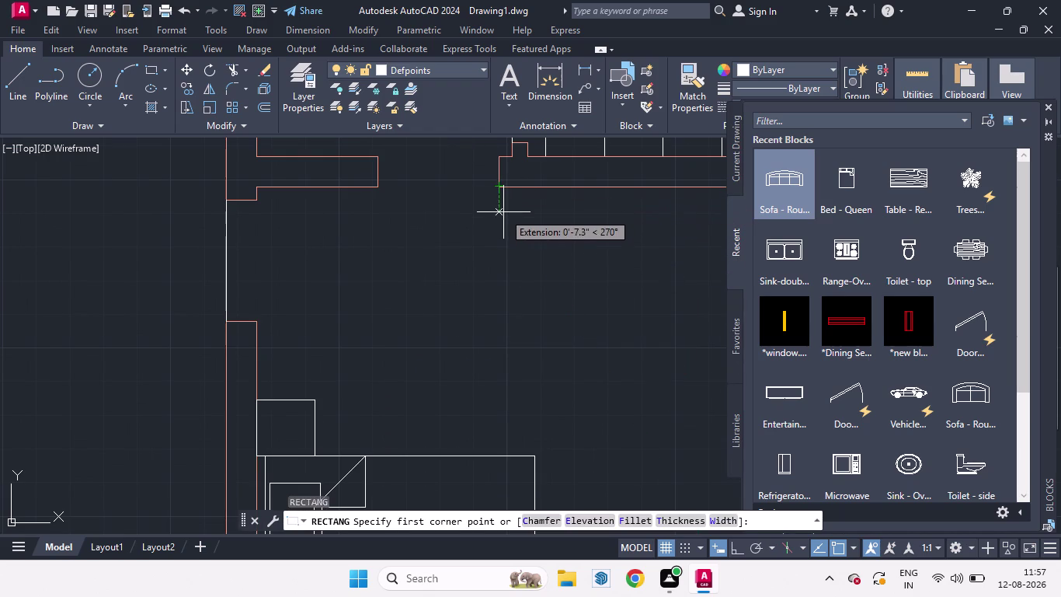
scroll(up, 3)
scroll(down, 3)
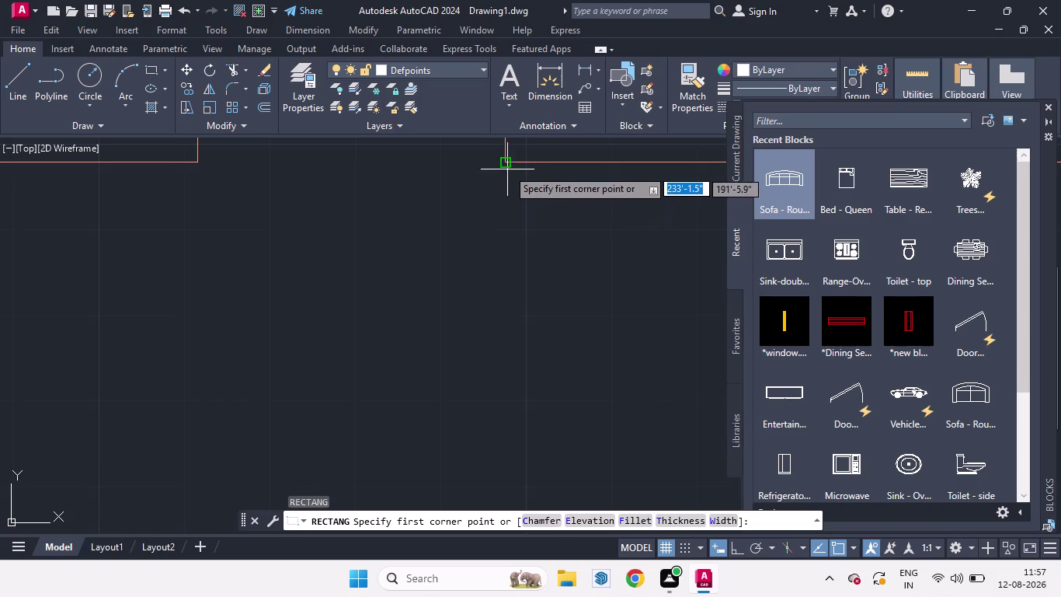
scroll(up, 3)
scroll(down, 3)
scroll(up, 3)
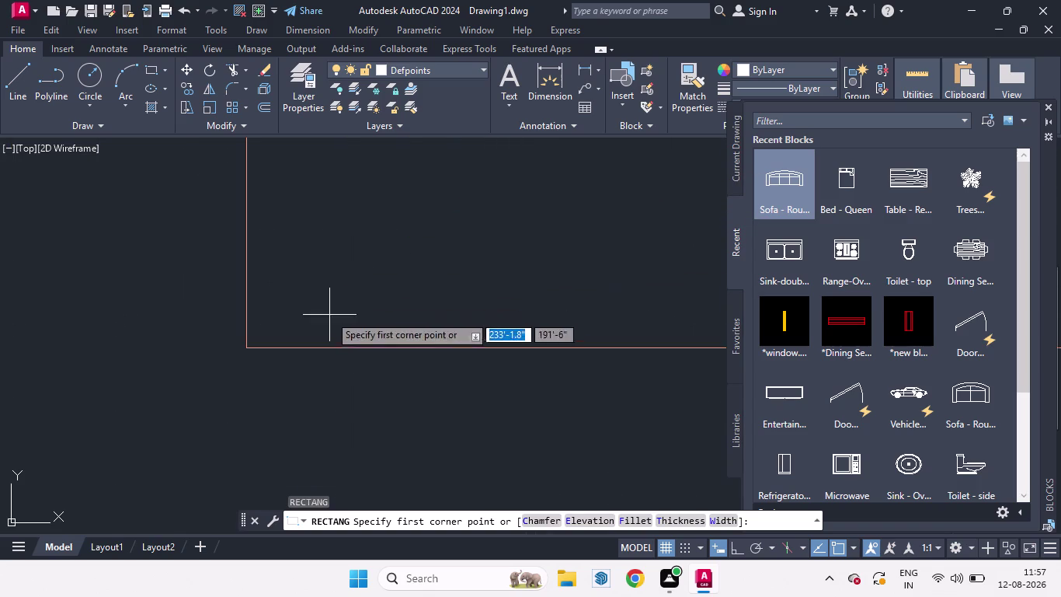
click(248, 361)
Set the opposite corner to complete the long, narrow 2-foot-deep wardrobe rectangle.
scroll(down, 3)
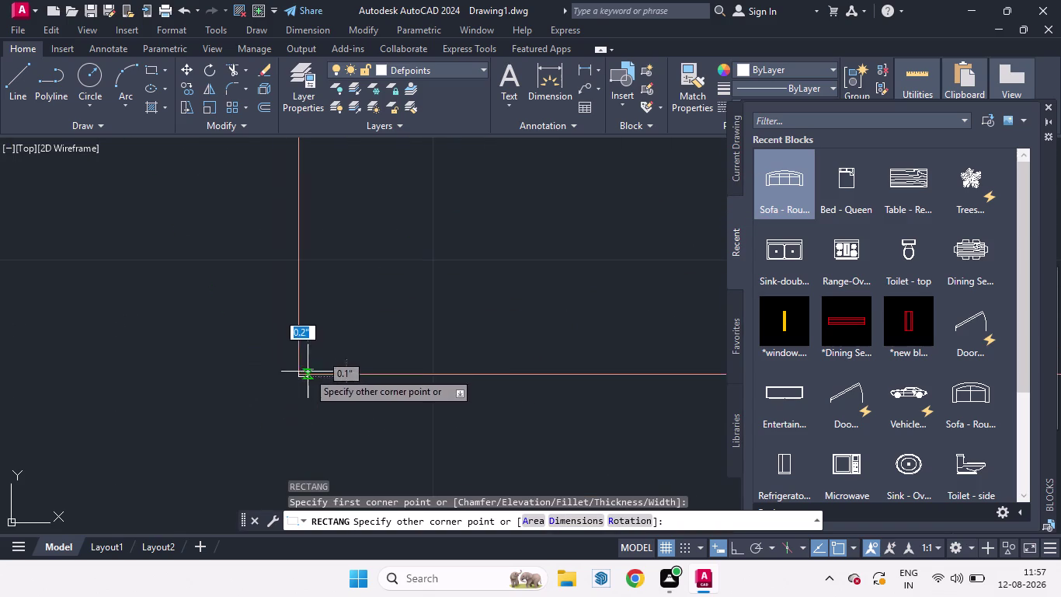
scroll(down, 3)
scroll(up, 3)
scroll(down, 3)
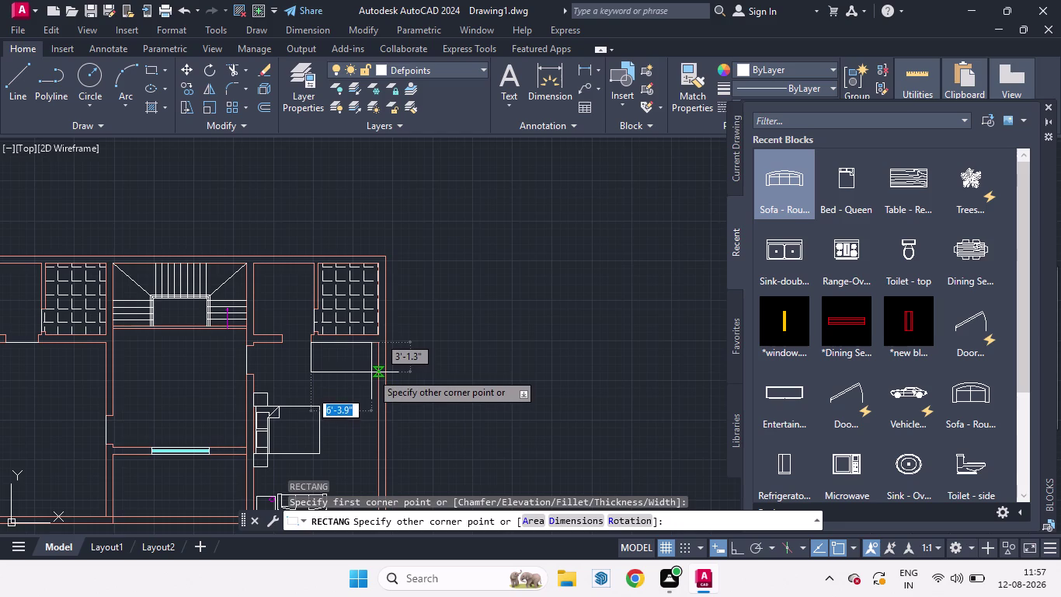
scroll(up, 3)
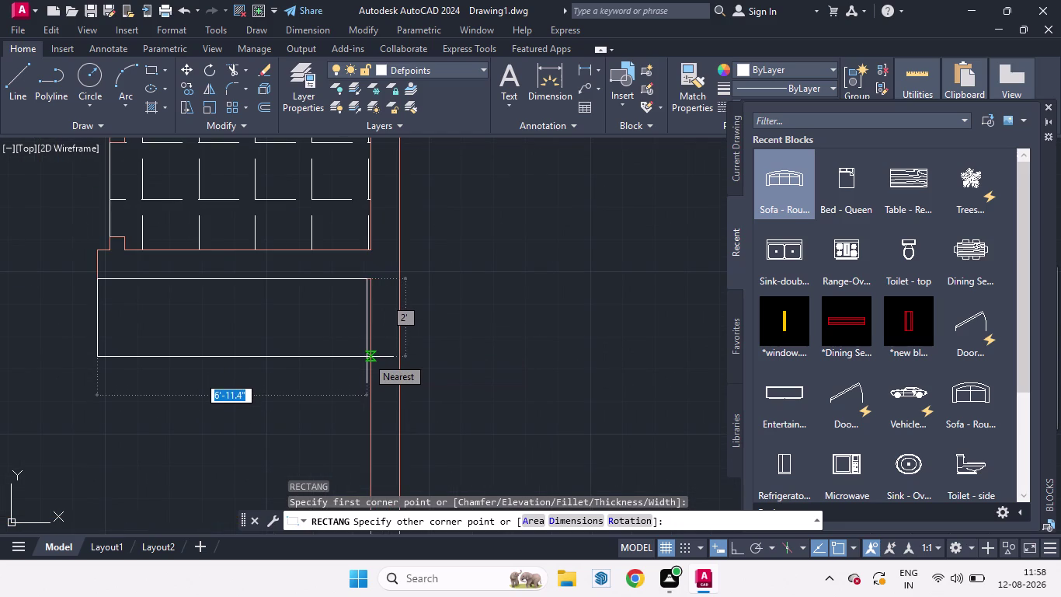
click(367, 357)
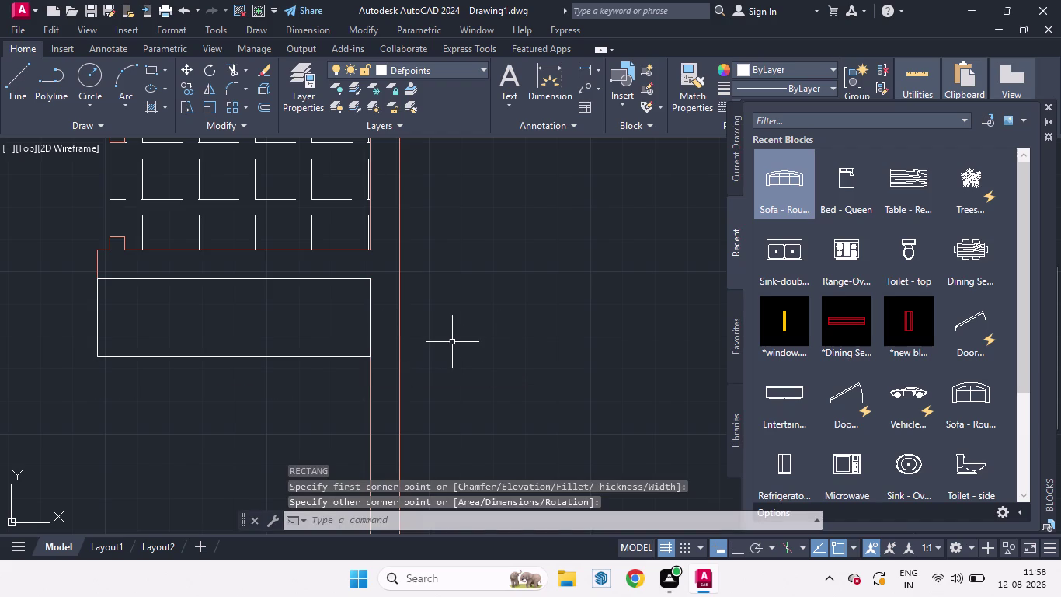
Cancel the fillet, then offset the wardrobe rectangle 2 units inward for an inner outline.
key(f)
key(space)
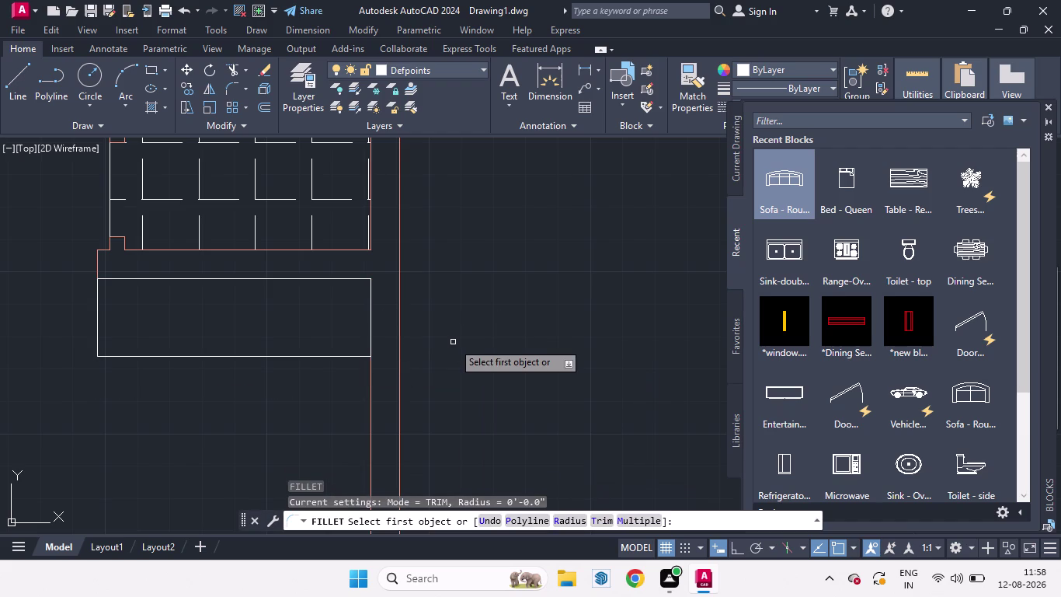
key(Escape)
key(o)
key(Return)
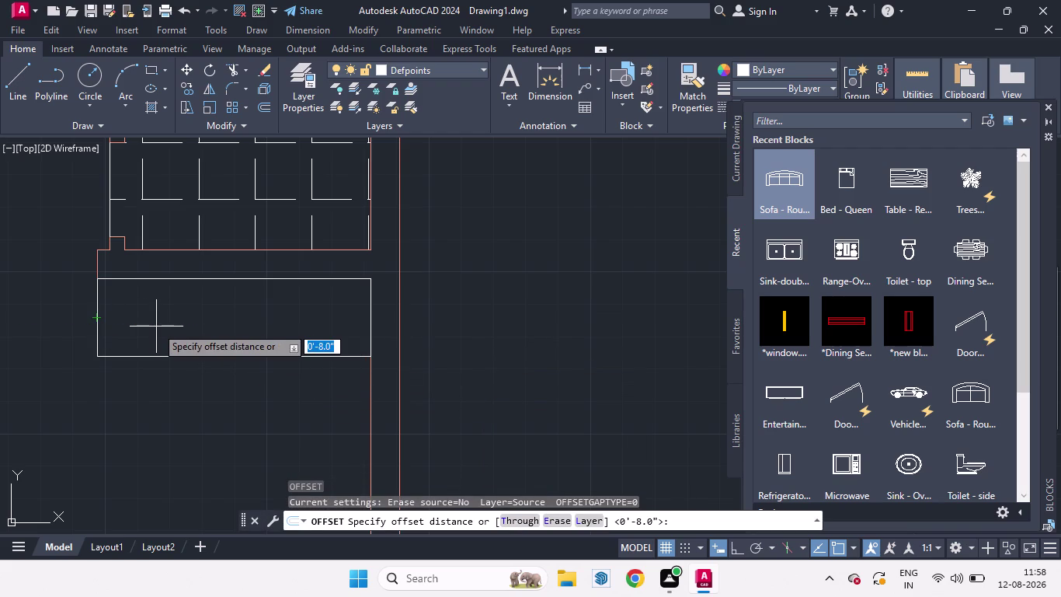
key(2)
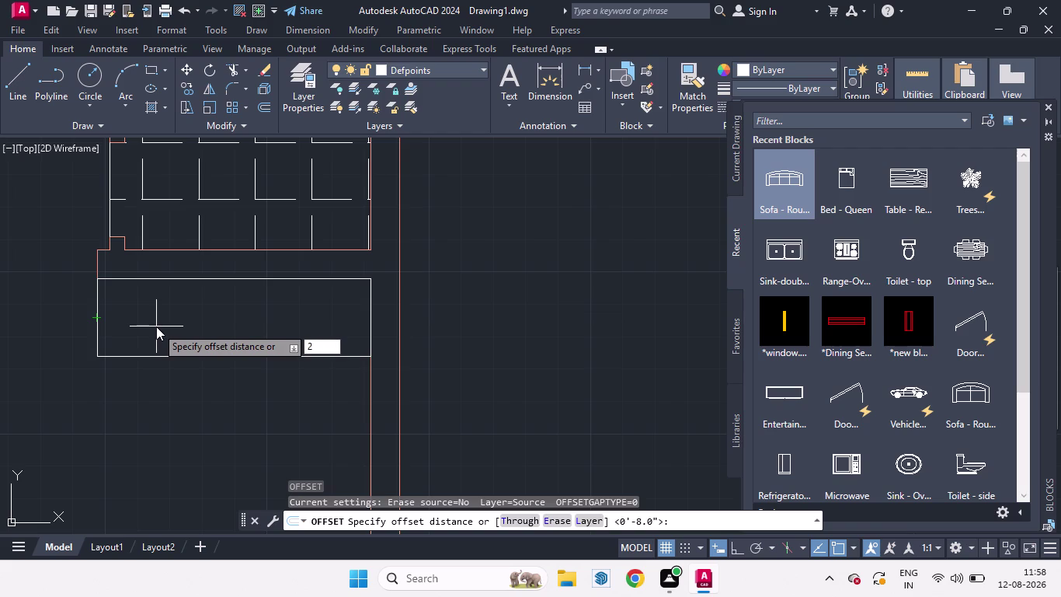
key(Return)
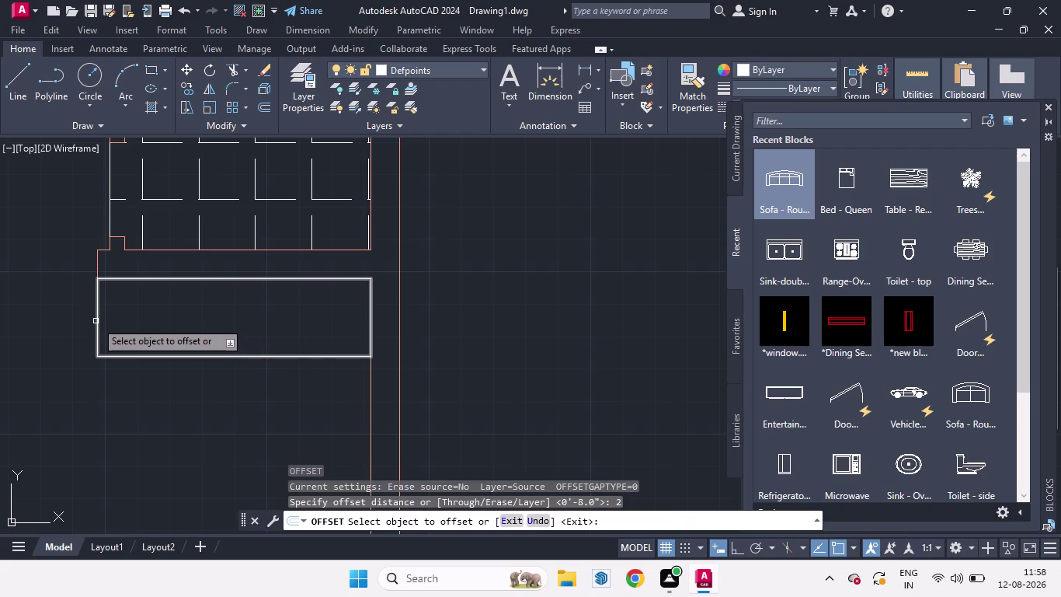
drag(95, 321, 117, 325)
click(116, 326)
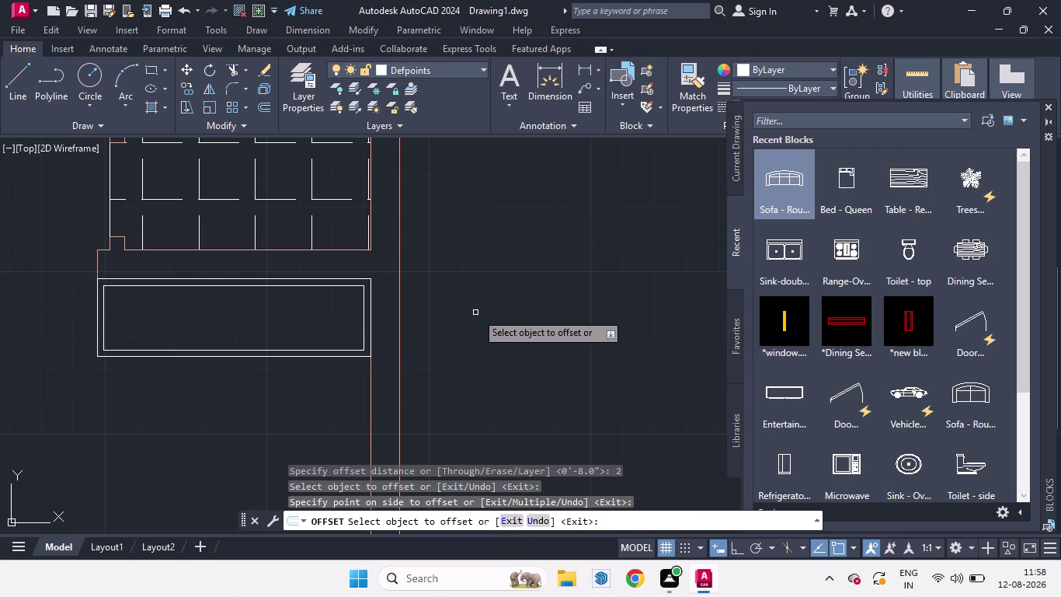
key(space)
scroll(down, 3)
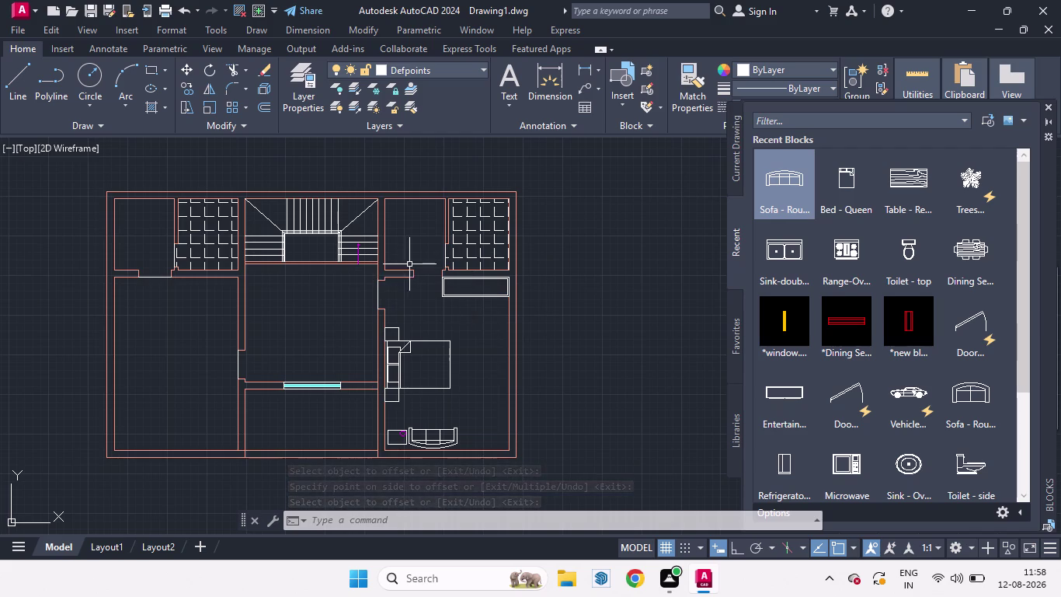
scroll(up, 3)
scroll(up, 3)
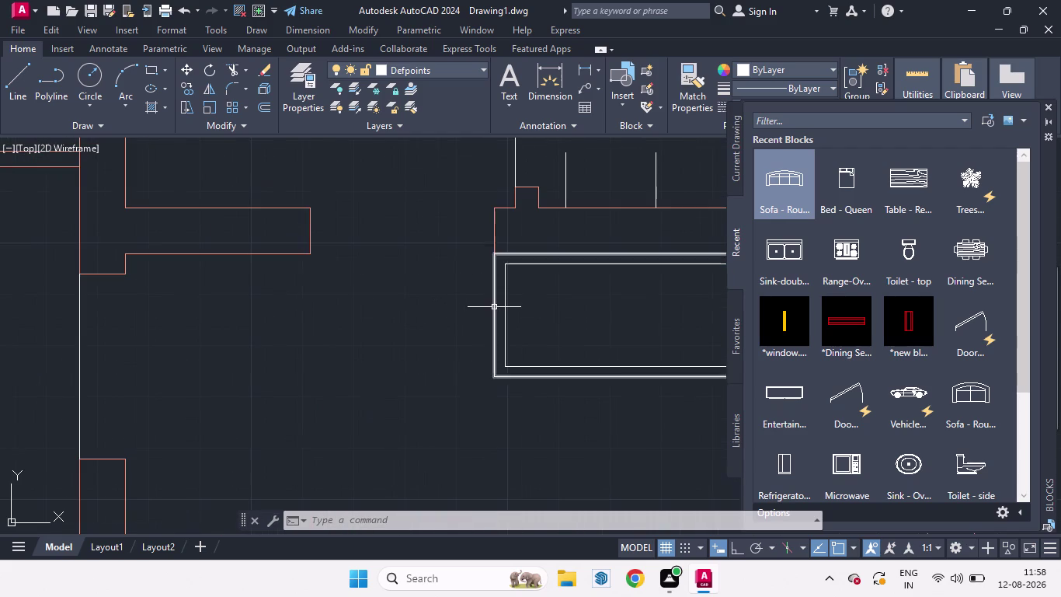
click(494, 310)
click(481, 69)
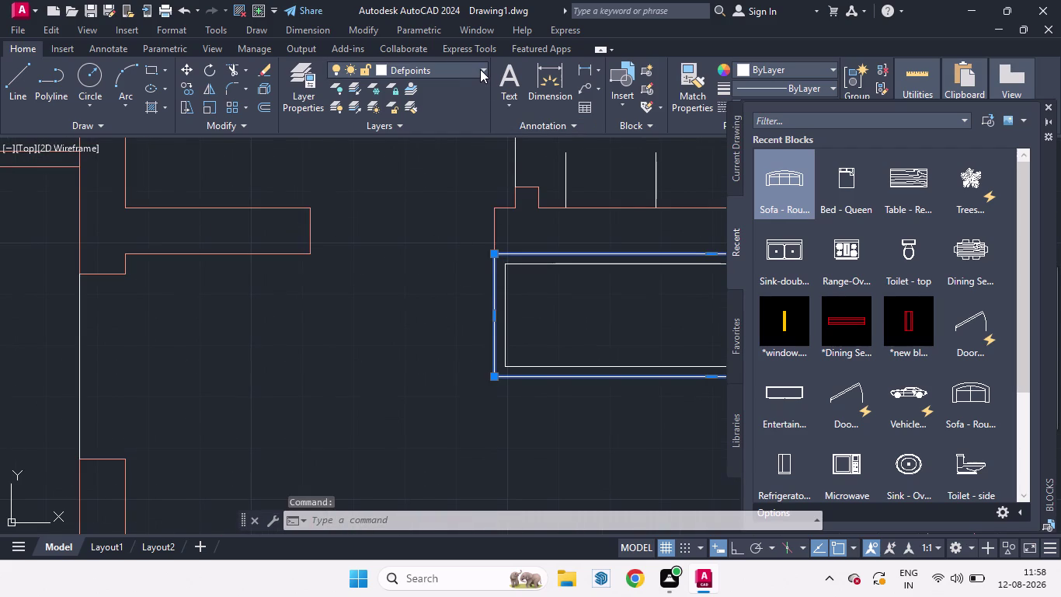
click(392, 108)
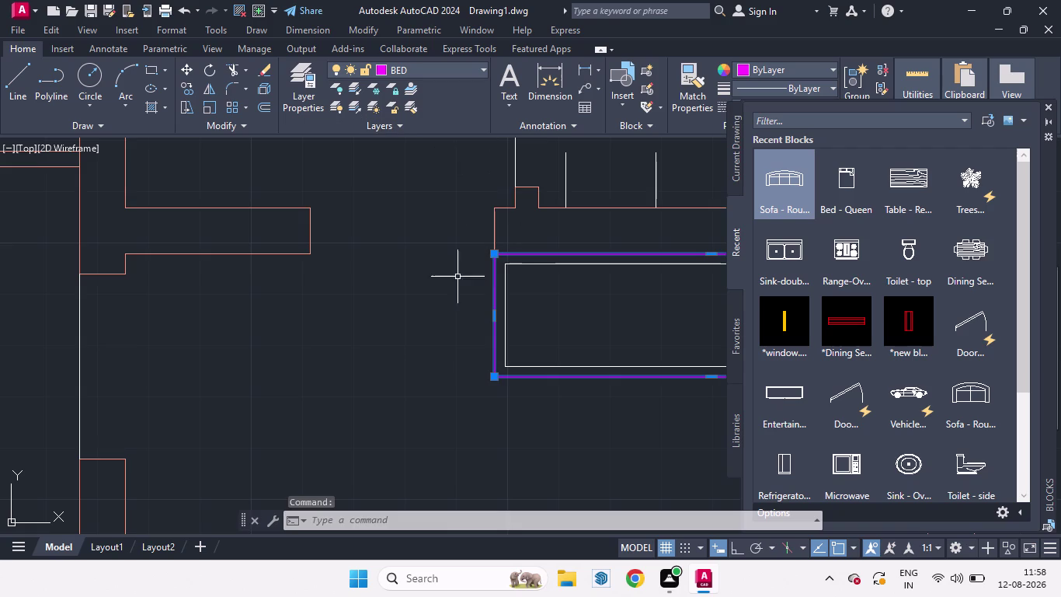
key(Escape)
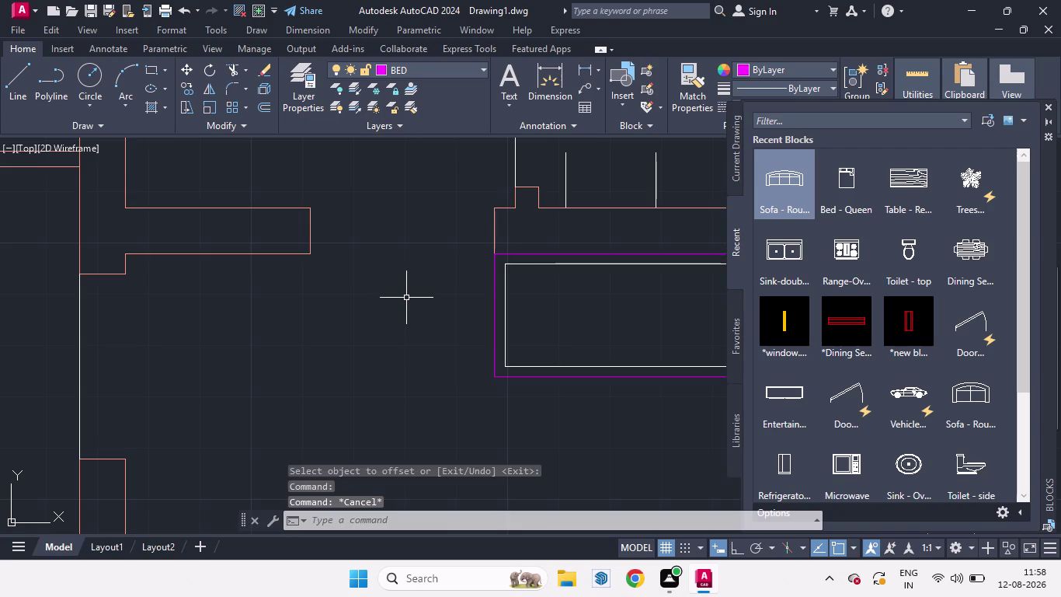
scroll(down, 3)
scroll(up, 3)
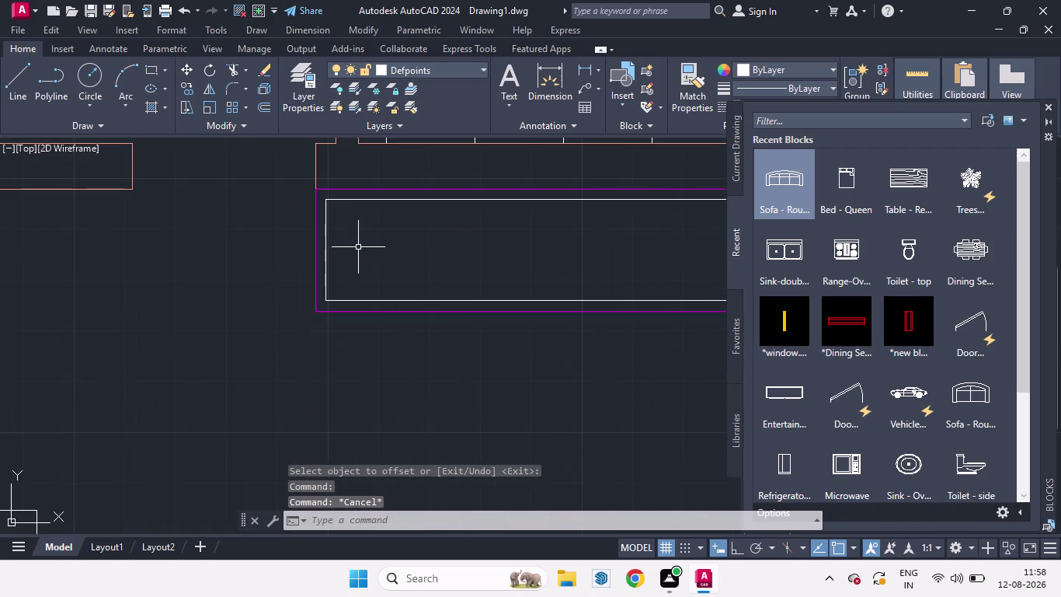
click(325, 226)
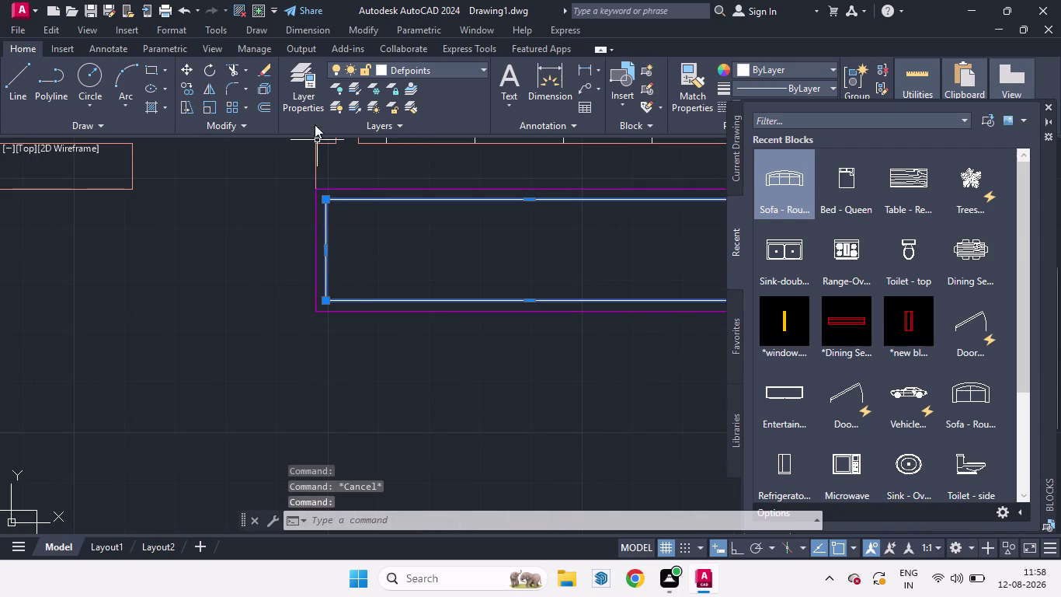
click(487, 71)
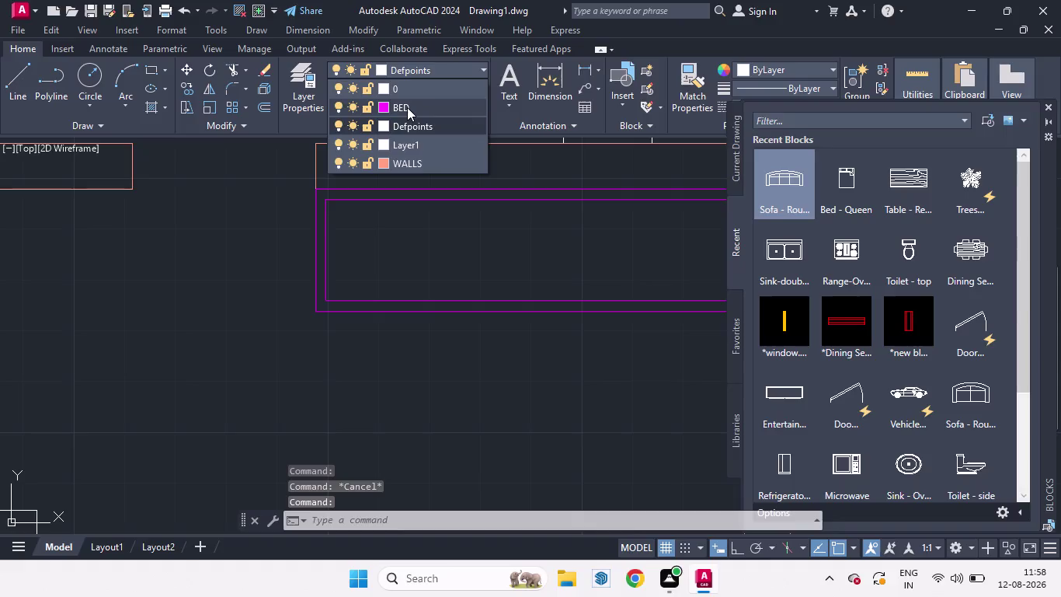
click(407, 107)
scroll(down, 3)
key(space)
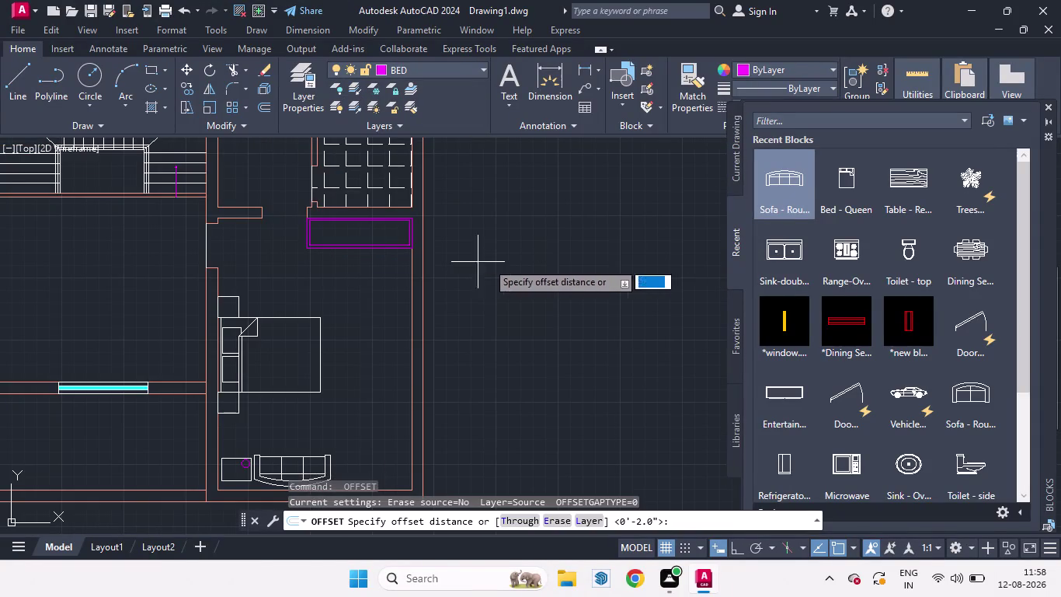
scroll(down, 3)
key(Escape)
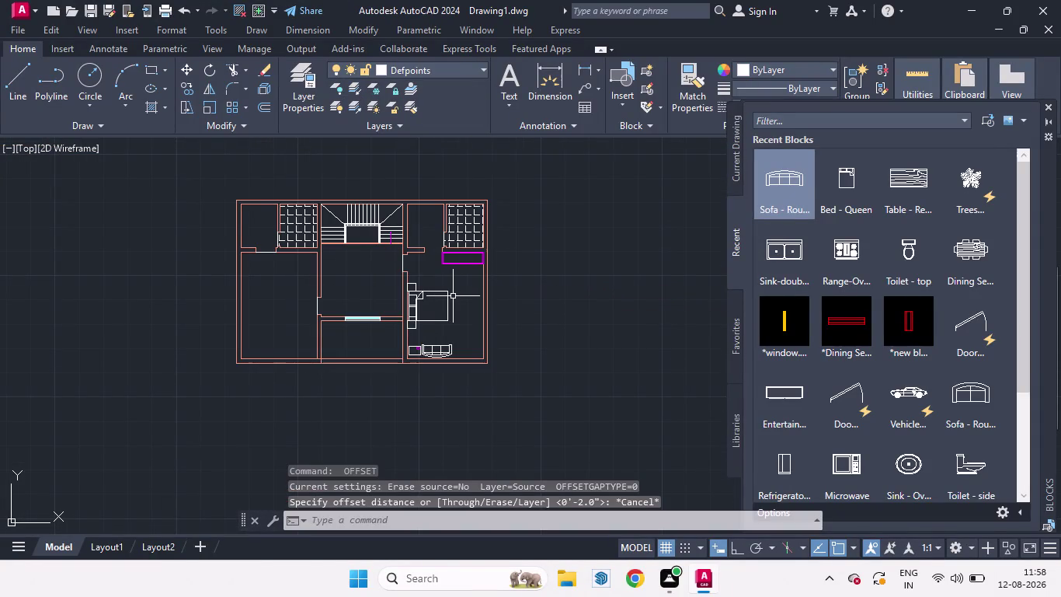
scroll(down, 3)
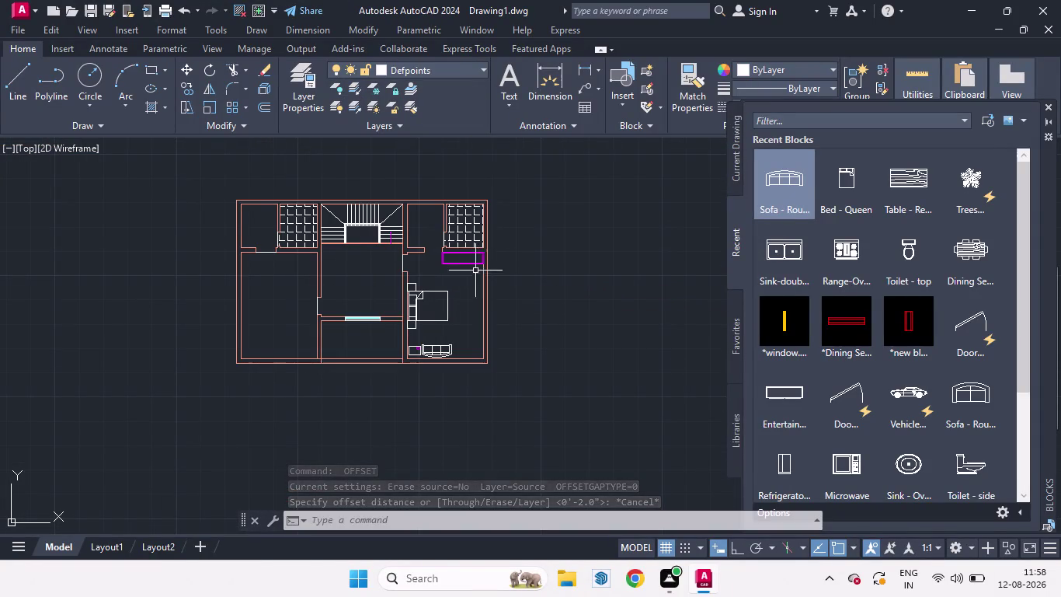
scroll(up, 3)
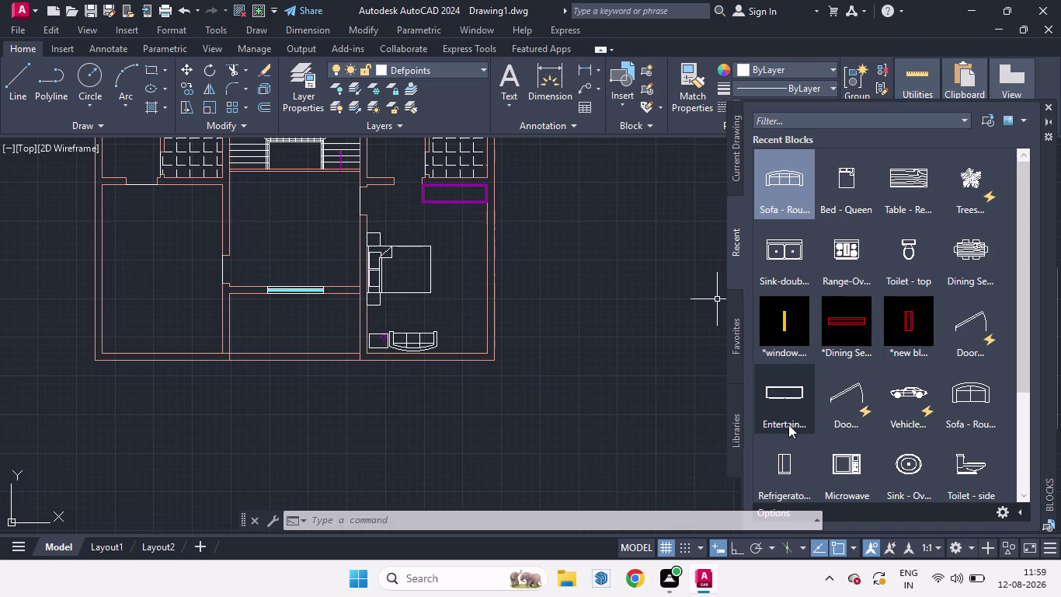
Drag the Entertainment block from the Blocks palette beside the floor plan.
drag(785, 401, 544, 356)
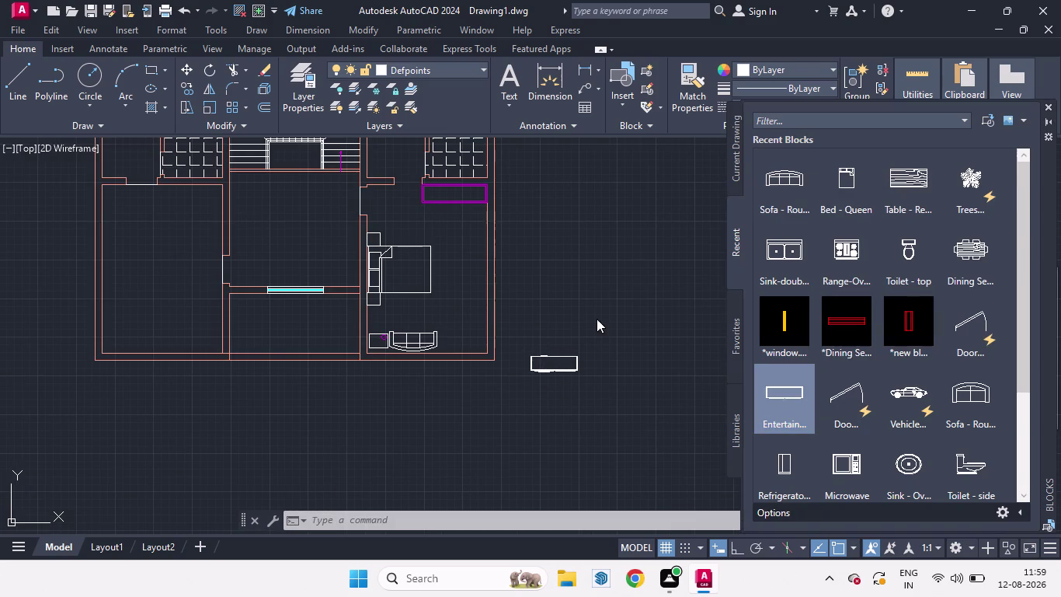
scroll(up, 3)
scroll(up, 3)
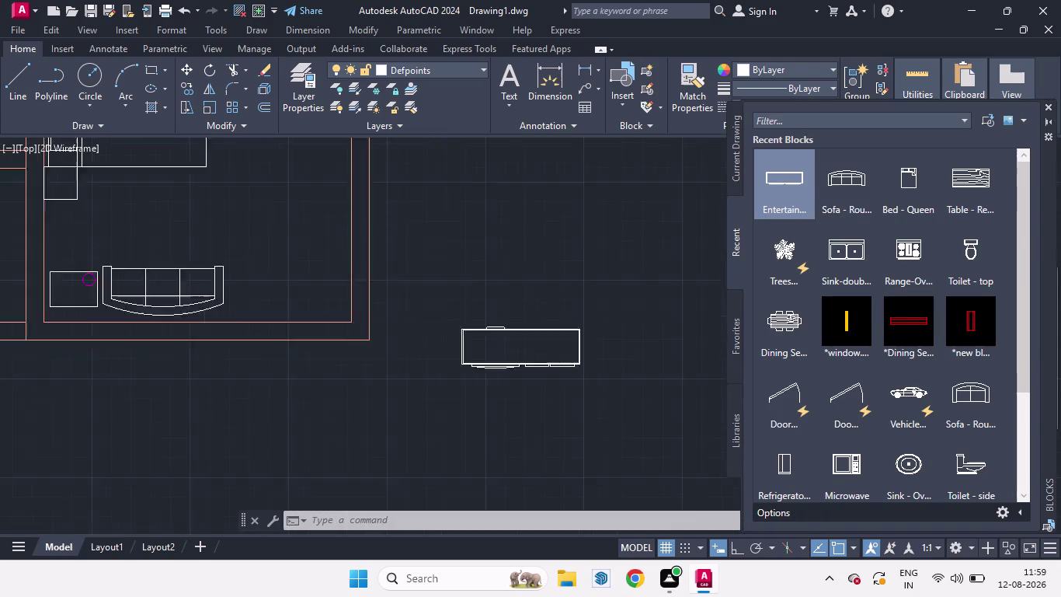
scroll(up, 3)
scroll(down, 3)
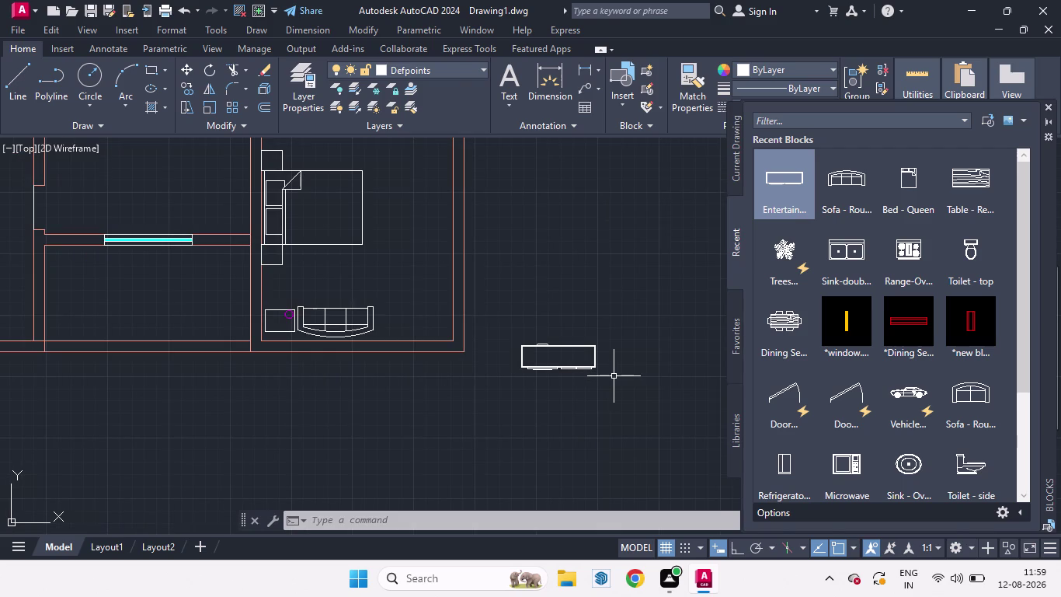
Rotate the entertainment unit 270° with Ortho on so it stands upright.
text(RO)
key(Return)
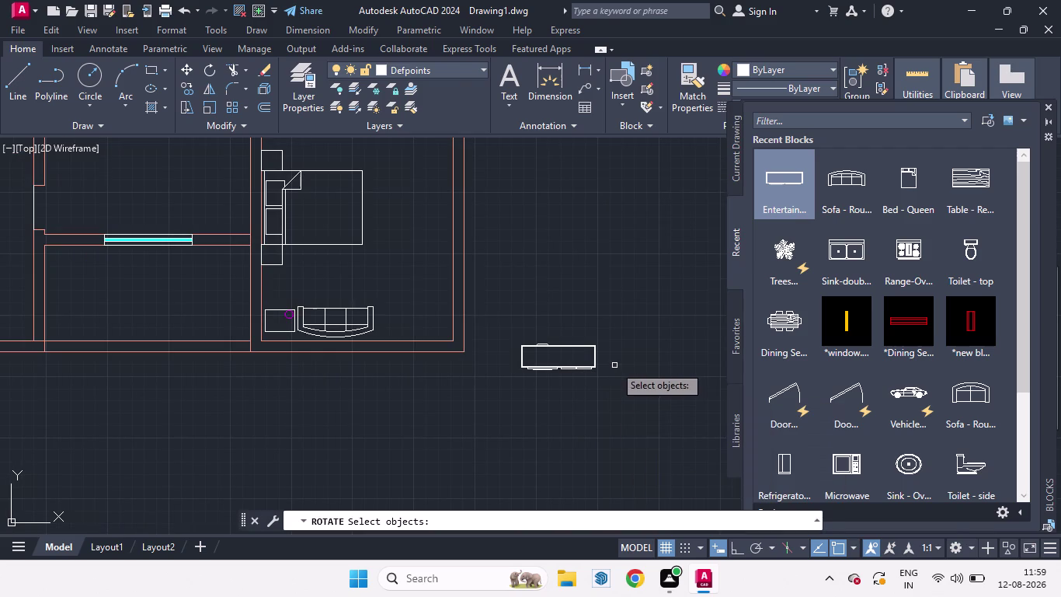
click(593, 359)
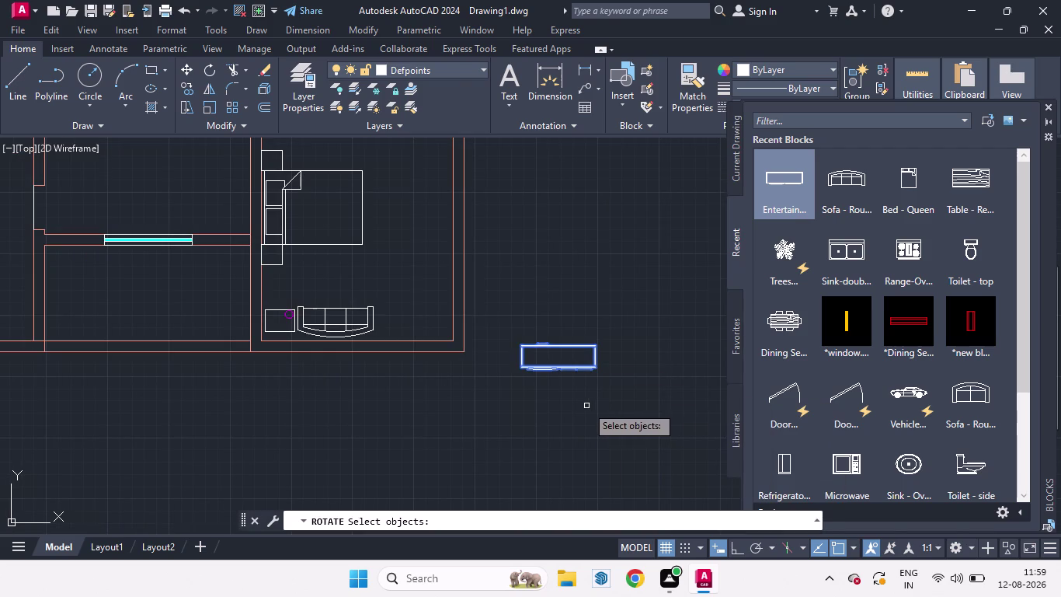
key(space)
click(598, 347)
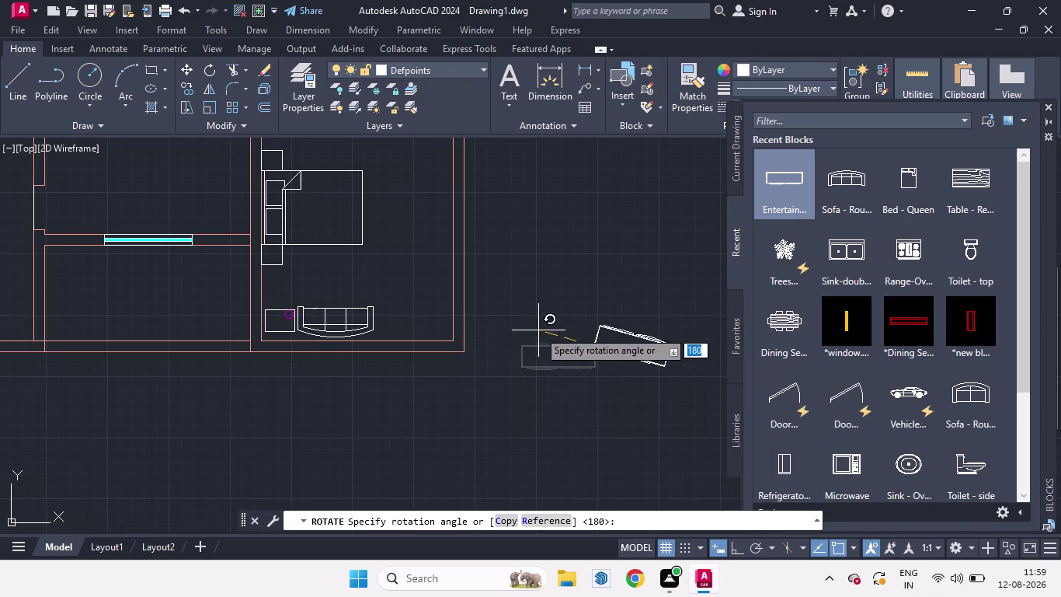
click(737, 550)
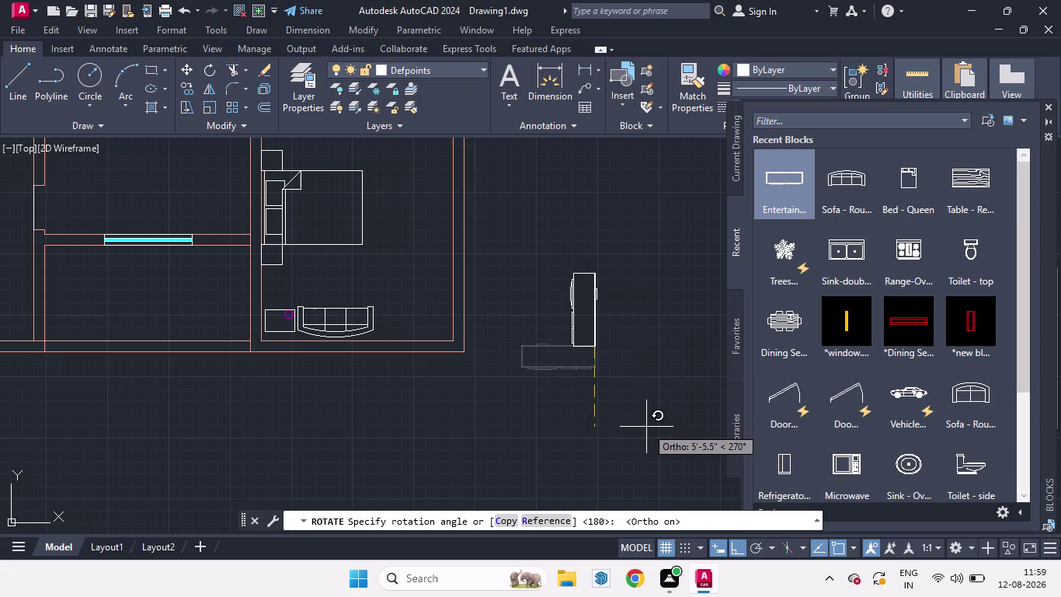
click(633, 181)
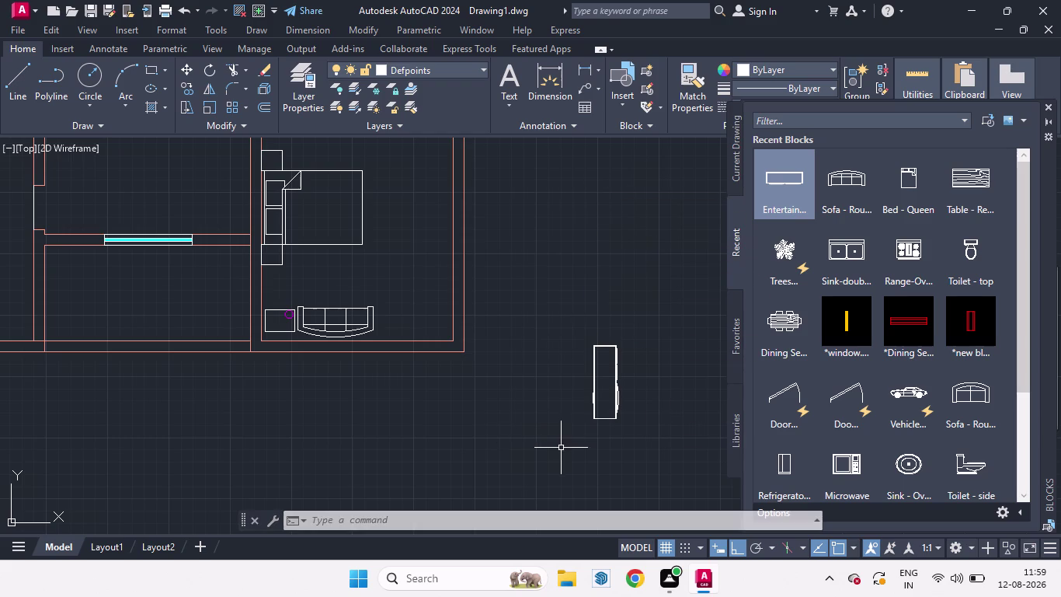
scroll(up, 3)
scroll(down, 3)
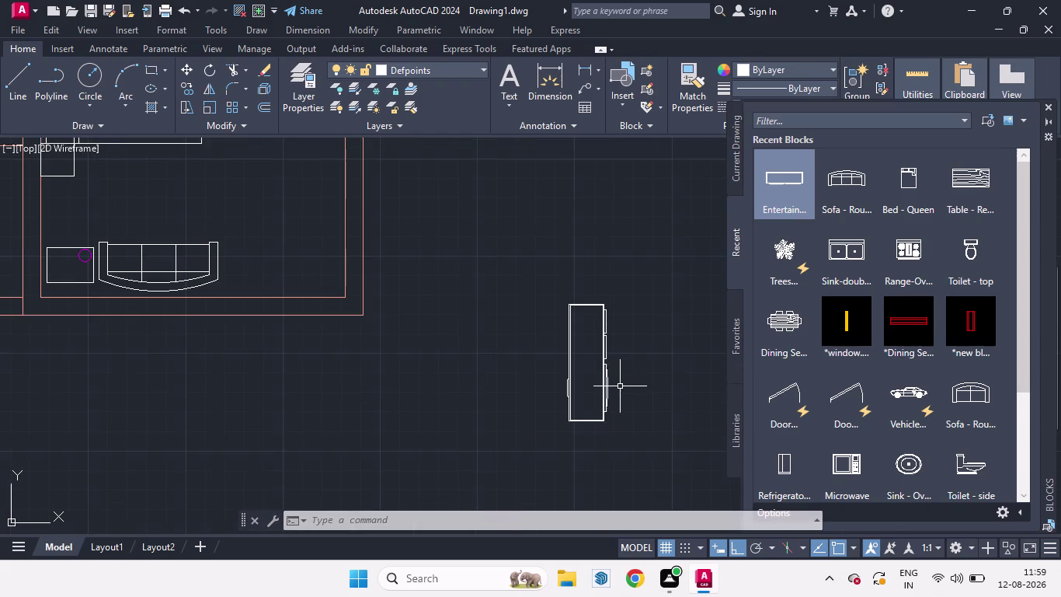
Select the upright entertainment unit and start MOVE from its corner base point.
scroll(up, 3)
click(596, 406)
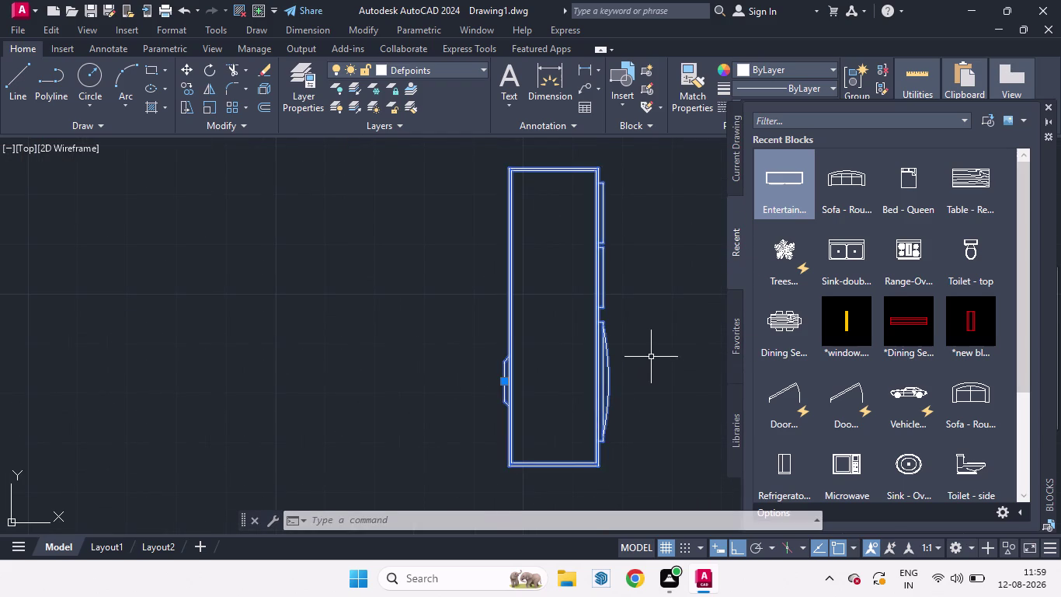
key(m)
key(Return)
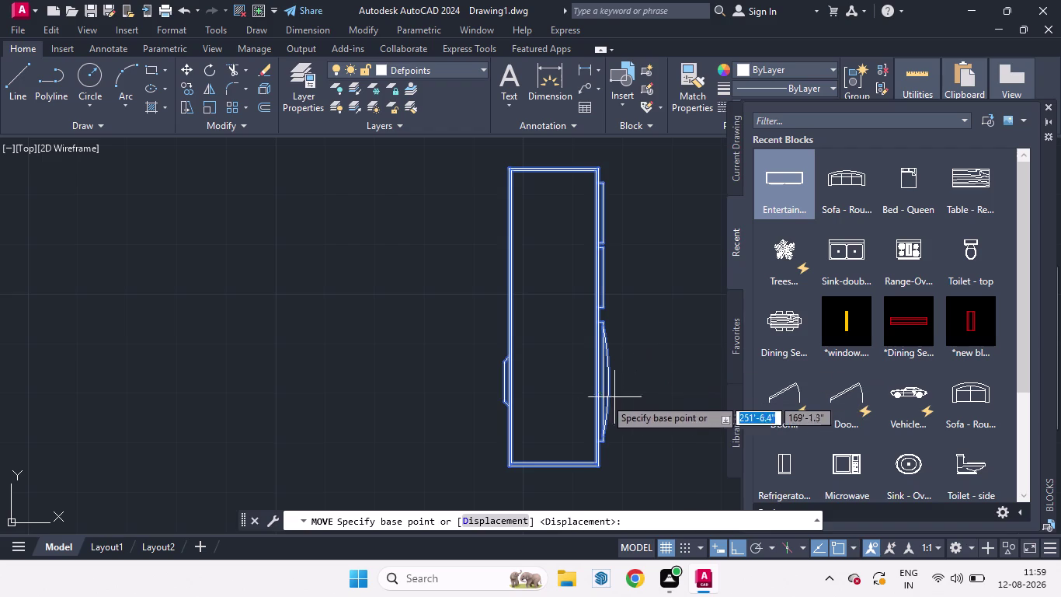
click(740, 549)
click(604, 463)
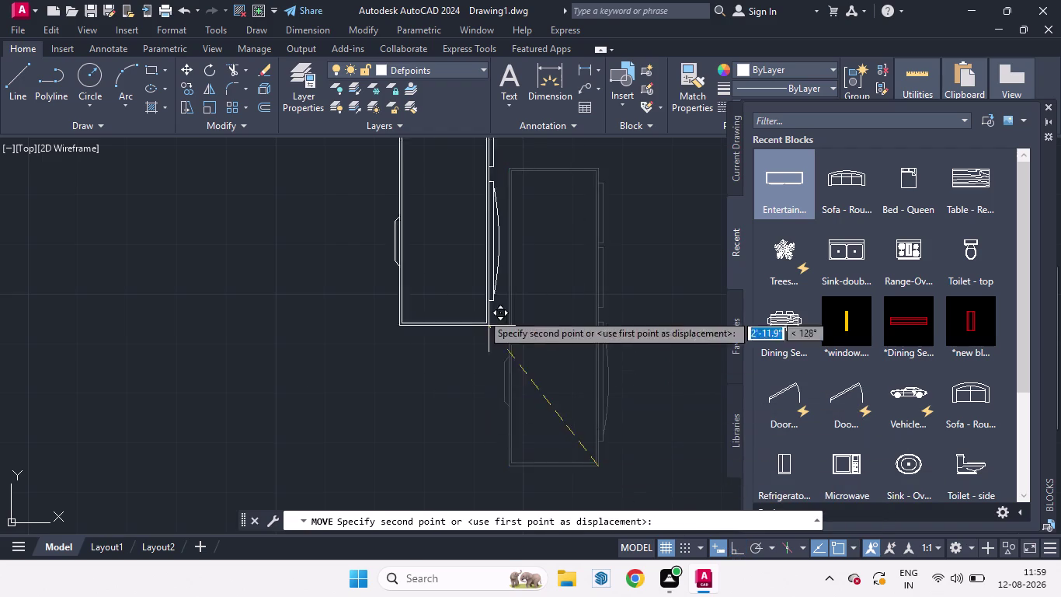
Place the unit against the right-hand bedroom's right wall, facing the bed.
scroll(down, 3)
scroll(up, 3)
scroll(down, 3)
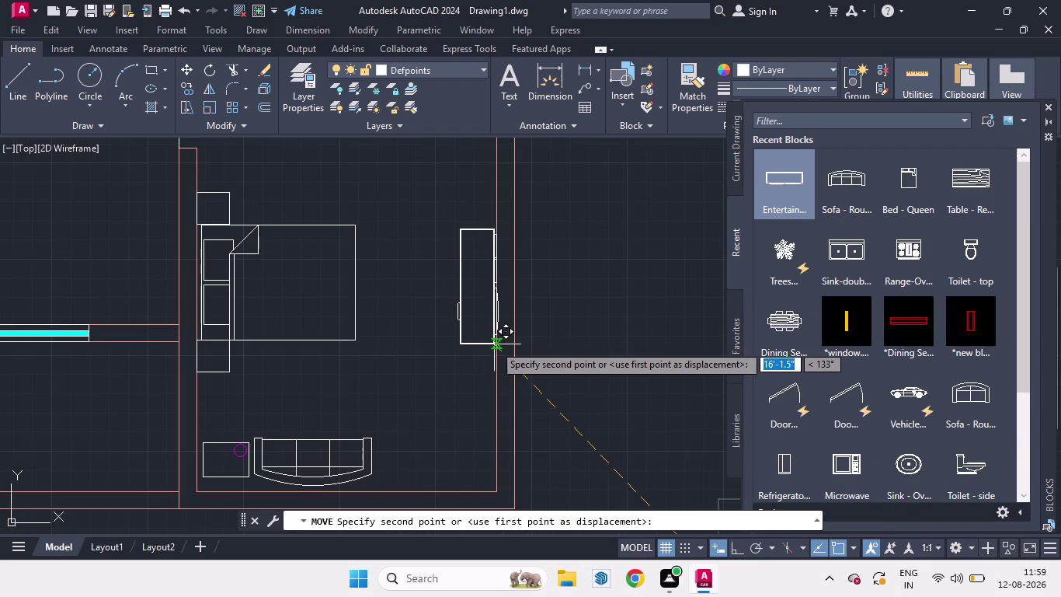
scroll(up, 3)
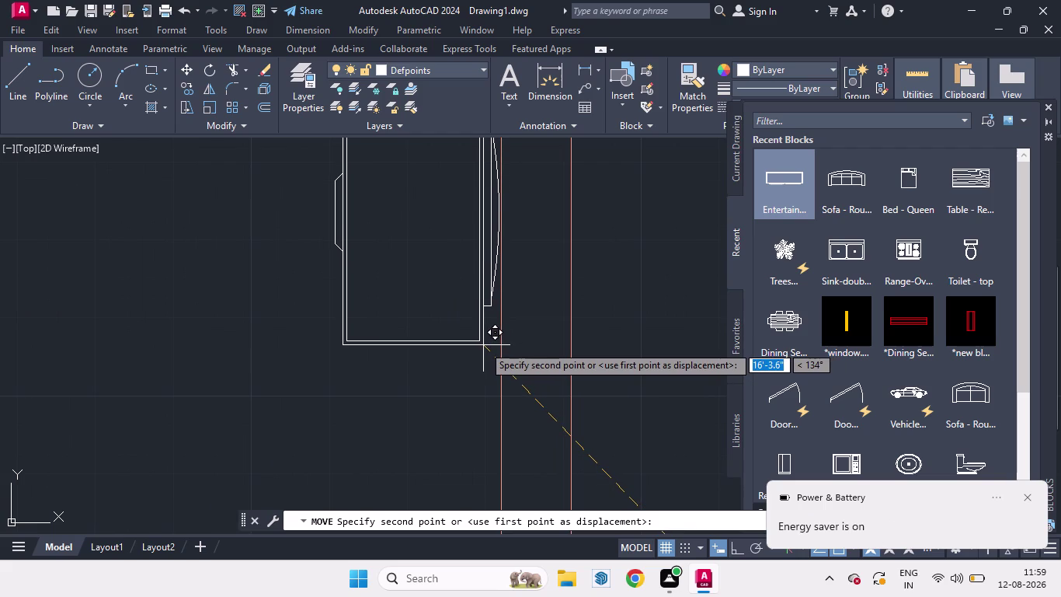
click(484, 345)
scroll(down, 3)
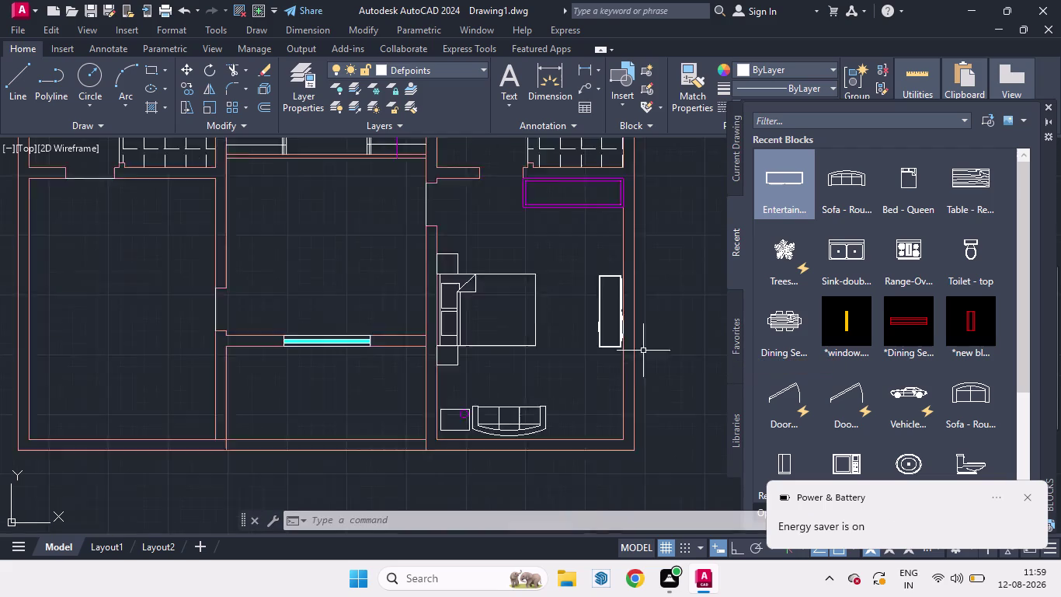
scroll(down, 3)
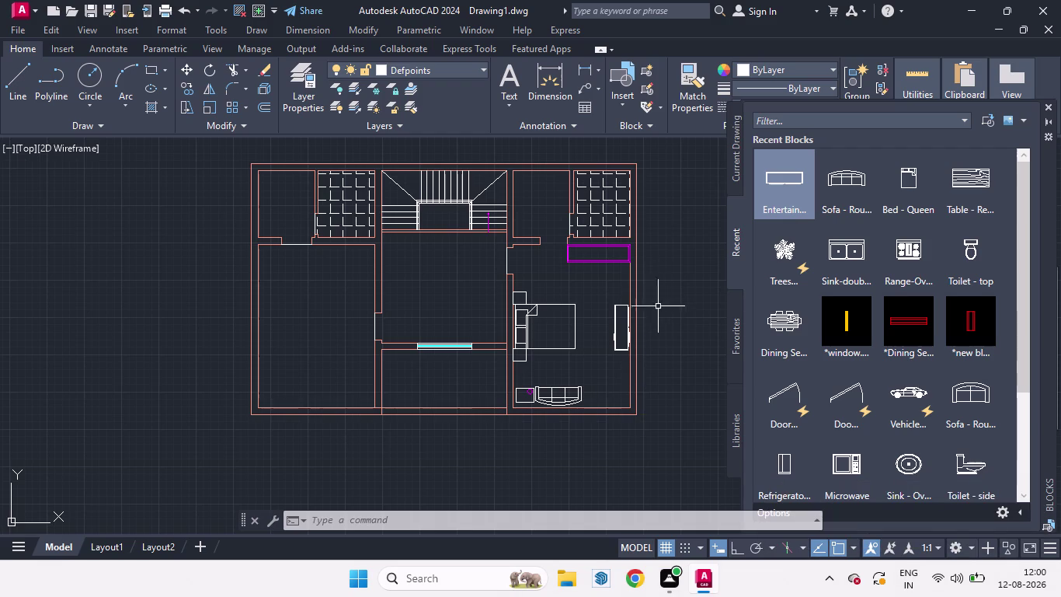
scroll(up, 3)
scroll(down, 3)
scroll(up, 3)
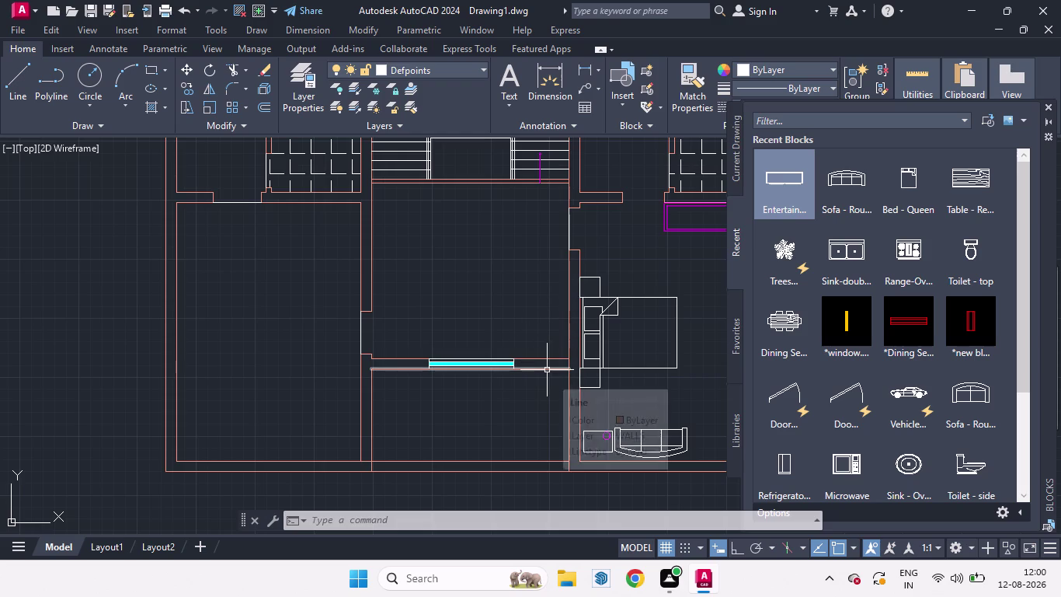
Select the purple wardrobe outline, start a copy, then cancel it.
scroll(down, 3)
scroll(up, 3)
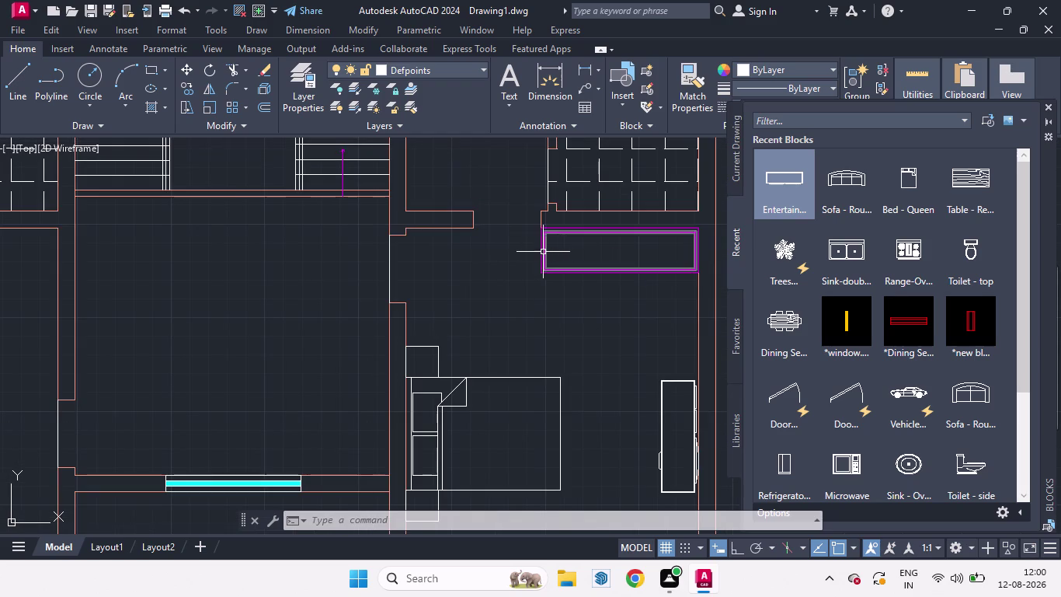
click(540, 254)
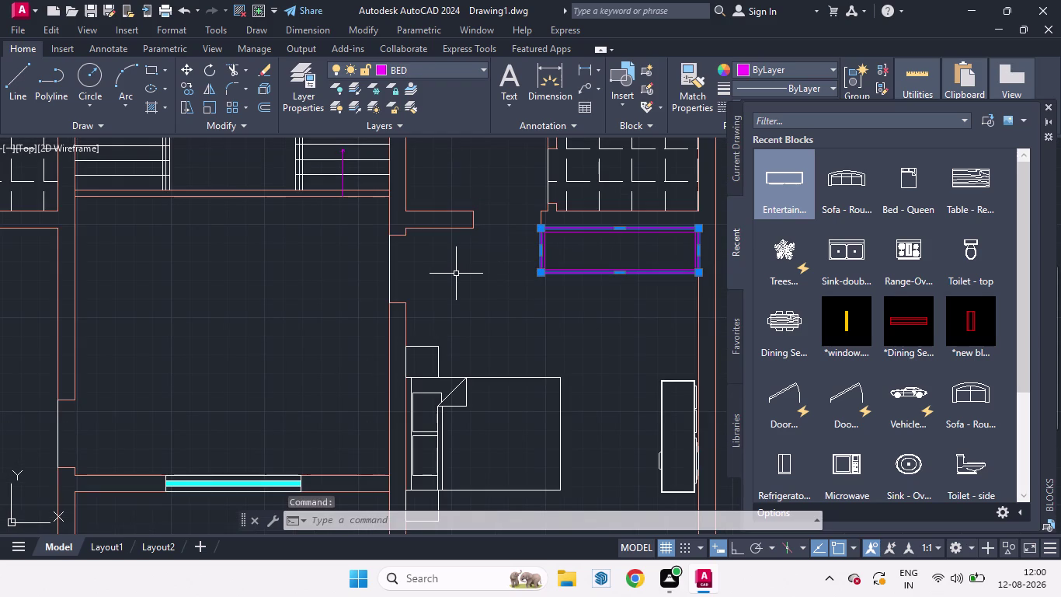
text(CO)
key(Return)
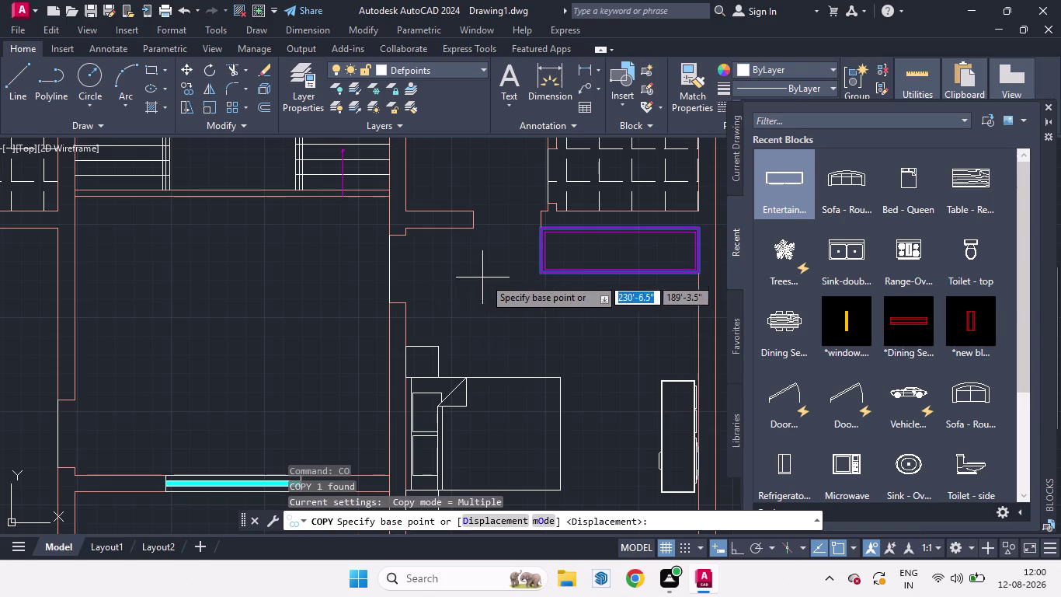
click(537, 272)
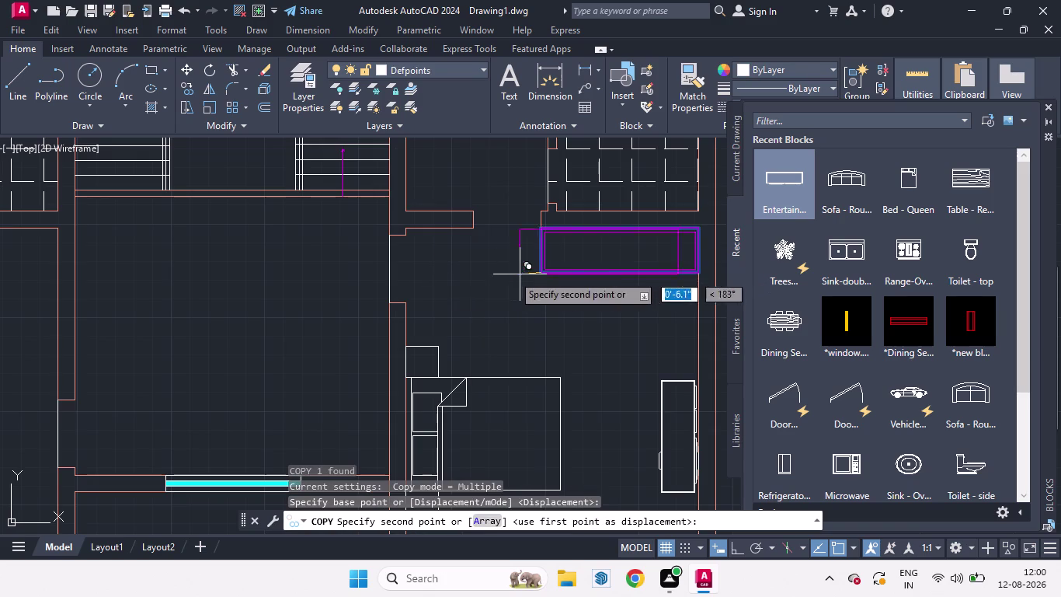
scroll(down, 3)
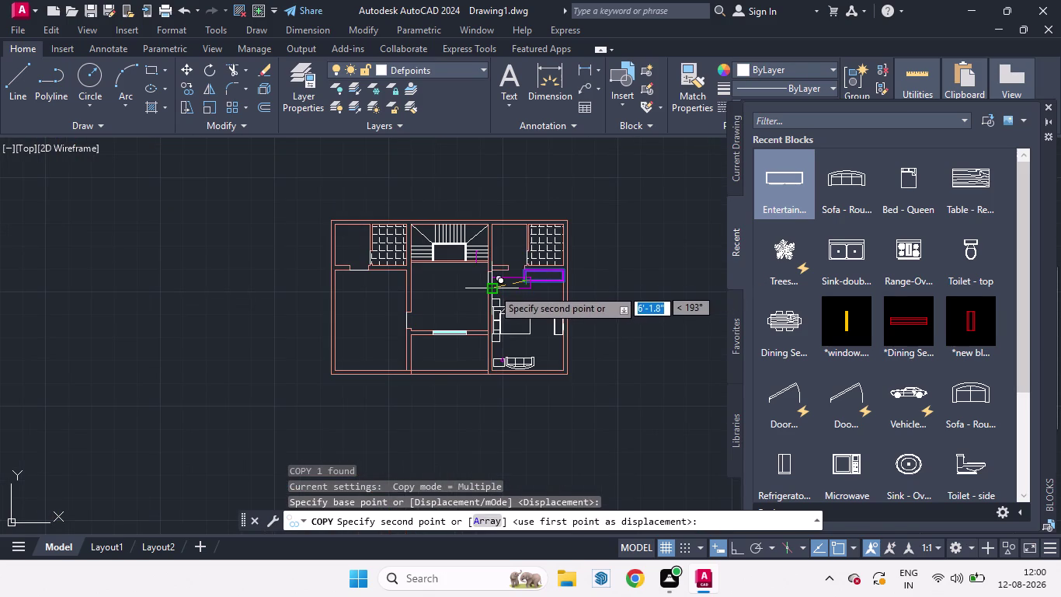
key(Escape)
Select both inner and outer wardrobe outlines and run COPY again.
scroll(up, 3)
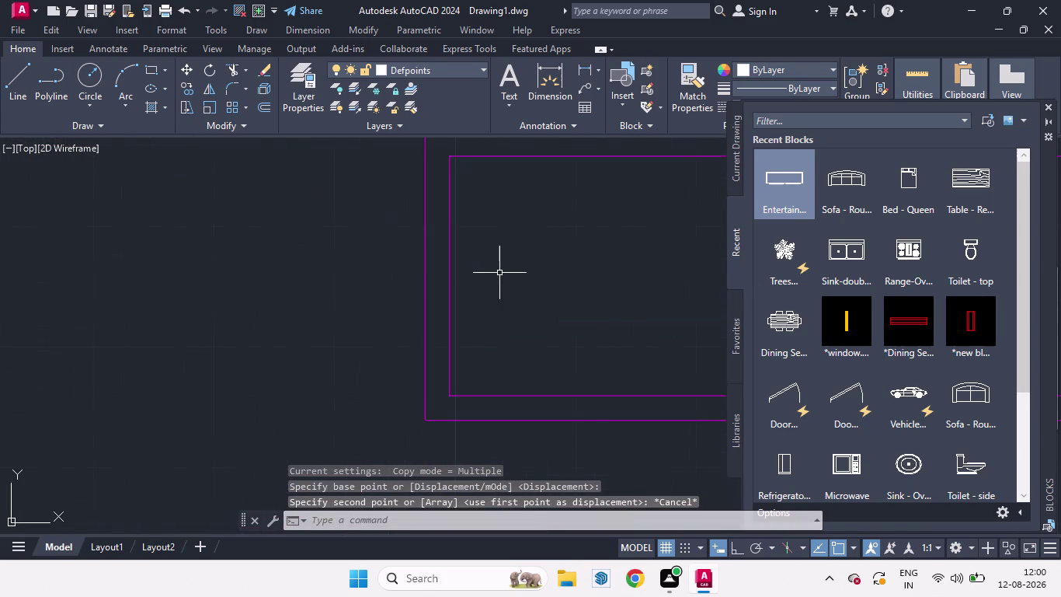
click(449, 278)
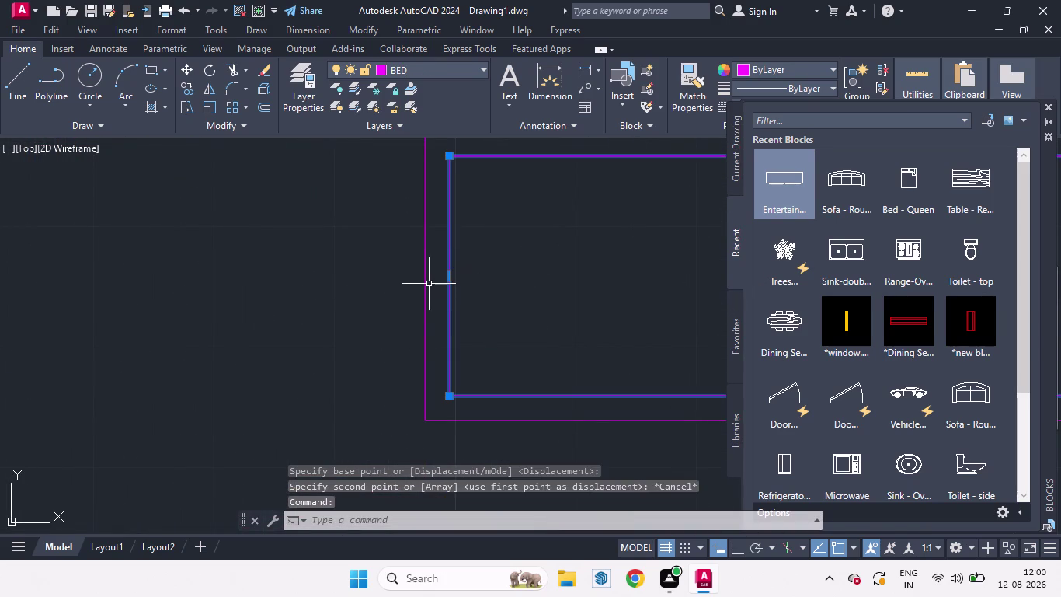
click(427, 284)
text(CO)
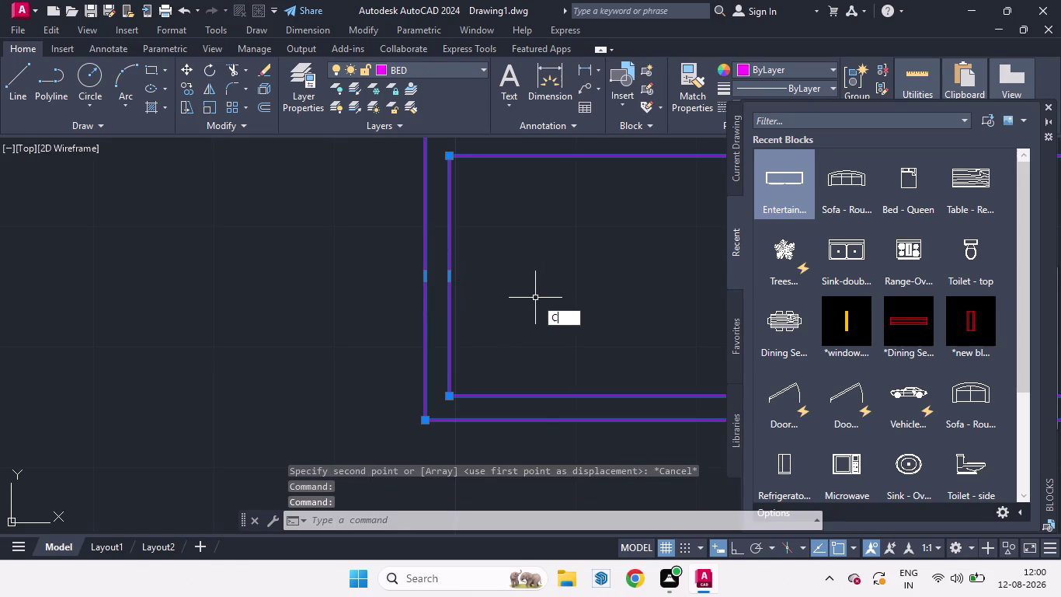
key(Return)
scroll(down, 3)
Copy the double-outline unit to the second room's top wall corner with Ortho on.
scroll(up, 3)
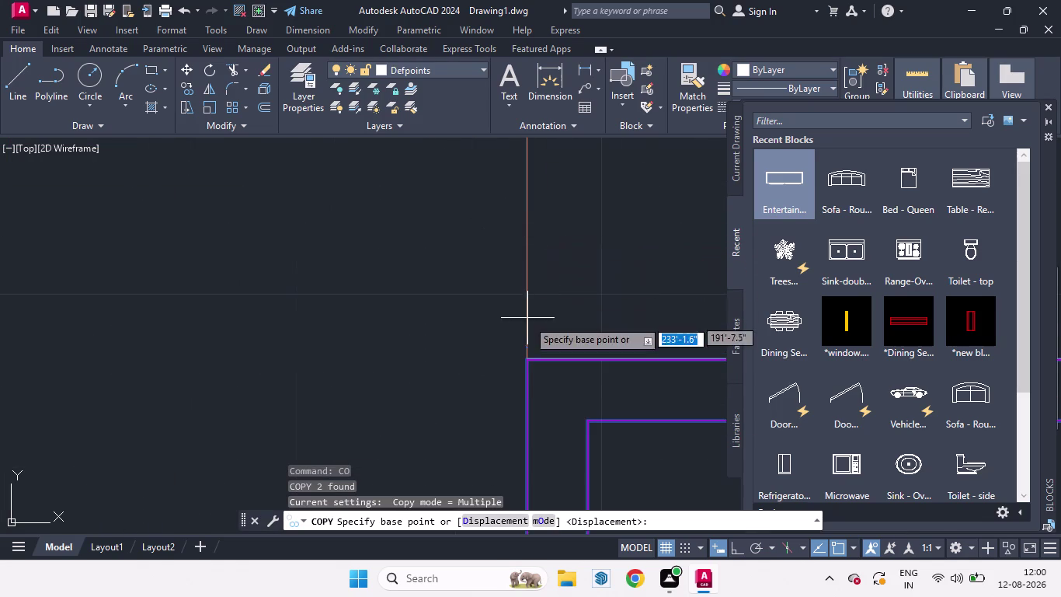
click(525, 359)
scroll(down, 3)
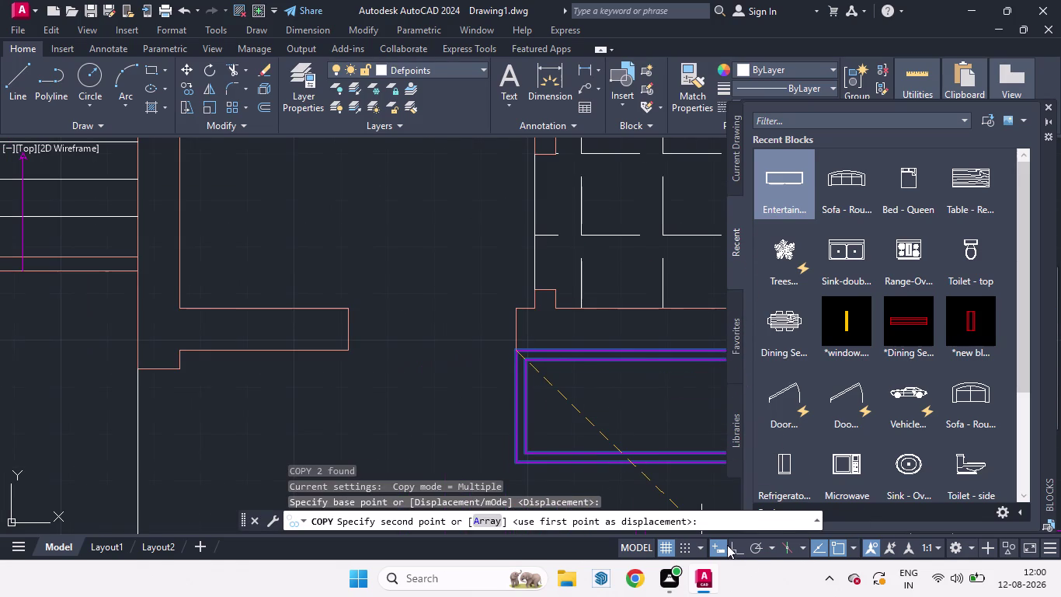
click(733, 558)
click(735, 550)
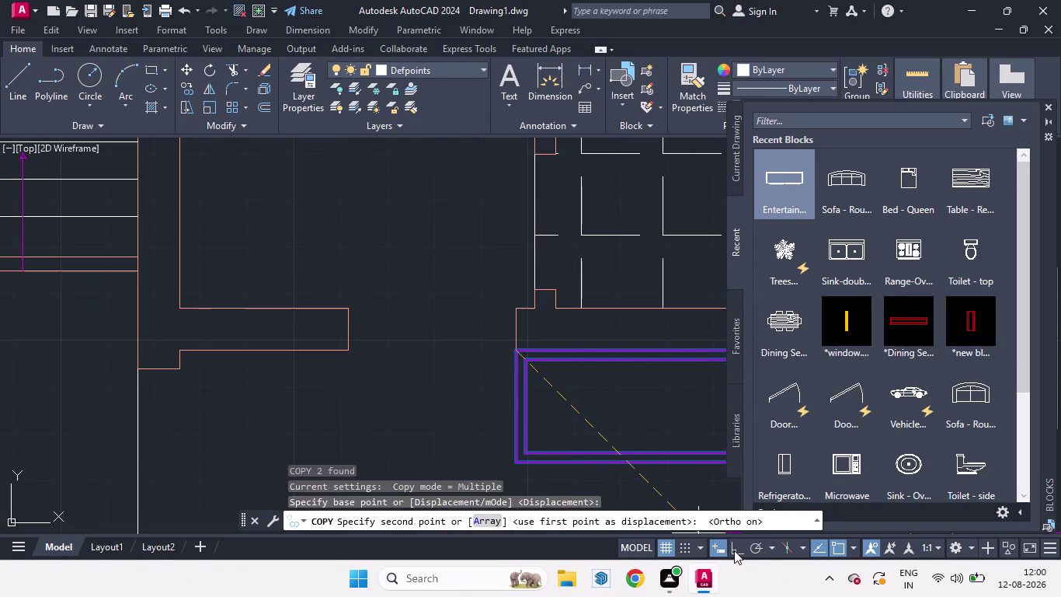
scroll(down, 3)
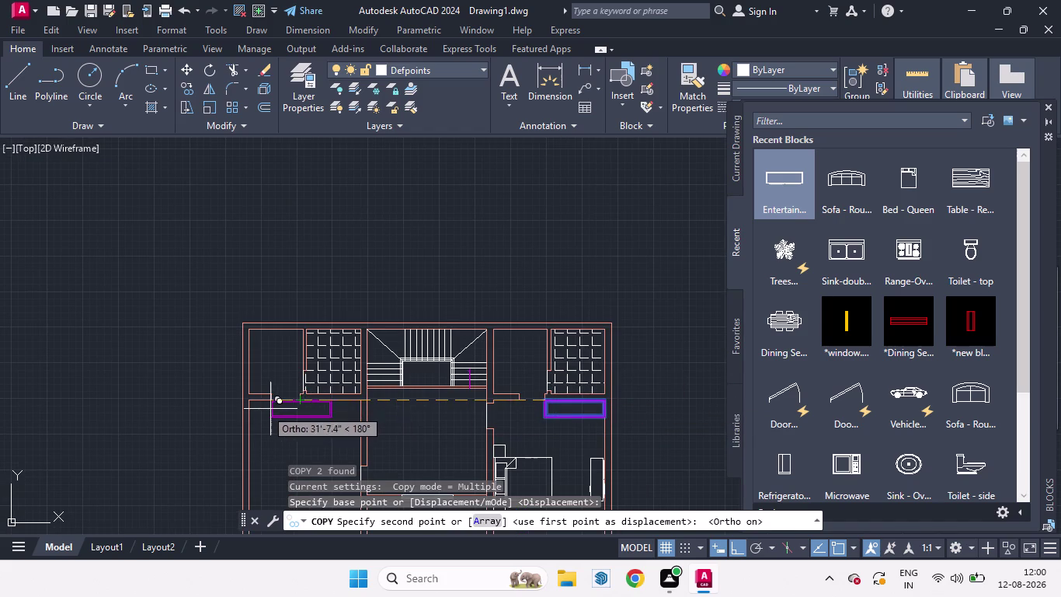
scroll(up, 3)
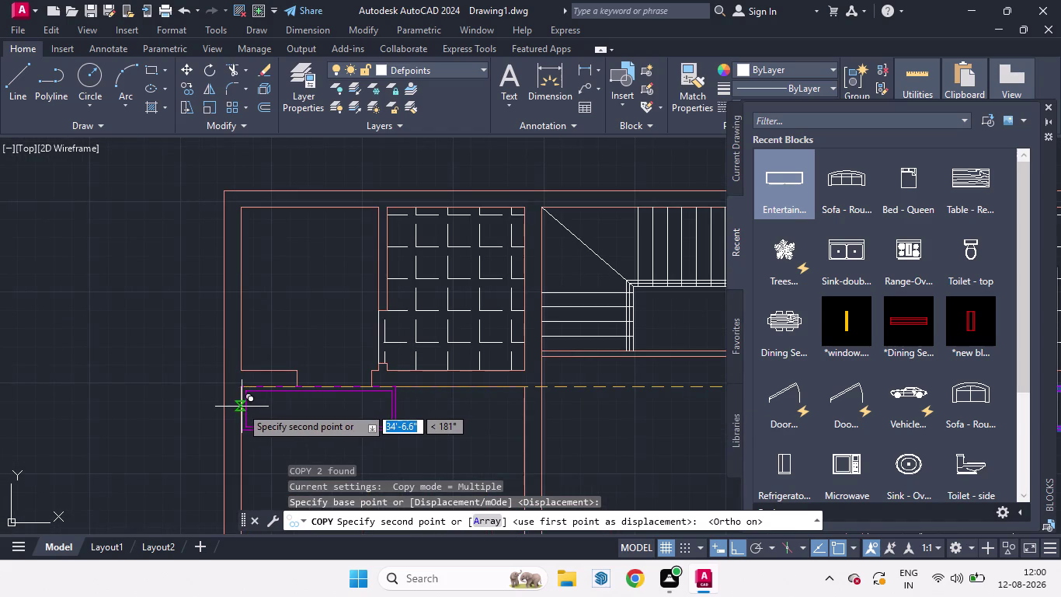
scroll(up, 3)
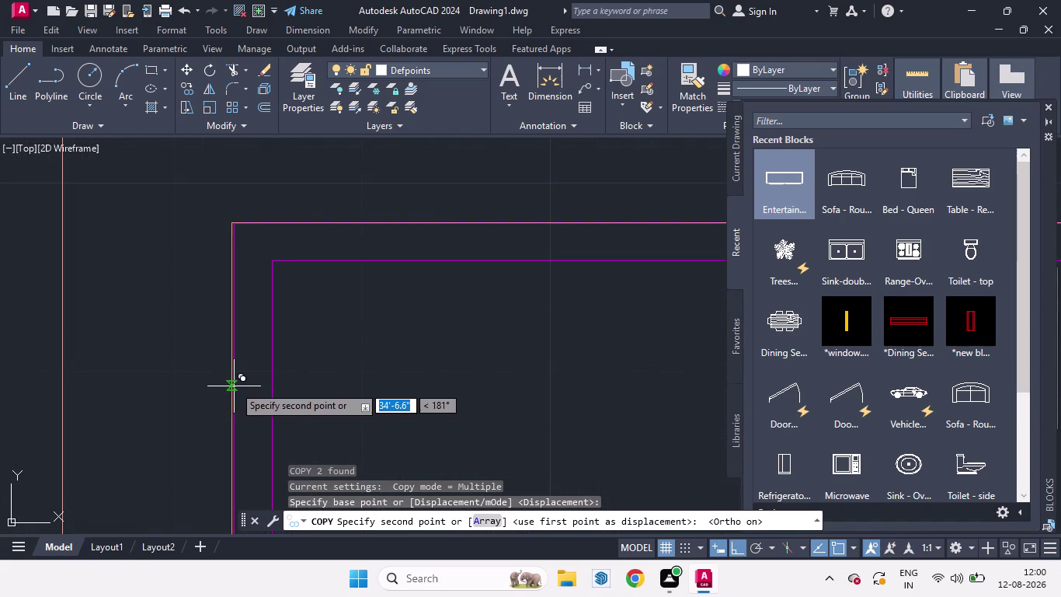
click(230, 223)
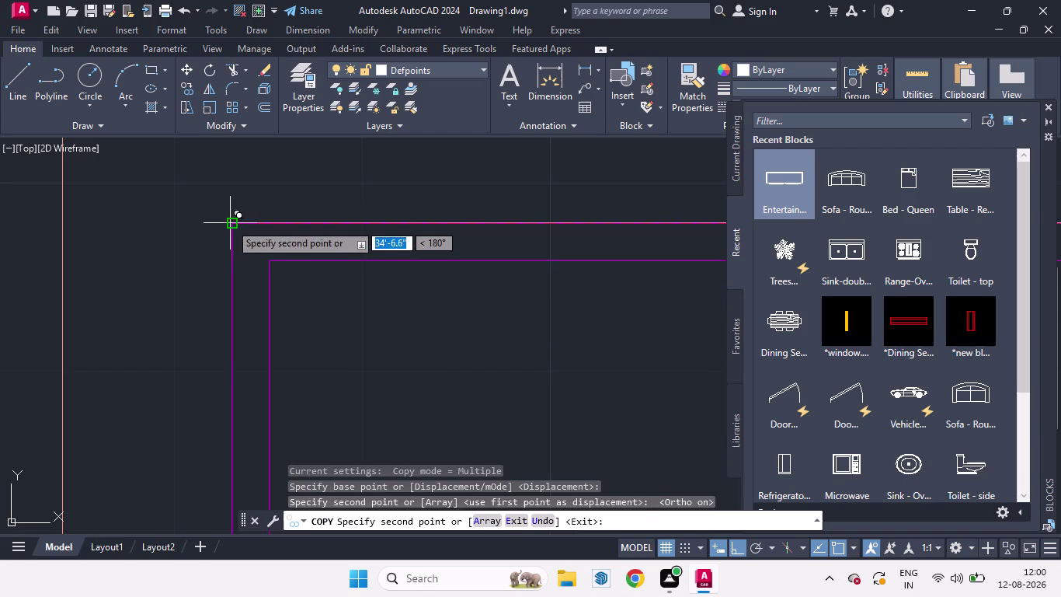
scroll(down, 3)
key(space)
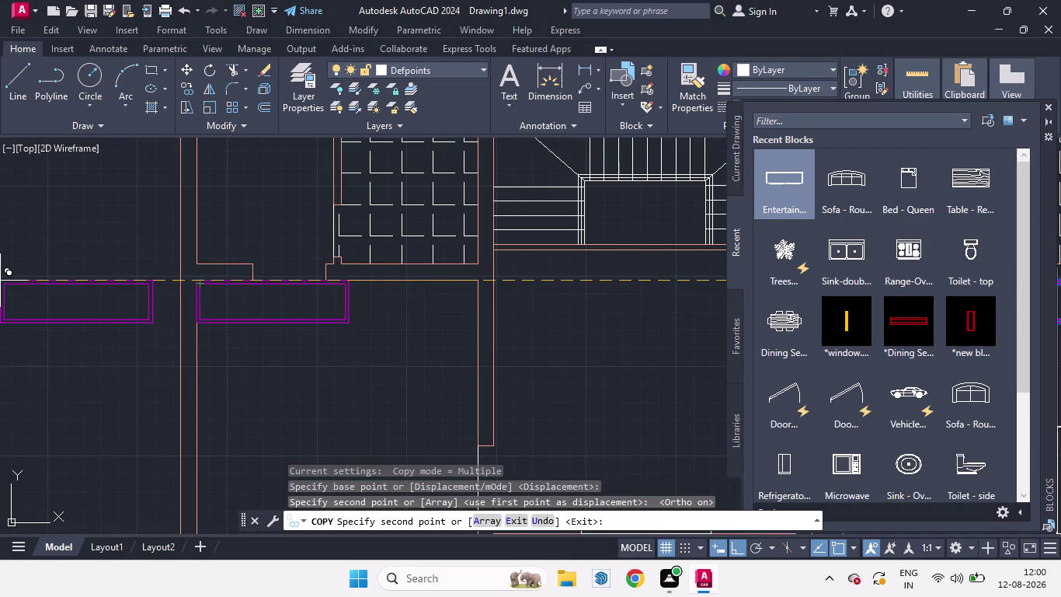
Select both outlines of the copied unit and start SCALE.
click(349, 305)
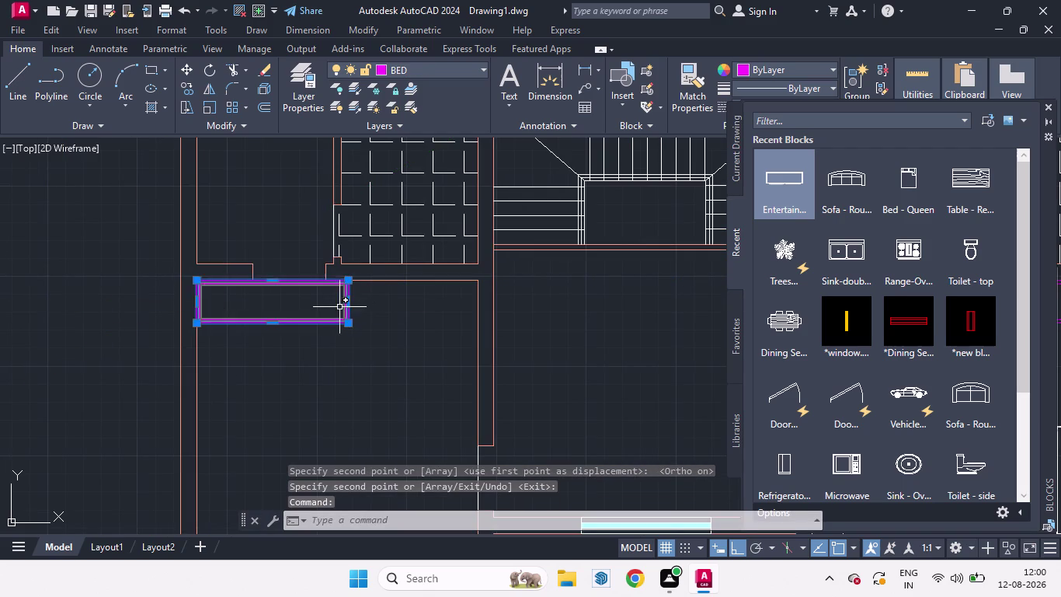
scroll(up, 3)
click(361, 307)
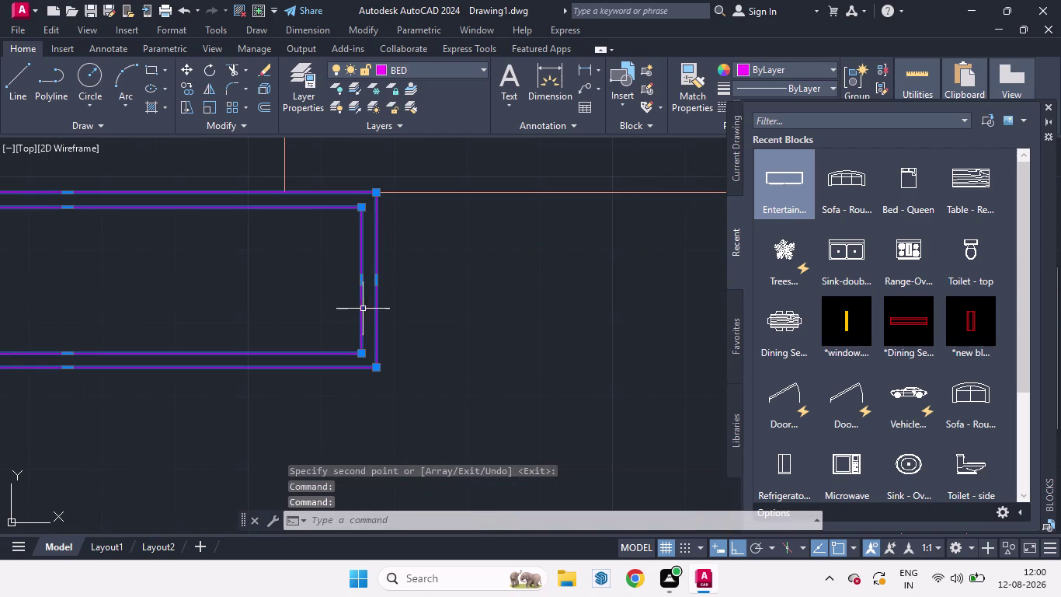
text(SC)
key(Return)
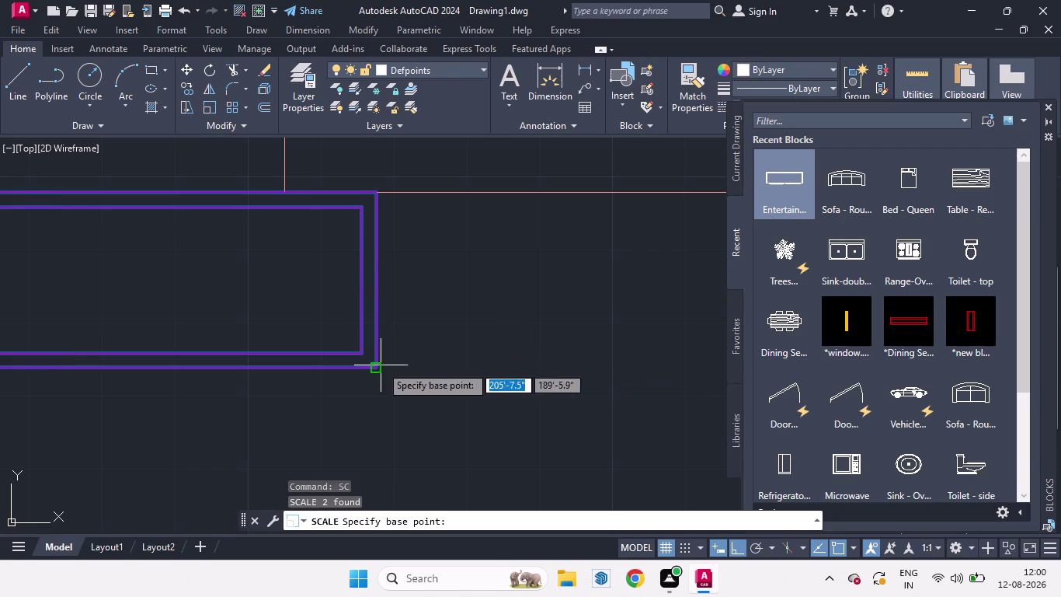
scroll(down, 3)
scroll(up, 3)
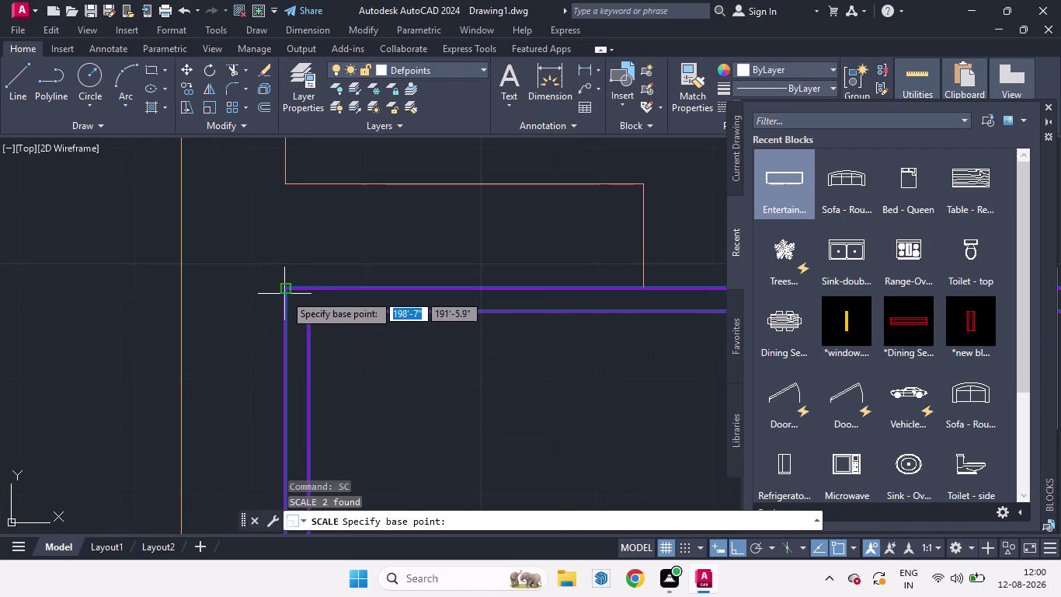
click(285, 287)
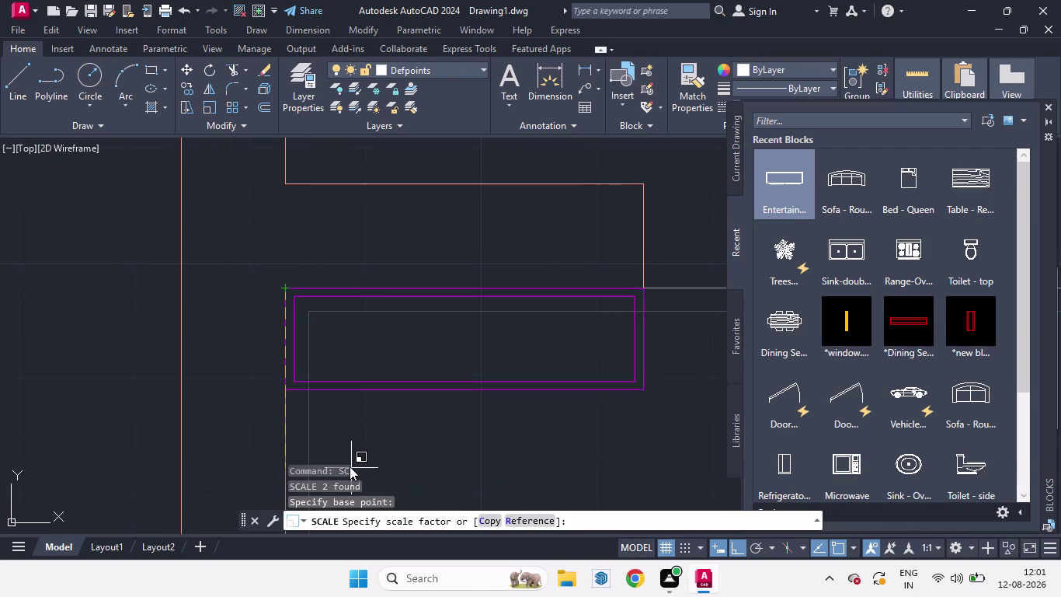
key(ctrl+z)
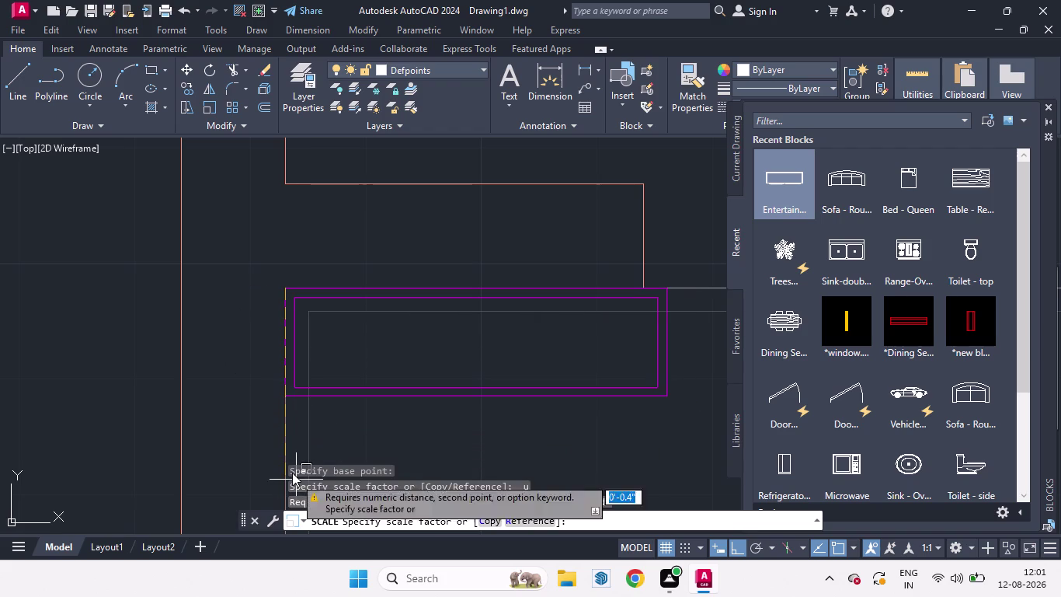
key(Escape)
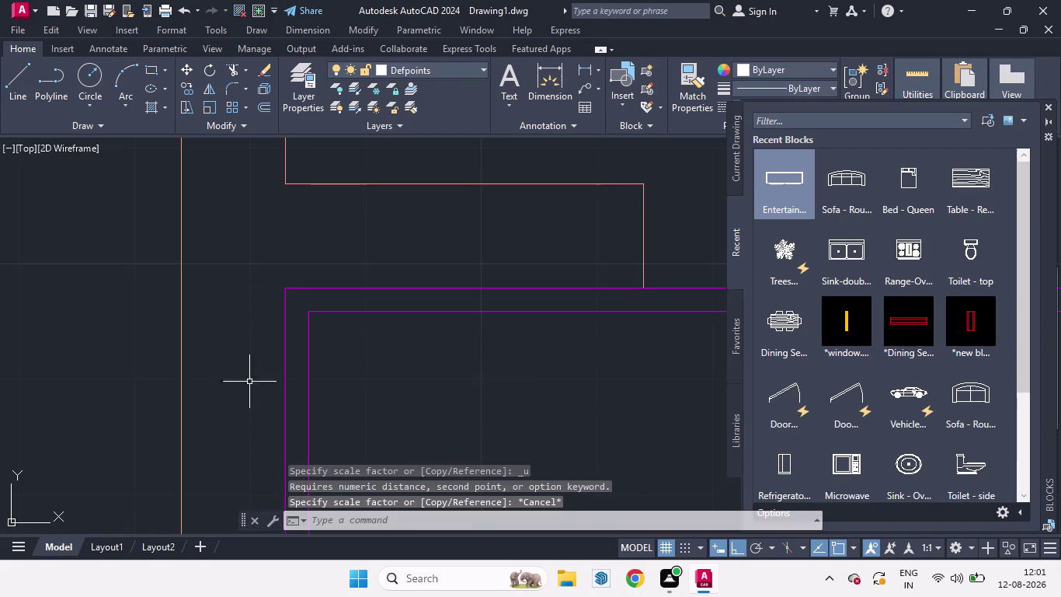
scroll(down, 3)
scroll(up, 3)
scroll(up, 3)
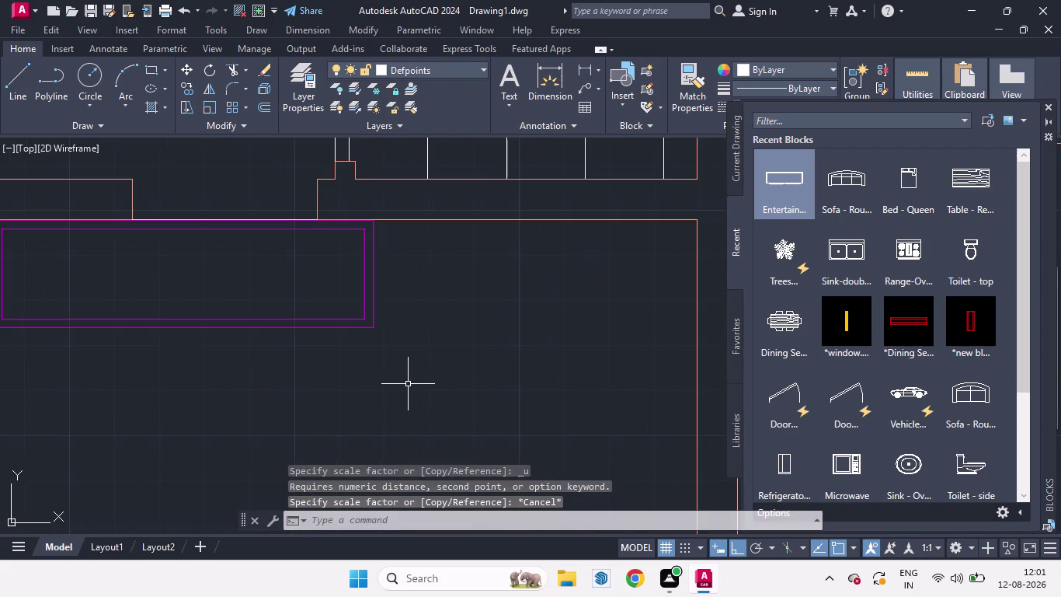
key(s)
key(Return)
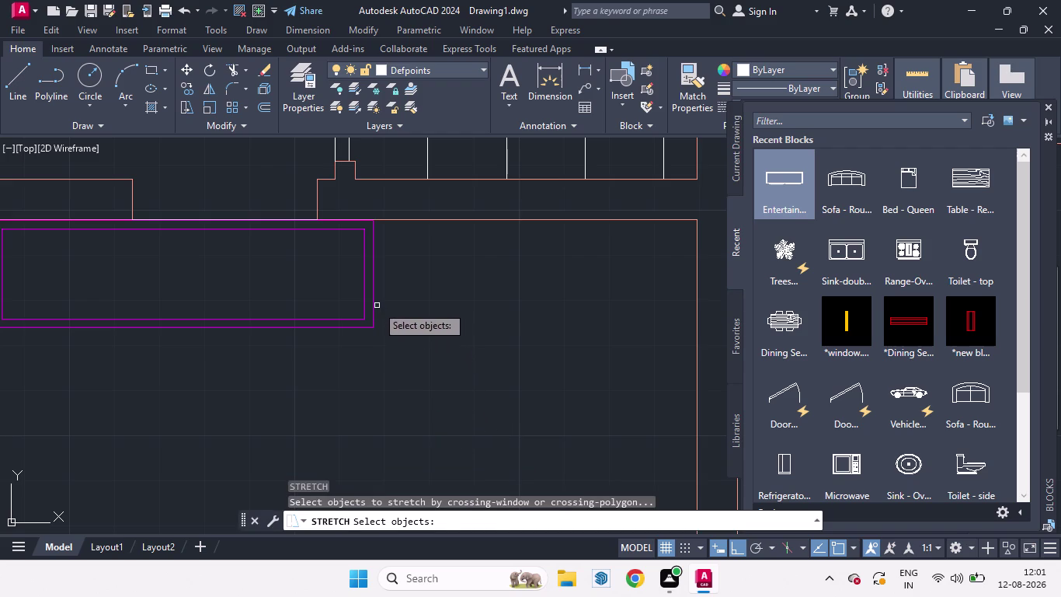
click(390, 355)
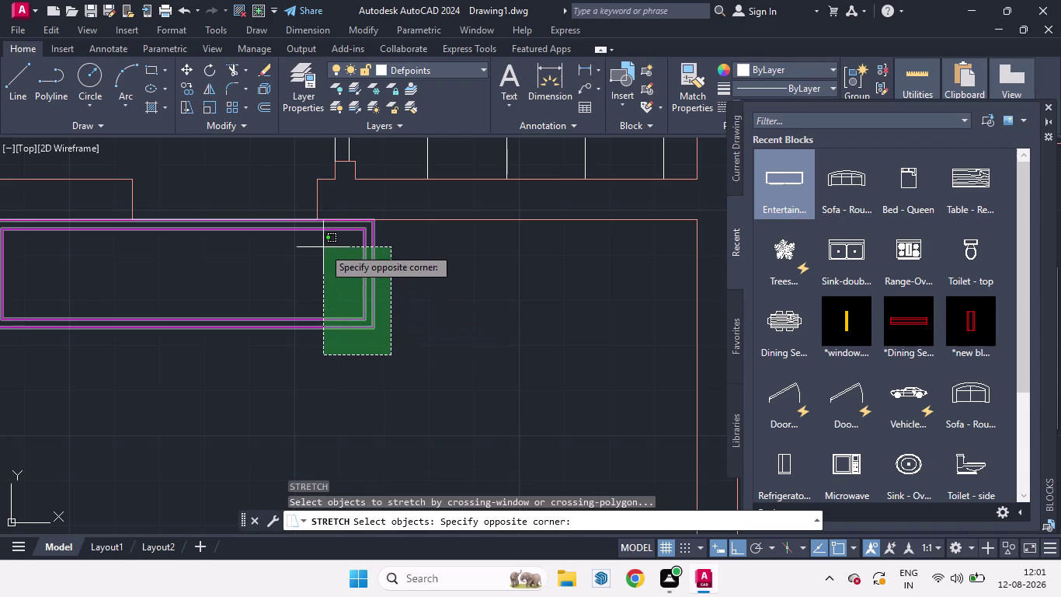
click(301, 219)
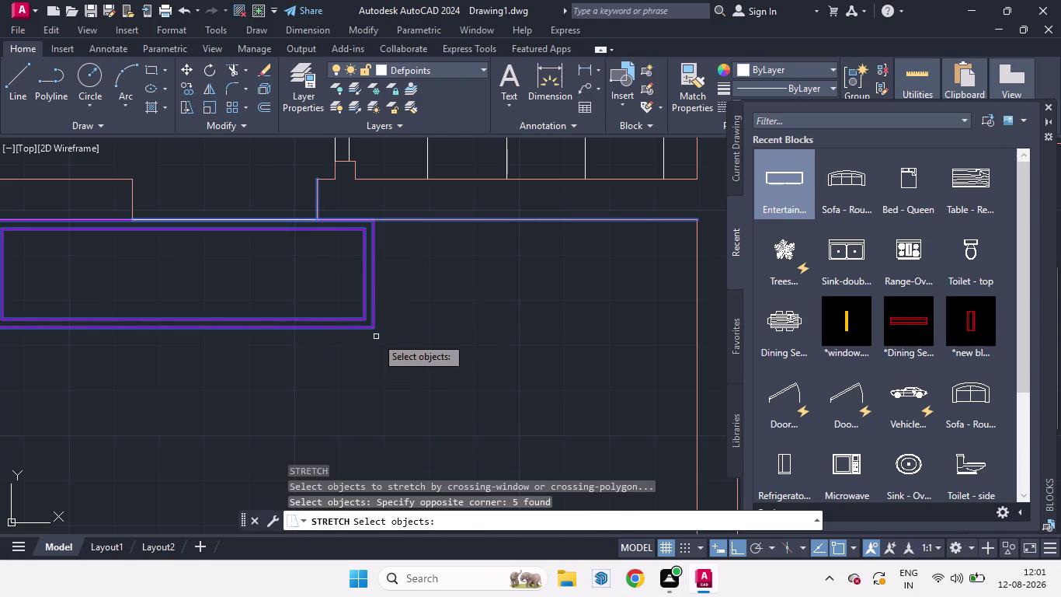
key(Return)
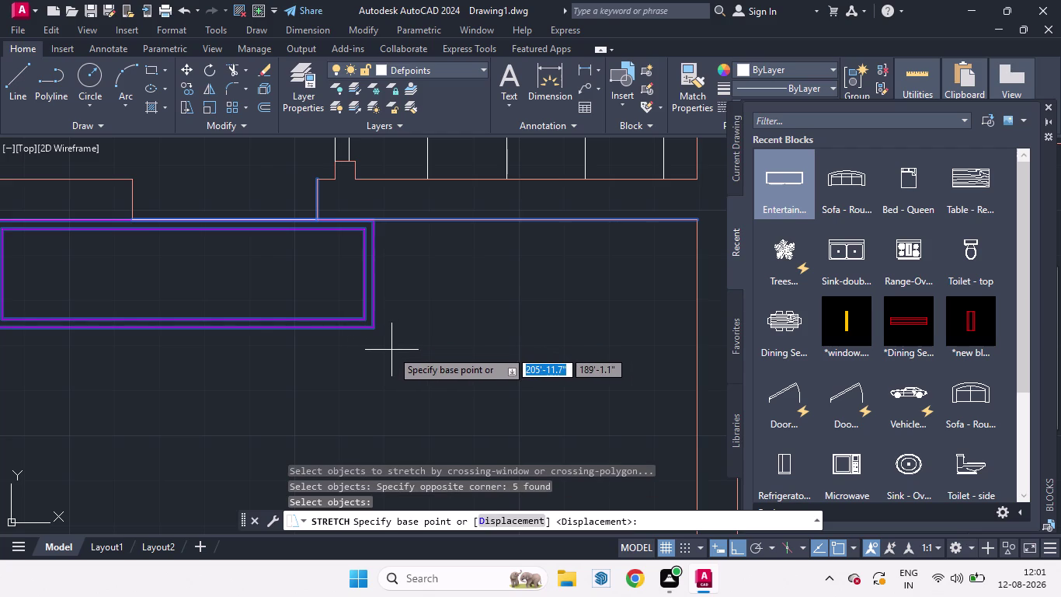
click(374, 334)
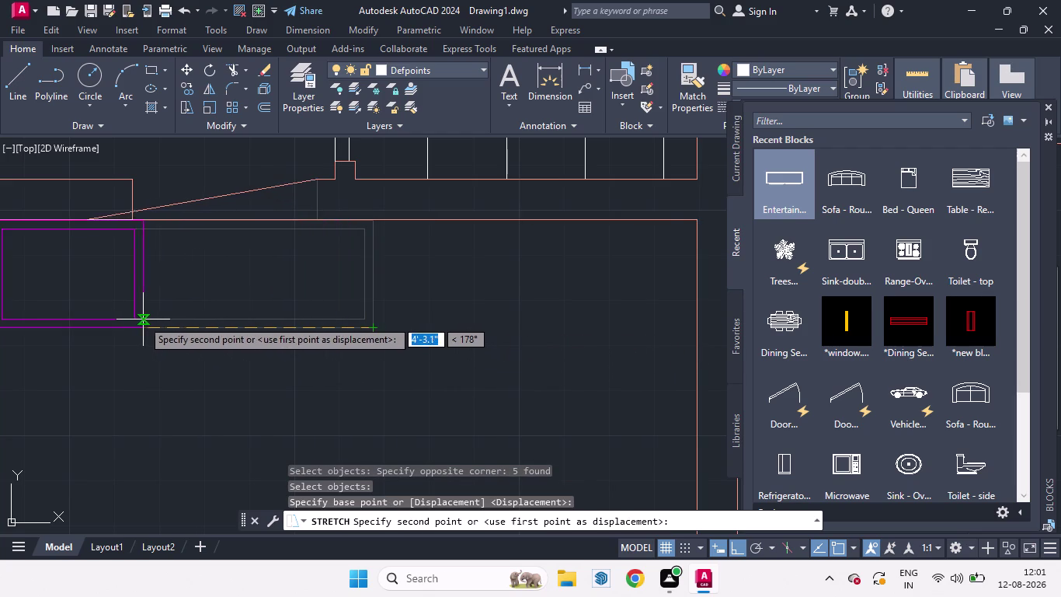
scroll(down, 3)
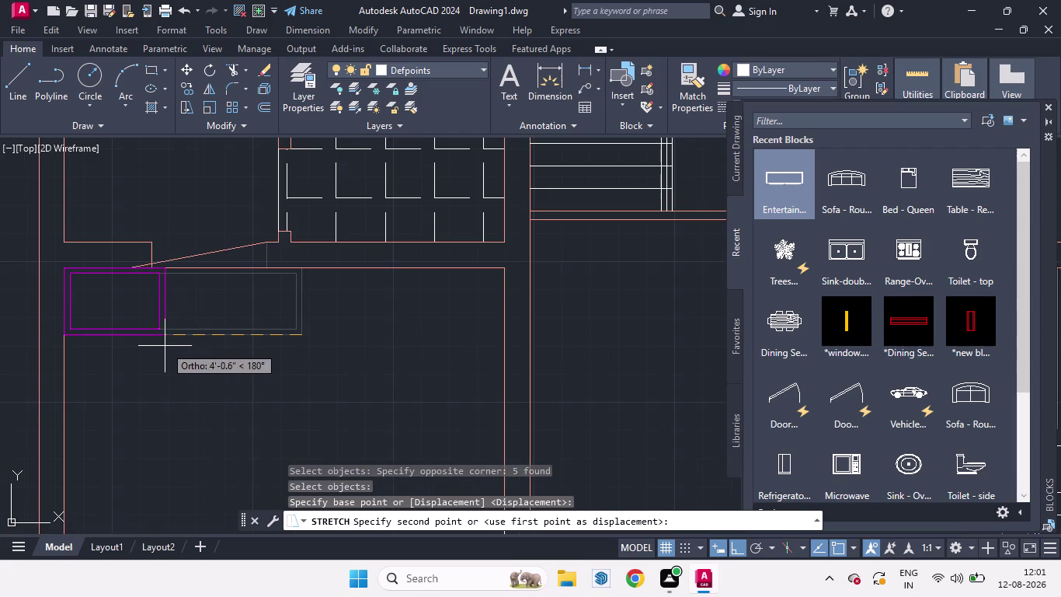
scroll(up, 3)
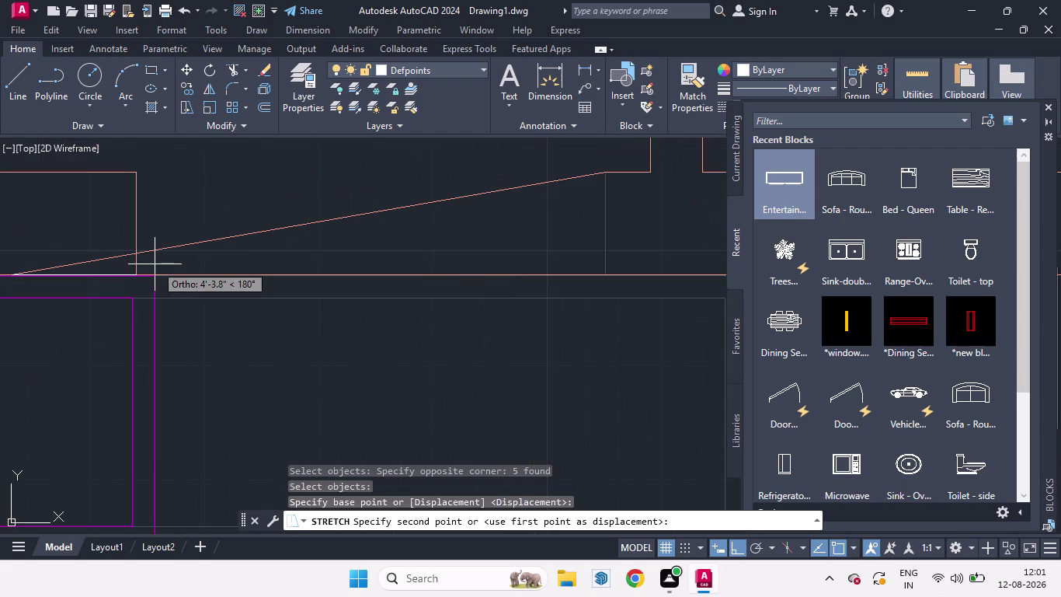
click(136, 274)
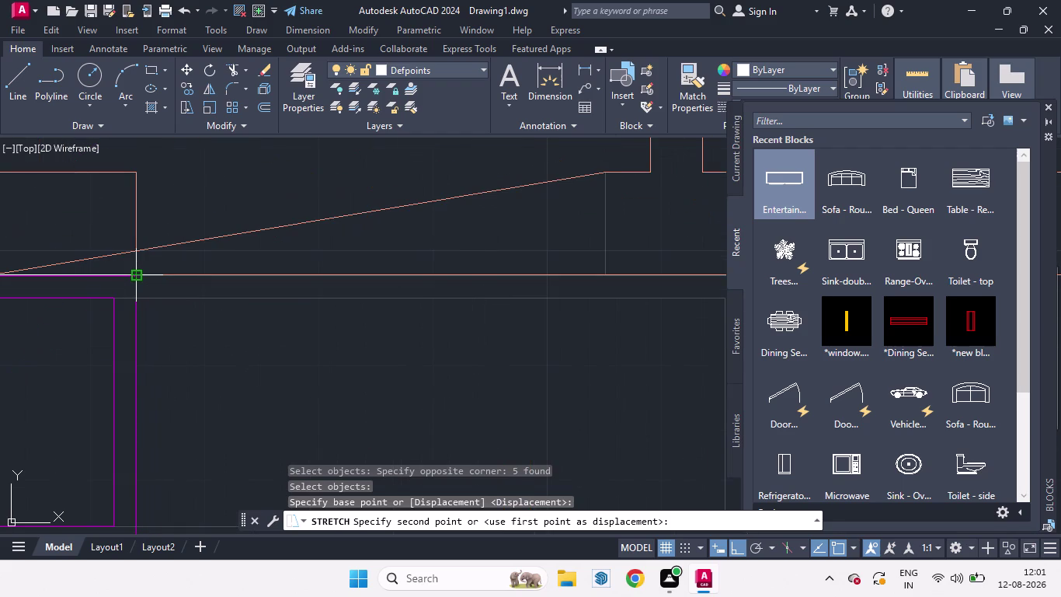
scroll(down, 3)
key(ctrl+z)
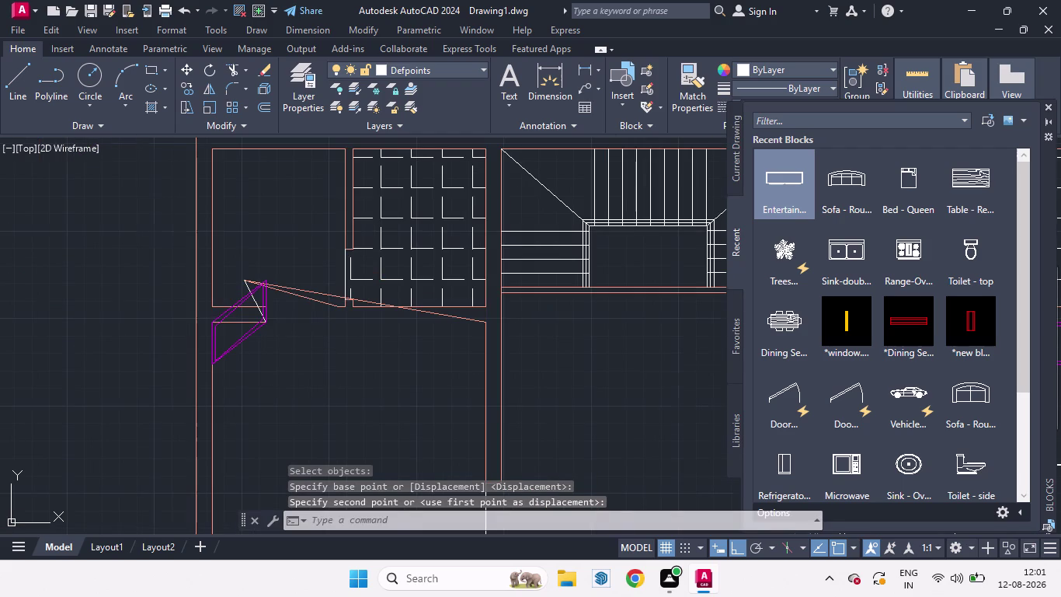
key(ctrl+z)
scroll(down, 3)
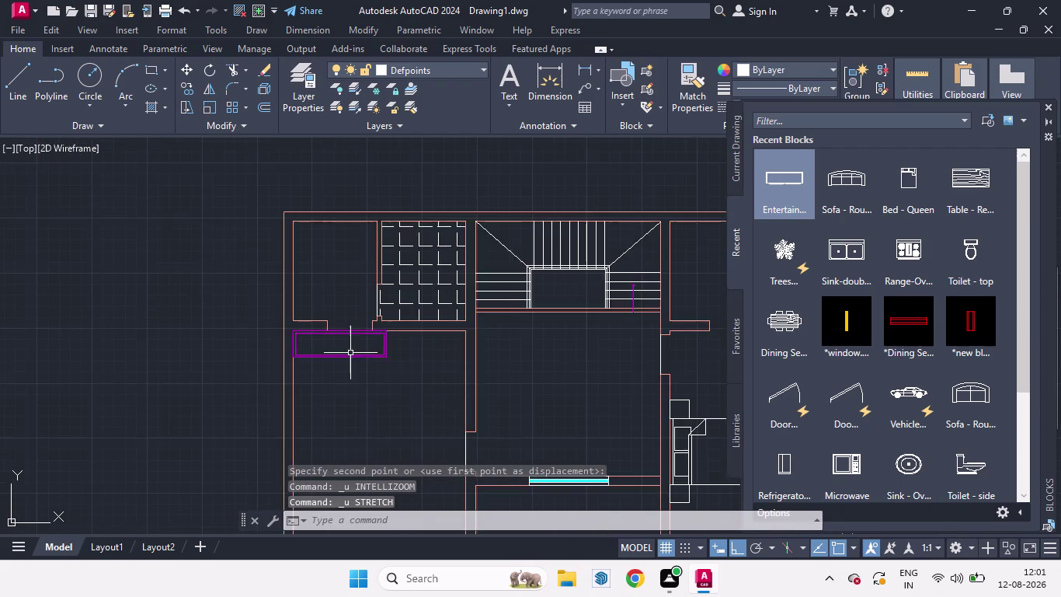
scroll(up, 3)
scroll(down, 3)
scroll(up, 3)
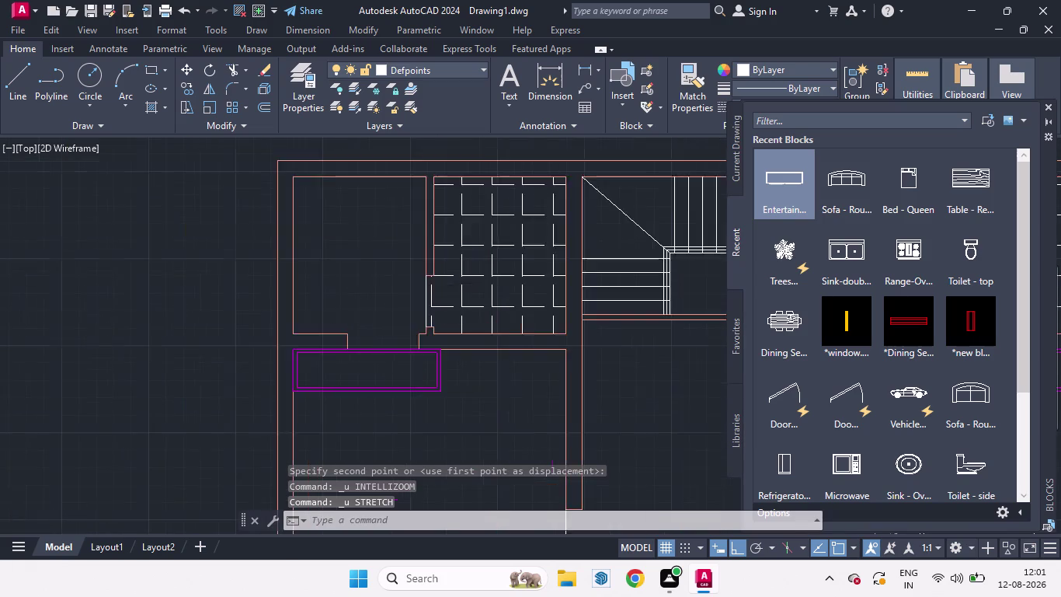